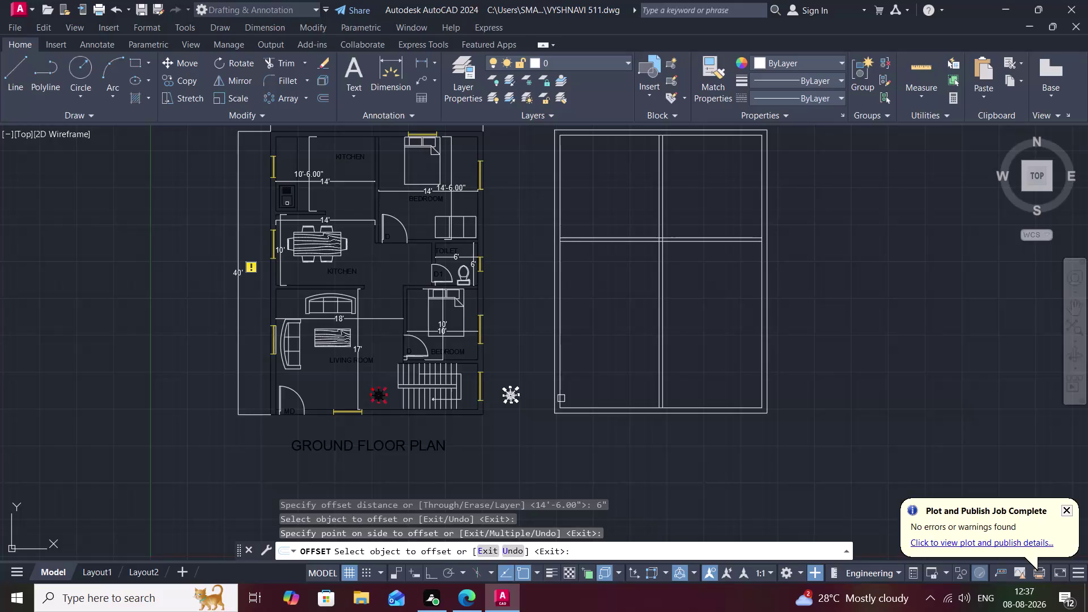
Offset the central vertical wall 8' to both sides as partition lines.
key(space)
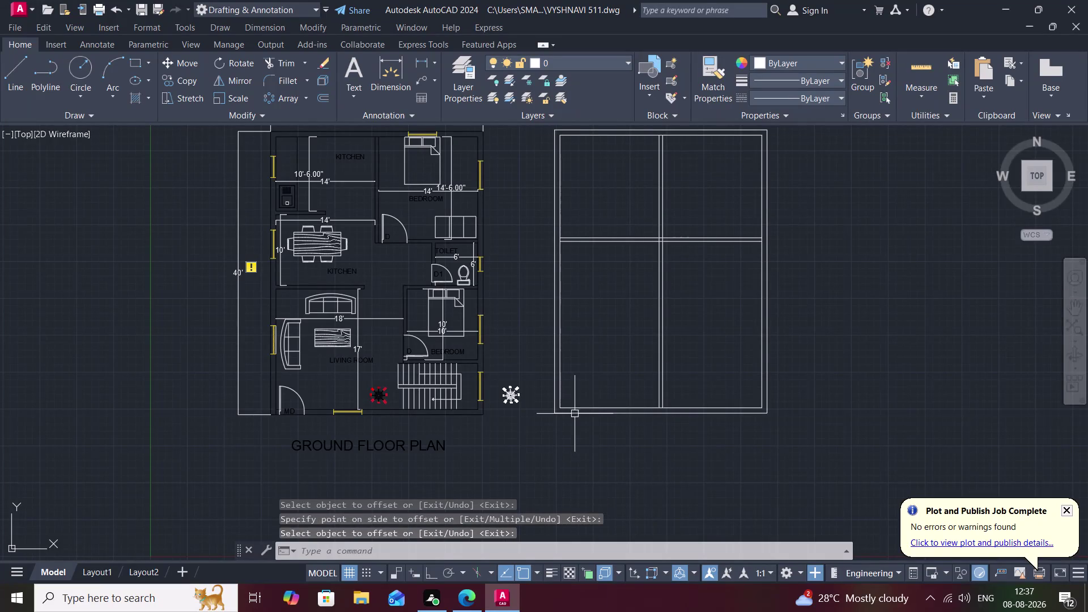
key(space)
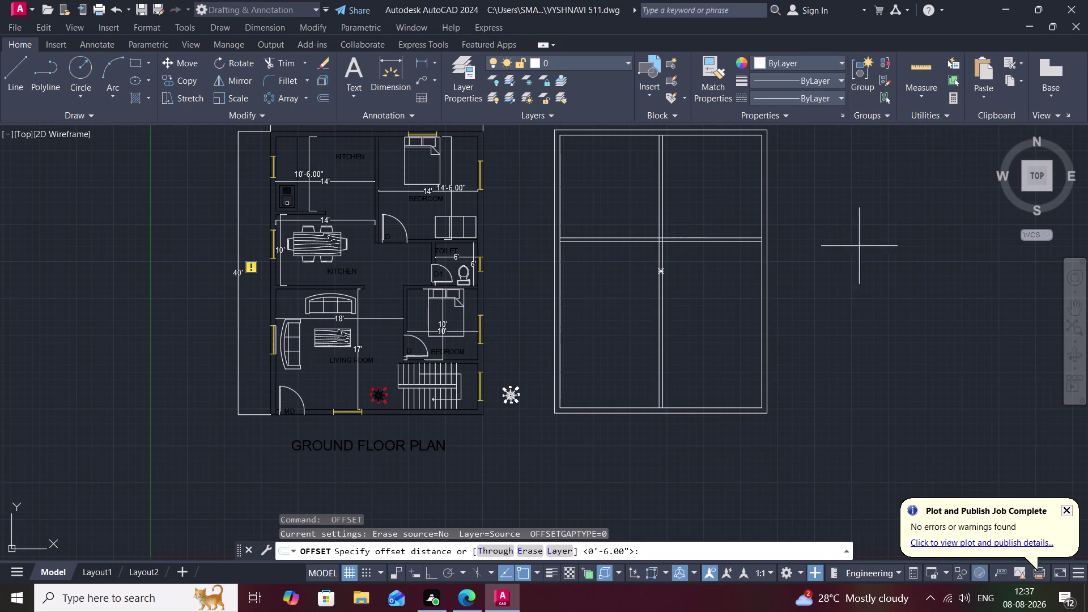
key(8)
key(apostrophe)
key(space)
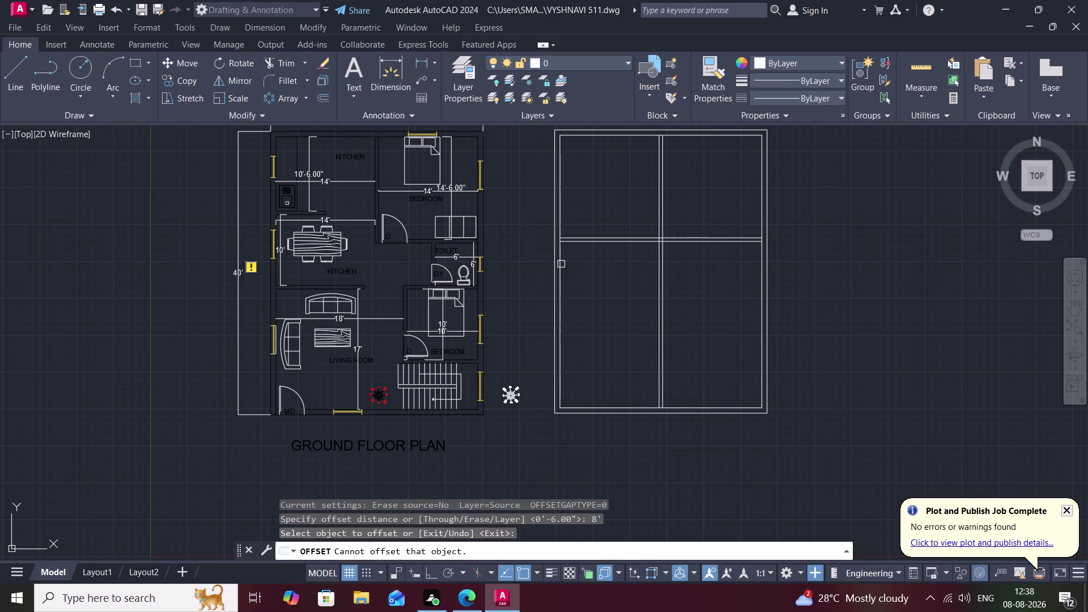
click(561, 264)
click(589, 276)
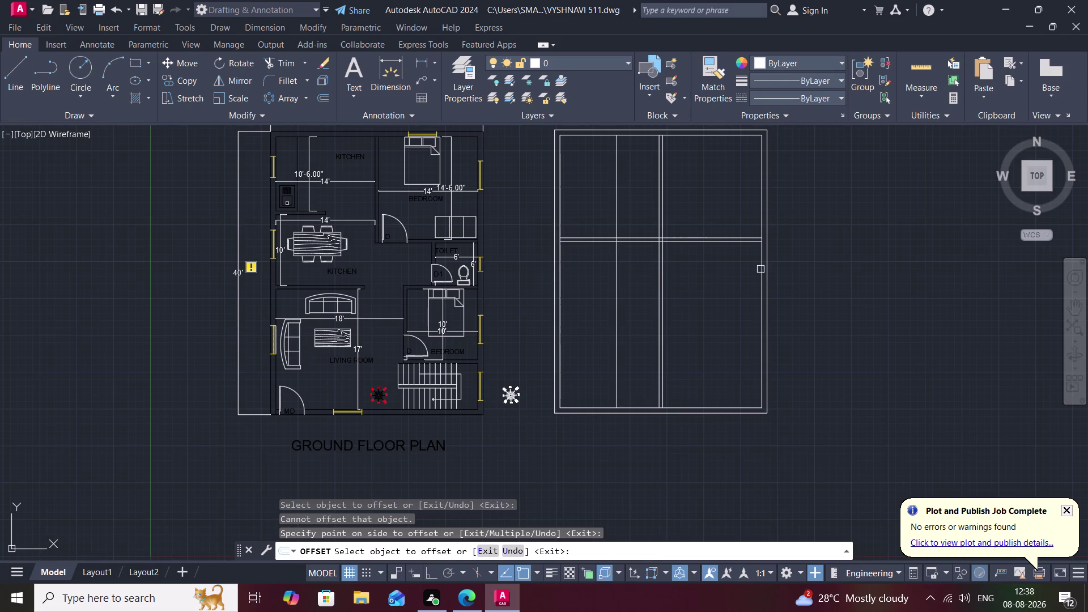
click(761, 269)
click(732, 268)
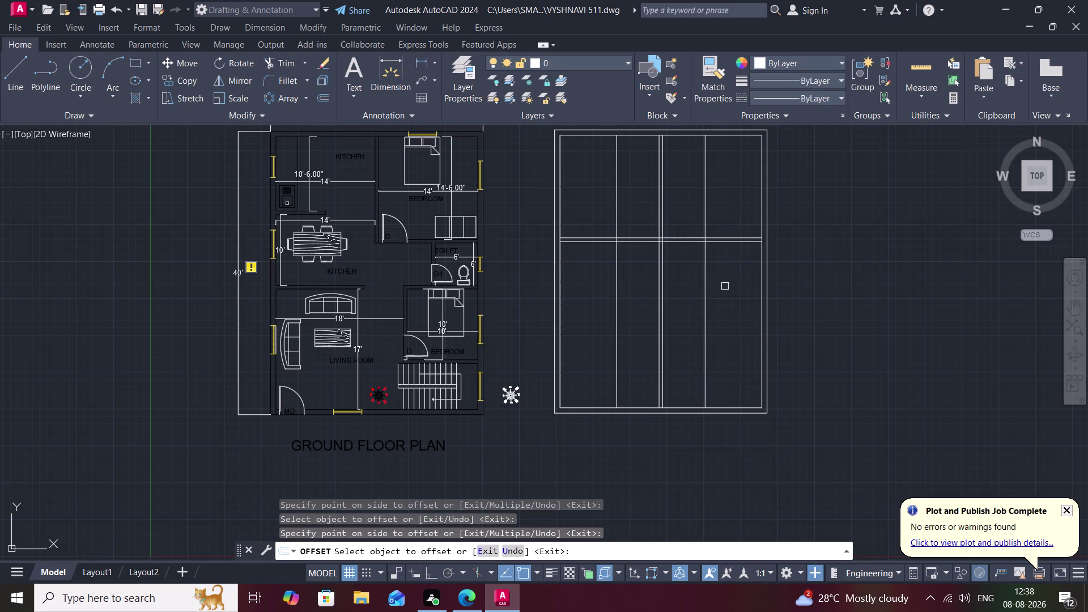
key(space)
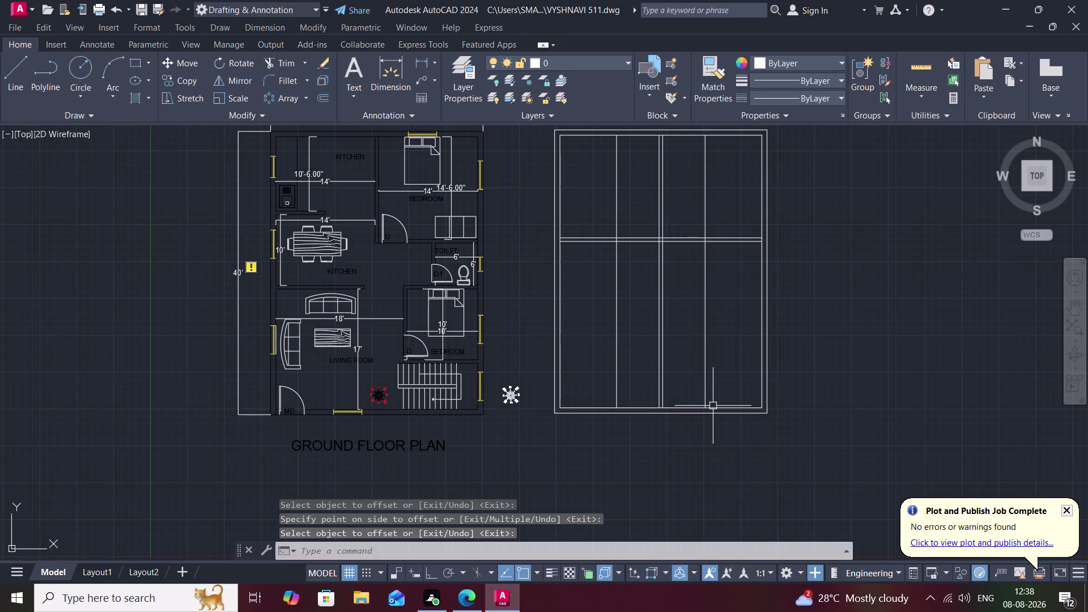
Offset the horizontal cross wall 6' downward for another partition line.
text(o)
key(space)
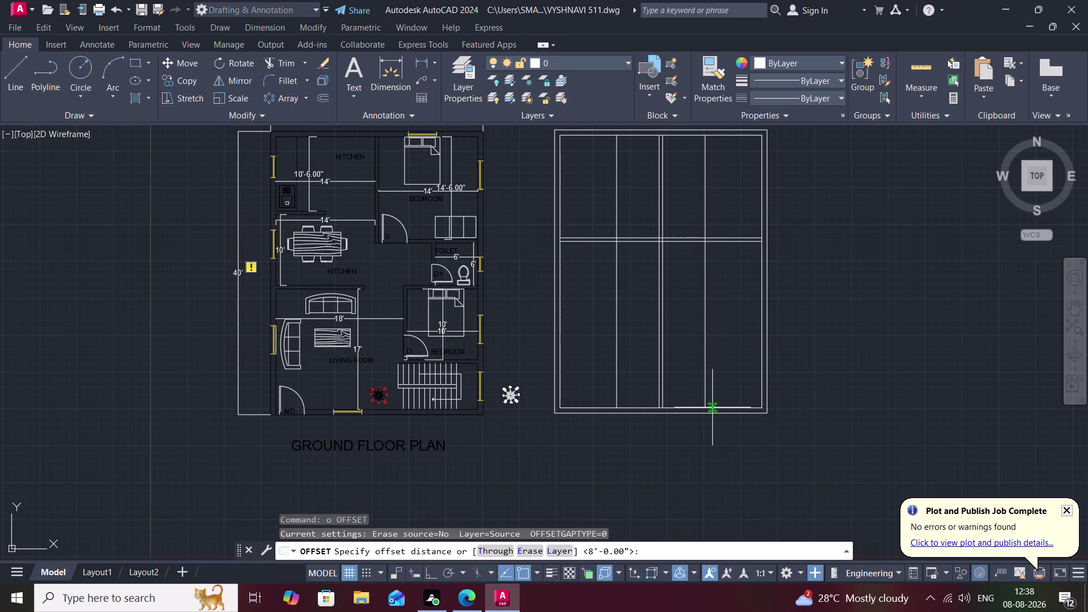
key(6)
text(')
key(space)
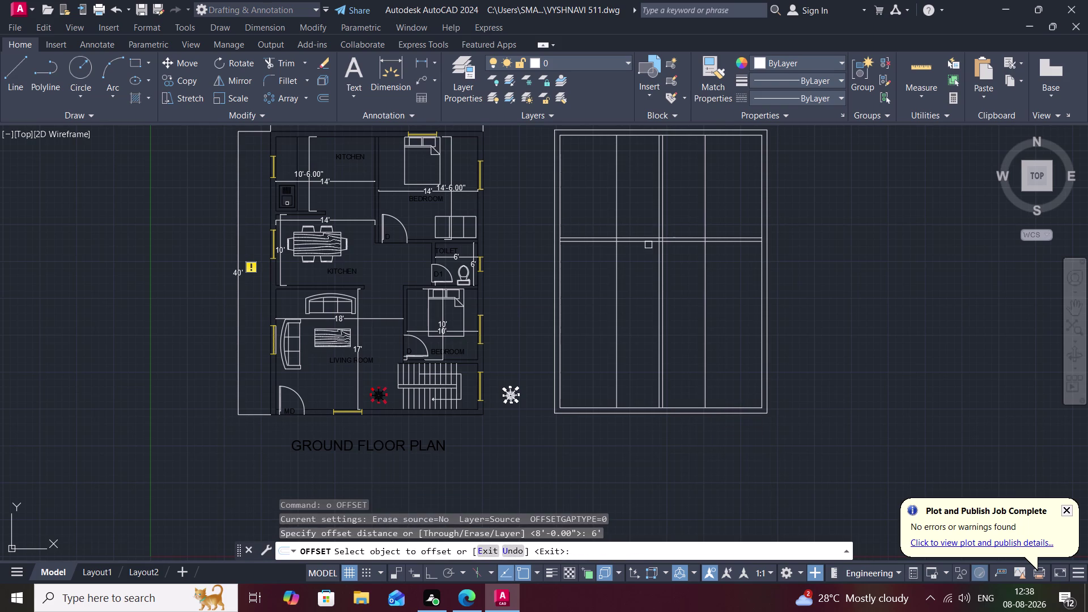
click(645, 243)
click(646, 276)
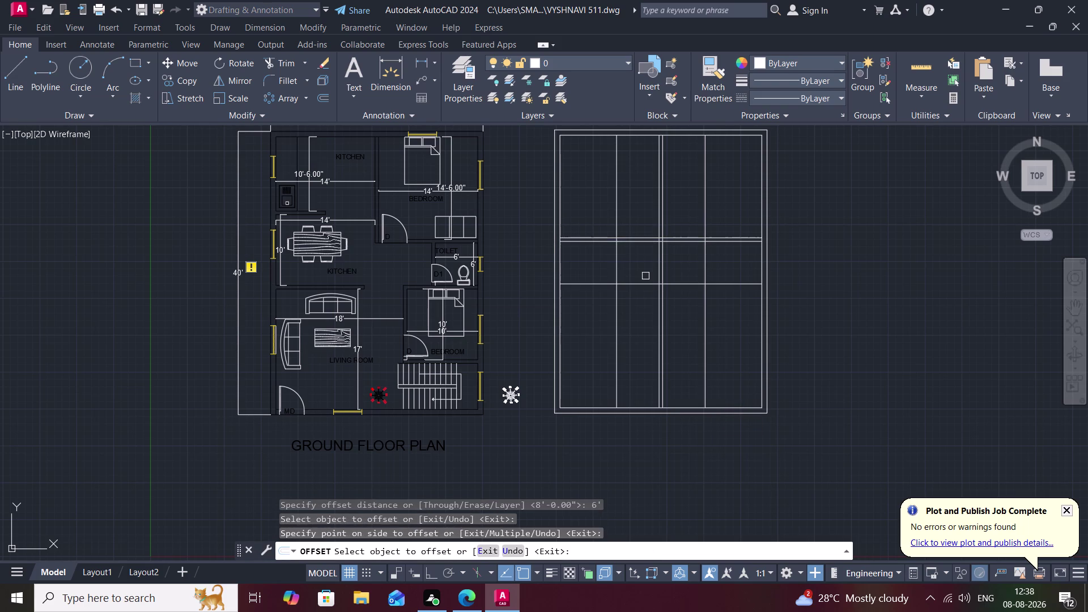
key(Escape)
text(tr)
key(space)
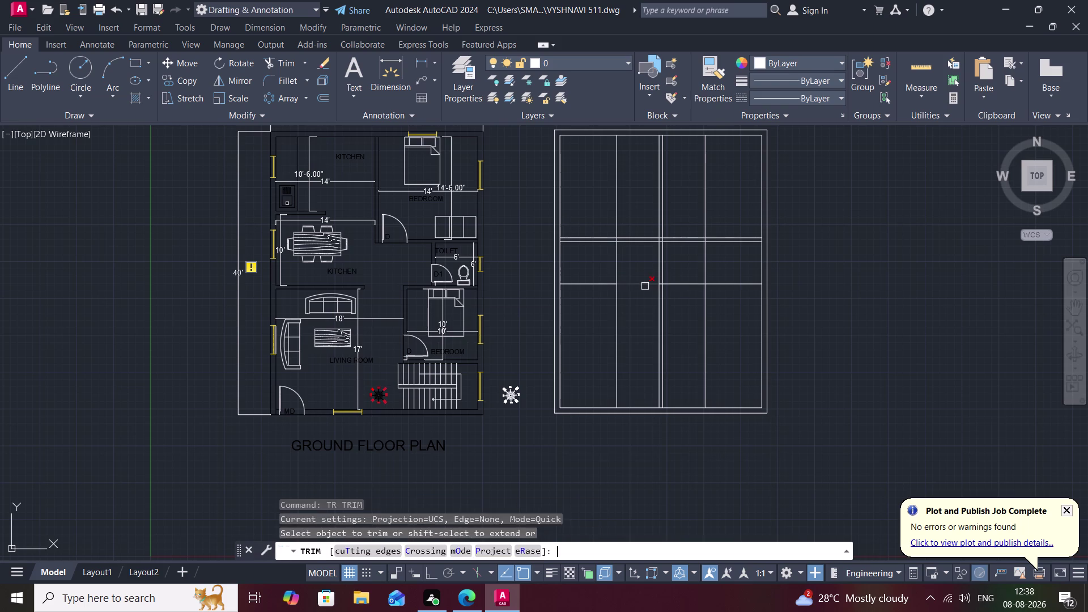
Trim the unwanted partition segments near the cross wall and right side.
click(641, 282)
click(680, 284)
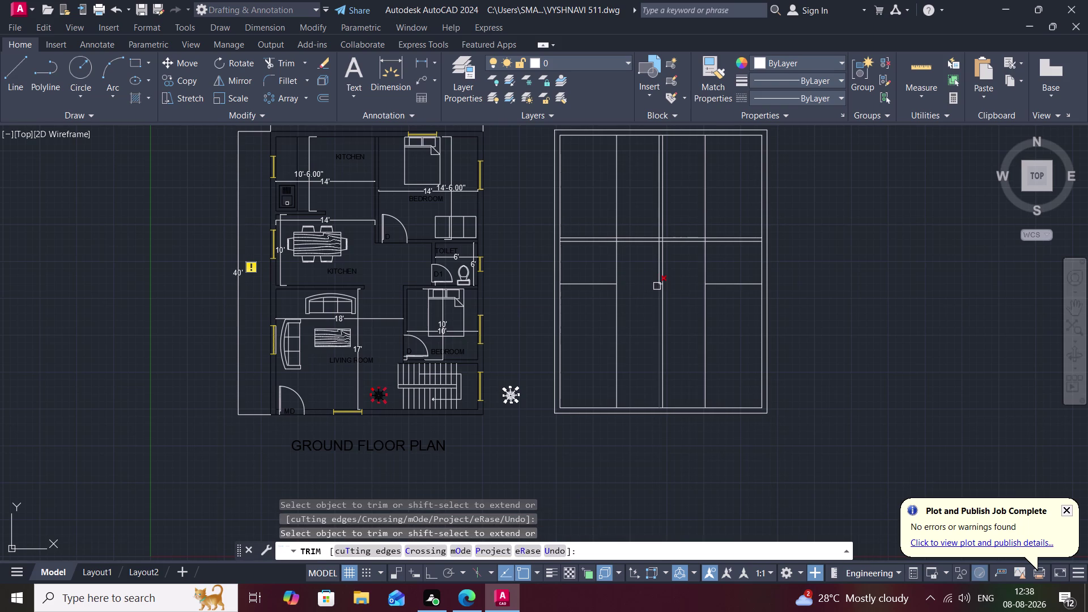
scroll(up, 3)
click(679, 266)
scroll(down, 3)
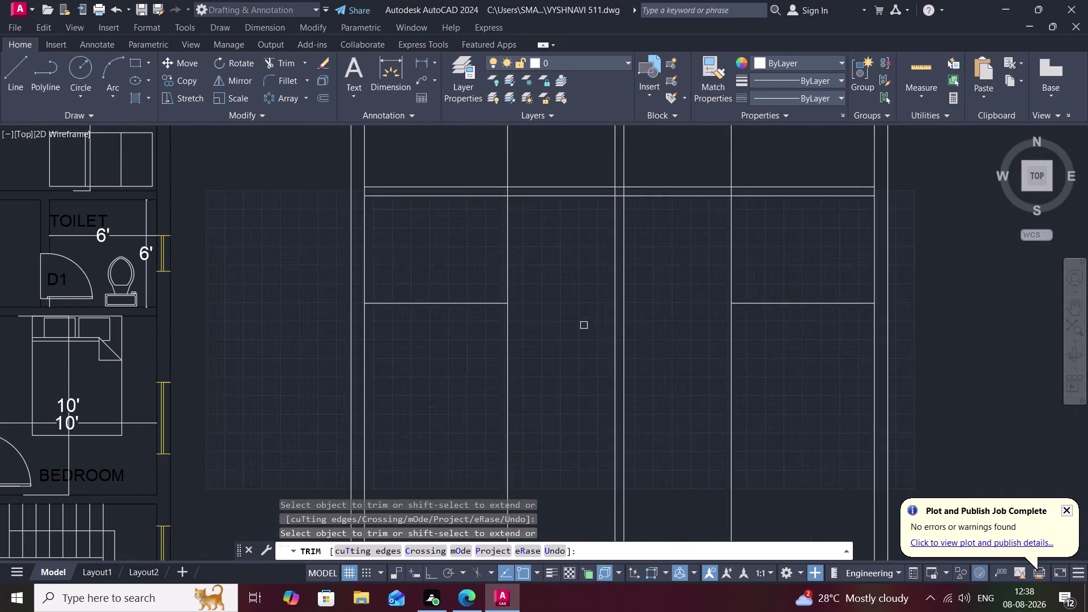
click(730, 382)
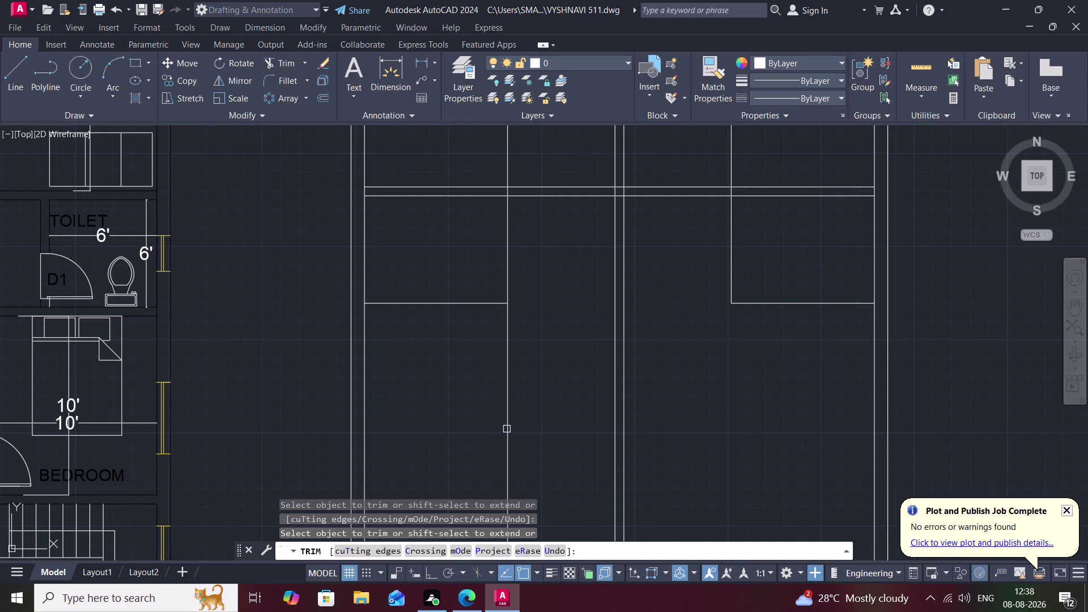
click(506, 429)
scroll(down, 3)
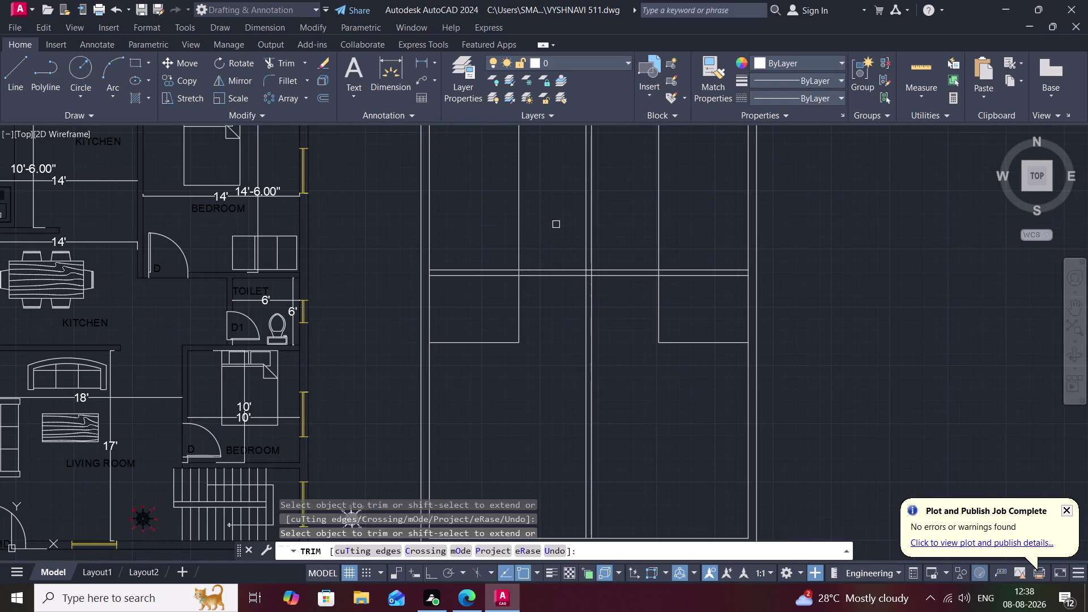
scroll(down, 3)
Trim the remaining crossing segments and the stub above the left room.
middle_drag(557, 236, 555, 338)
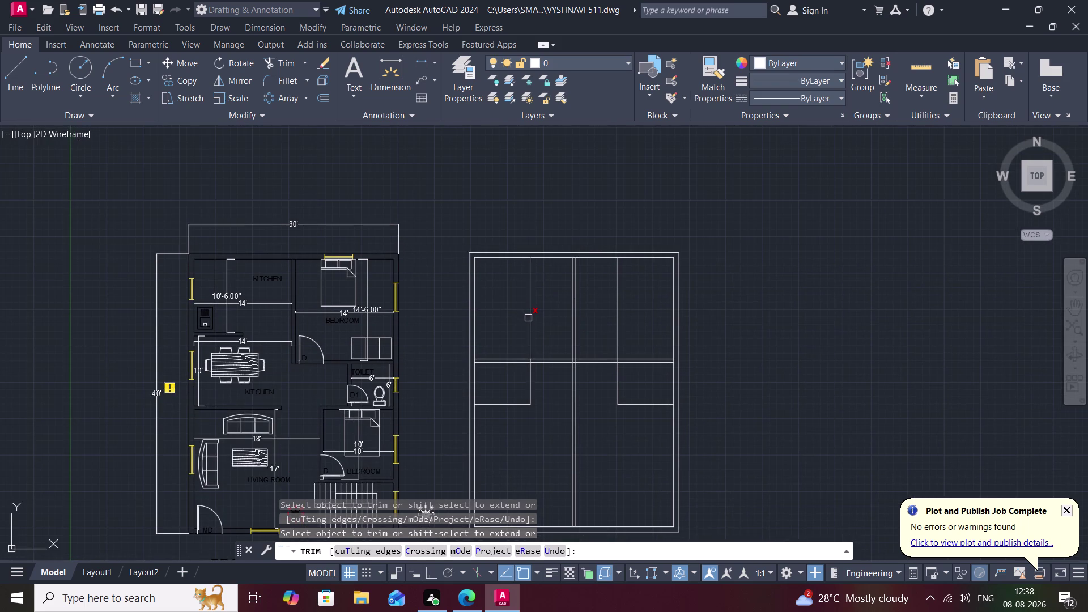
click(528, 318)
click(615, 336)
scroll(up, 3)
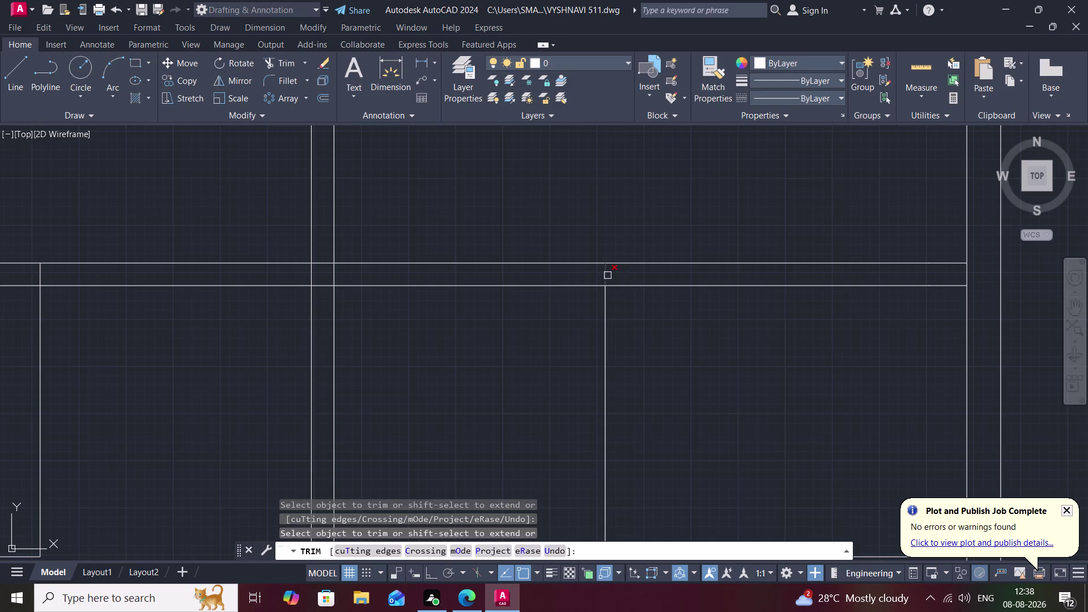
click(607, 275)
scroll(down, 3)
middle_drag(497, 444, 627, 349)
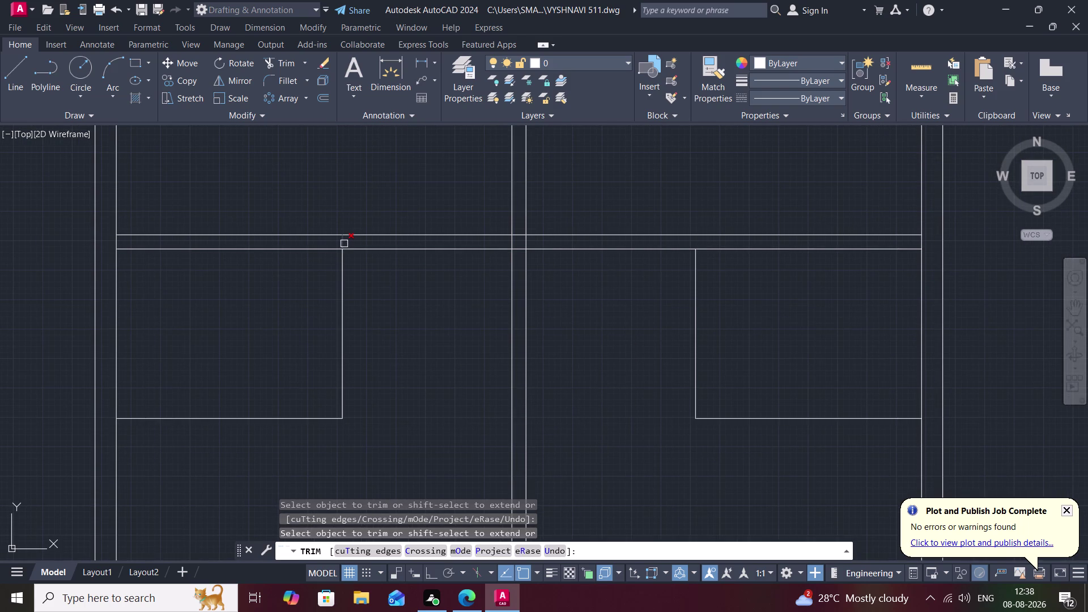
click(344, 243)
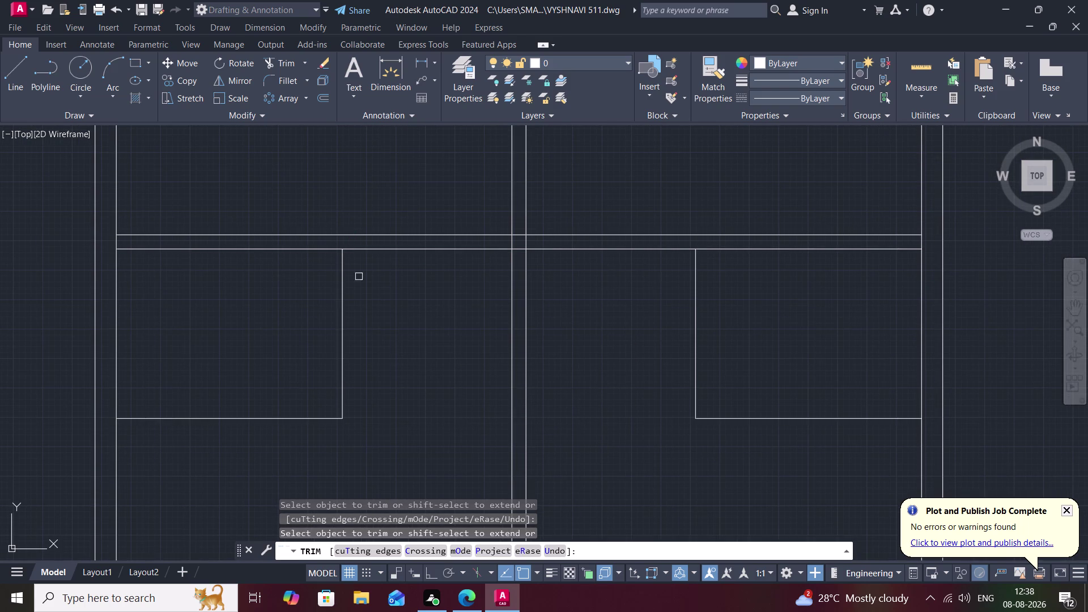
key(Escape)
text(o)
key(space)
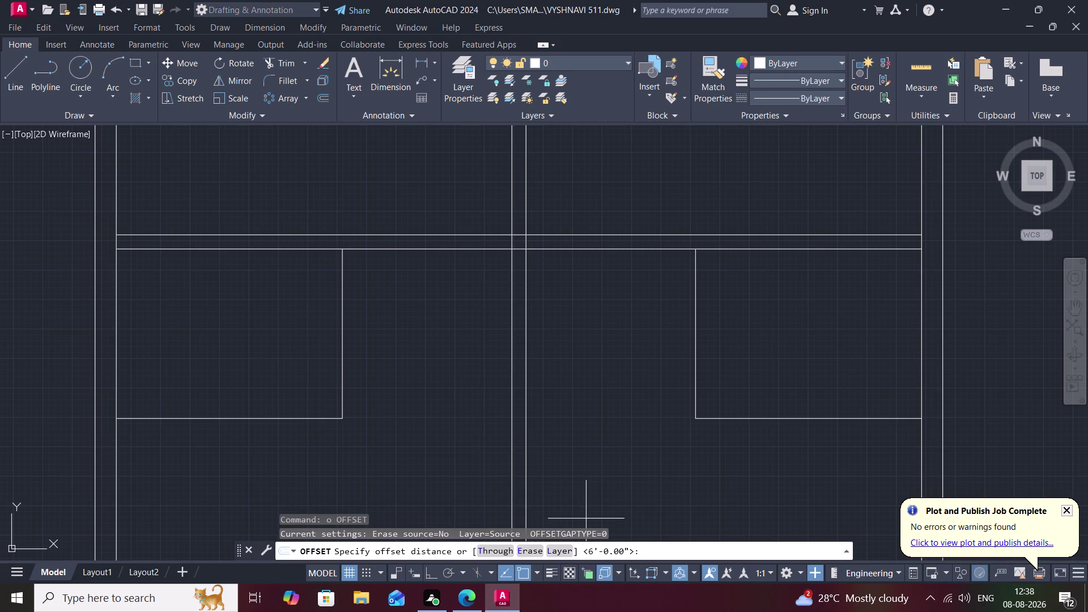
Offset both rooms' inner side and bottom walls by 6" for wall thickness.
key(6)
text(")
key(space)
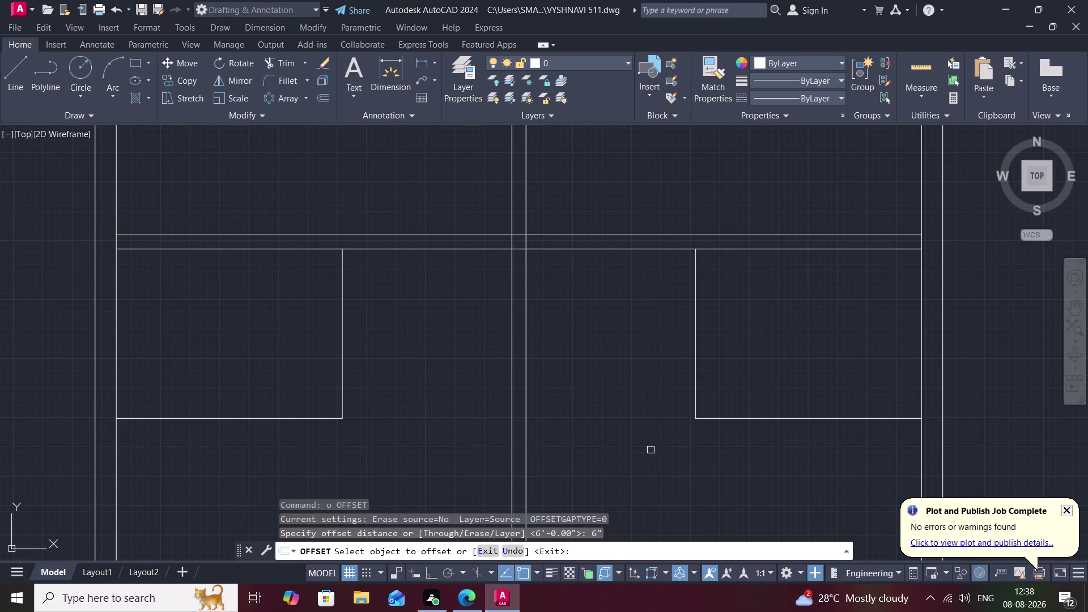
click(694, 353)
click(688, 353)
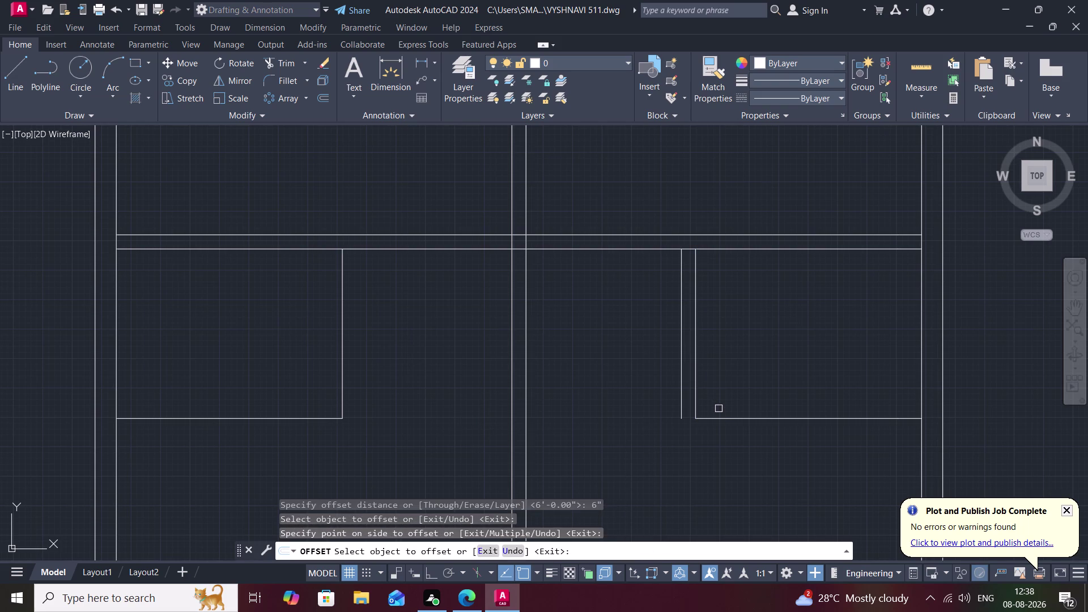
click(721, 418)
click(721, 435)
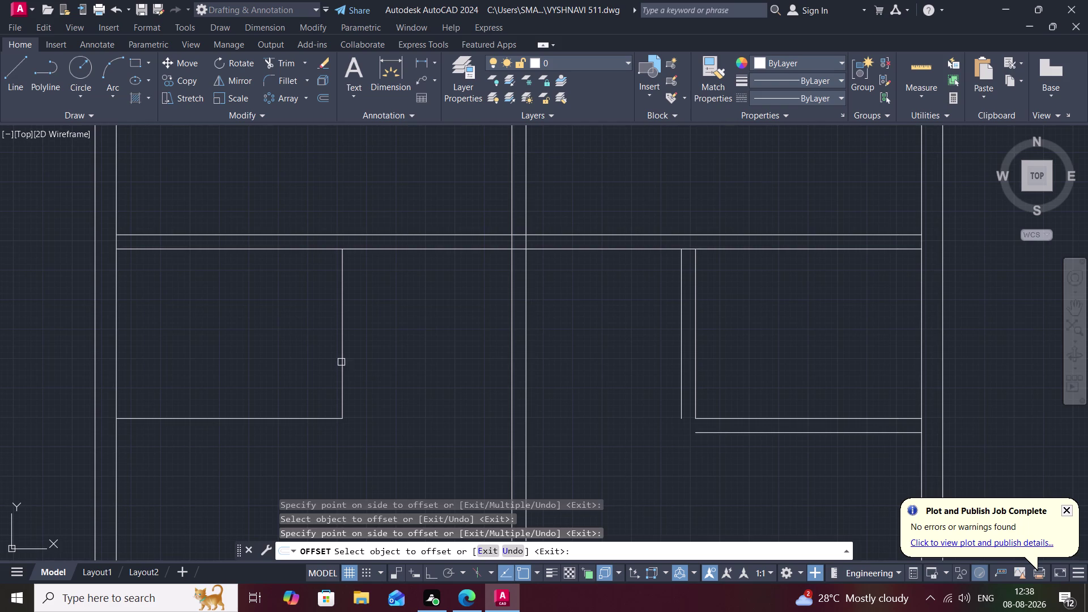
click(344, 361)
click(356, 366)
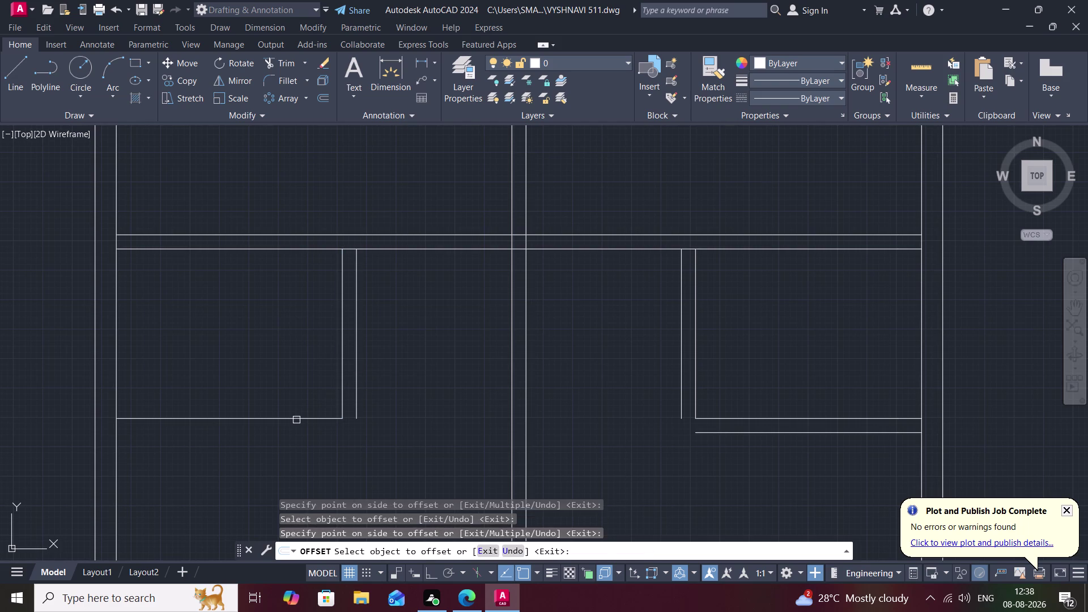
click(297, 419)
click(305, 437)
key(Escape)
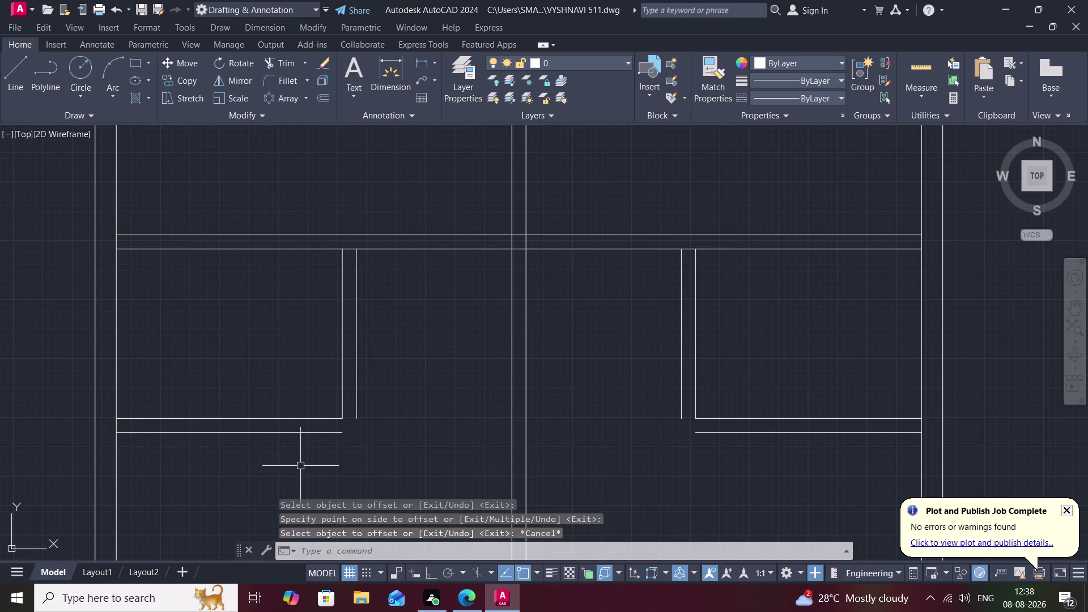
Fillet the left room's outer wall corner with a 0 radius.
text(f)
key(space)
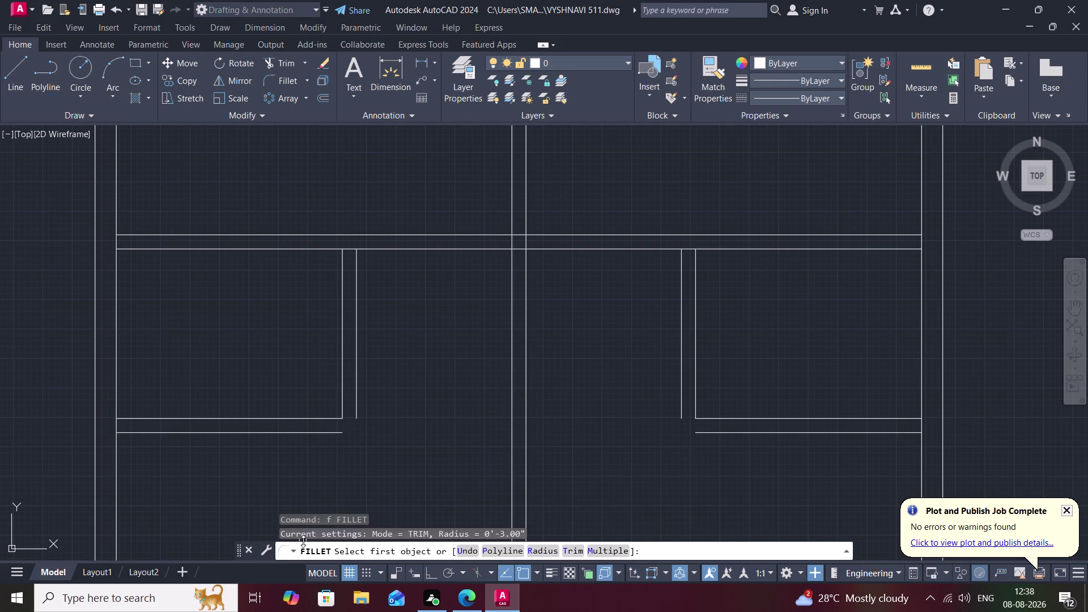
click(532, 547)
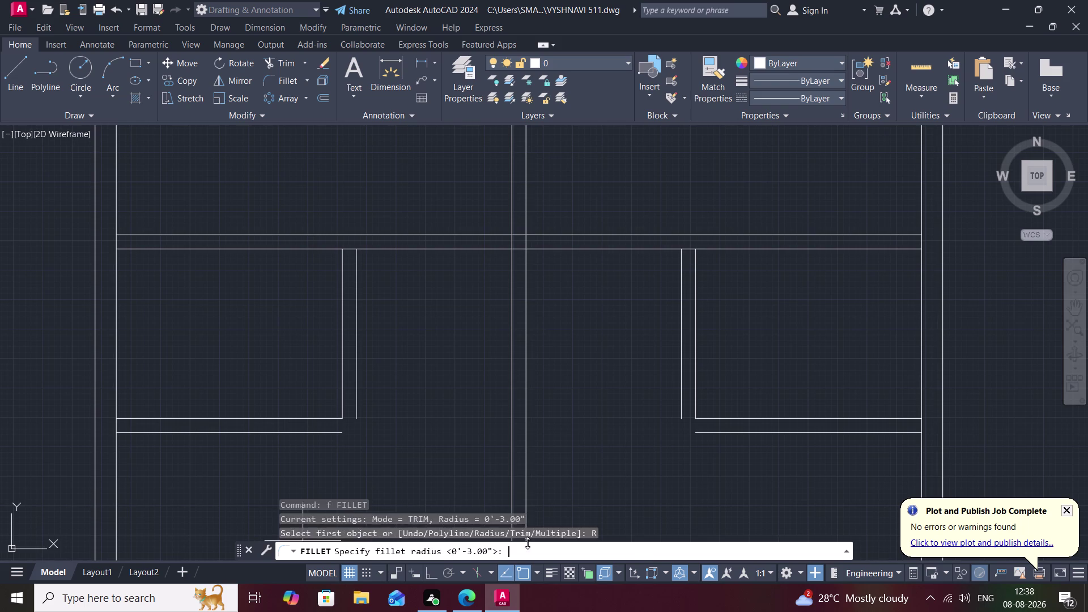
key(space)
click(360, 389)
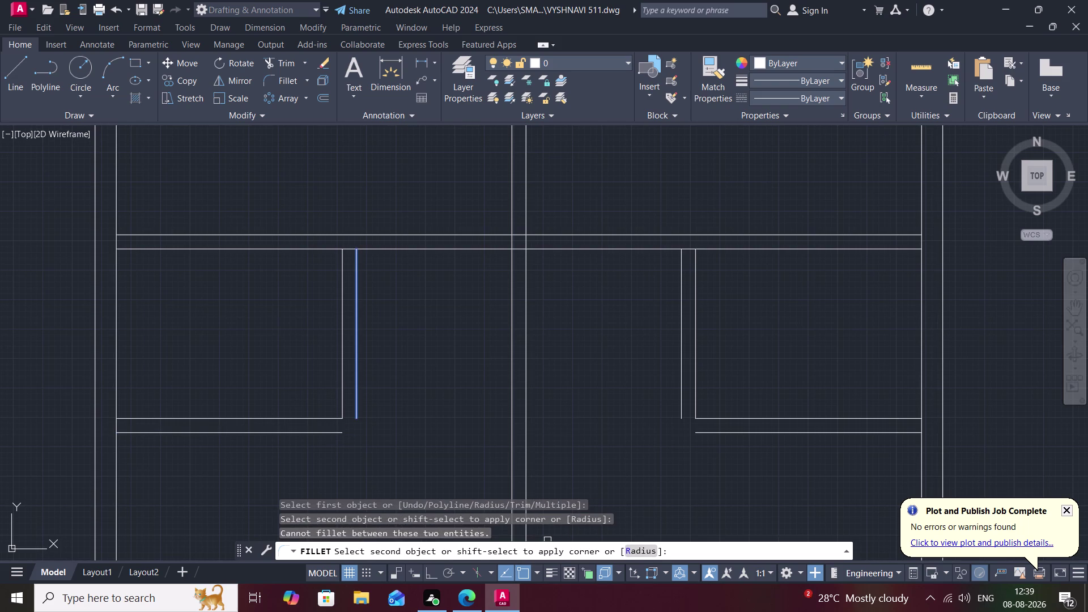
click(627, 552)
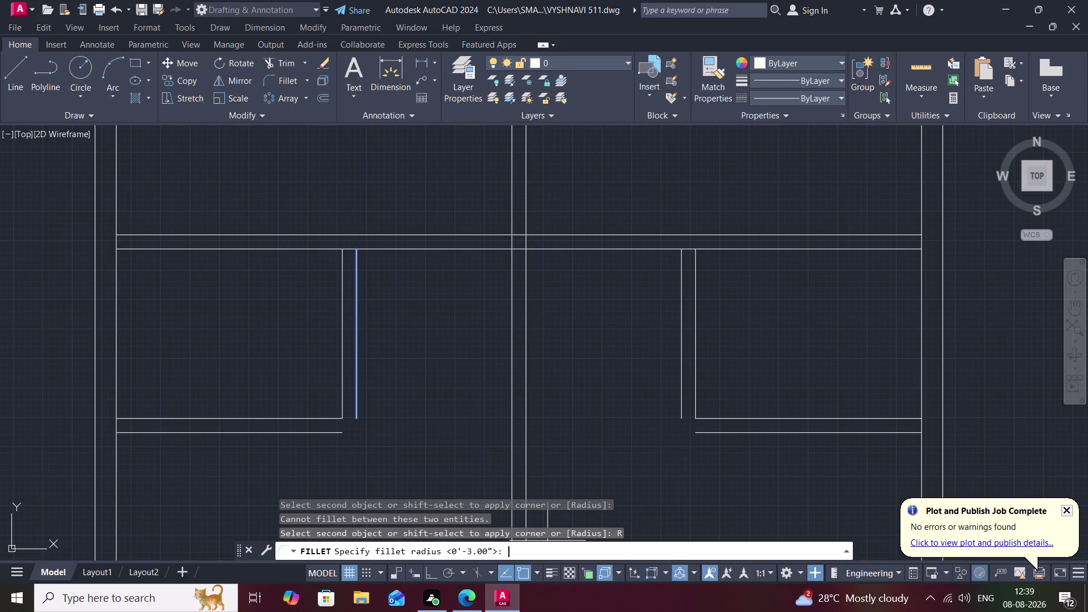
text(0)
key(space)
click(295, 431)
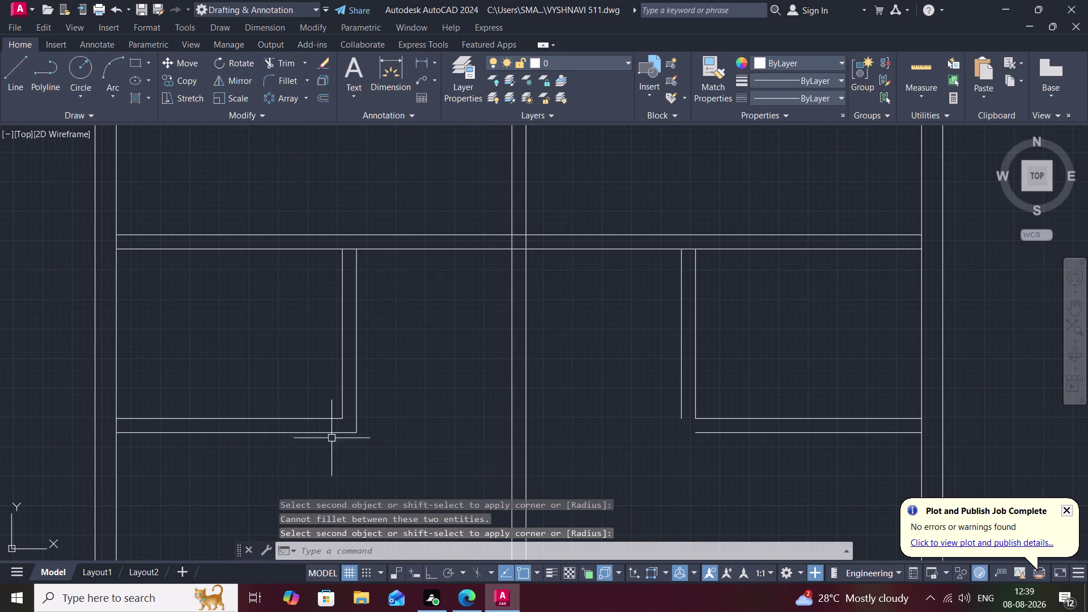
Fillet the right room's outer wall corner square, then view both plans.
key(space)
click(680, 384)
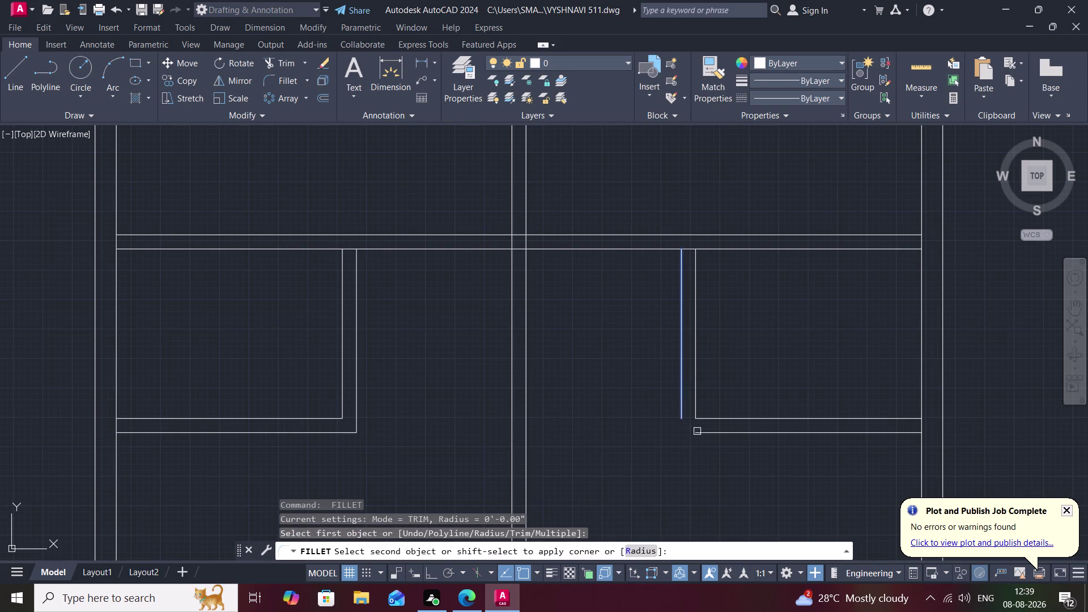
click(704, 435)
scroll(down, 3)
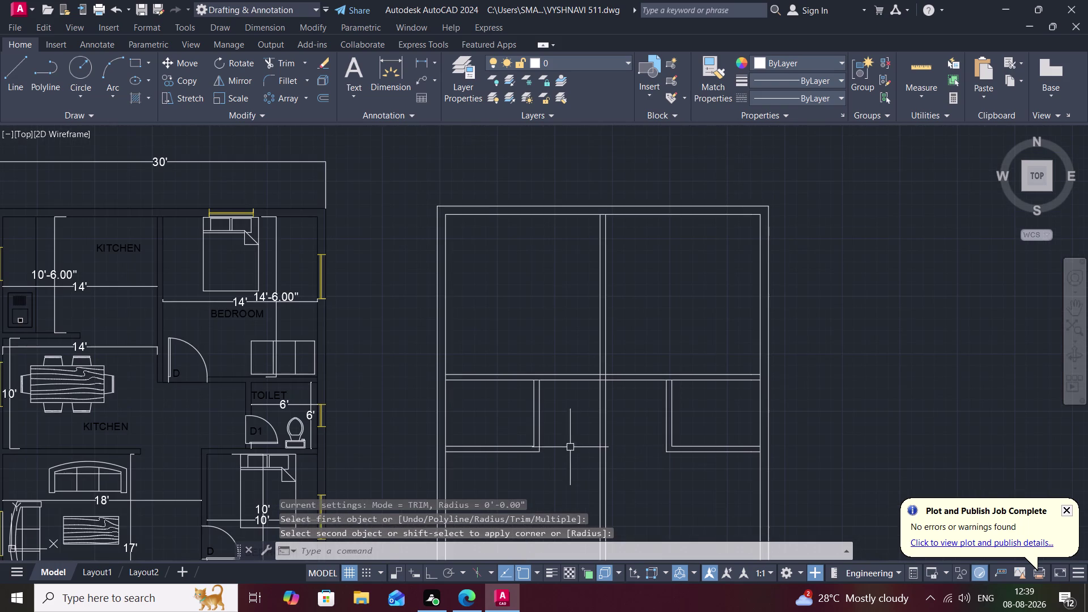
scroll(up, 3)
middle_drag(540, 410, 557, 430)
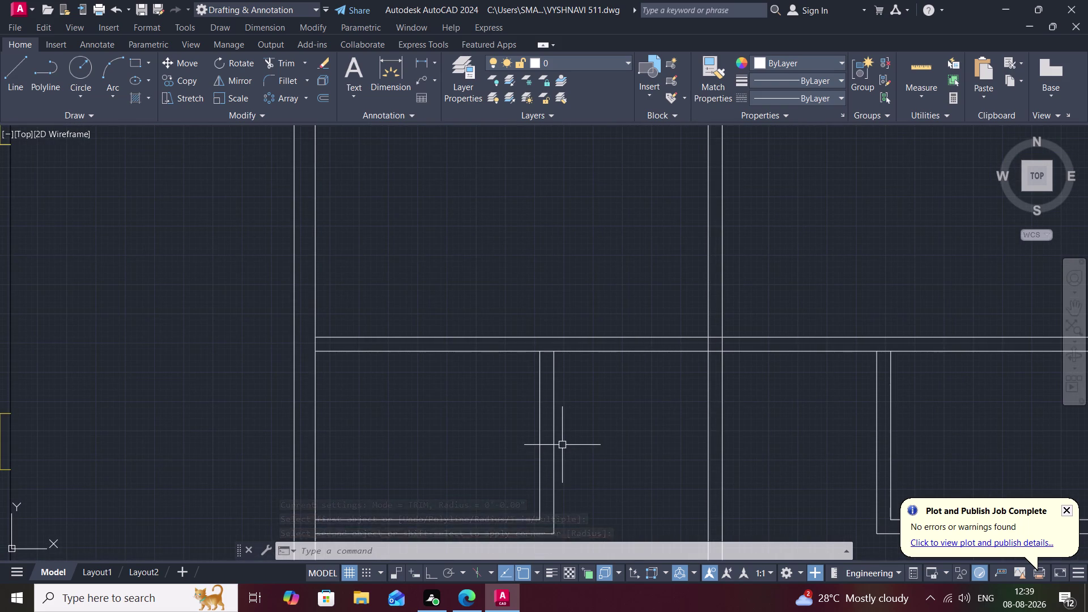
scroll(down, 3)
middle_drag(561, 448, 568, 232)
scroll(down, 3)
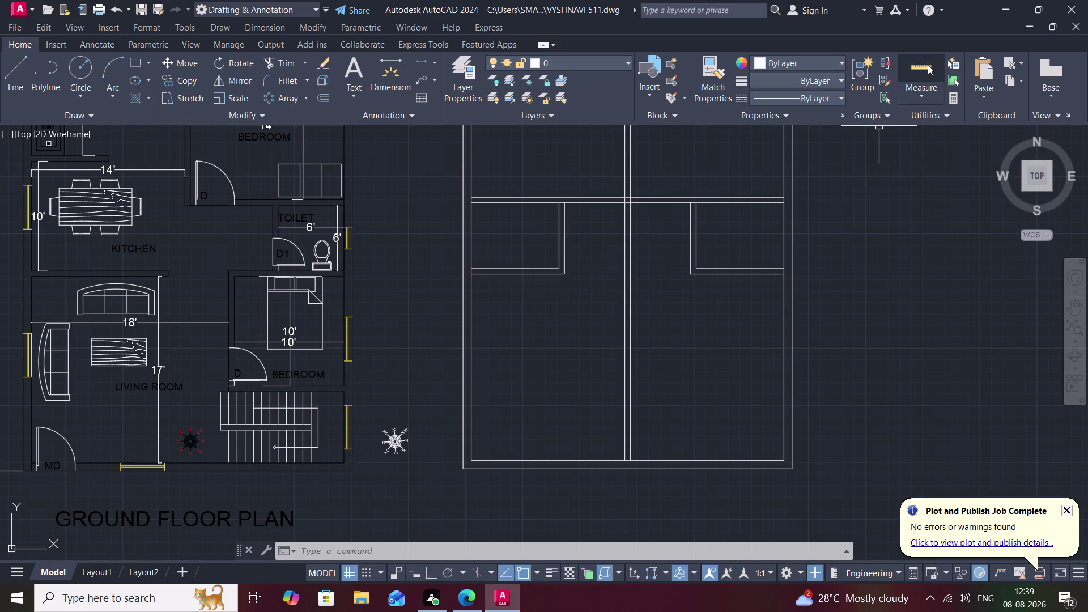
Check the lower-right space with Quick Measure, about 14' by 17'.
click(920, 71)
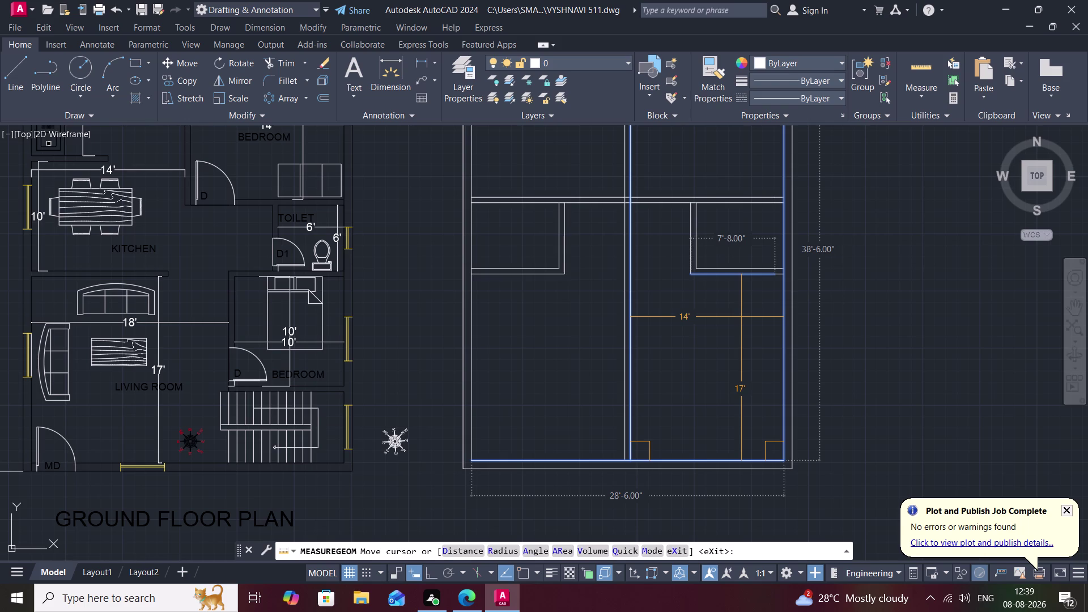
key(Escape)
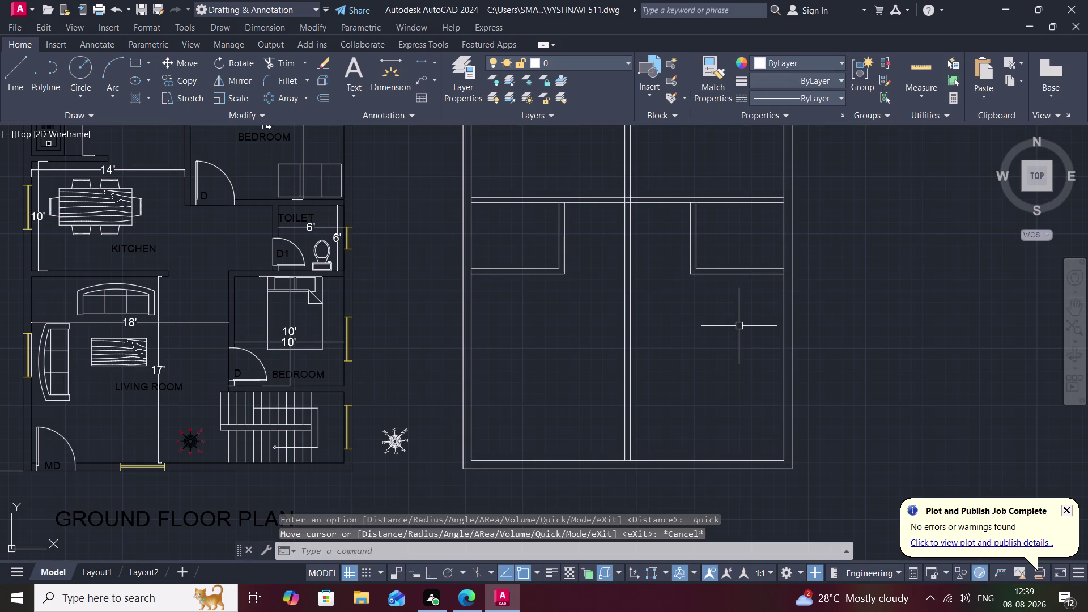
text(o)
key(space)
Offset the right outer wall 11'6" inward as a new partition line.
text(1)
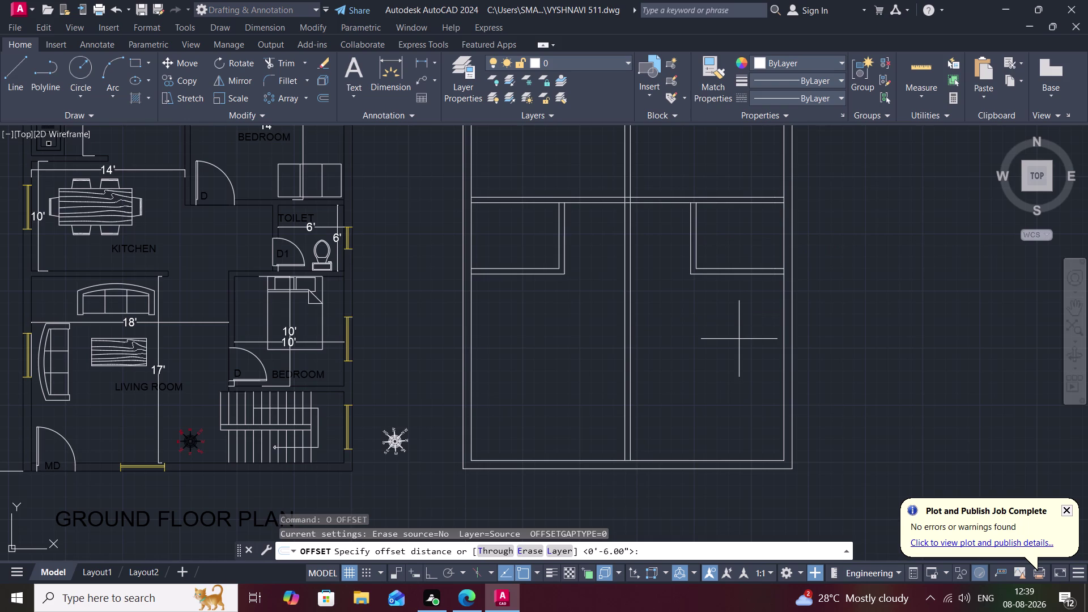
text(1)
key(apostrophe)
text(6")
key(space)
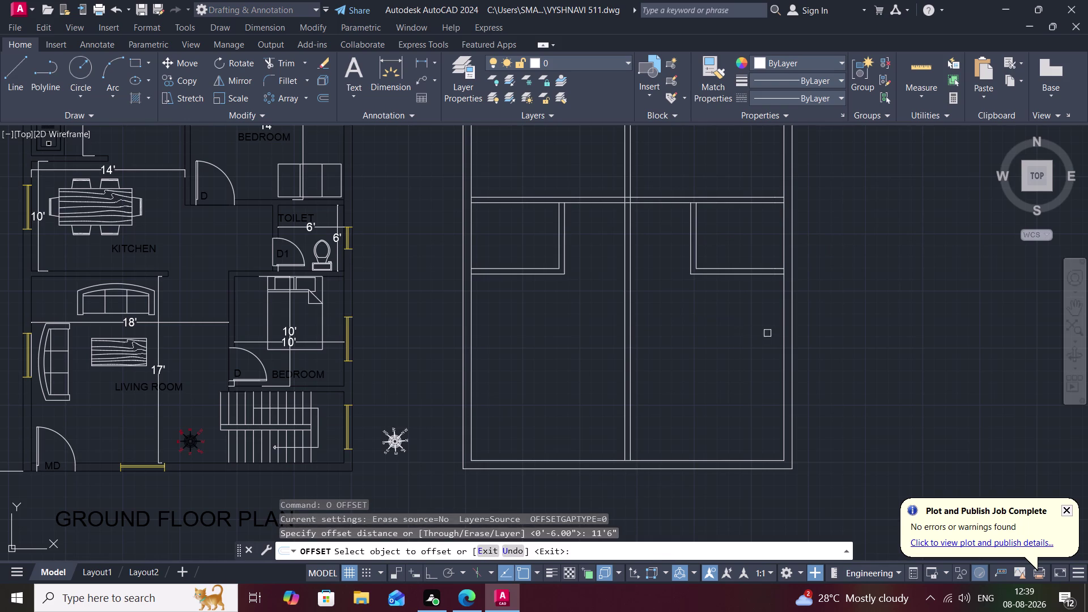
click(784, 332)
click(719, 349)
scroll(down, 3)
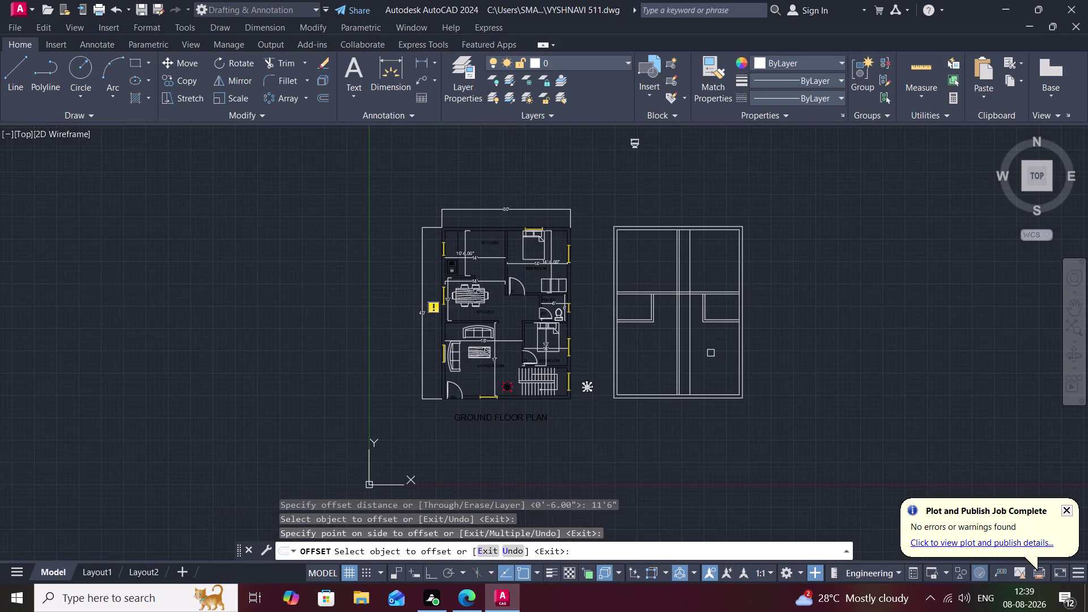
Trim the new line's parts above and inside the cross wall.
text(tr)
key(space)
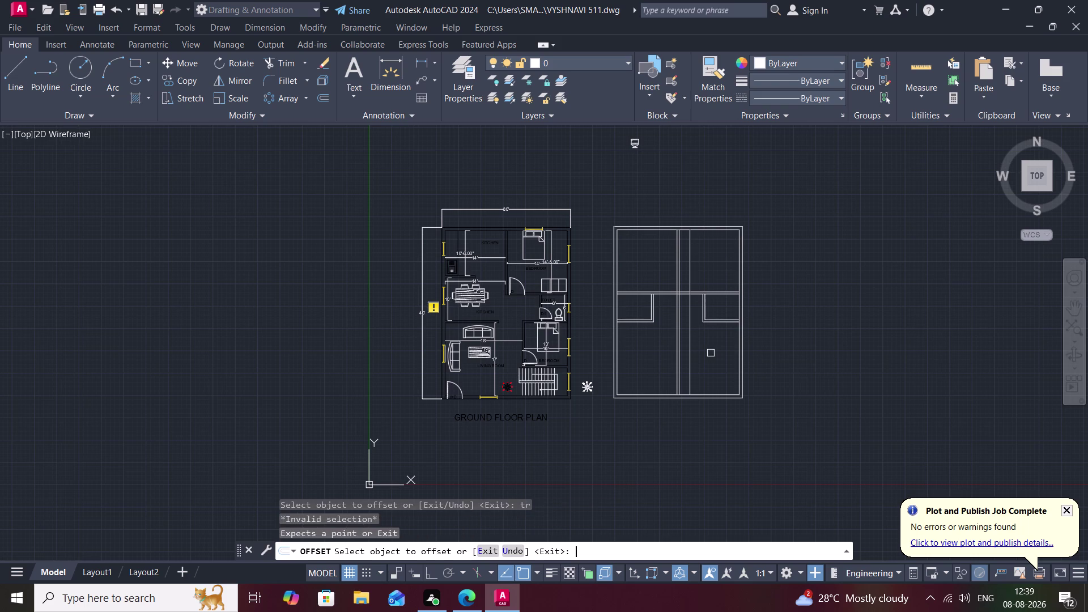
click(689, 254)
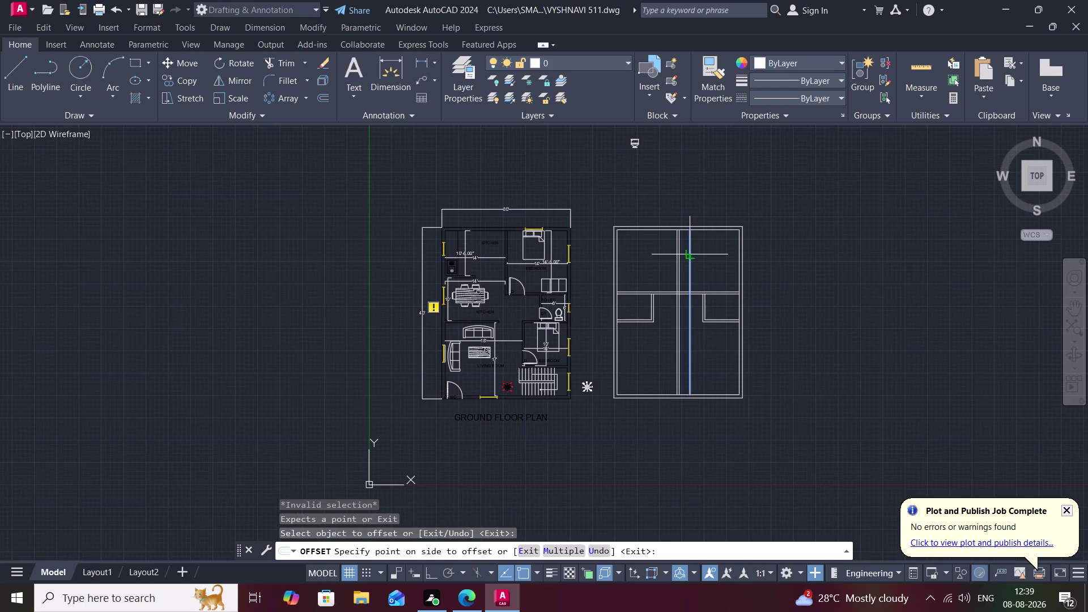
key(Escape)
text(t)
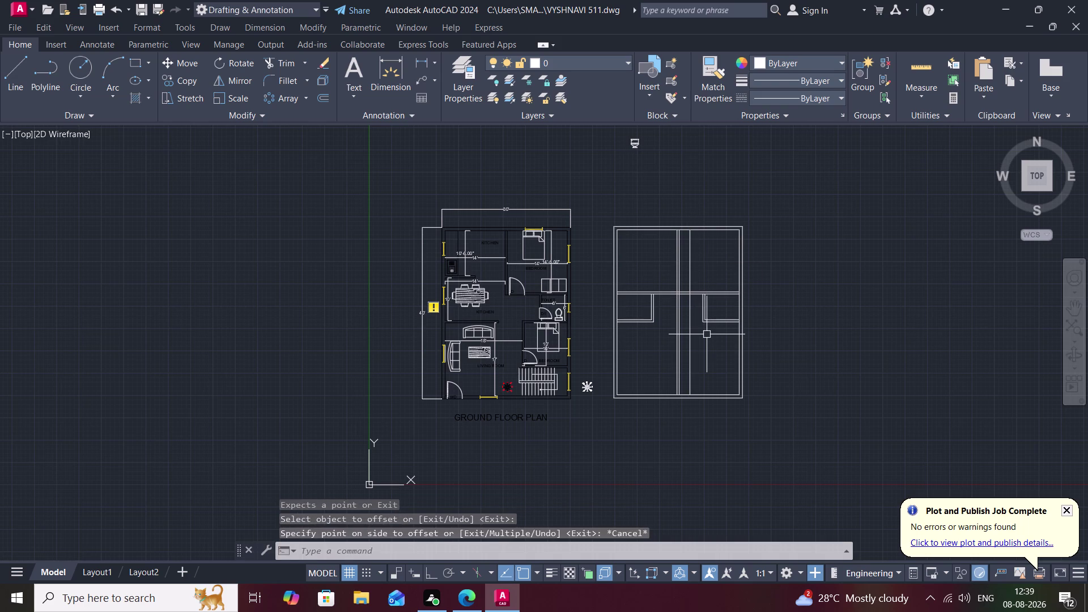
text(r)
key(space)
click(690, 263)
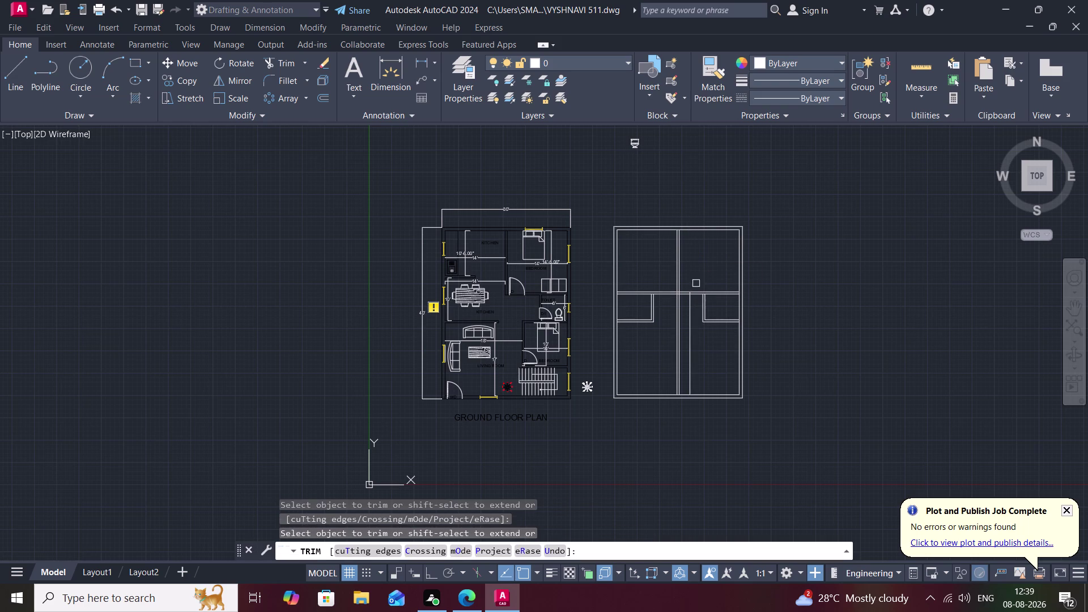
scroll(up, 3)
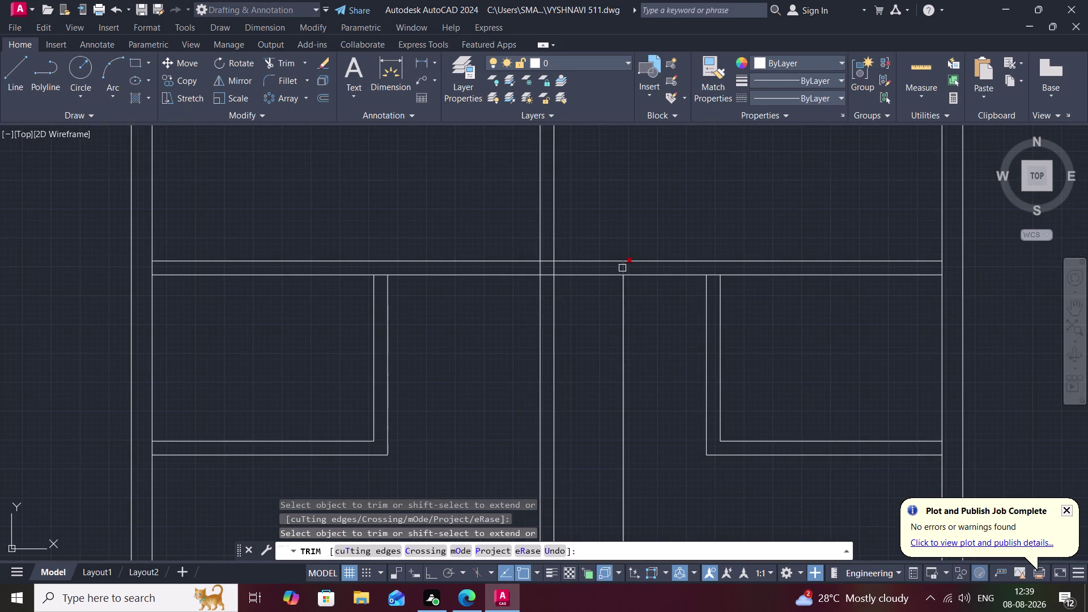
click(622, 268)
scroll(down, 3)
key(Escape)
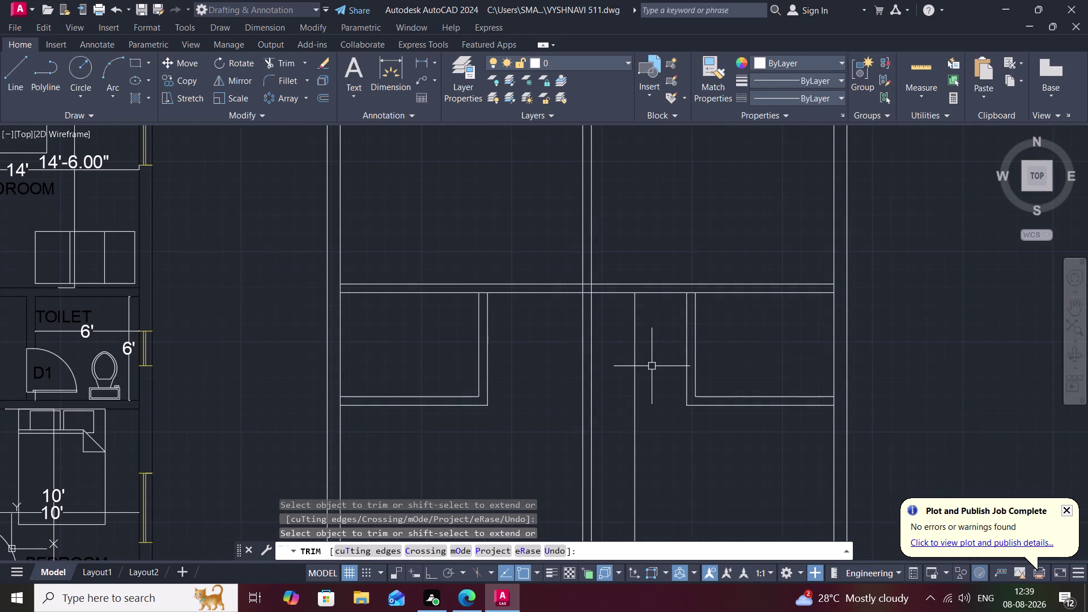
Try extending the wall lines, then trim the leftover stubs at the cross wall.
text(ex)
key(space)
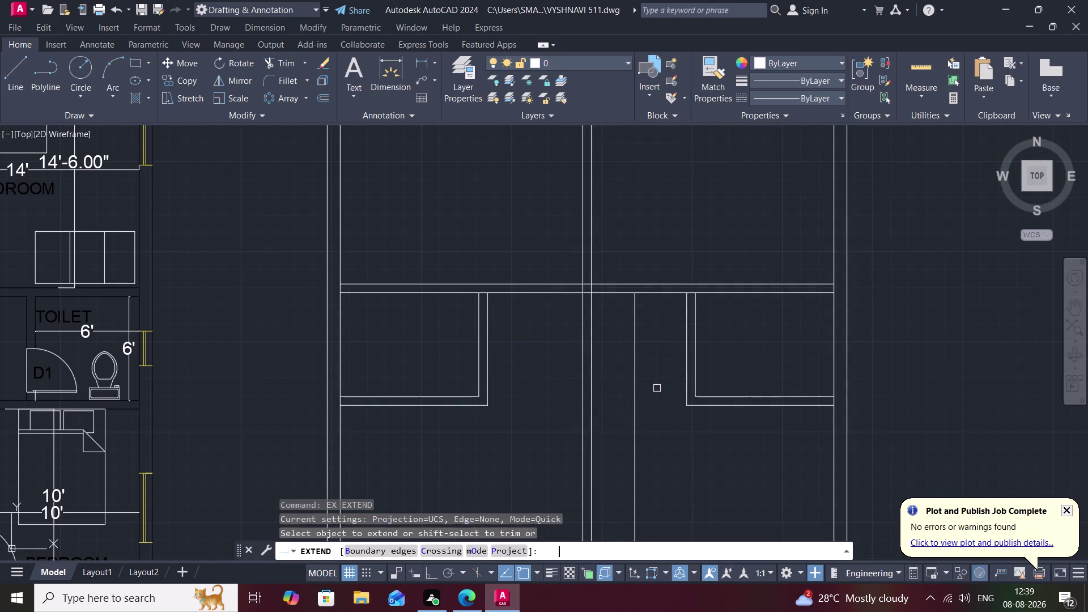
click(710, 408)
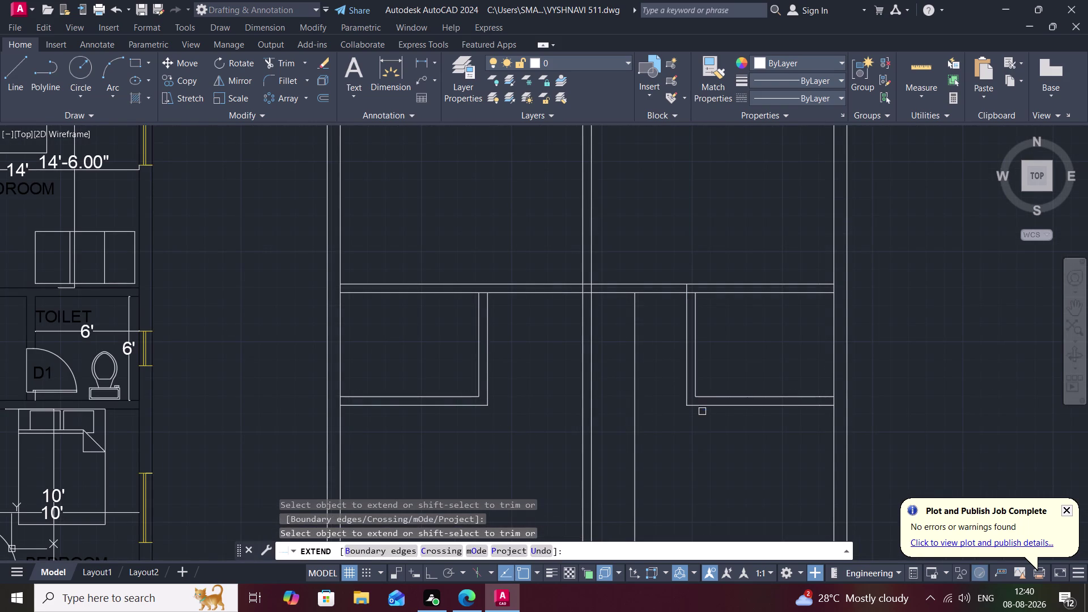
key(Escape)
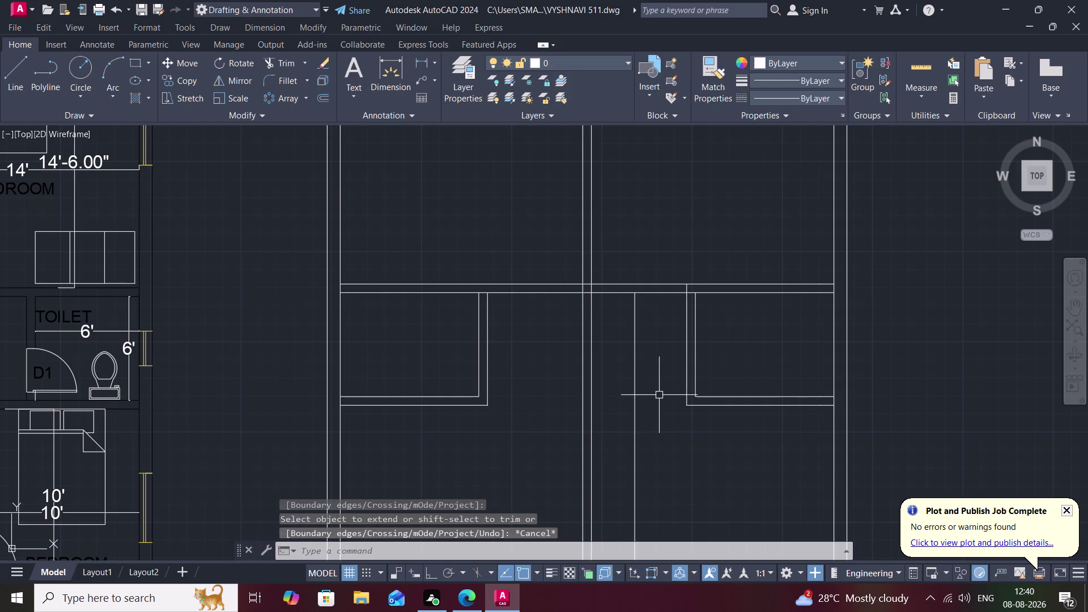
text(tr)
key(space)
scroll(up, 3)
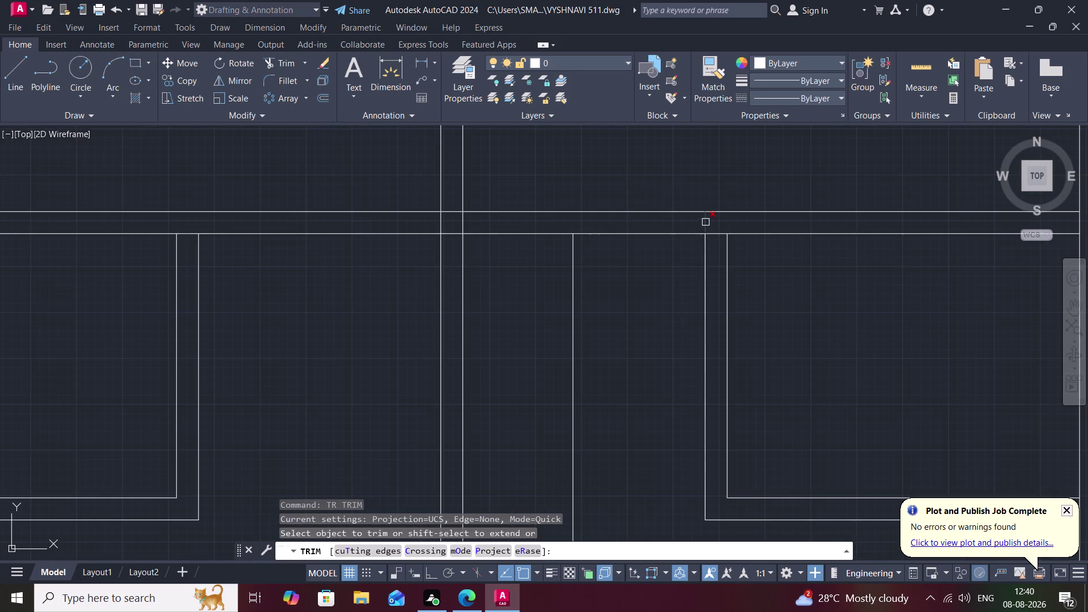
click(705, 222)
scroll(down, 3)
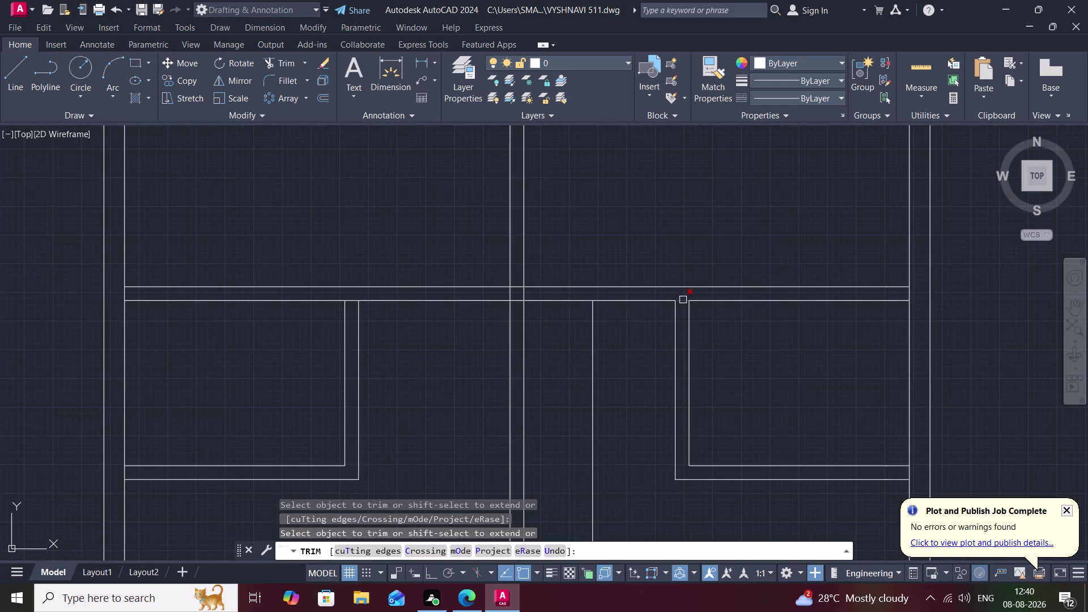
click(683, 300)
scroll(down, 3)
middle_drag(642, 393, 642, 313)
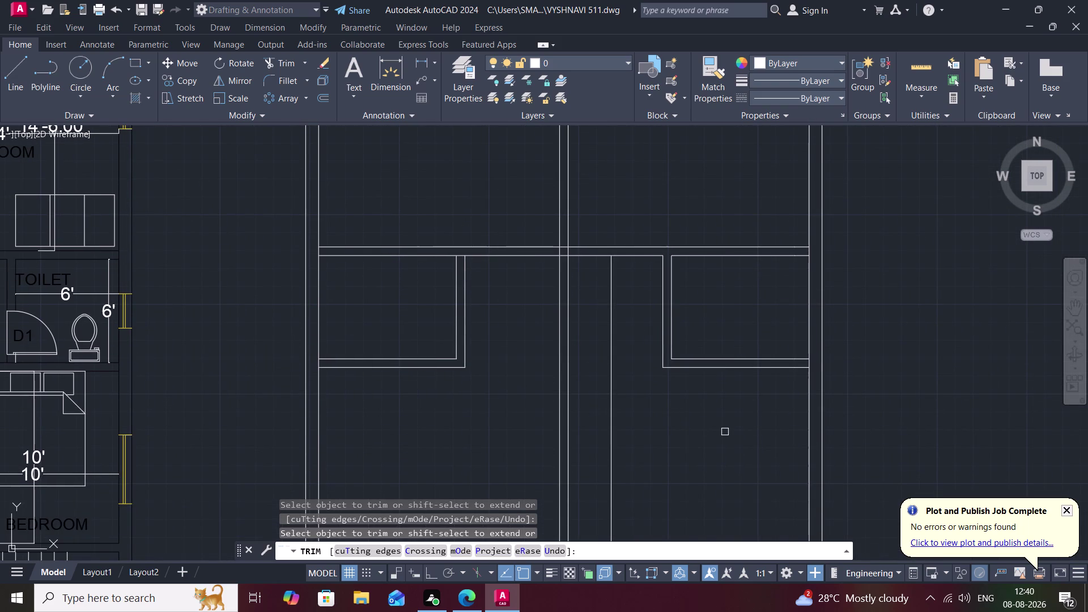
middle_drag(715, 436, 697, 323)
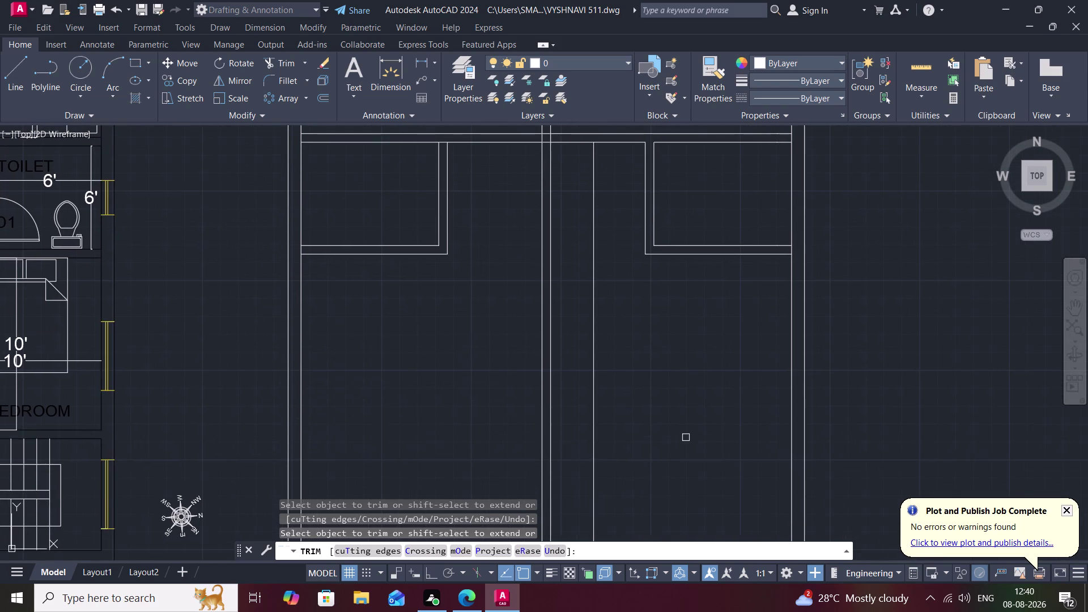
scroll(down, 3)
key(Escape)
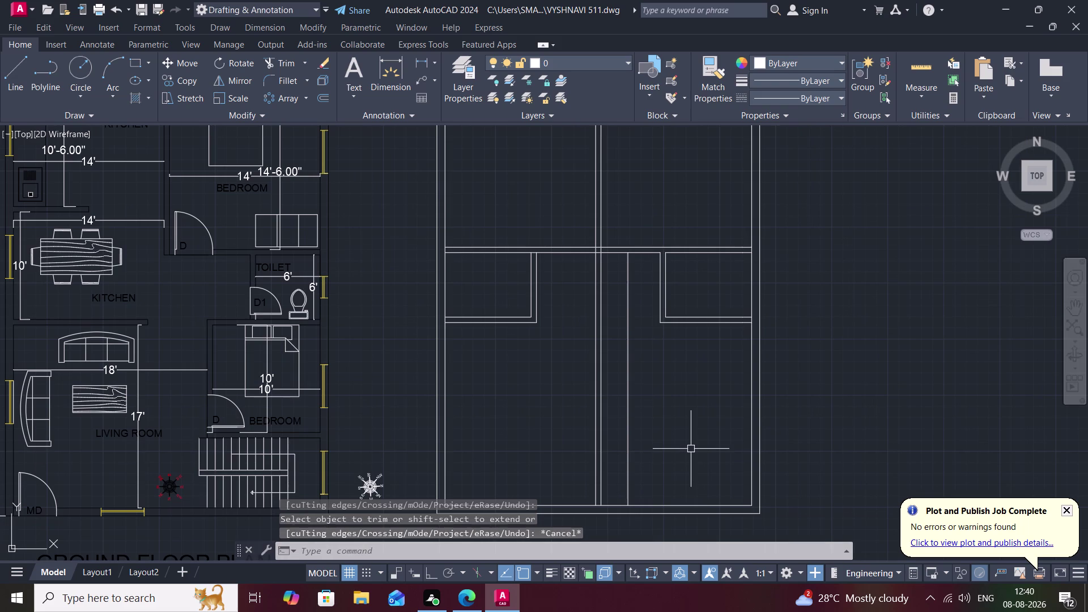
Offset the plan's bottom wall 17' upward as a new room line.
text(o)
key(space)
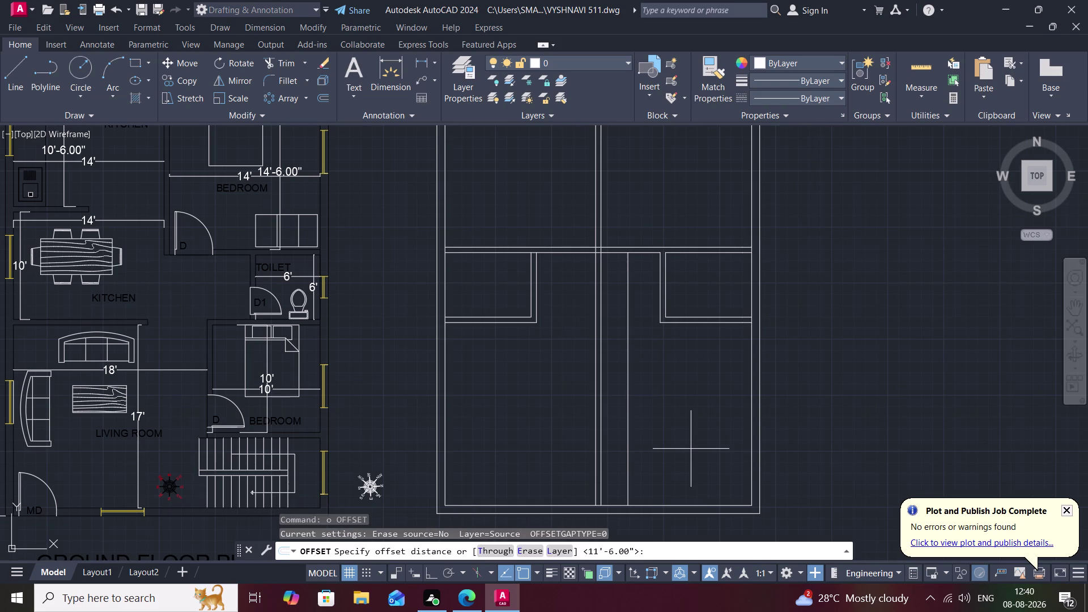
key(1)
text(7)
text(')
key(space)
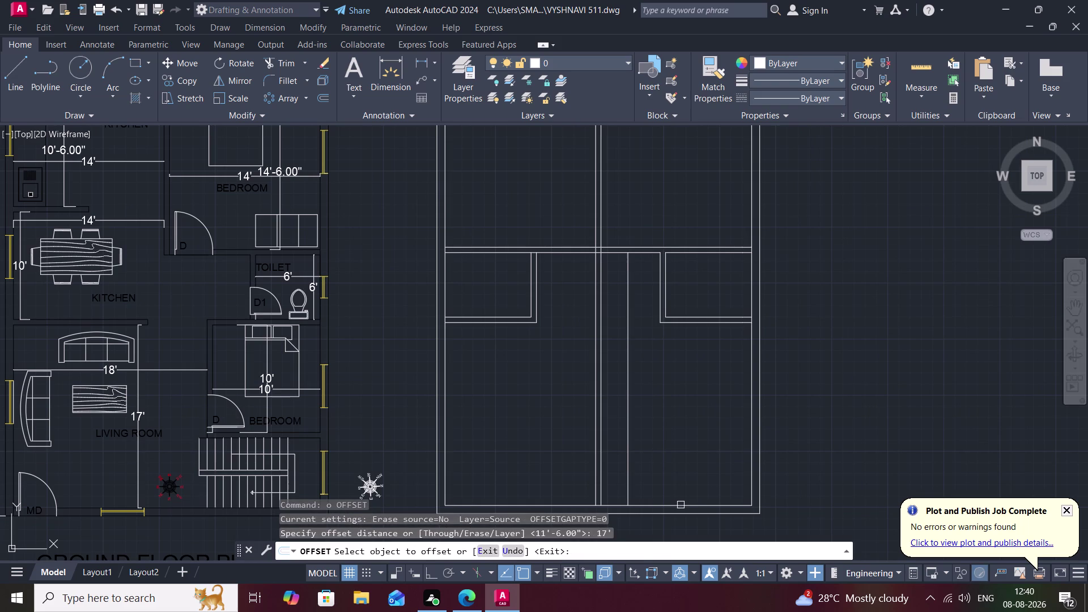
click(681, 505)
click(670, 435)
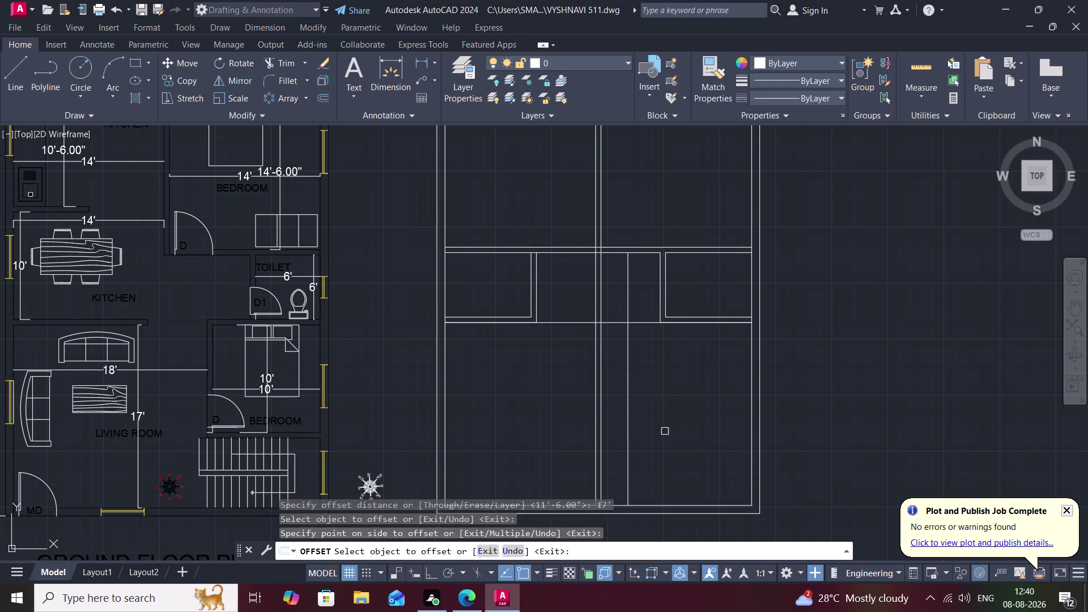
key(Escape)
Trim the new line's excess and the overlapping wall pieces with a fence.
text(tr)
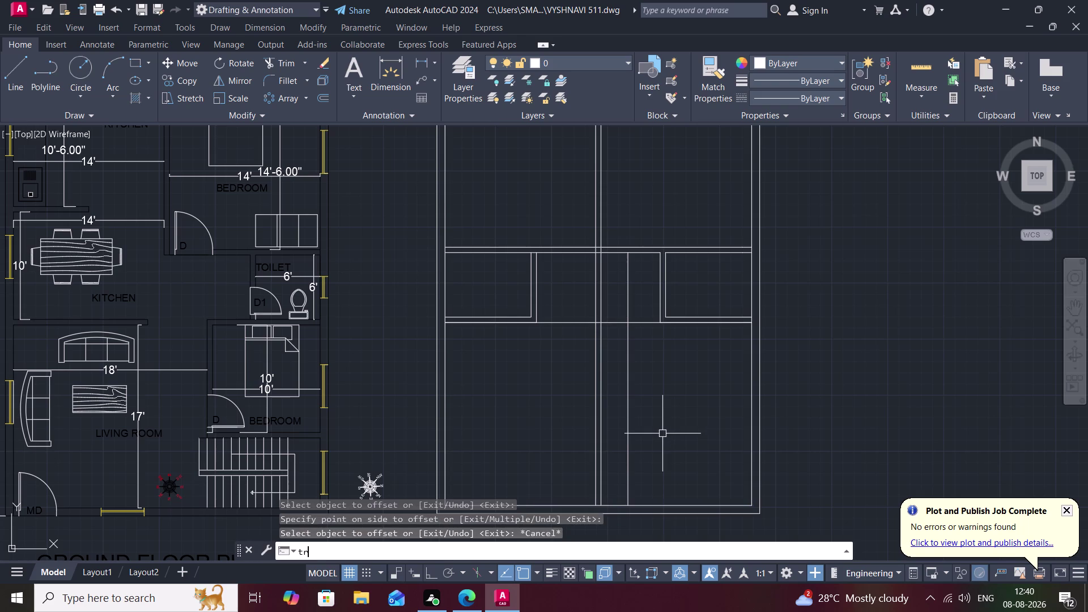
key(space)
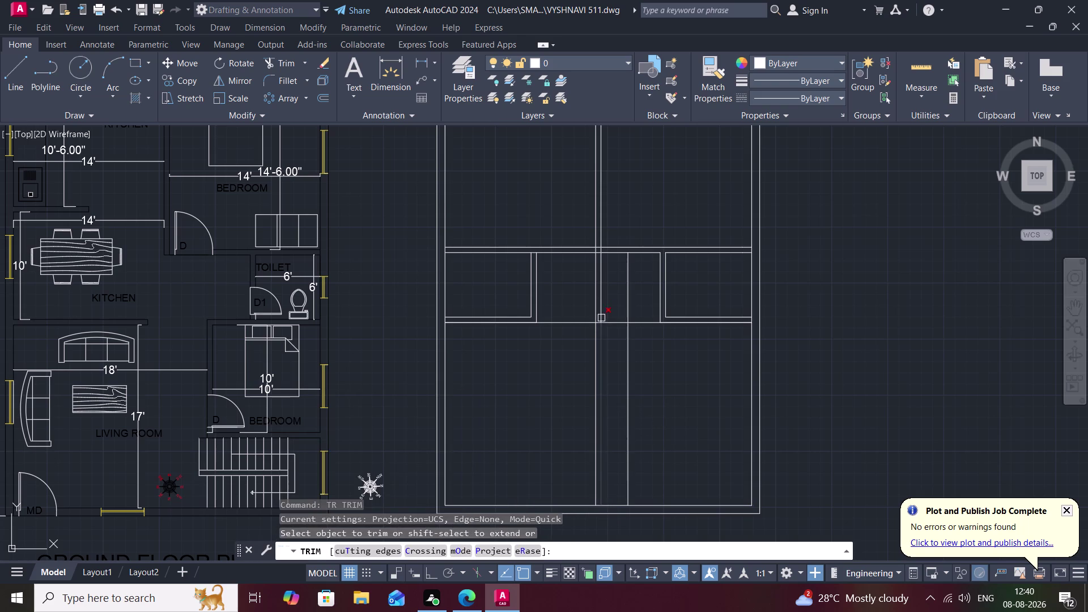
click(629, 293)
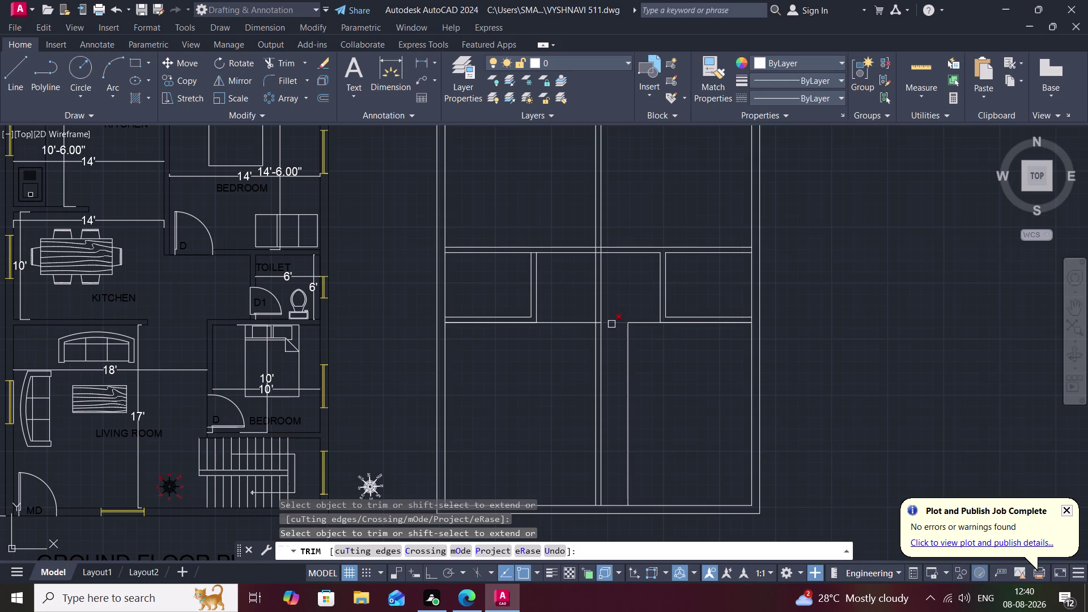
click(613, 324)
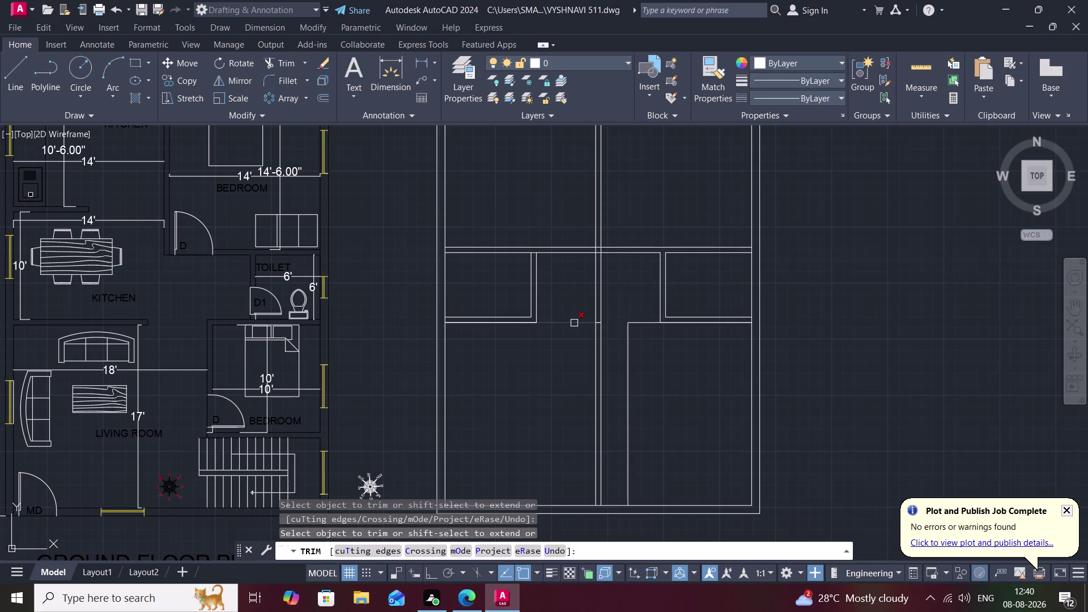
click(565, 327)
click(575, 318)
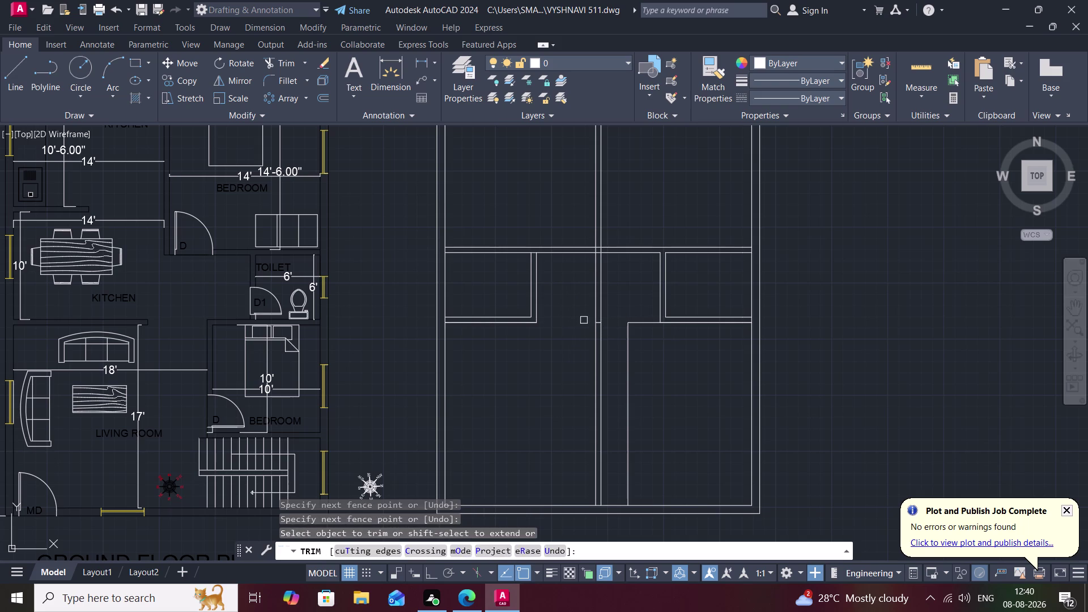
scroll(up, 3)
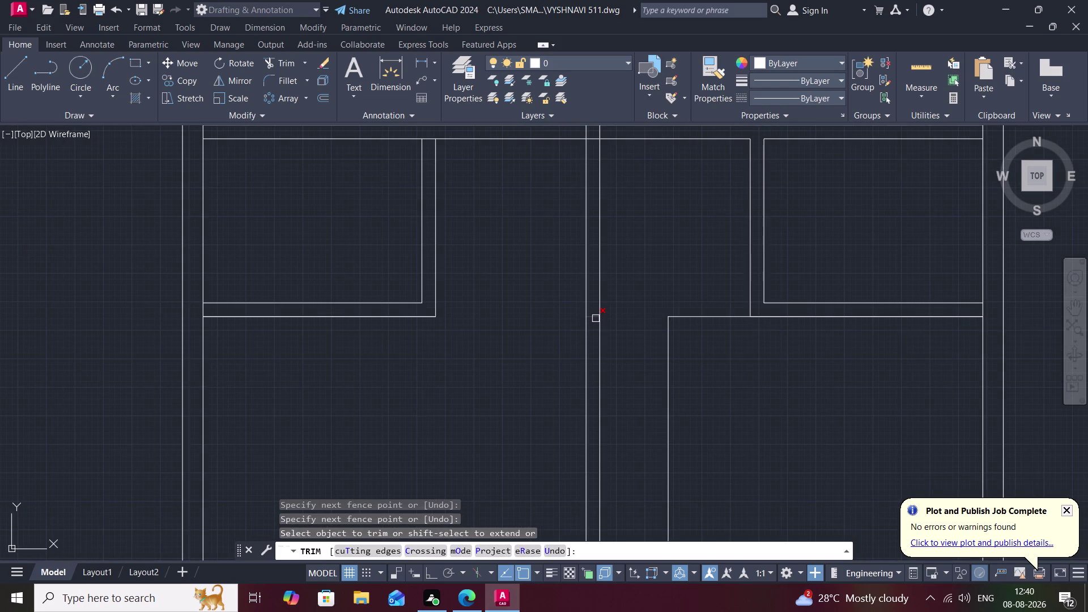
click(595, 316)
scroll(down, 3)
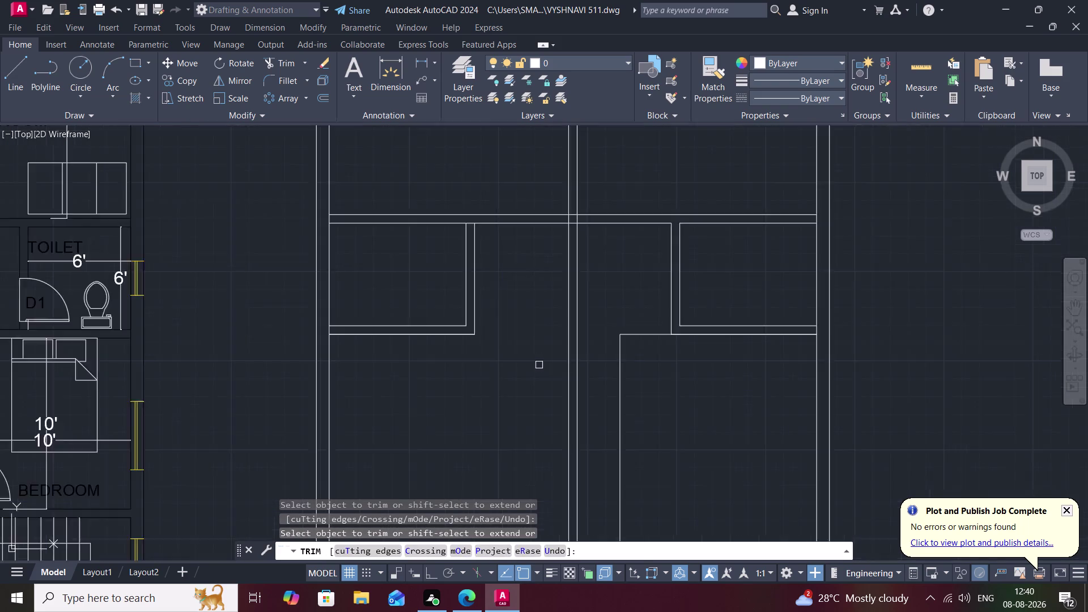
scroll(down, 3)
middle_drag(539, 365, 611, 347)
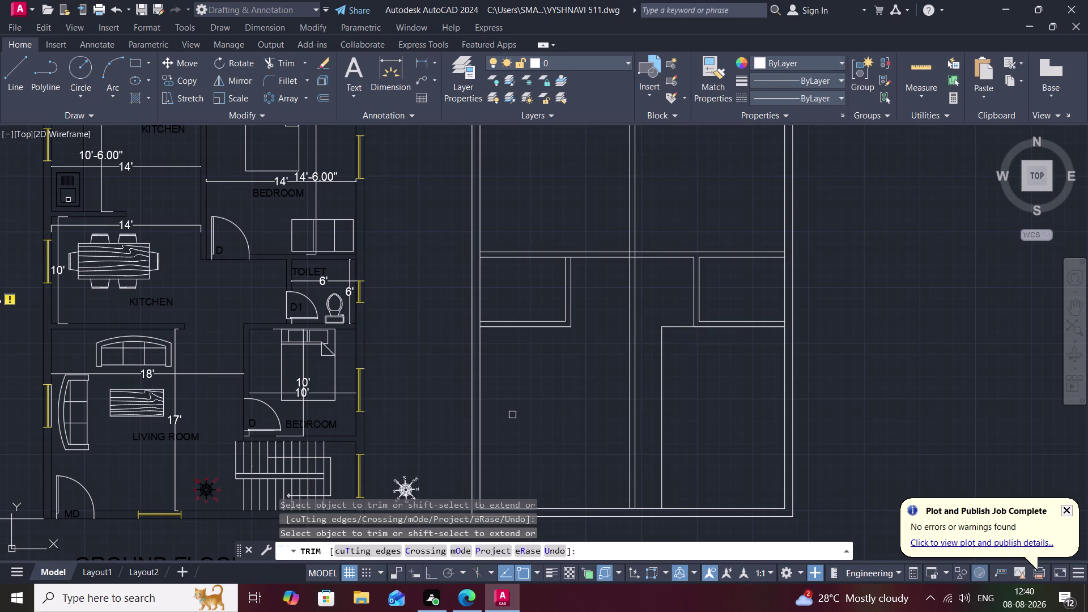
middle_drag(513, 414, 531, 349)
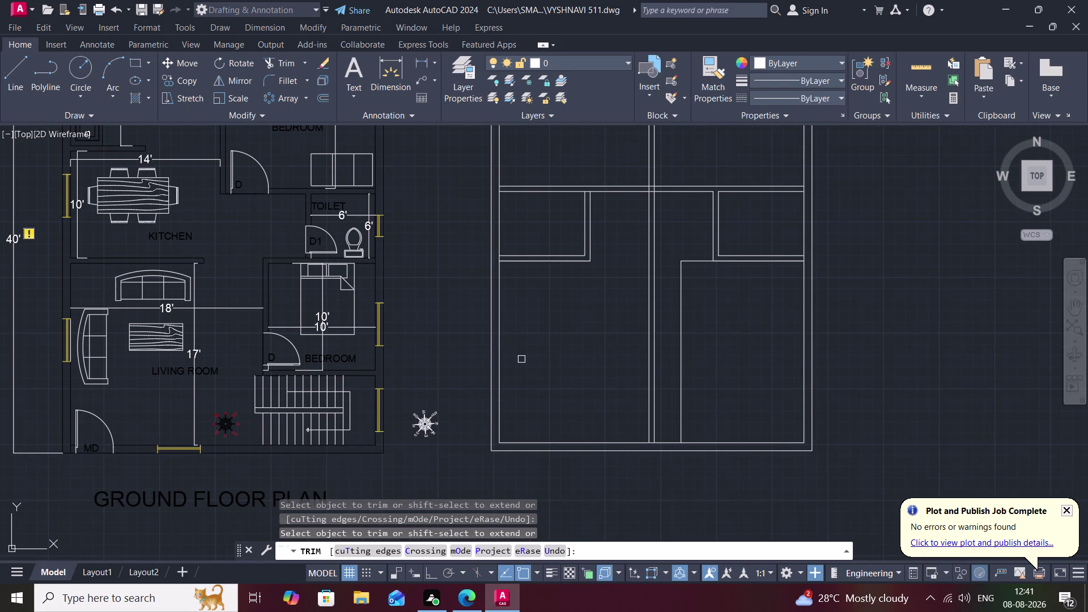
key(Escape)
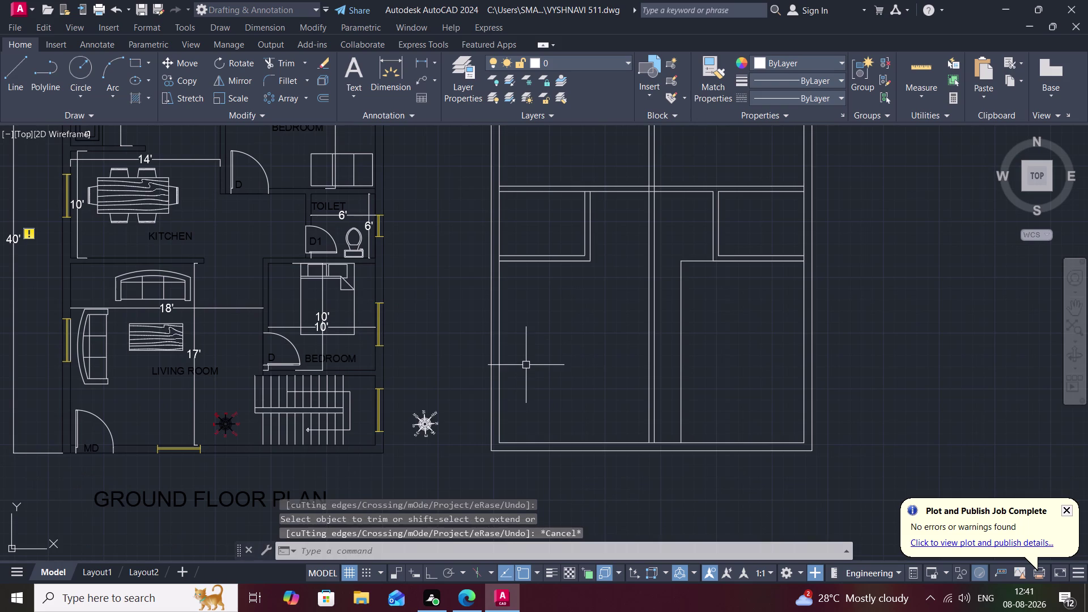
Offset a wall line 8' downward to create the horizontal dividing line.
text(o)
key(space)
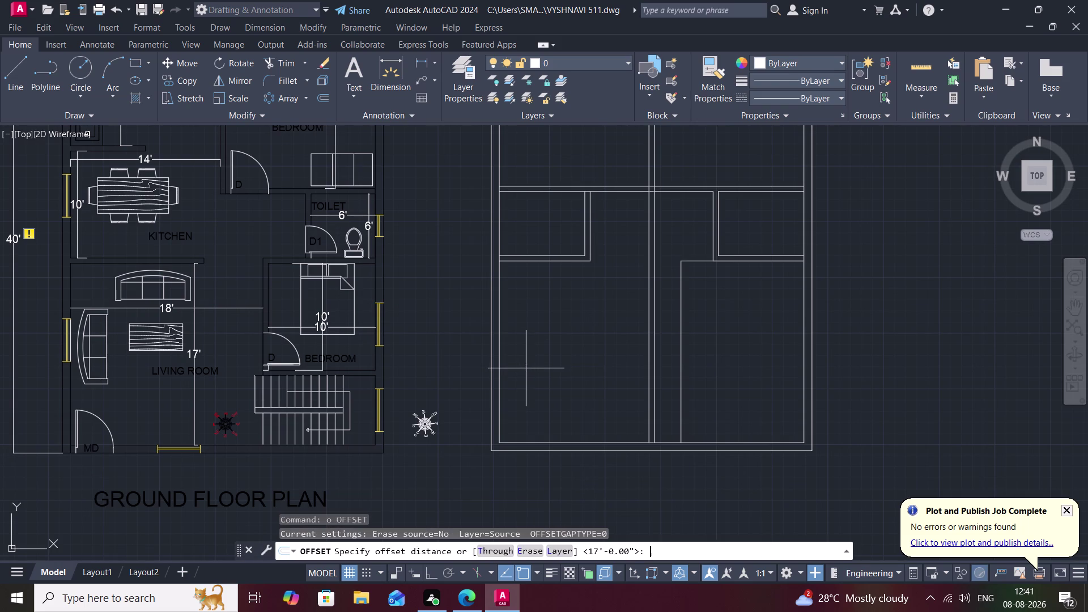
key(8)
text(')
key(space)
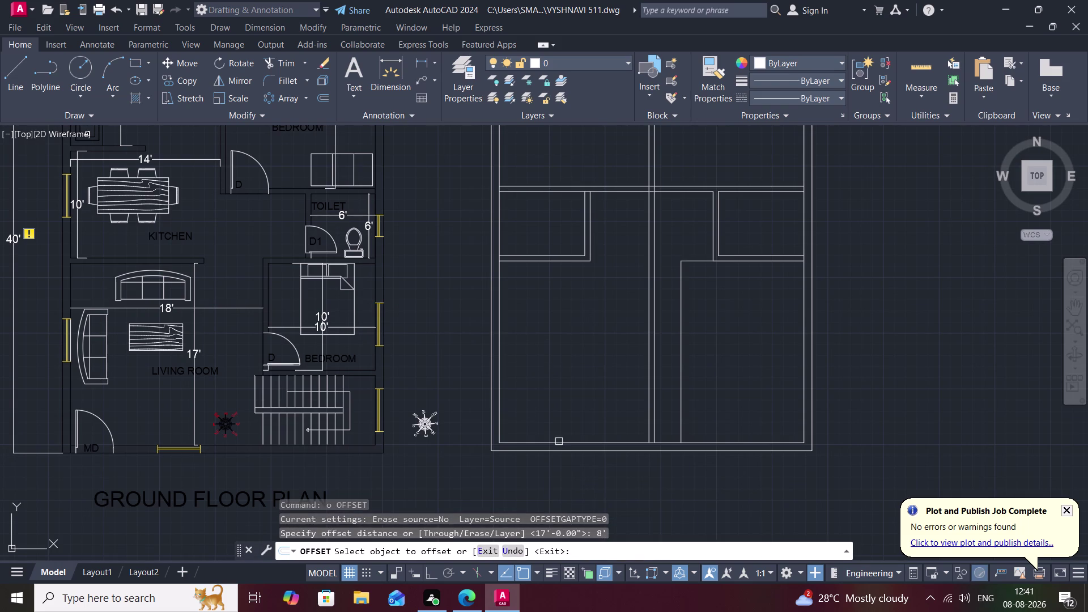
click(559, 443)
click(553, 406)
Abandon a stray trim and a mistyped offset distance while restarting OFFSET.
text(tr)
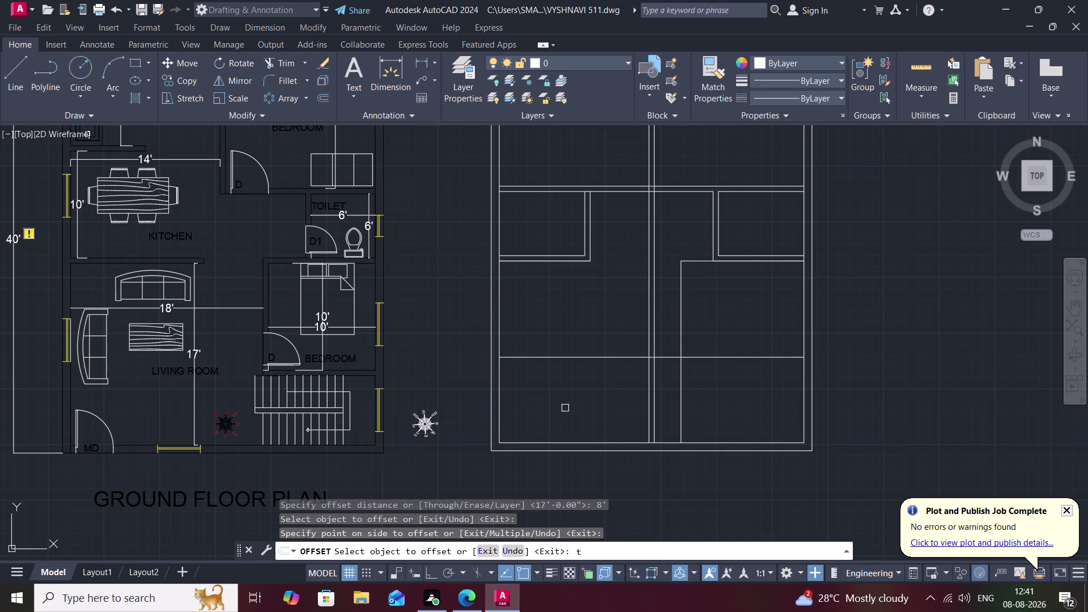
key(space)
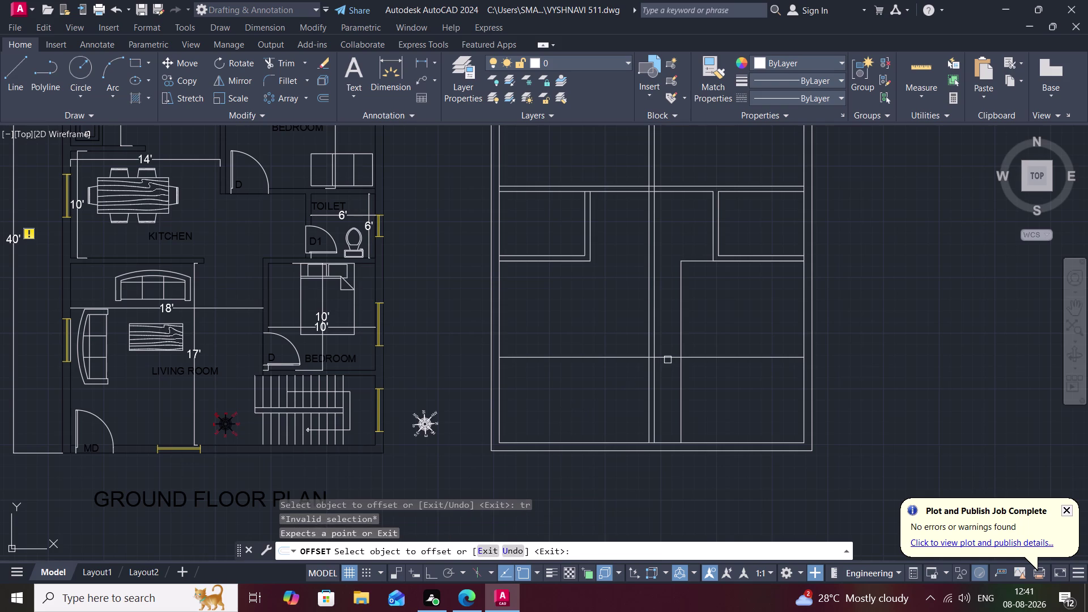
key(Escape)
key(space)
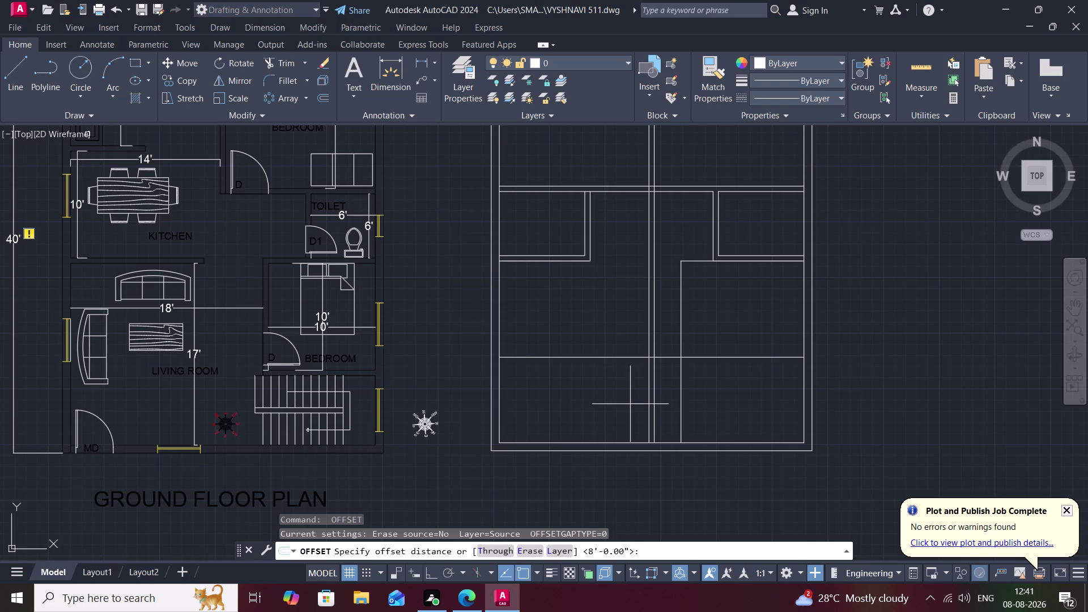
key(1)
text(o')
key(space)
key(space)
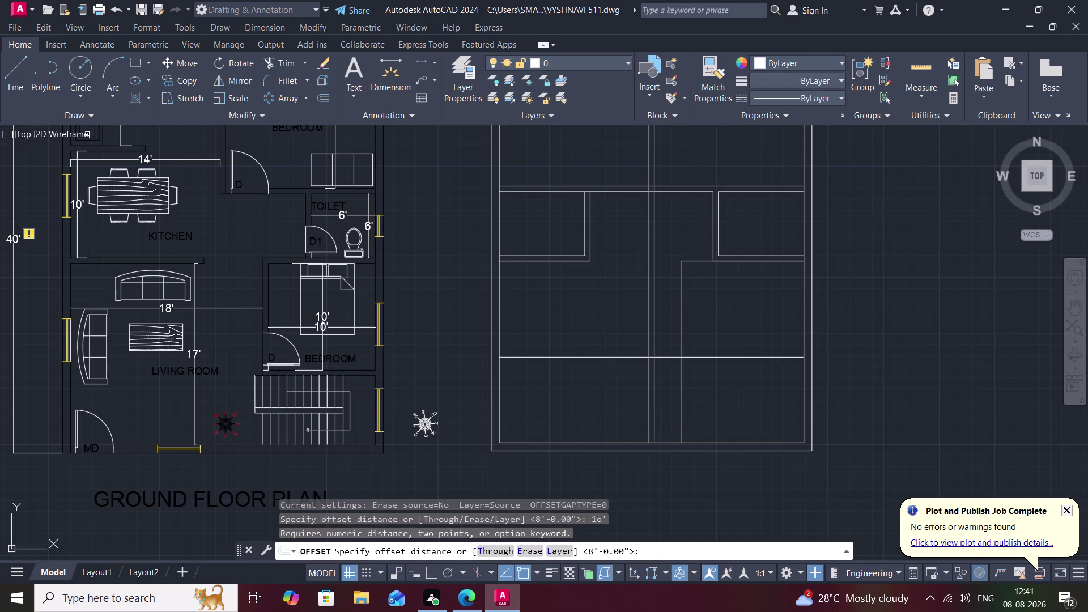
key(space)
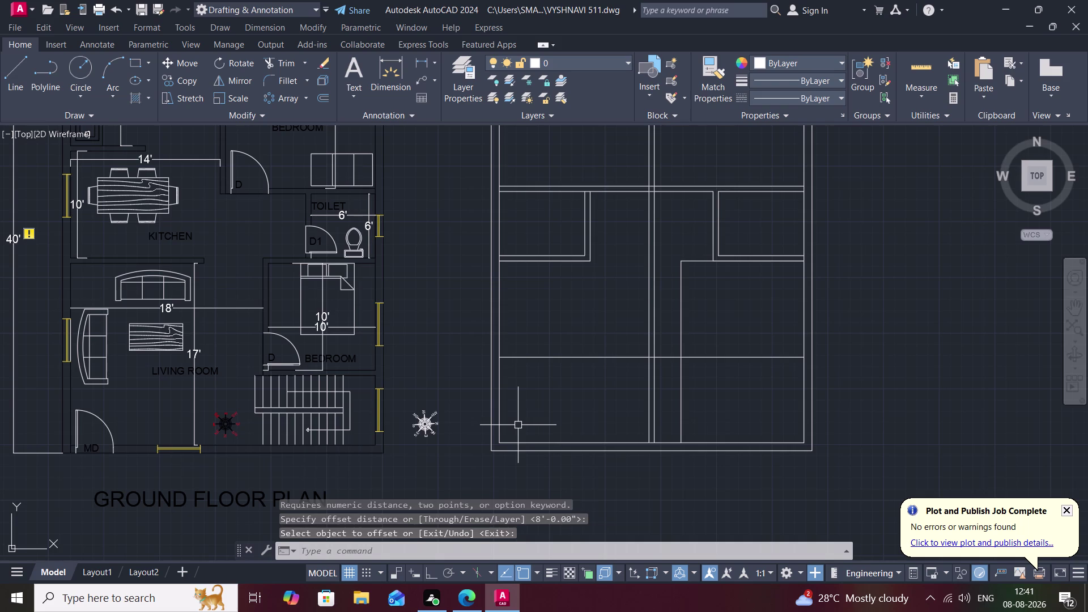
Offset a vertical line 10' to add the vertical dividing line in the lower half.
key(space)
text(1)
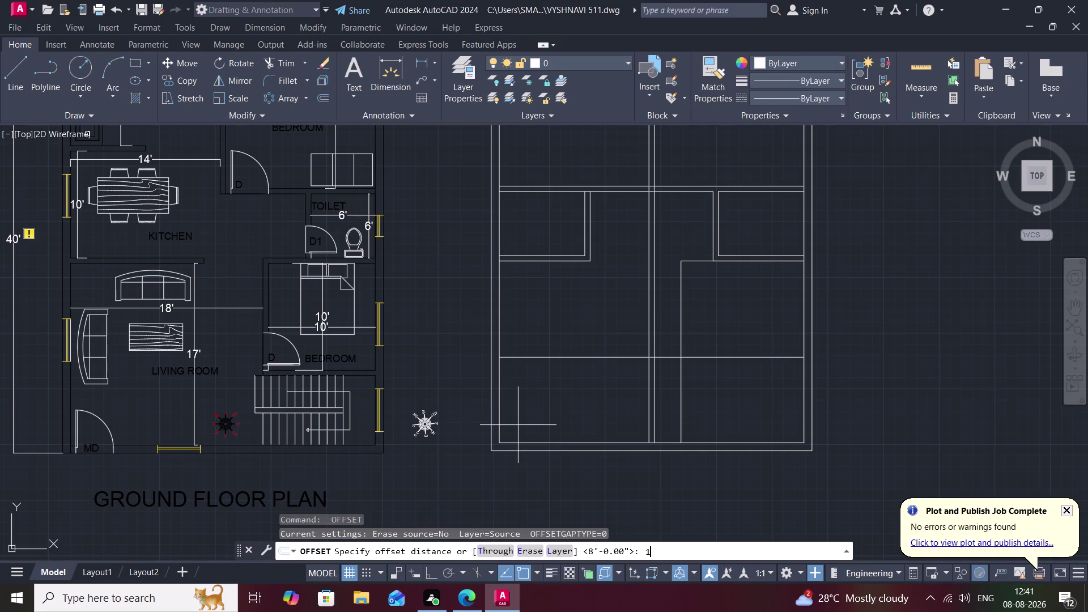
text(0')
key(space)
click(501, 414)
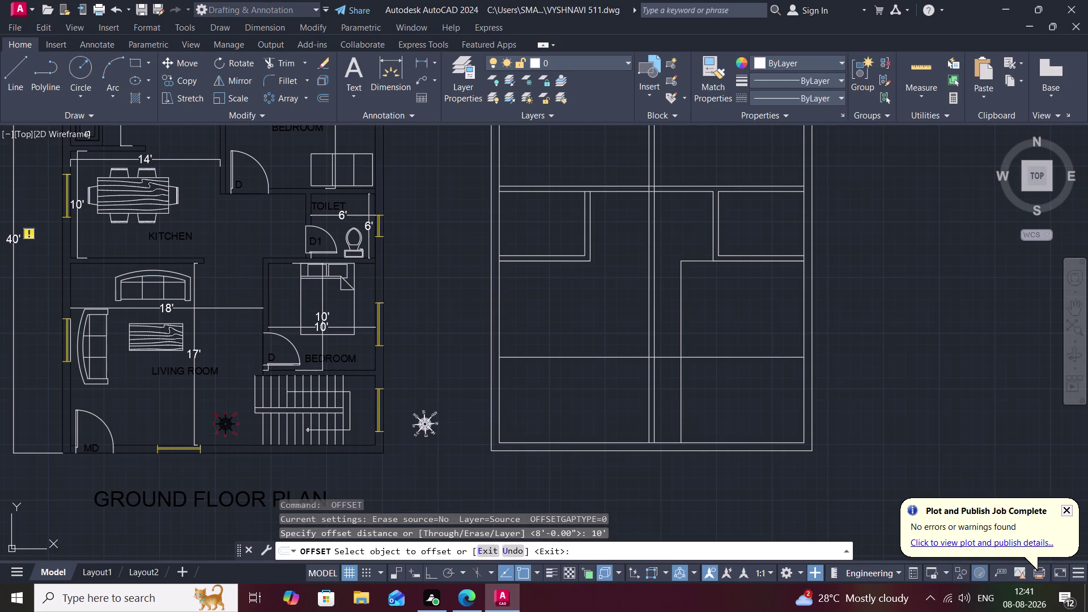
click(541, 407)
key(Escape)
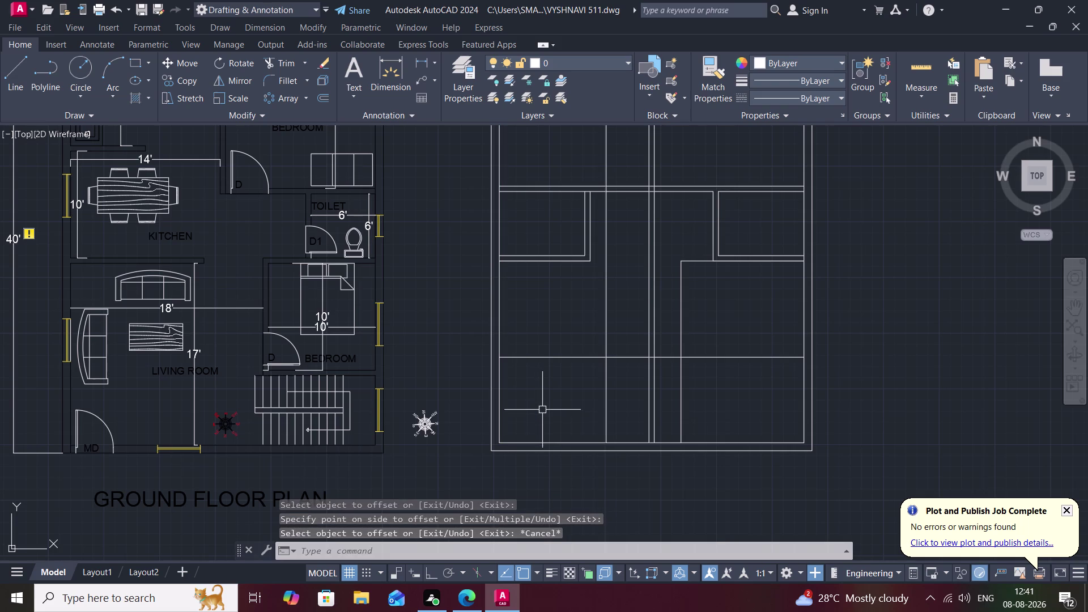
Trim the overhanging and crossing segments at the new dividing-line junction.
text(tr)
key(space)
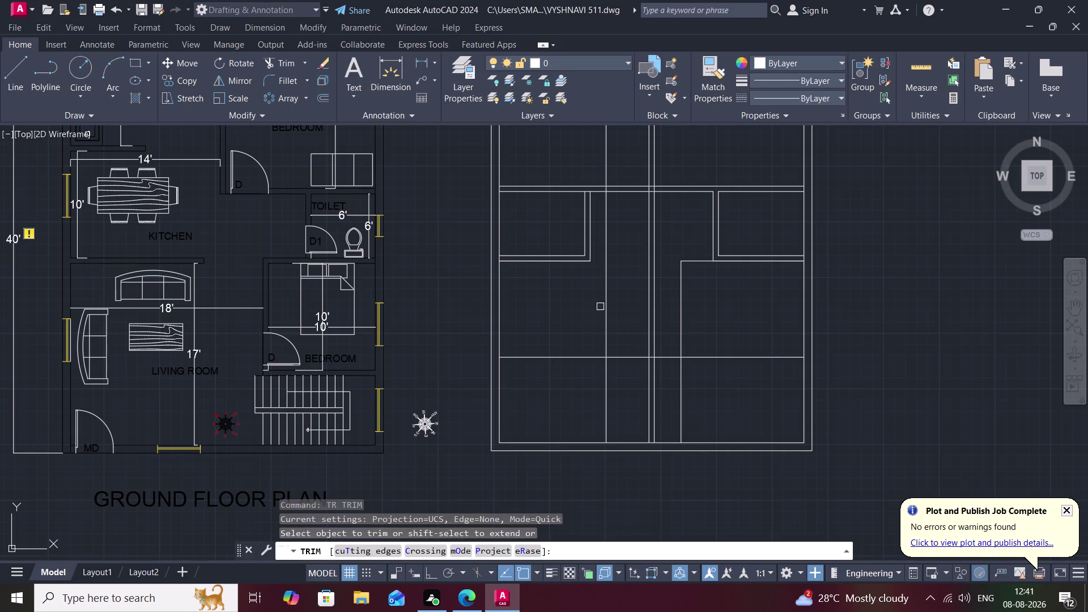
click(607, 308)
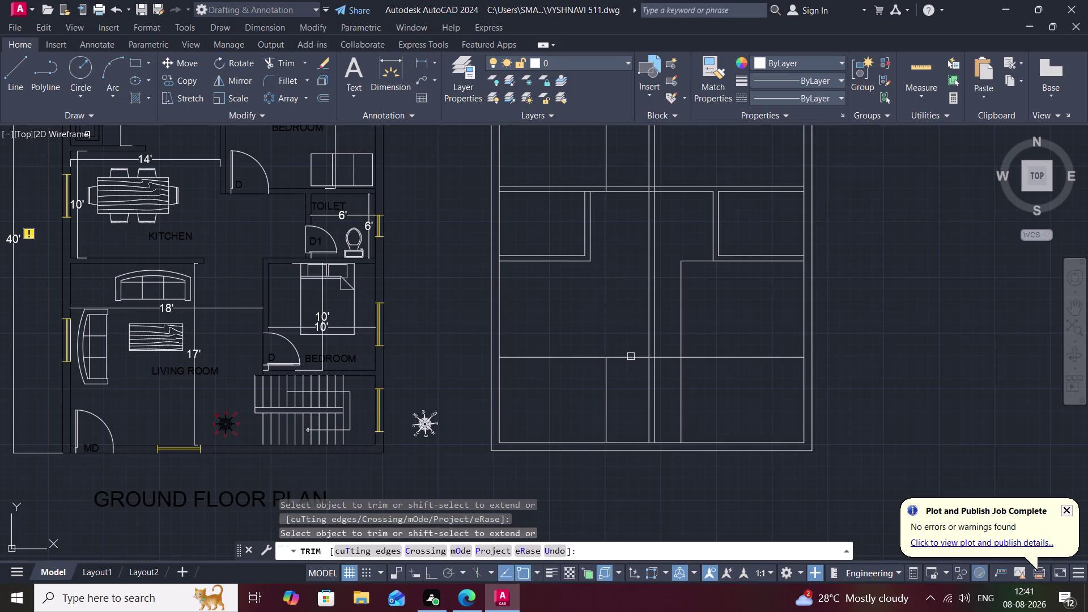
click(631, 356)
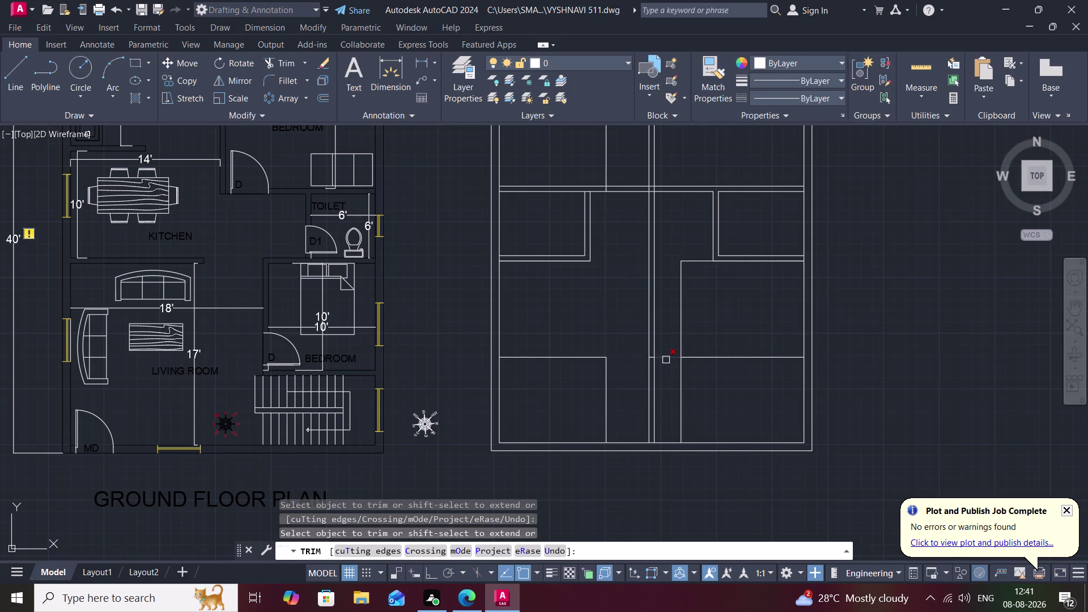
click(666, 360)
click(706, 356)
scroll(up, 3)
click(648, 336)
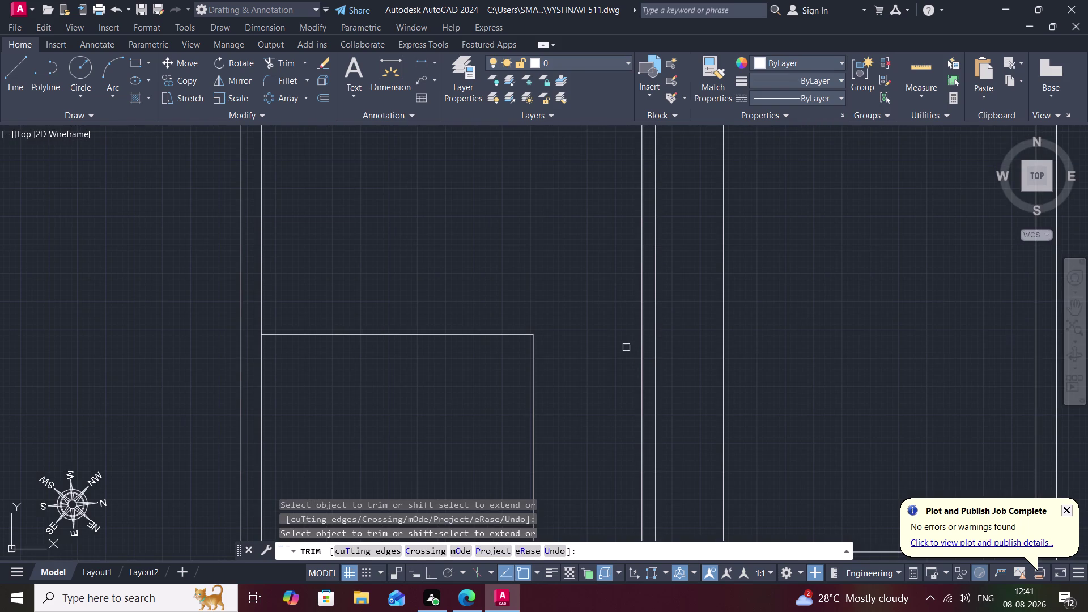
scroll(down, 3)
scroll(down, 3)
Trim the line crossing the wall gap and the segments between the walls.
middle_drag(529, 241, 537, 462)
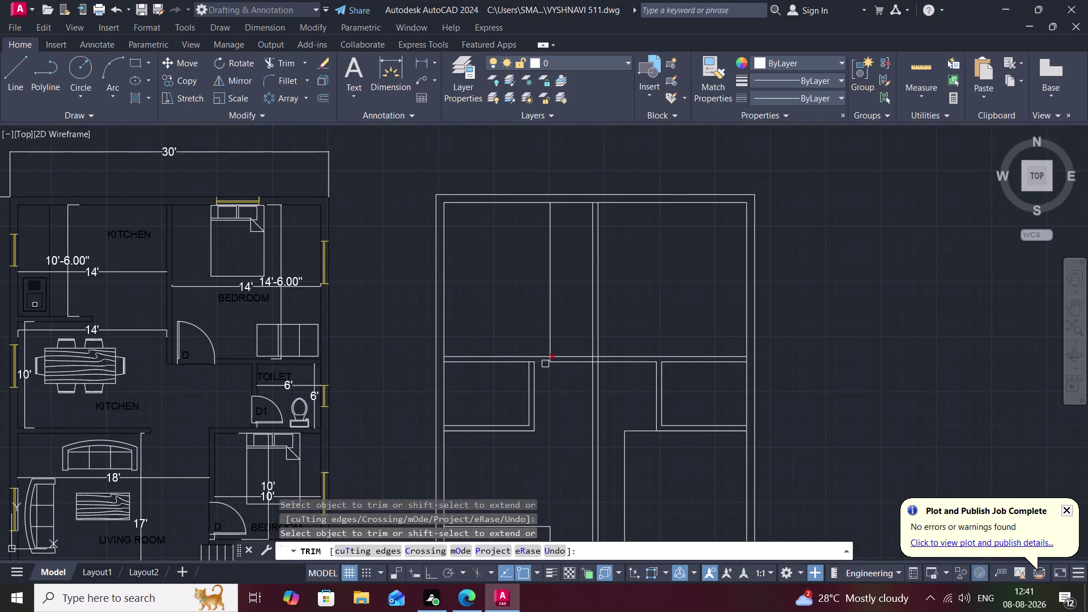
click(551, 325)
scroll(up, 3)
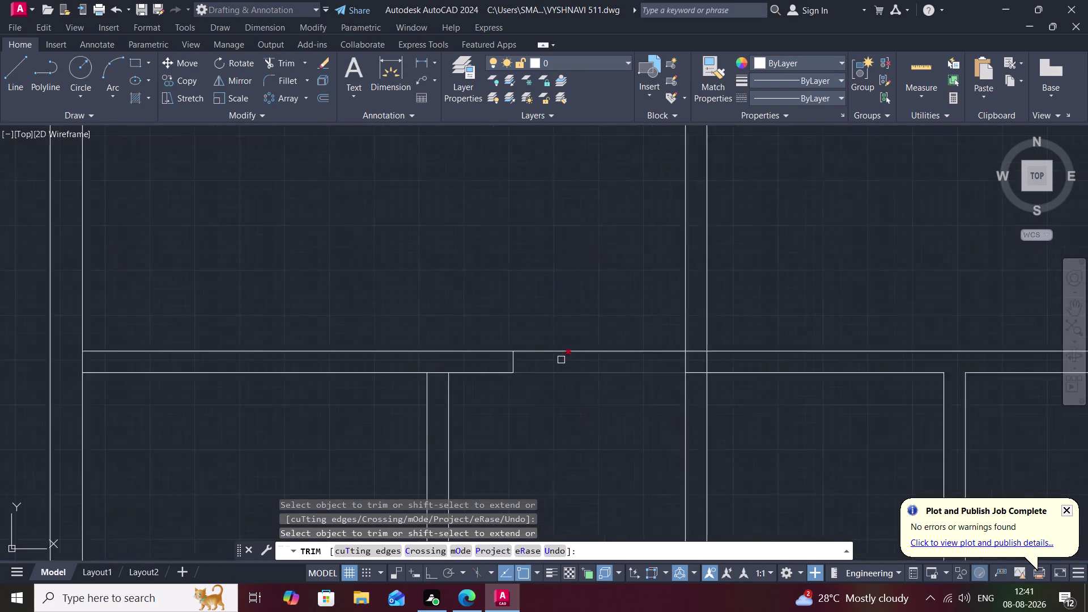
click(483, 362)
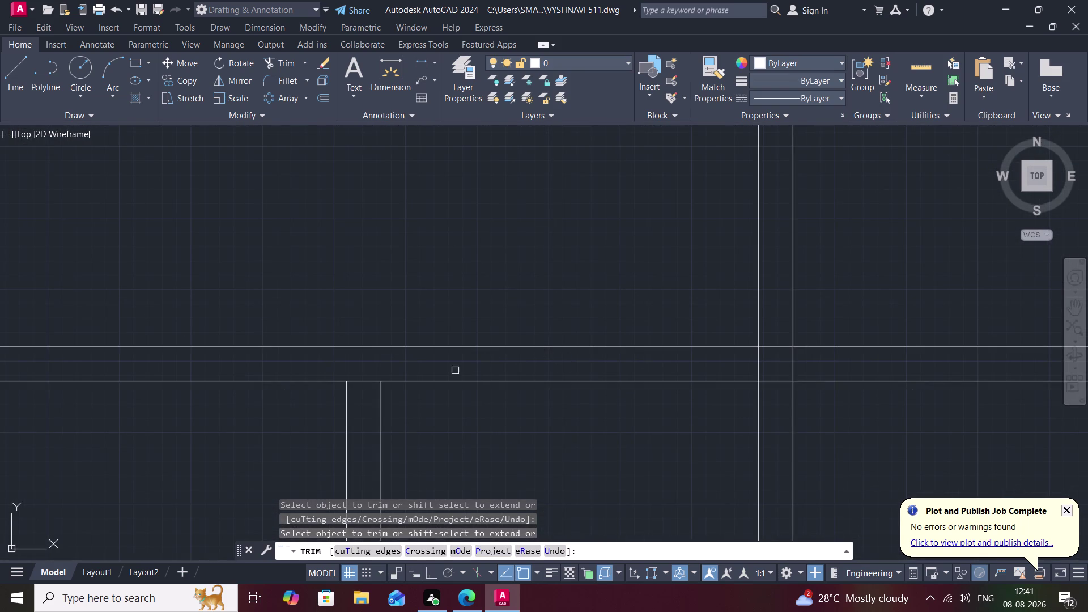
click(362, 380)
scroll(down, 3)
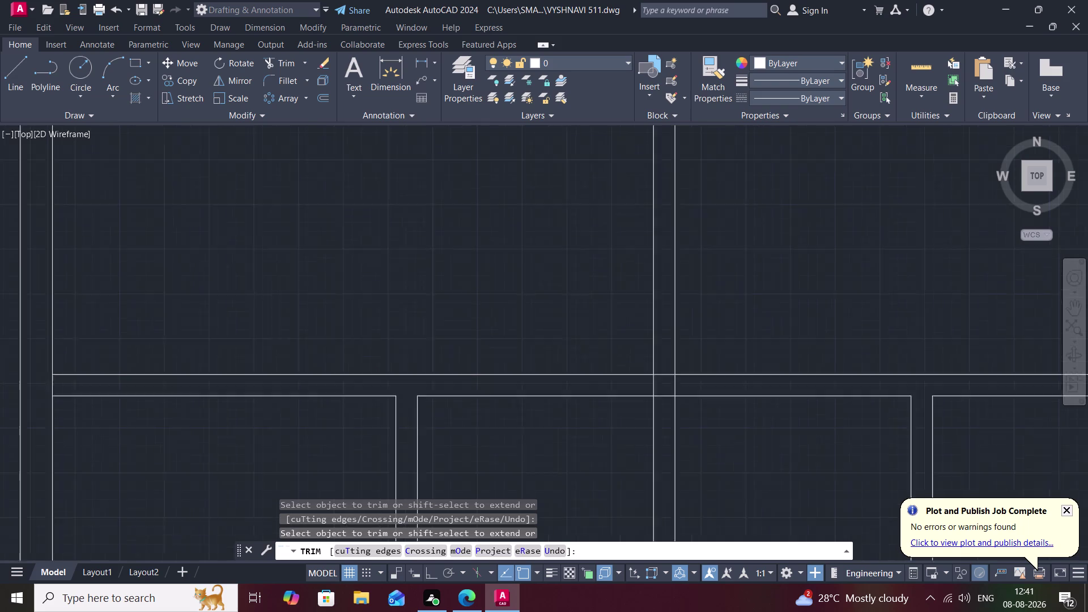
scroll(down, 3)
middle_drag(477, 422, 501, 218)
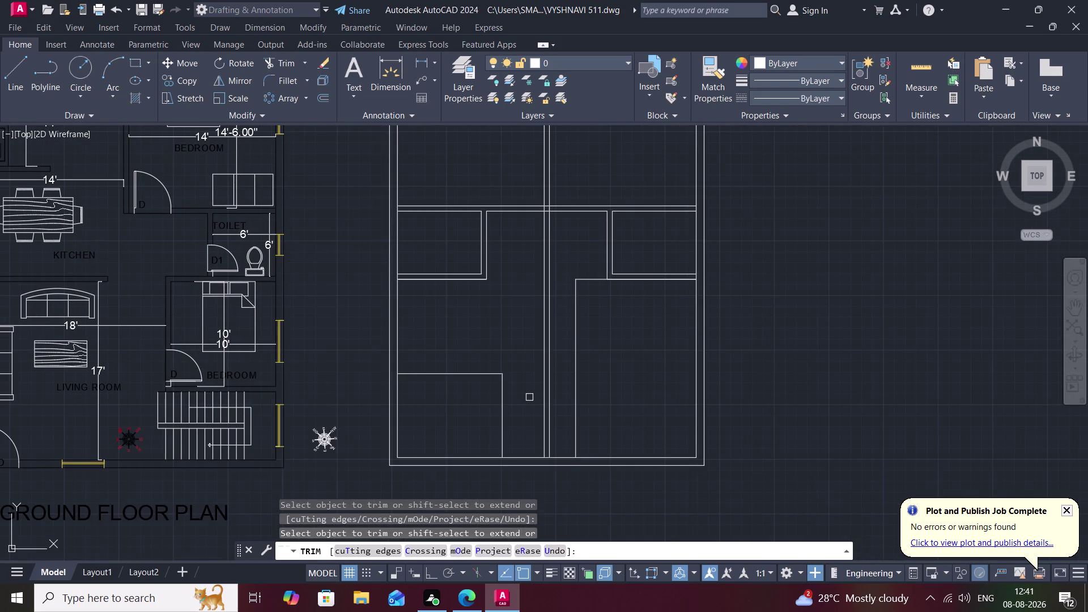
key(Escape)
Offset the lower-left room's horizontal and vertical walls by 6" to thicken them.
text(o)
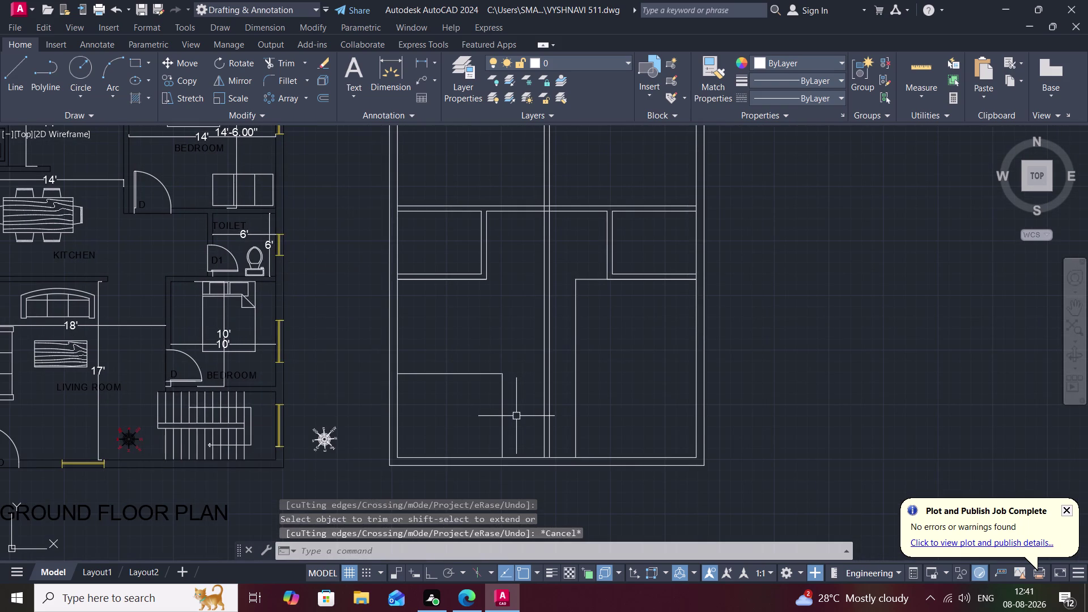
key(space)
key(6)
text(")
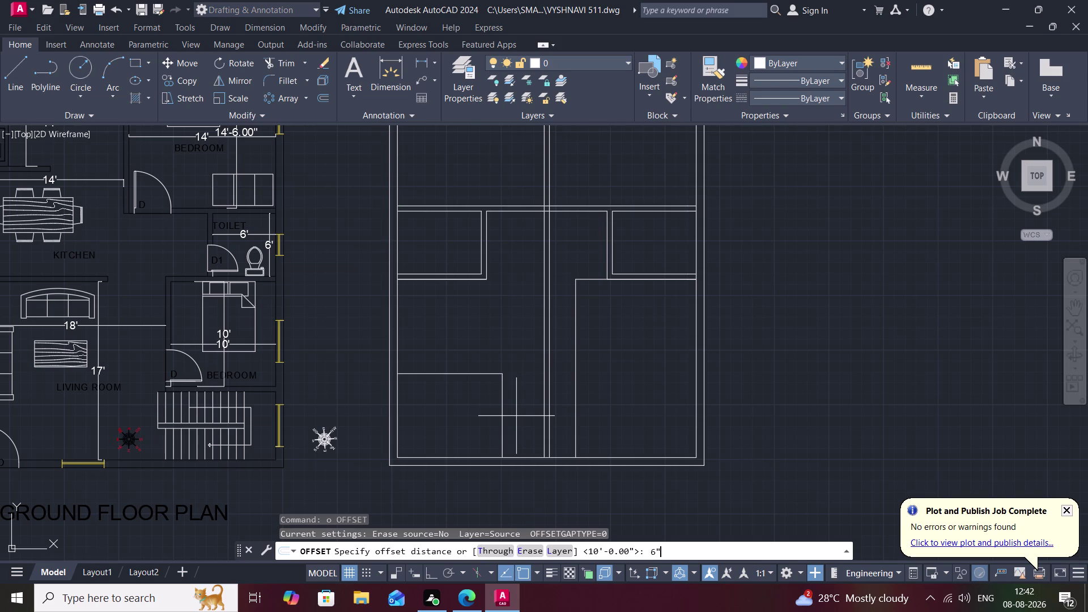
key(space)
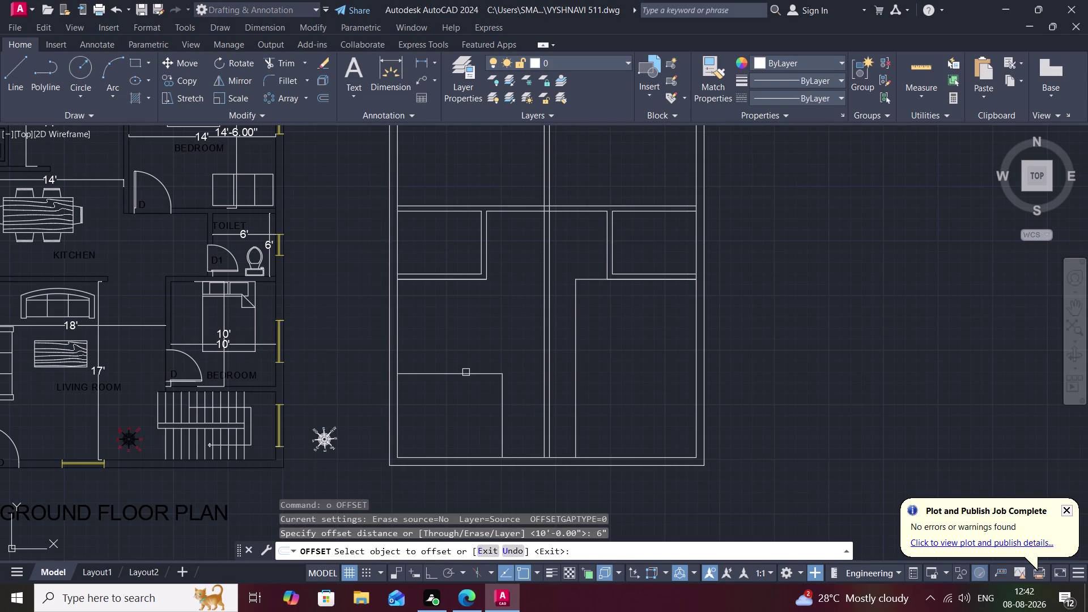
click(468, 373)
click(468, 362)
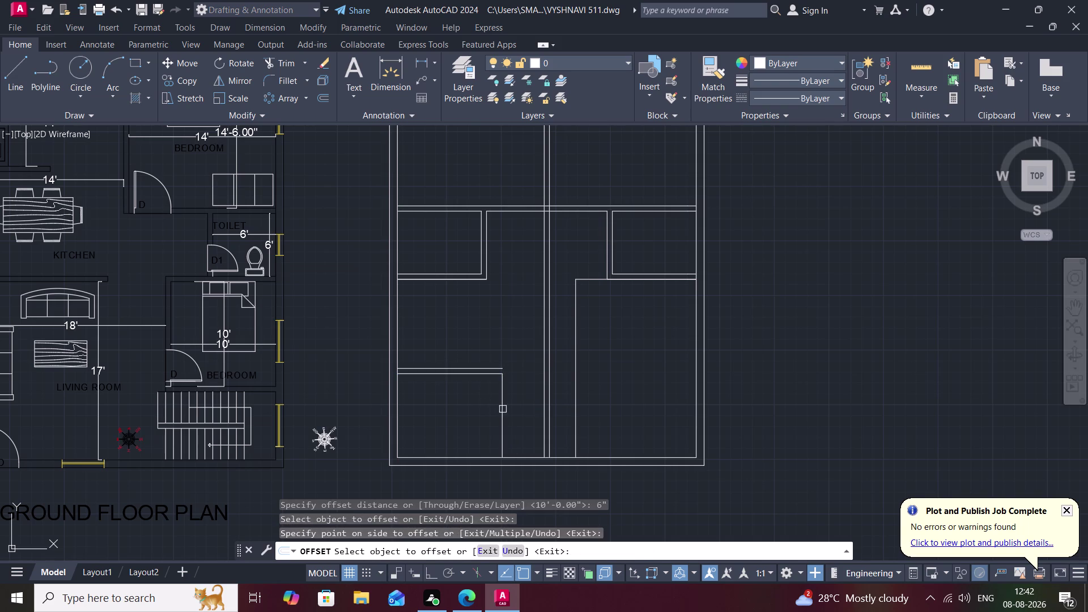
click(502, 409)
click(521, 411)
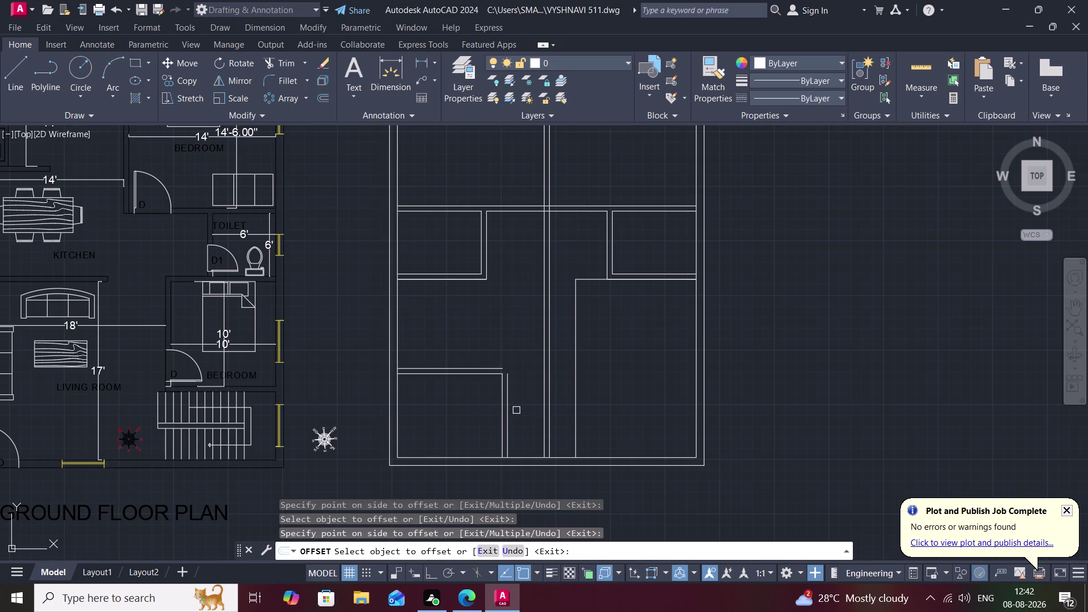
key(Escape)
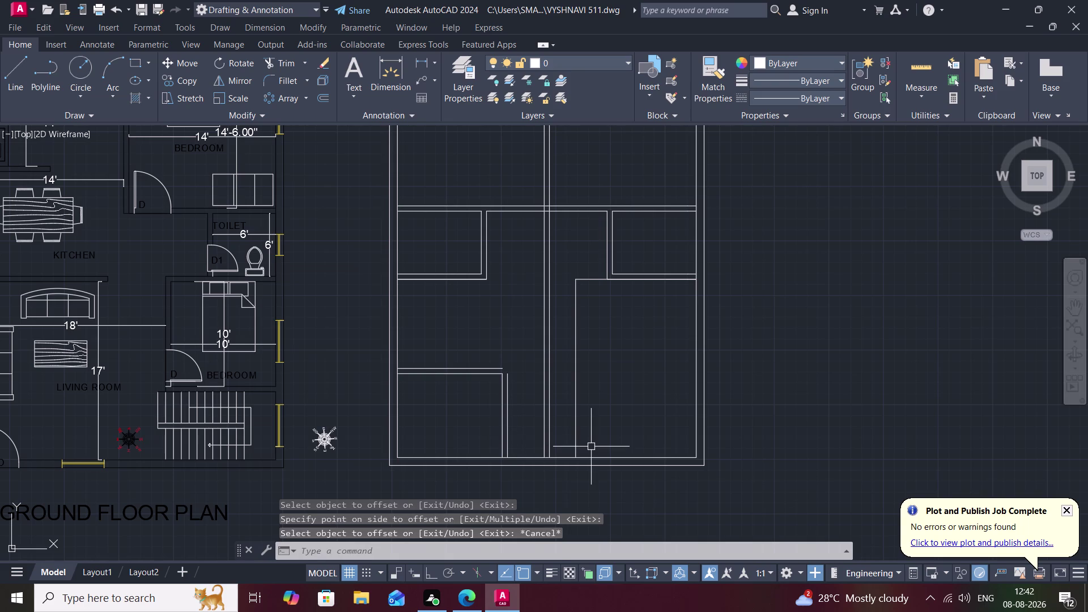
Fillet the two new wall lines into a clean corner.
text(f)
key(space)
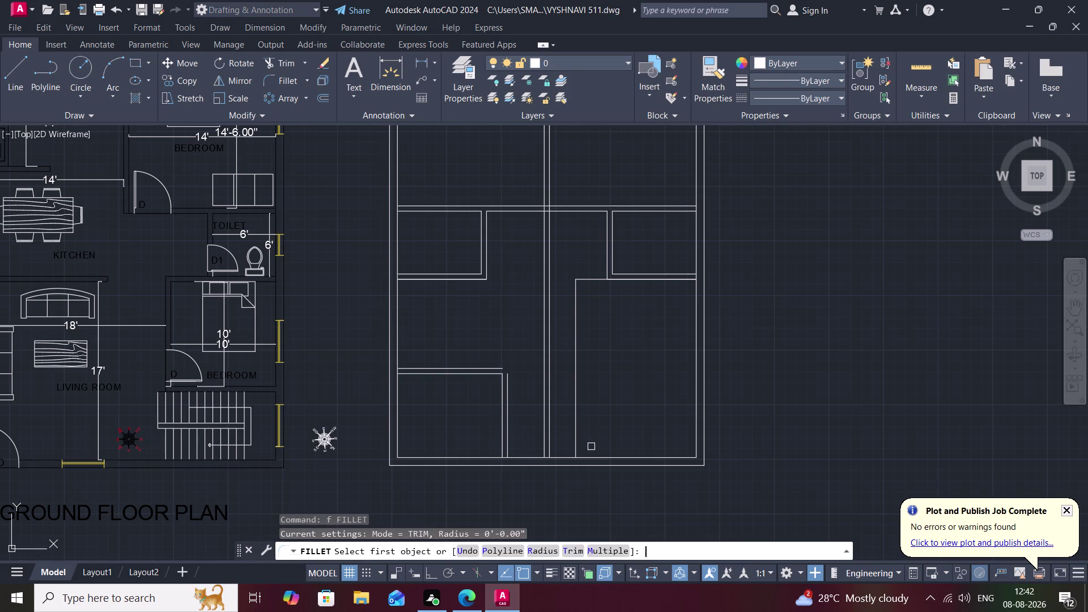
click(531, 550)
key(space)
click(506, 428)
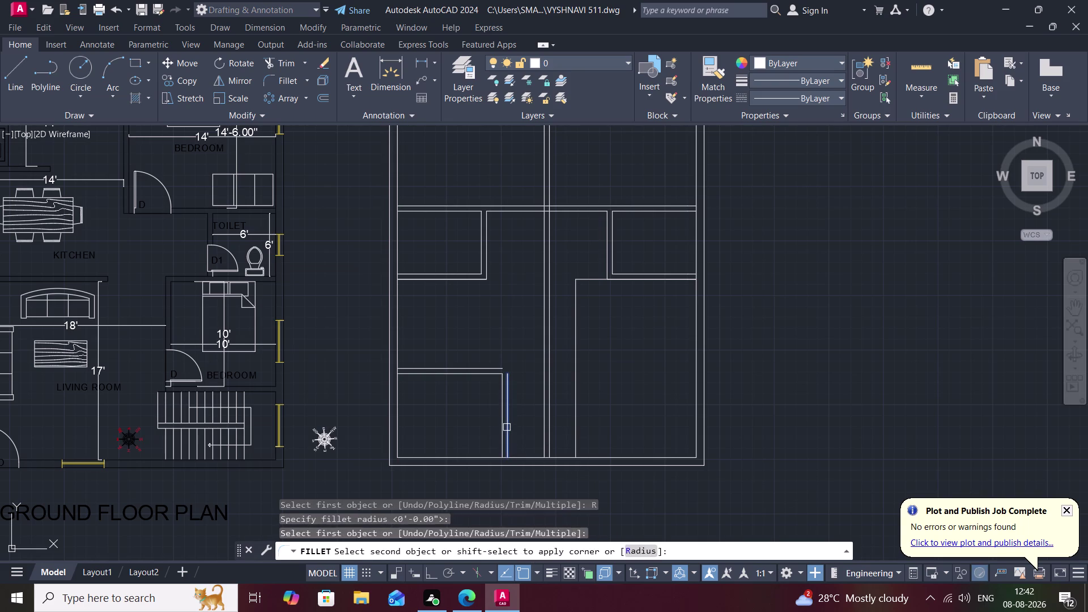
click(482, 368)
key(Escape)
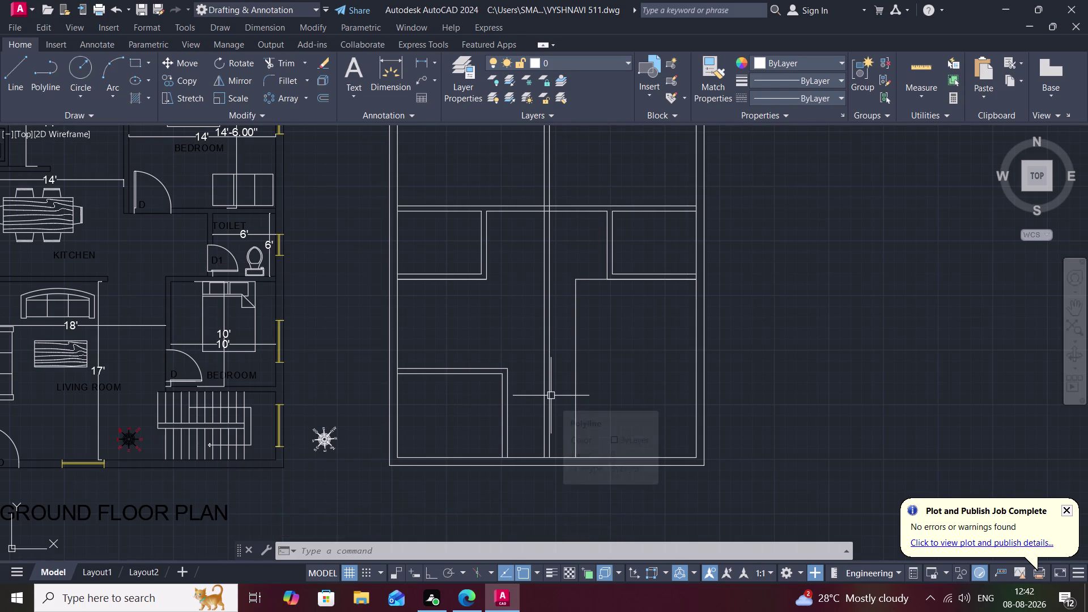
Trim two stray central wall segments, then measure the central passage (about 6'-6" by 23'-6").
text(tr)
key(space)
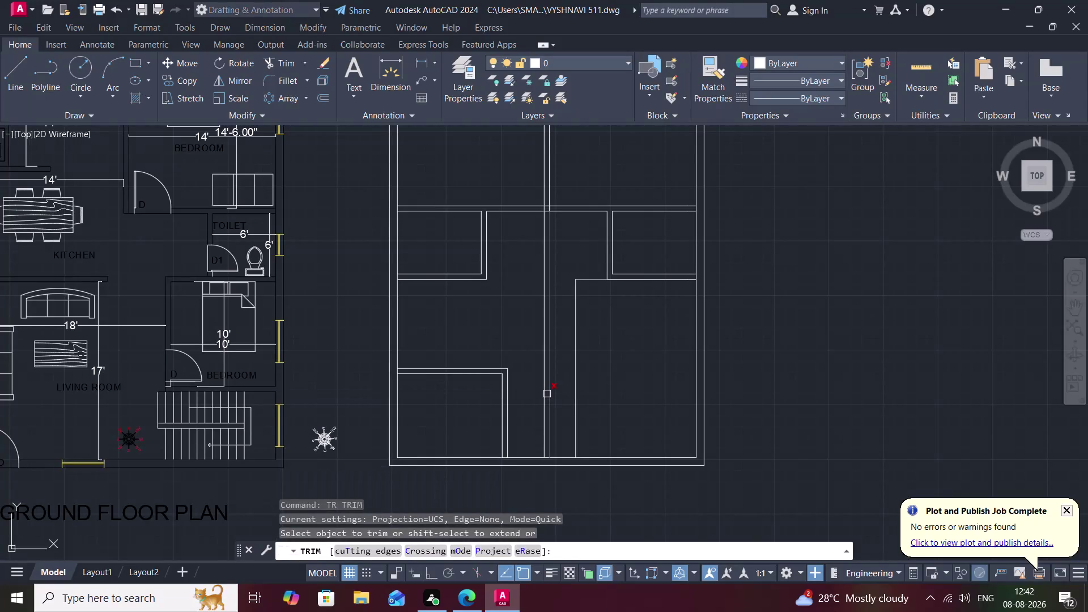
click(546, 394)
click(544, 388)
key(Escape)
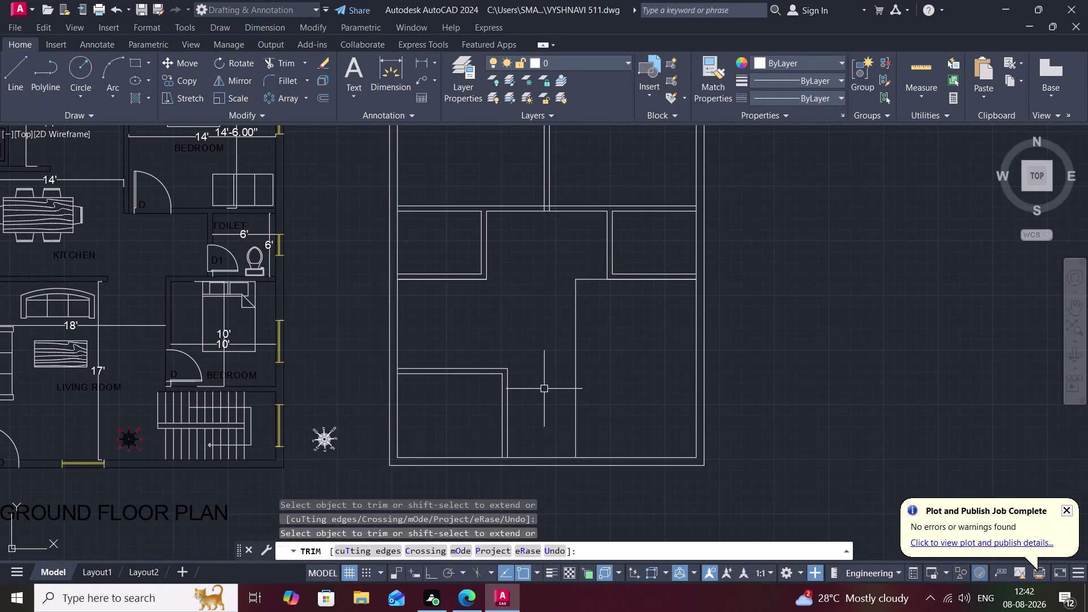
click(926, 67)
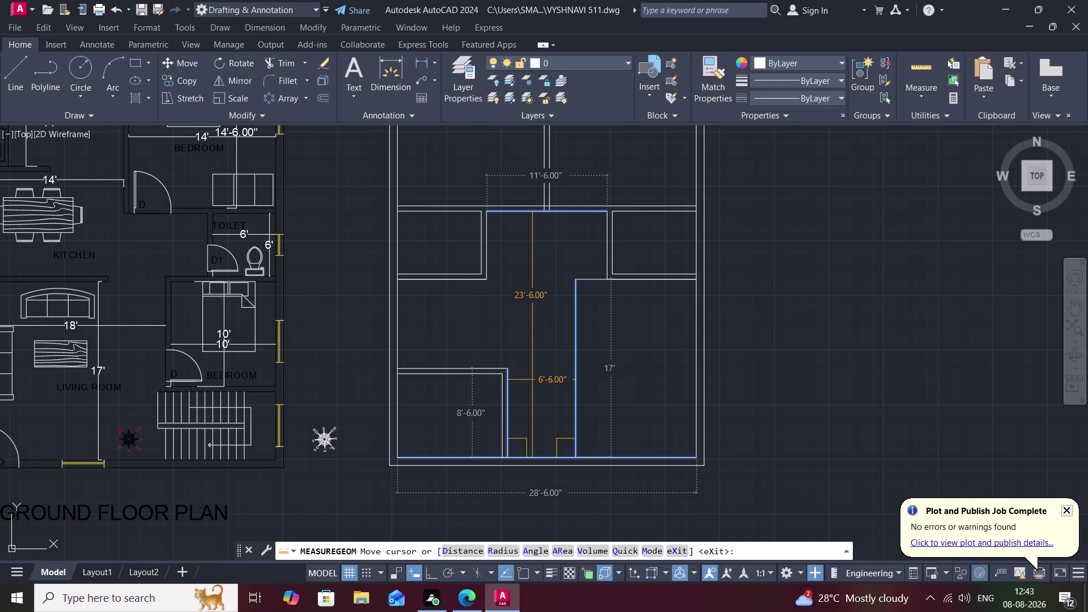
Exit the measurement and cancel a first OFFSET attempt.
key(Escape)
text(o)
key(space)
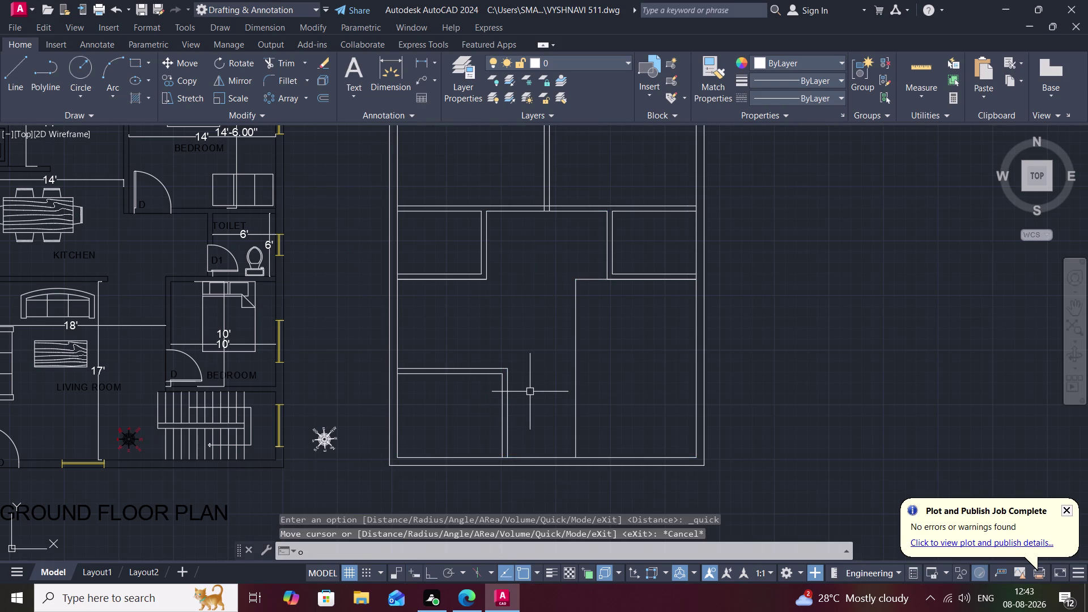
key(Escape)
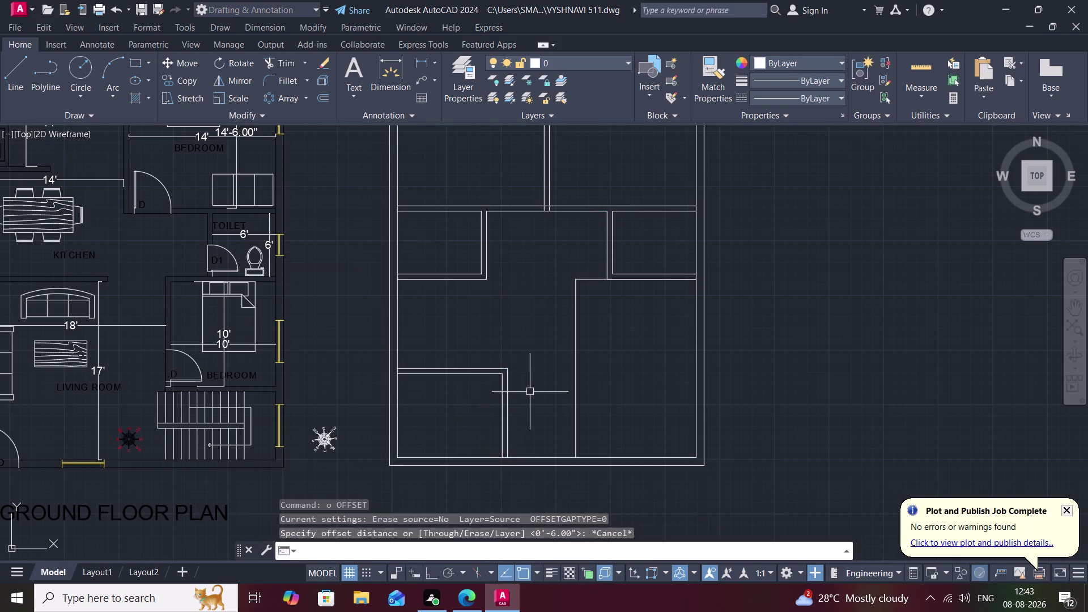
Offset the lower-right room's left wall 6" to its left side.
text(o)
key(space)
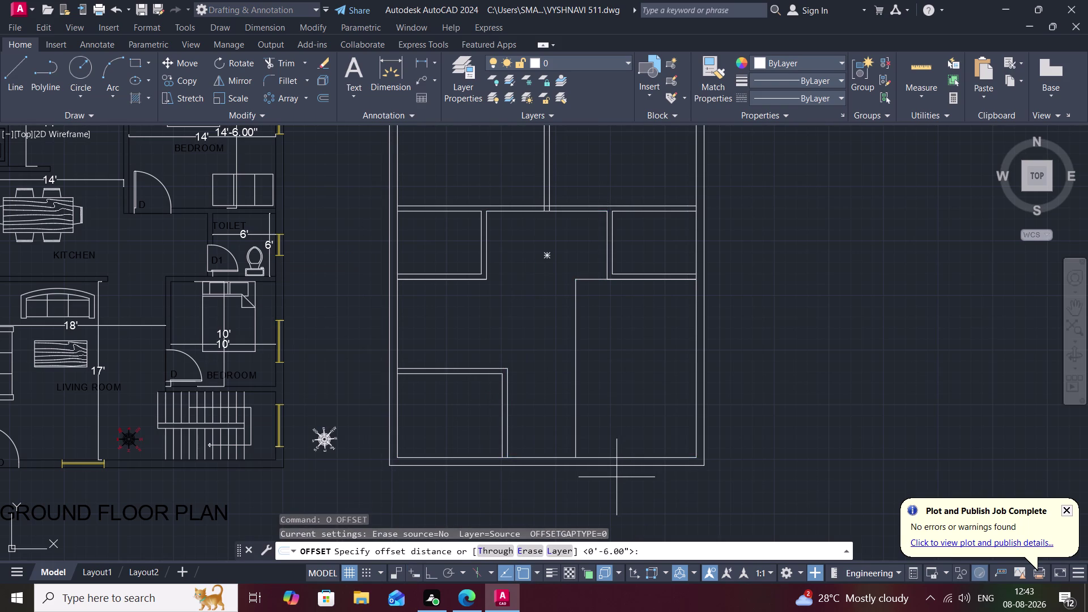
key(space)
key(space)
key(space)
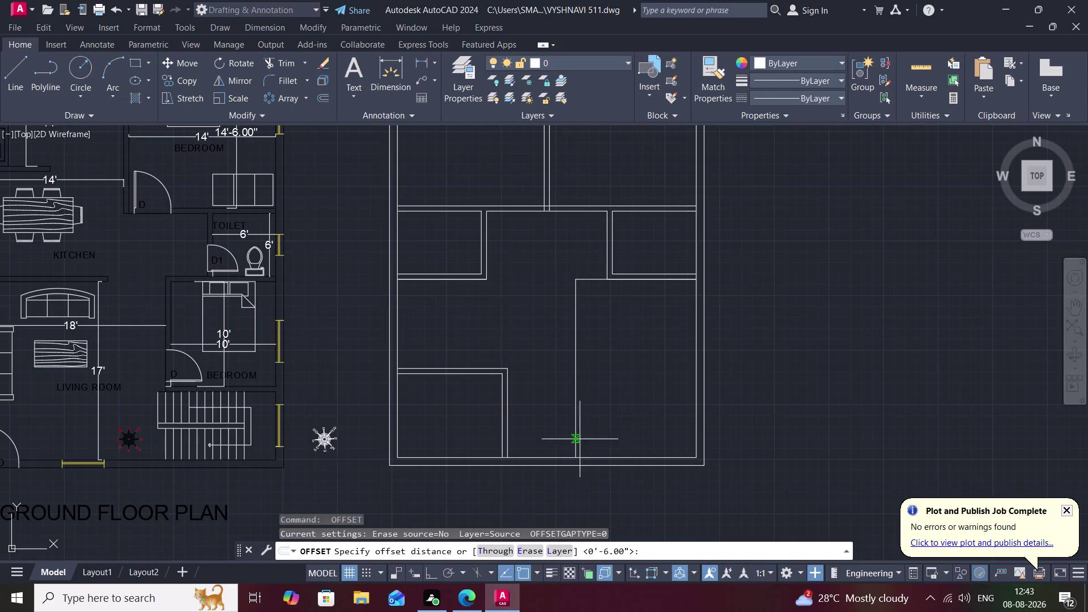
key(space)
click(574, 429)
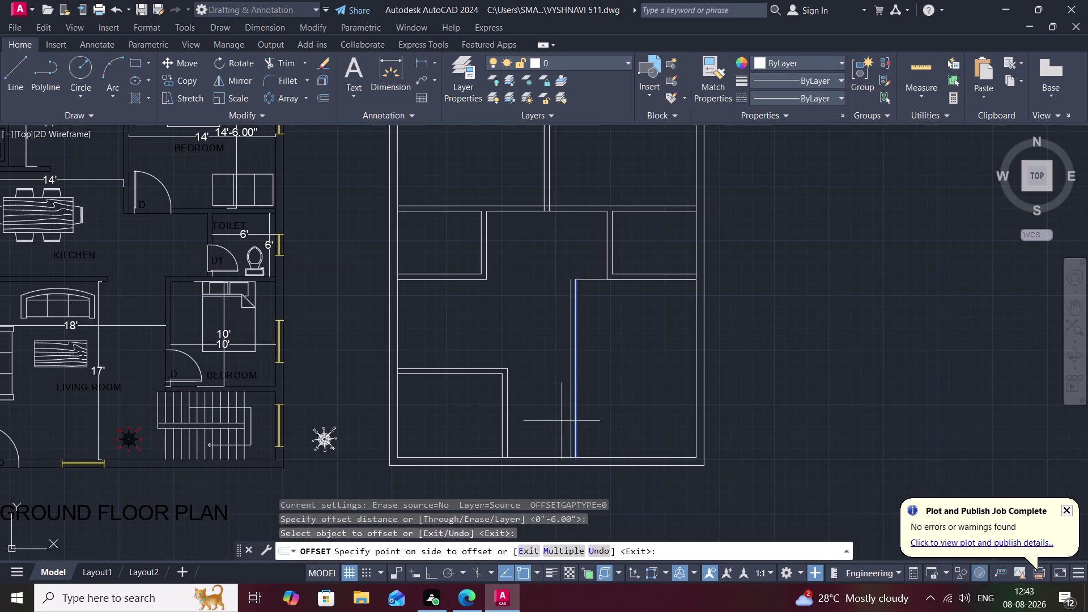
click(562, 421)
key(Escape)
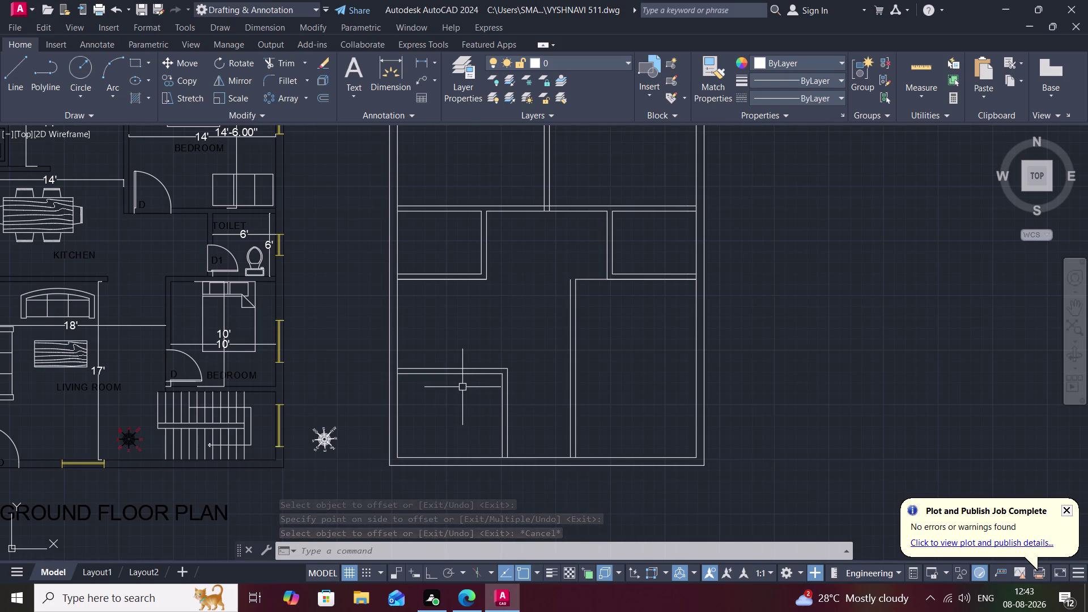
Start and cancel an EXTEND command.
text(ex)
key(space)
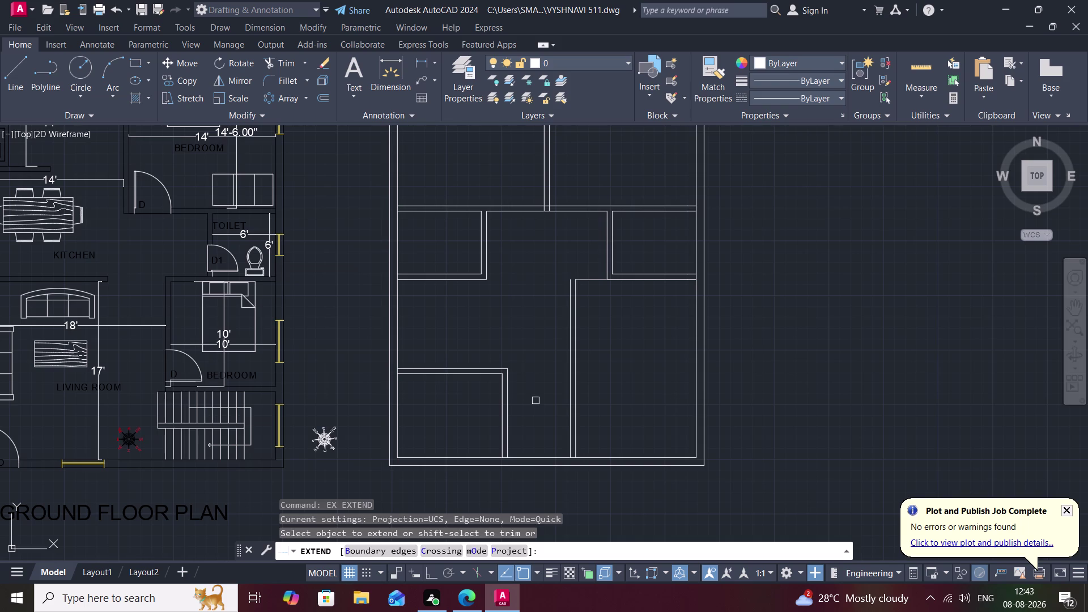
key(Escape)
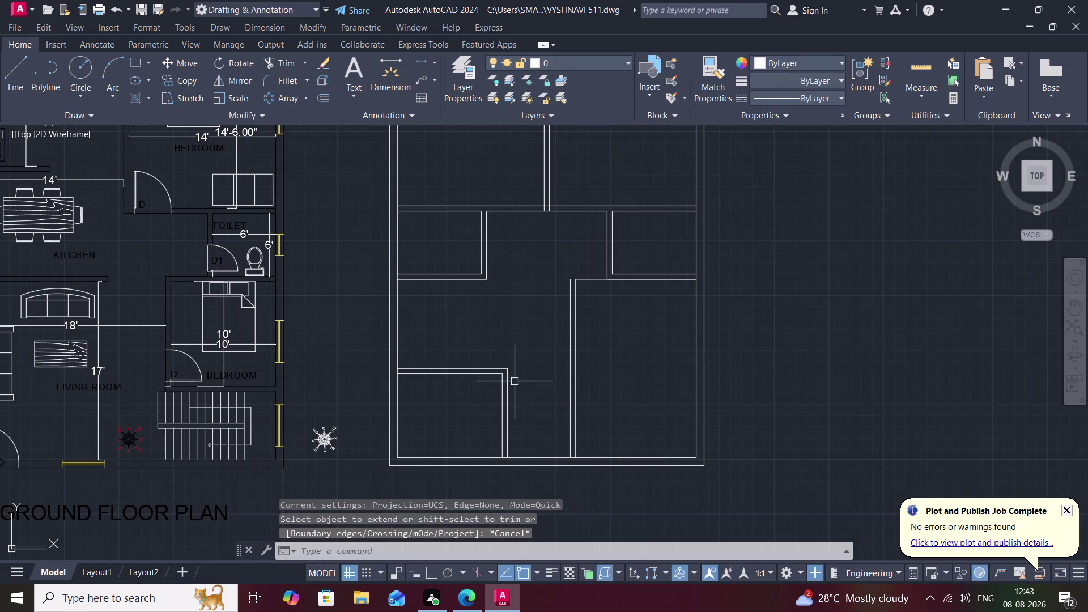
text(o)
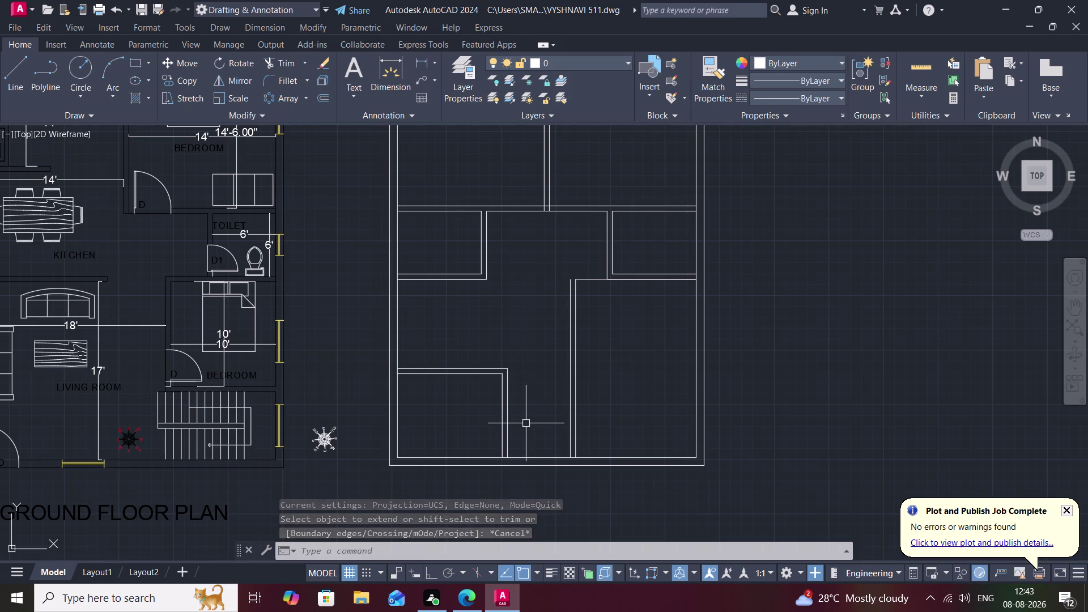
key(space)
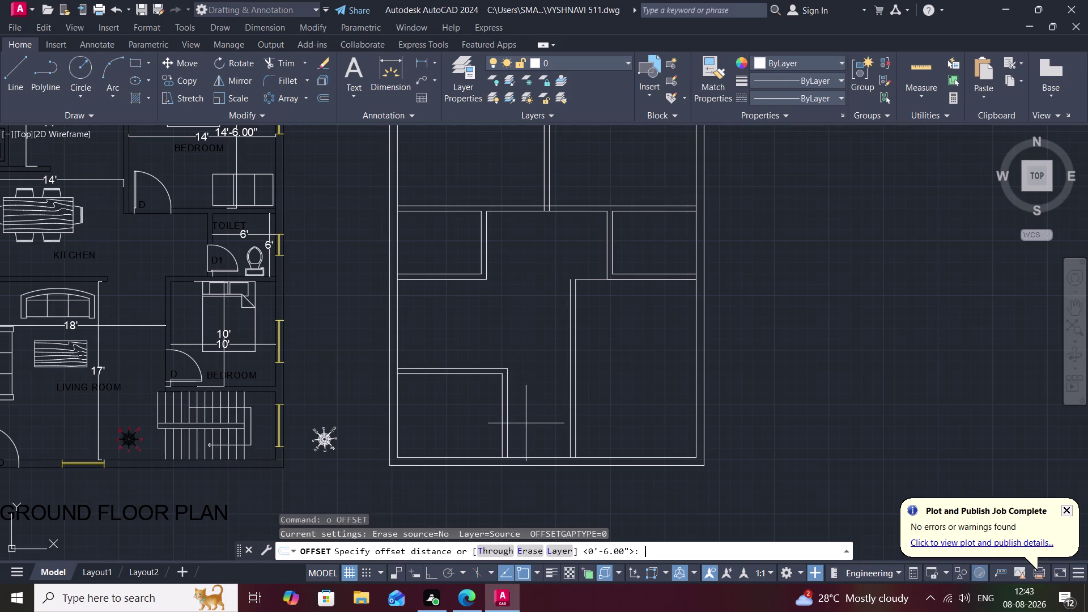
Offset the bottom outer wall 10' upward.
key(1)
text(0')
key(space)
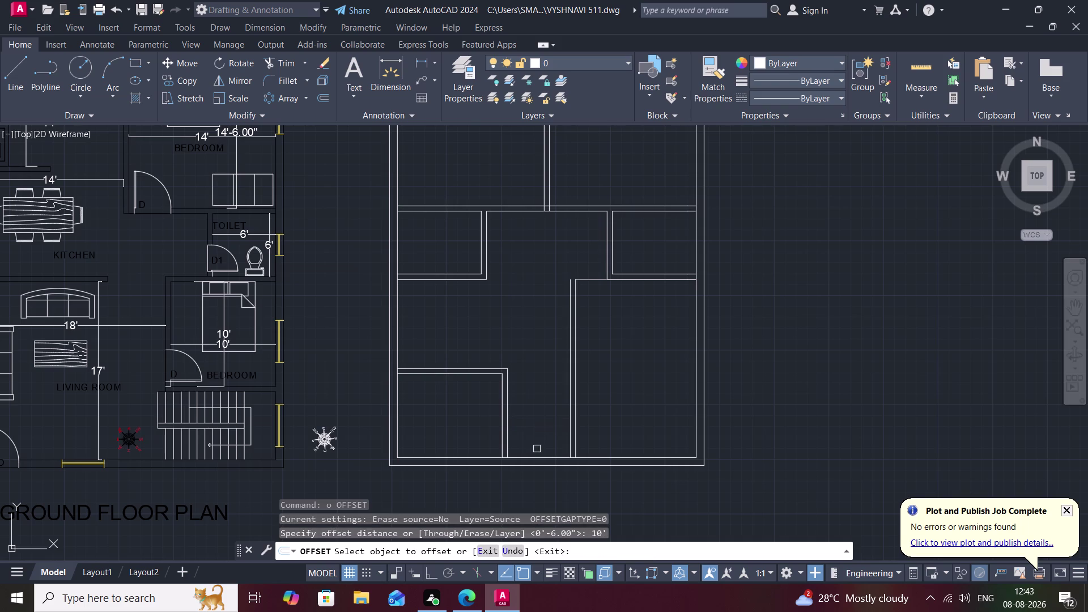
click(542, 459)
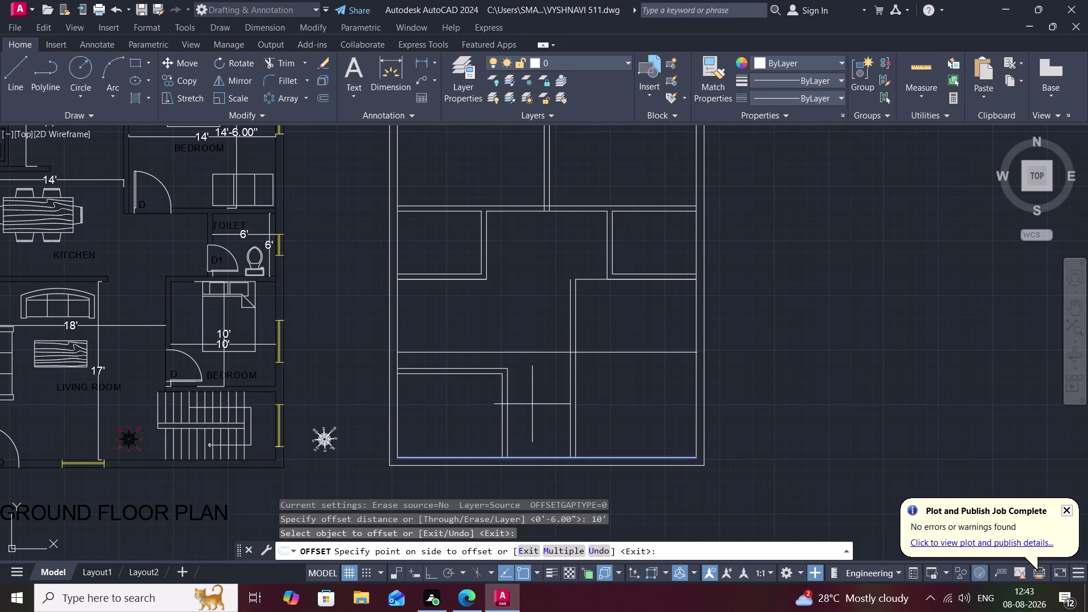
click(533, 405)
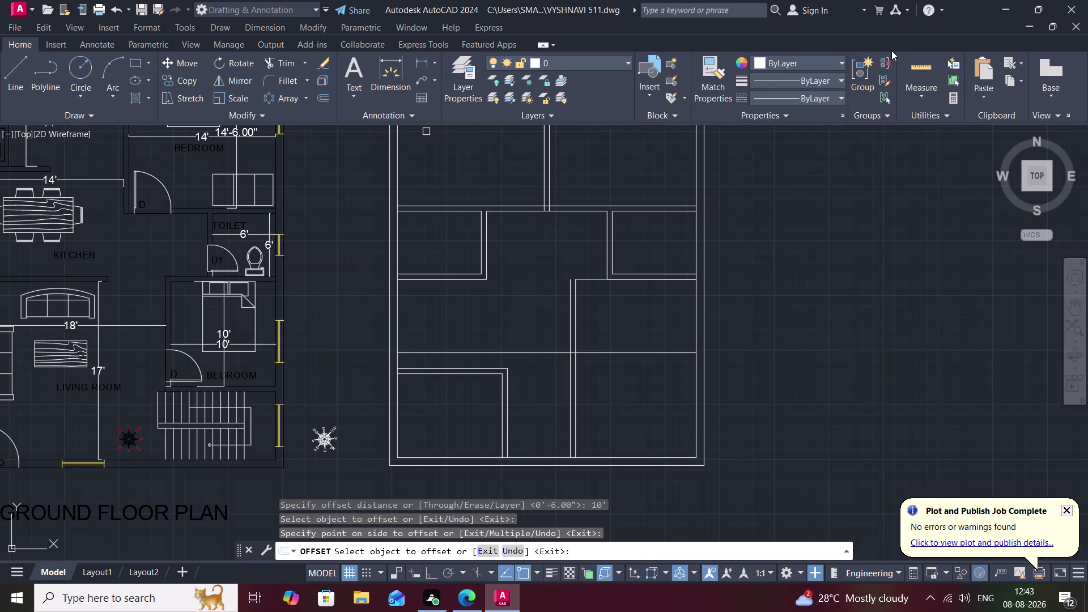
Measure the 8' by 10' lower-left room and delete its three partition lines.
click(922, 71)
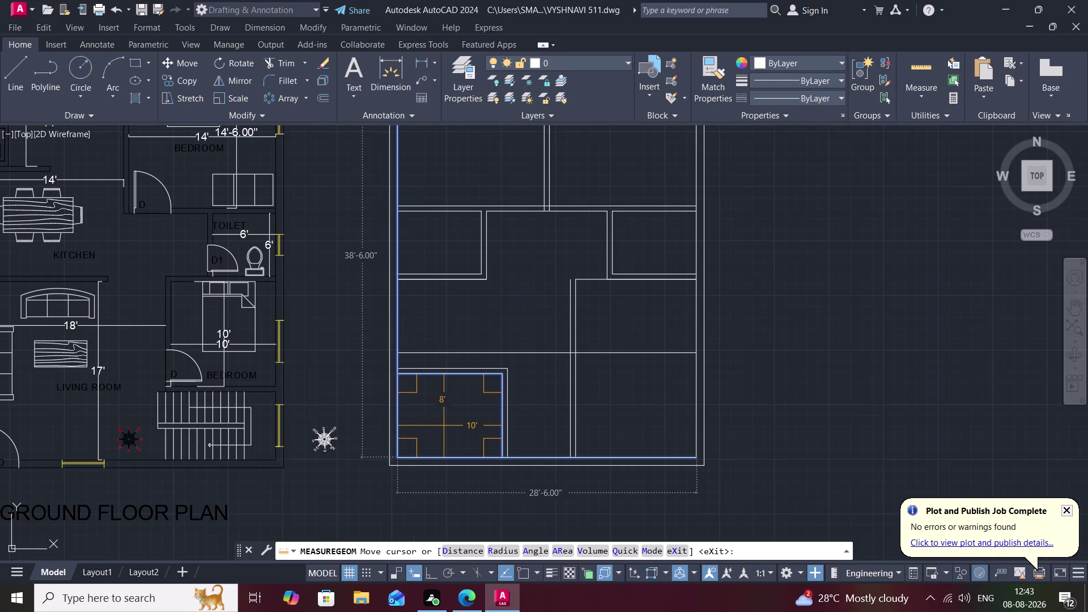
key(Escape)
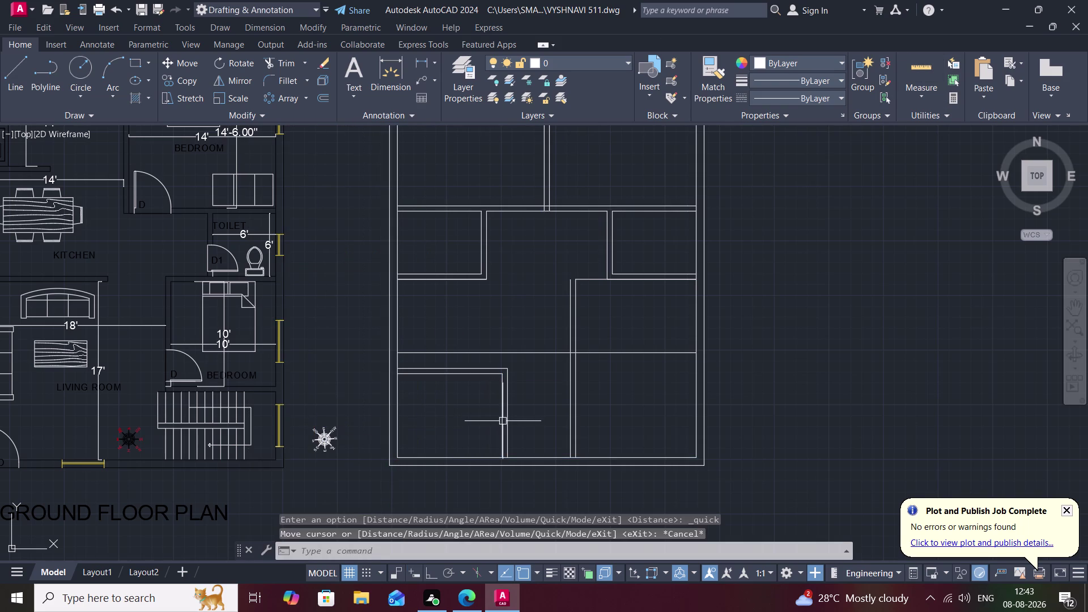
click(503, 422)
click(506, 422)
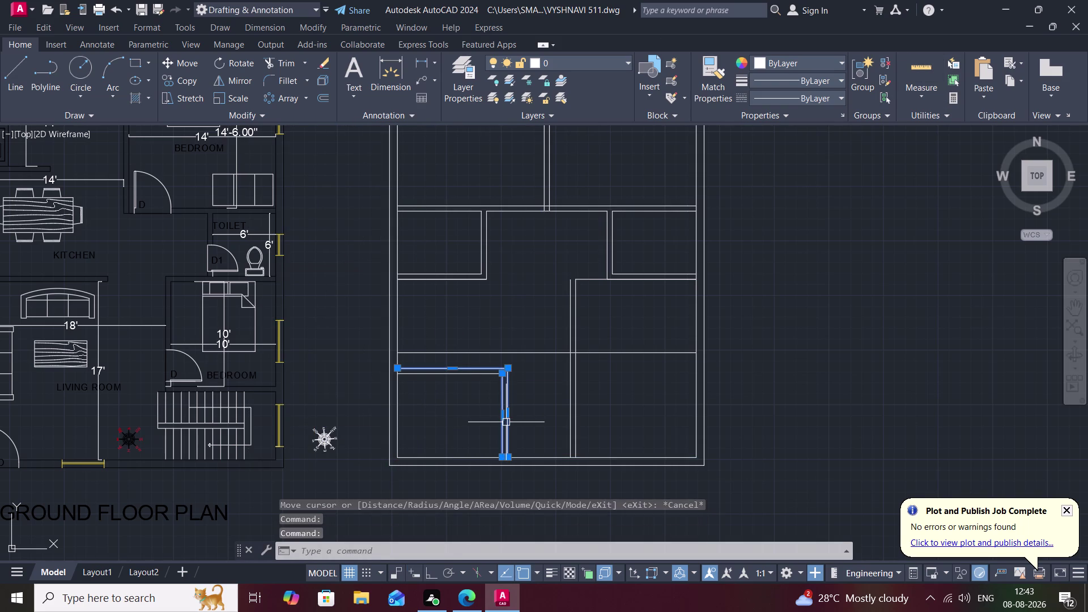
click(465, 375)
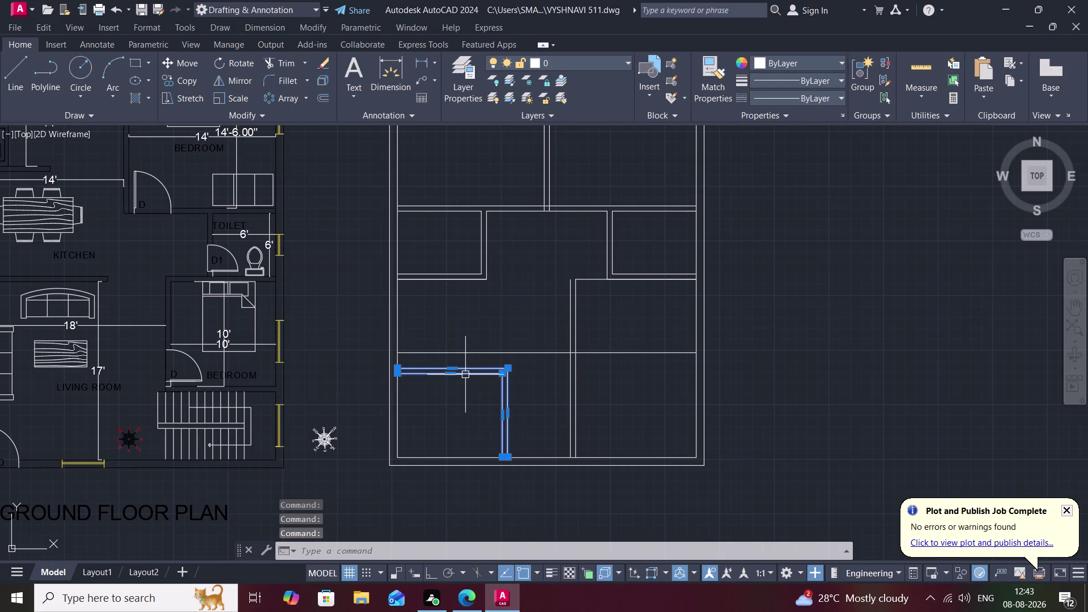
key(Delete)
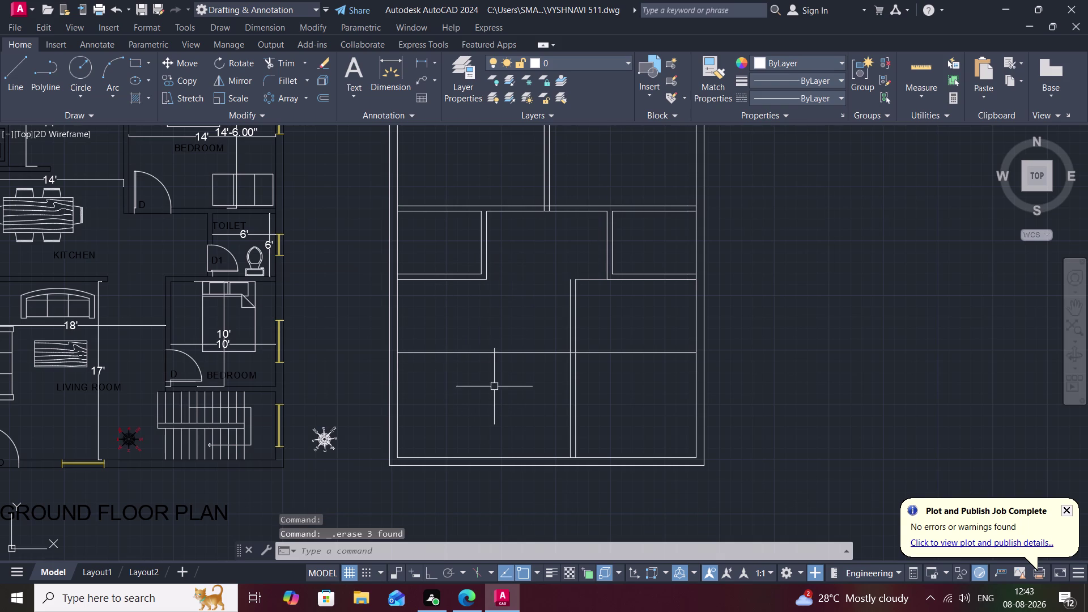
text(o)
key(space)
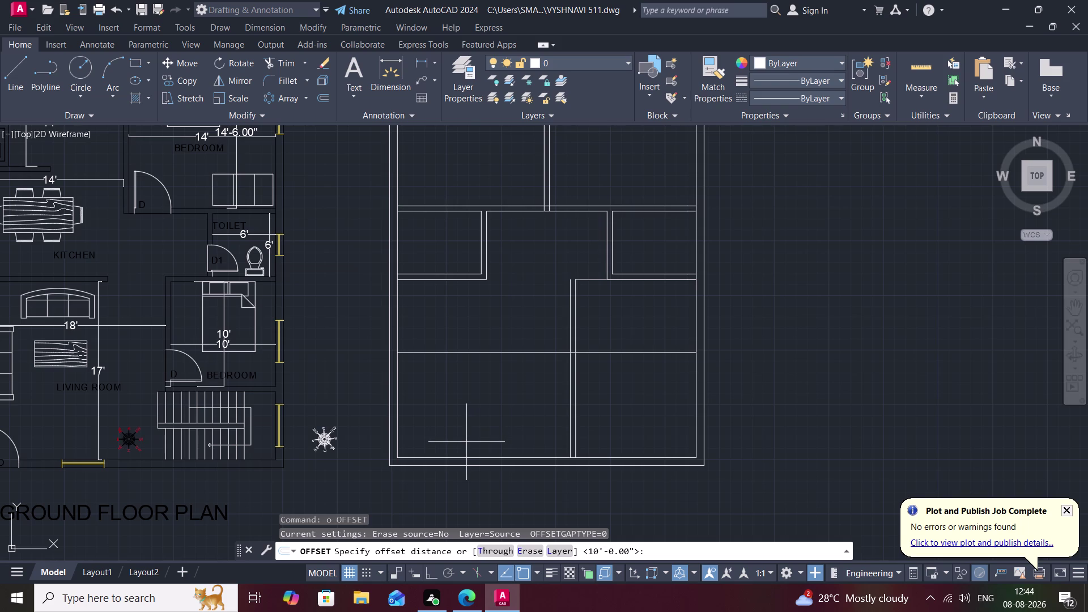
Offset the left outer wall 8' inward to form a partition line.
key(8)
text(')
key(space)
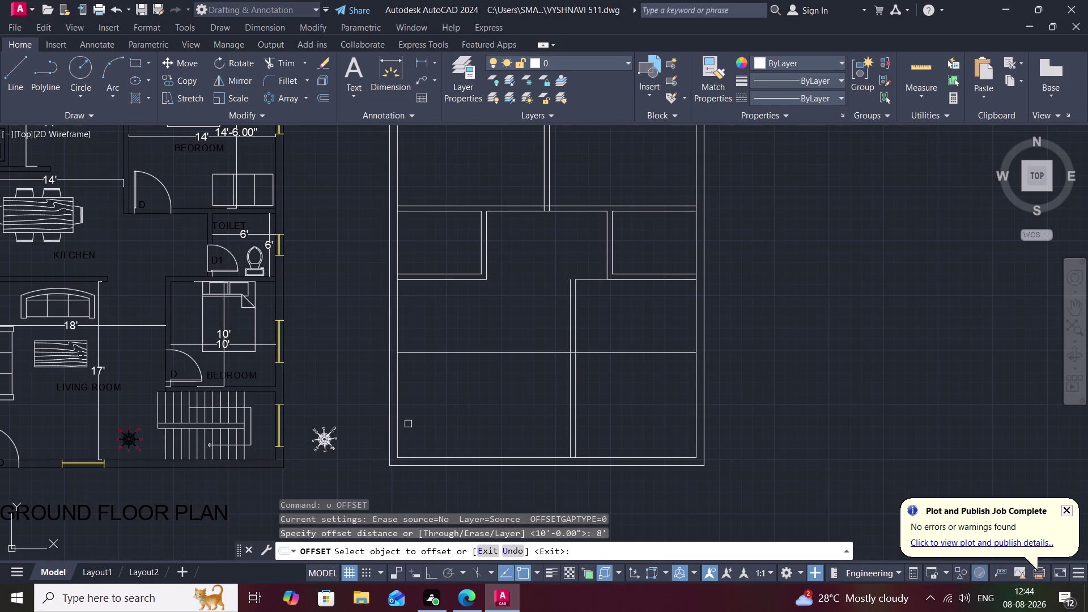
click(396, 420)
click(421, 416)
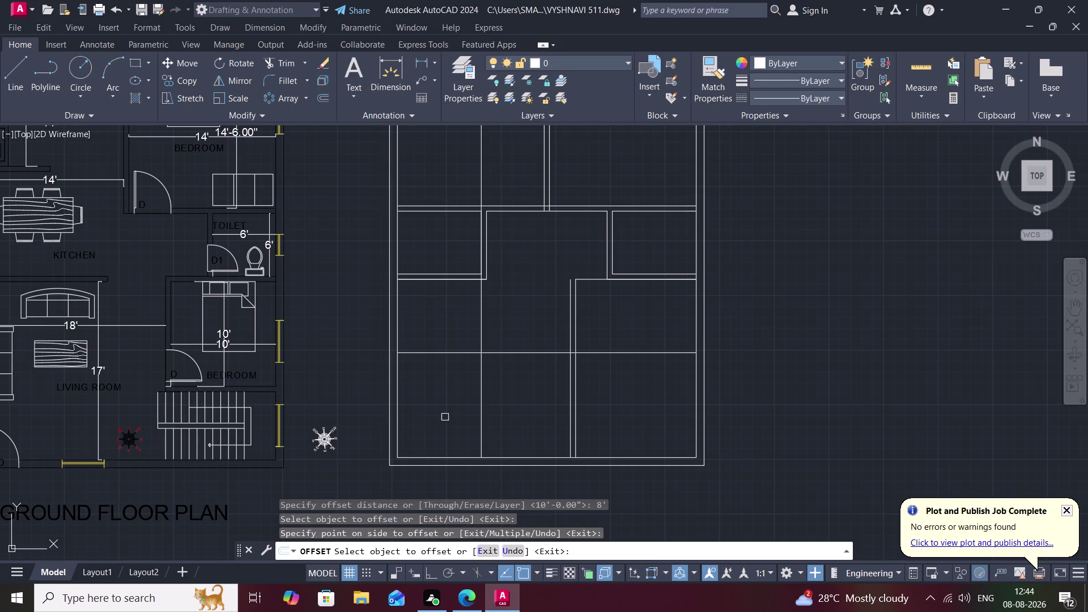
key(space)
Offset the new 8' partition line by 6" to give it wall thickness.
text(o)
key(space)
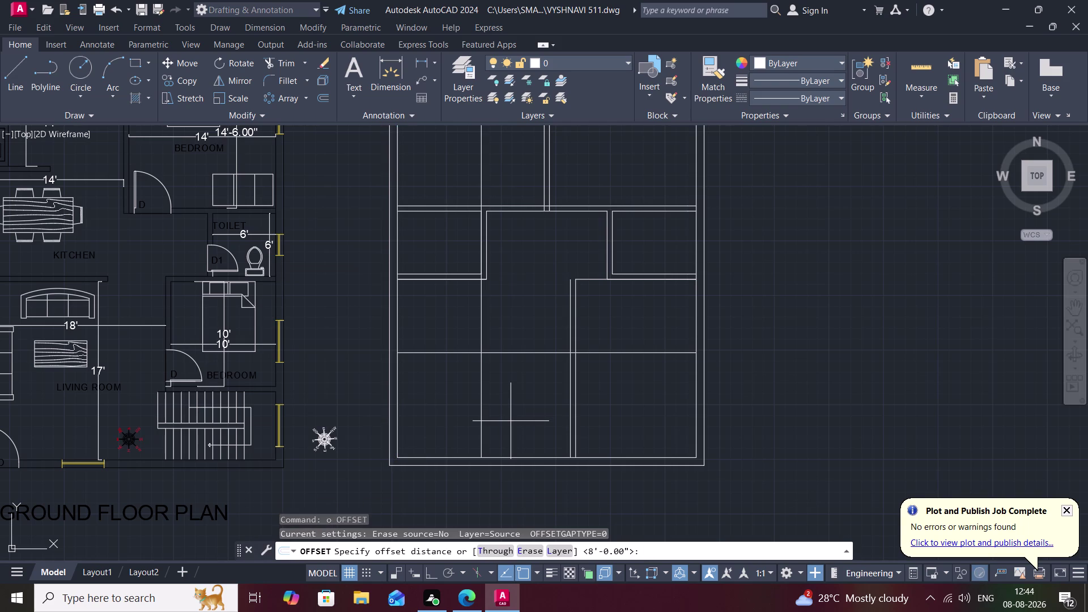
key(6)
key(shift+quotedbl)
key(space)
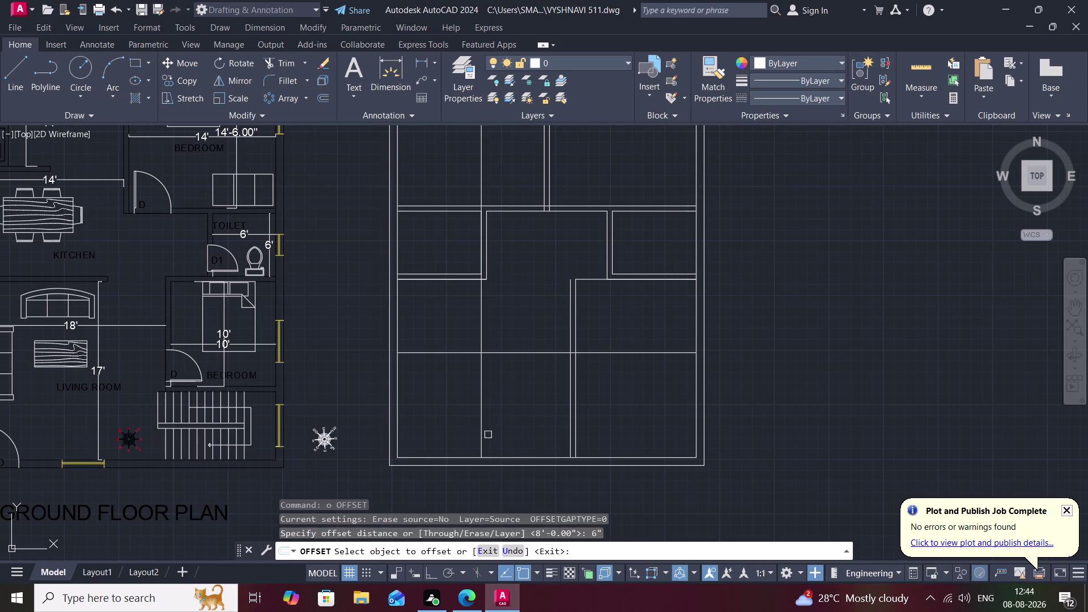
click(480, 420)
click(491, 420)
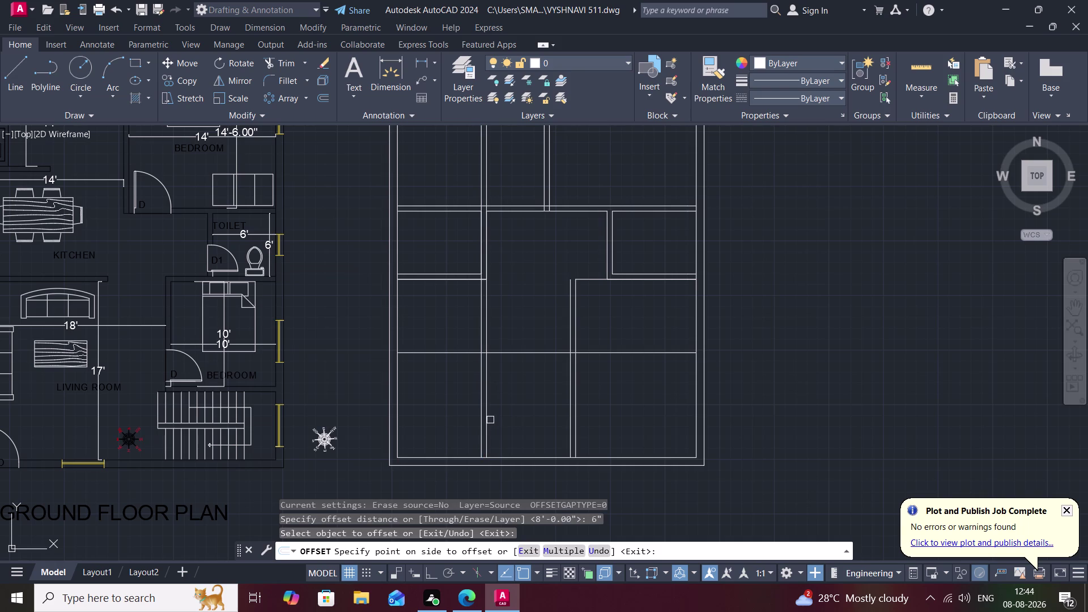
key(Escape)
Fence-trim the crossing wall lines at the central junction, plus a leftover piece.
text(t)
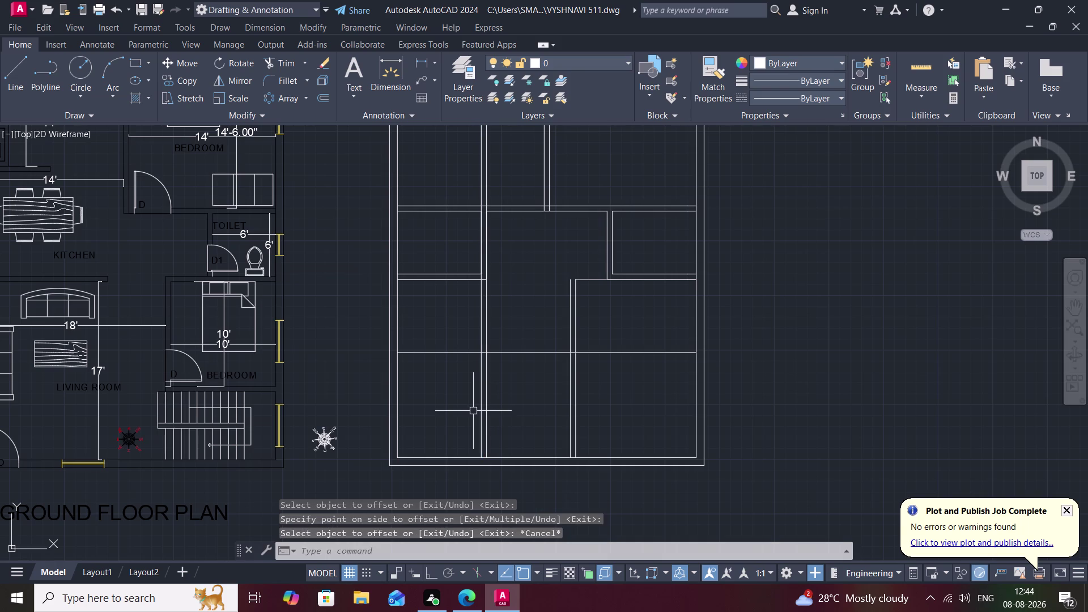
text(r)
key(v)
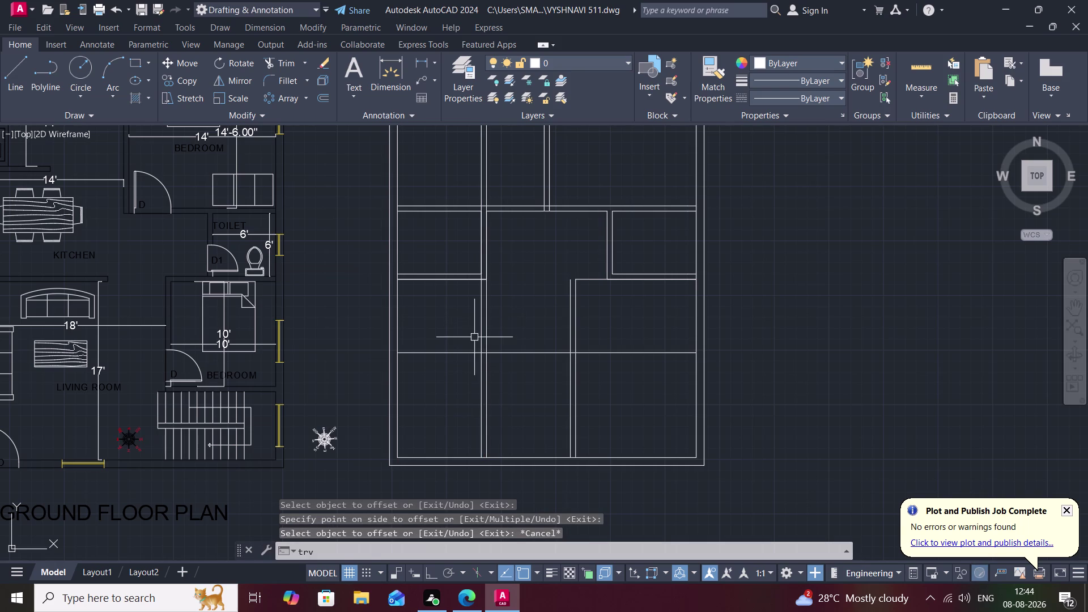
key(Escape)
key(t)
text(r)
key(space)
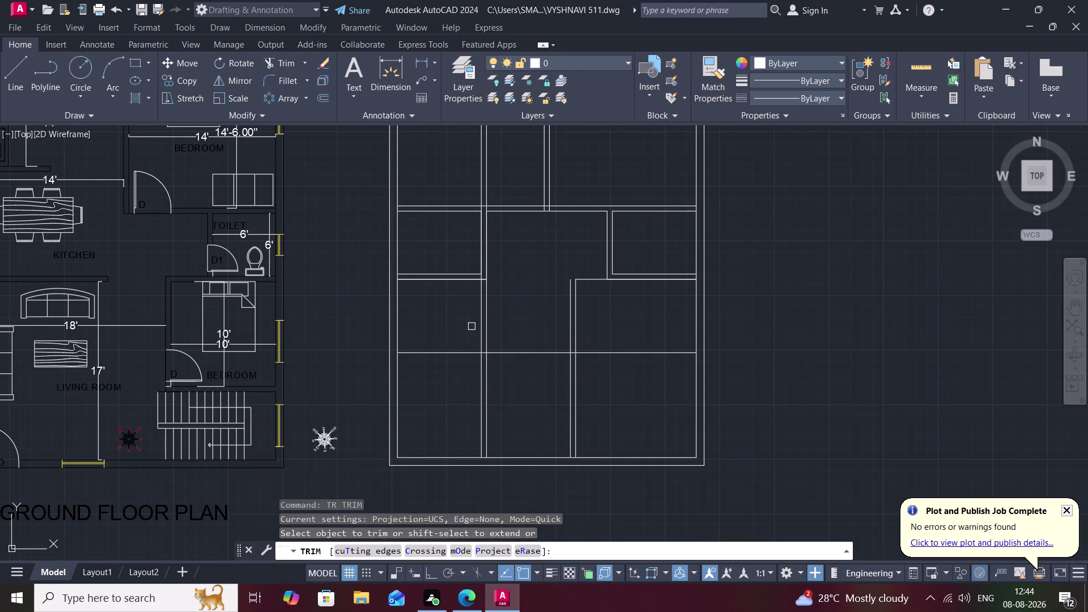
click(482, 320)
click(492, 321)
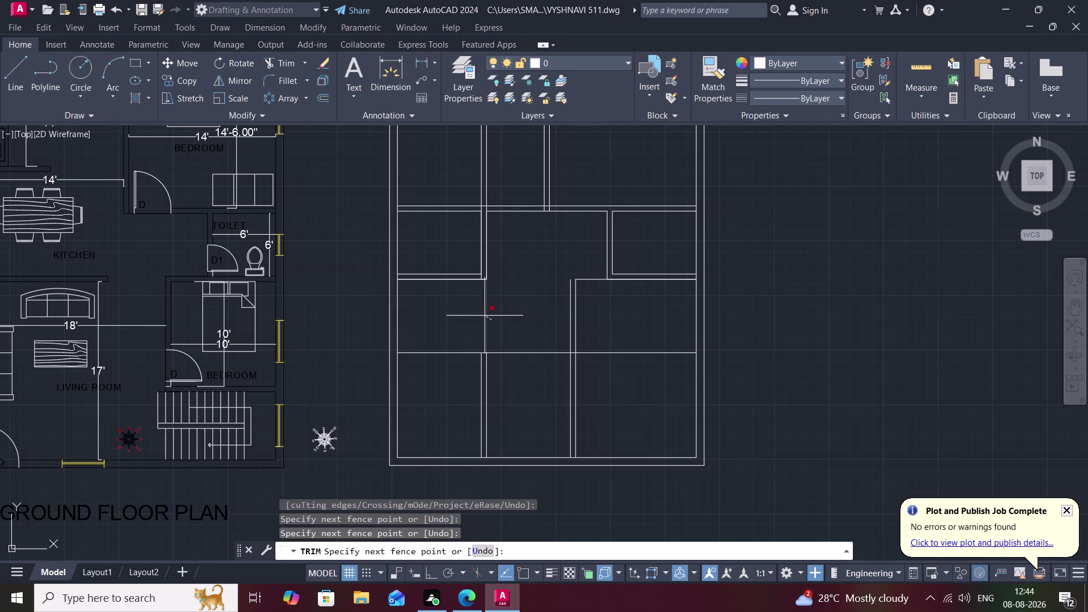
click(484, 316)
scroll(down, 3)
middle_drag(507, 298, 483, 367)
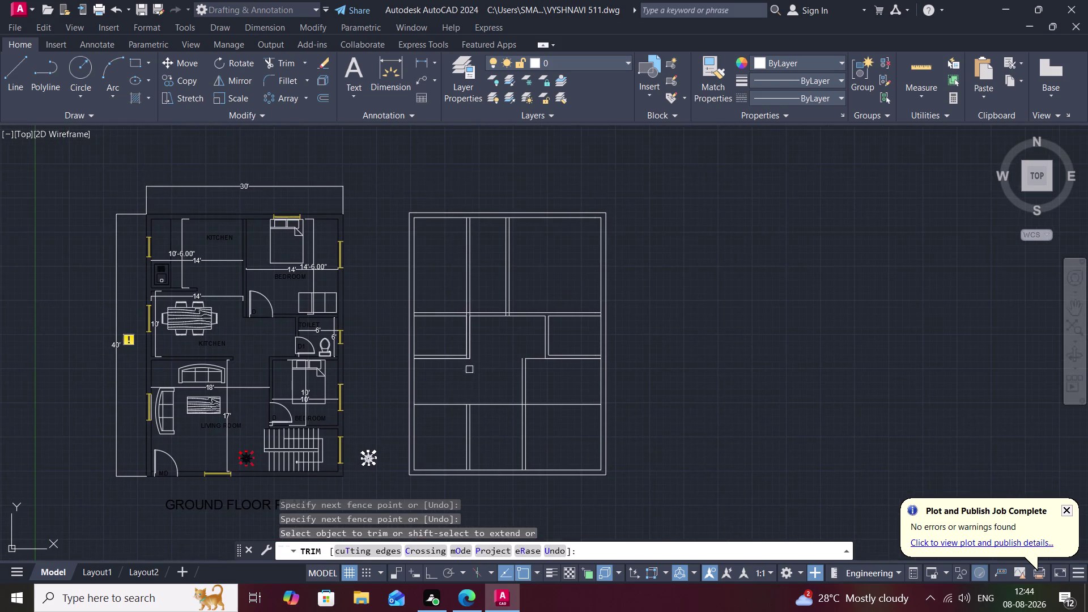
scroll(up, 3)
click(460, 356)
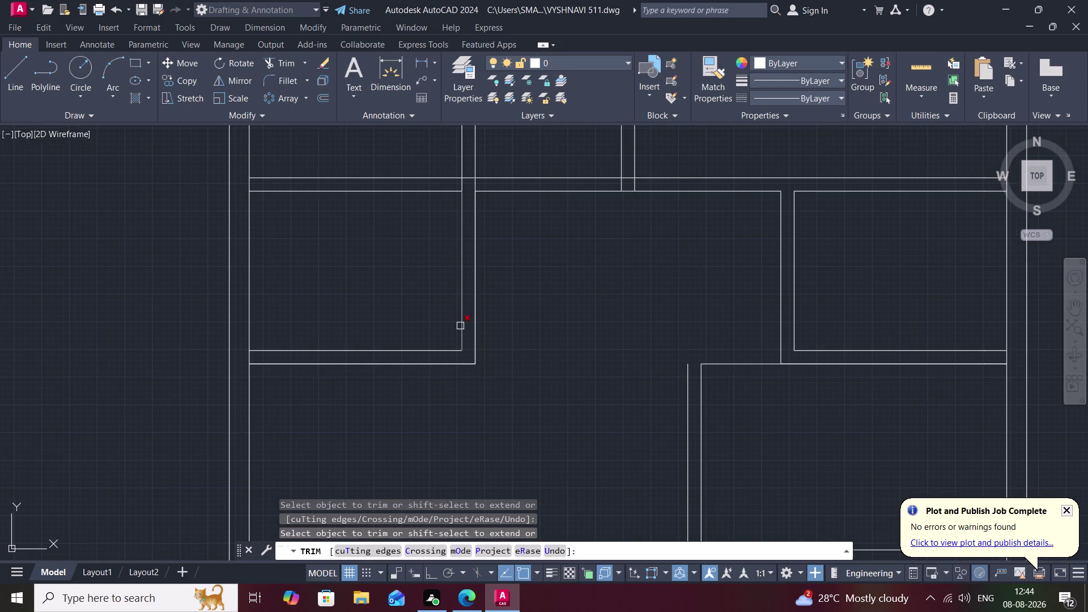
Fence-trim the next junction and remove two overlapping wall line pieces.
scroll(down, 3)
middle_drag(517, 313, 517, 327)
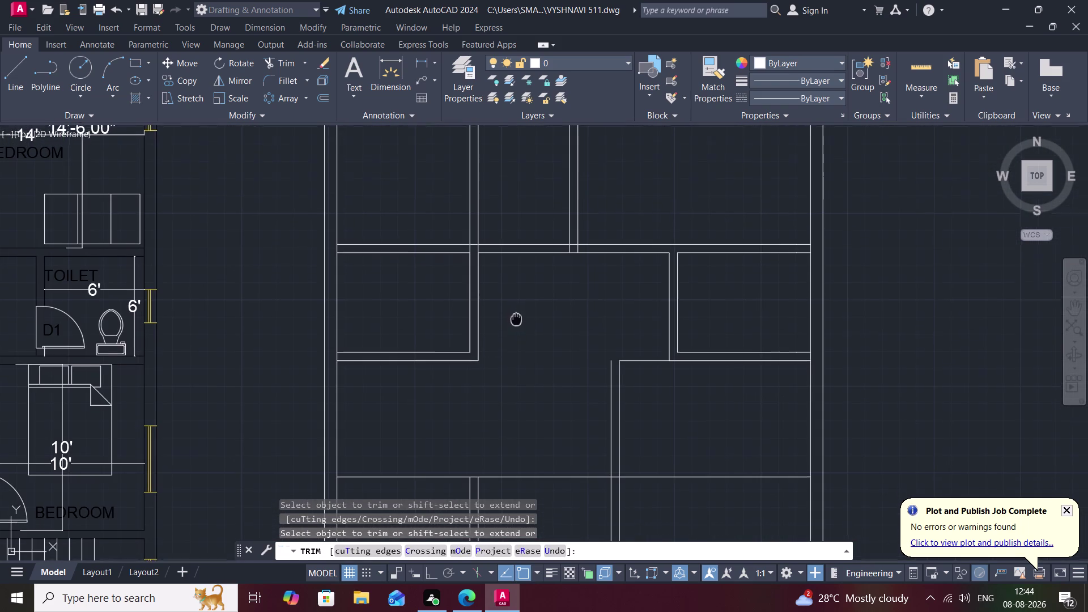
middle_drag(517, 328, 519, 339)
scroll(down, 3)
click(503, 264)
click(506, 264)
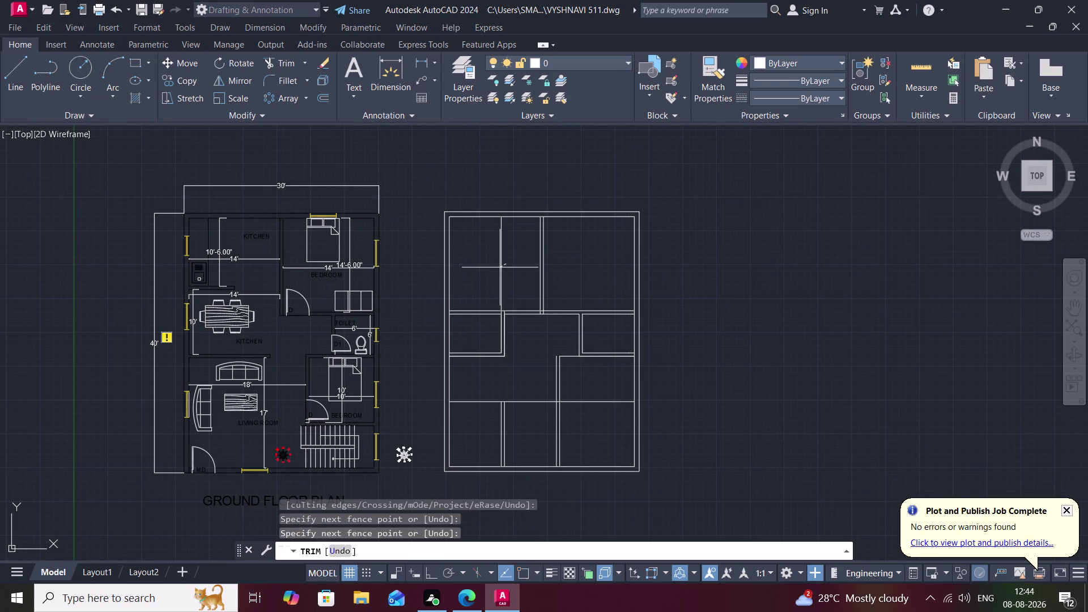
click(498, 267)
scroll(up, 3)
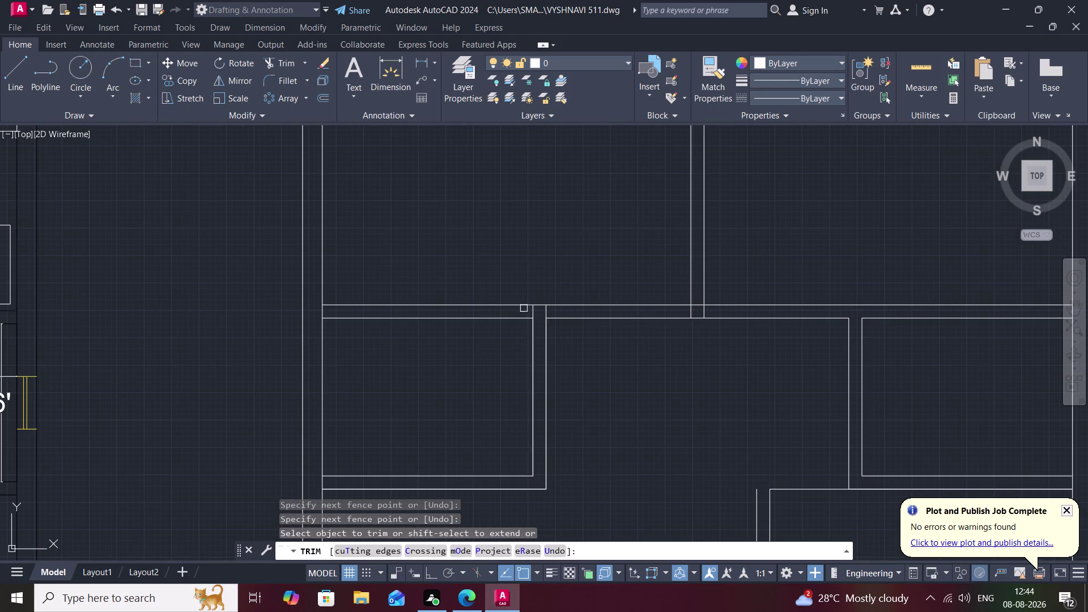
click(531, 312)
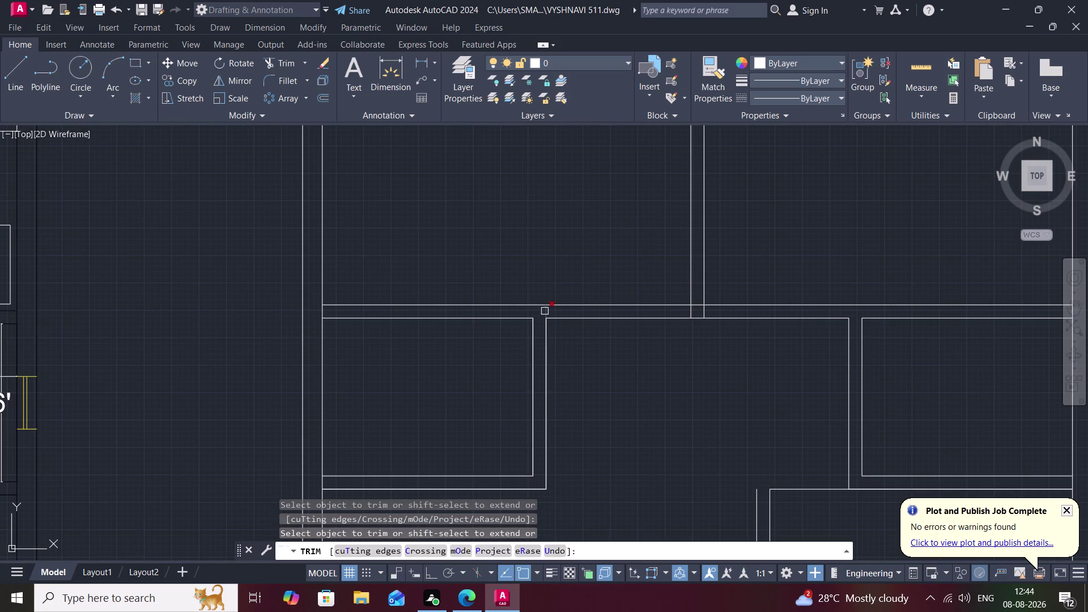
click(545, 311)
scroll(down, 3)
middle_drag(563, 397, 533, 260)
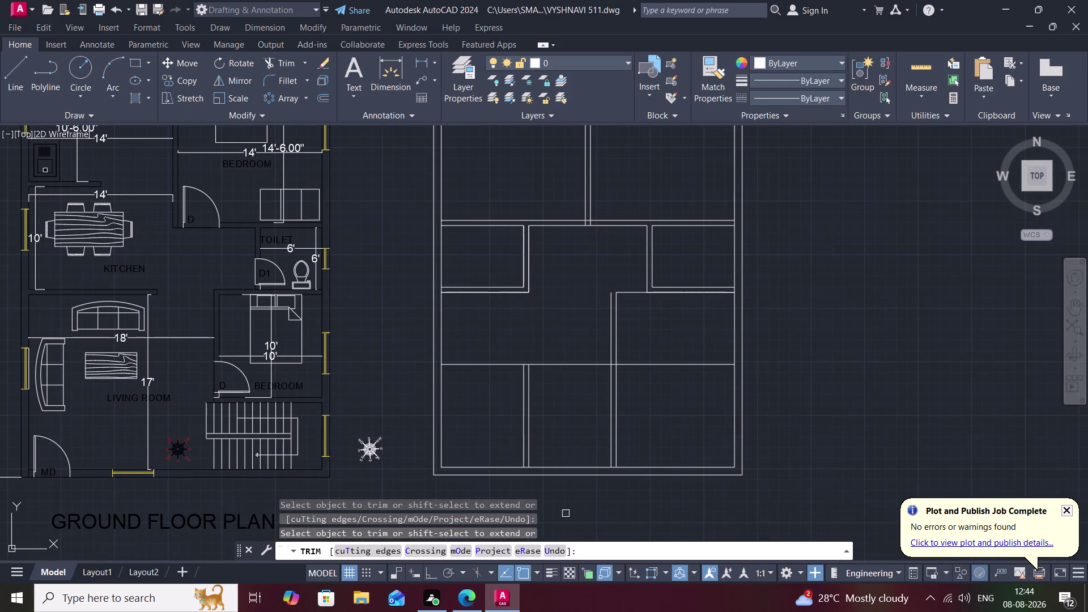
key(Escape)
Begin offsetting a wall line with the default distance, then cancel without copying.
text(o)
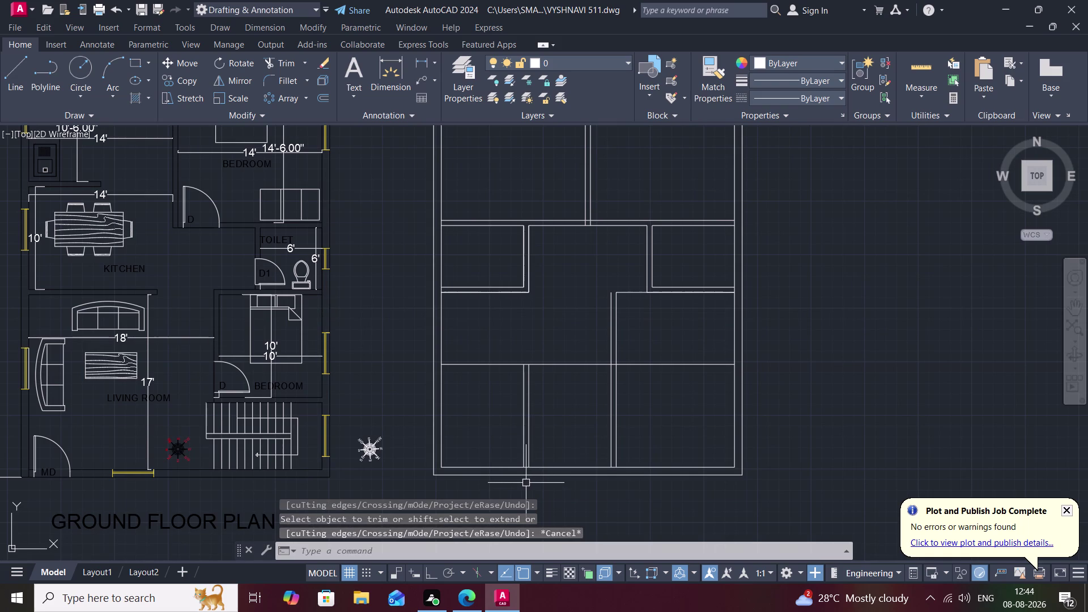
key(space)
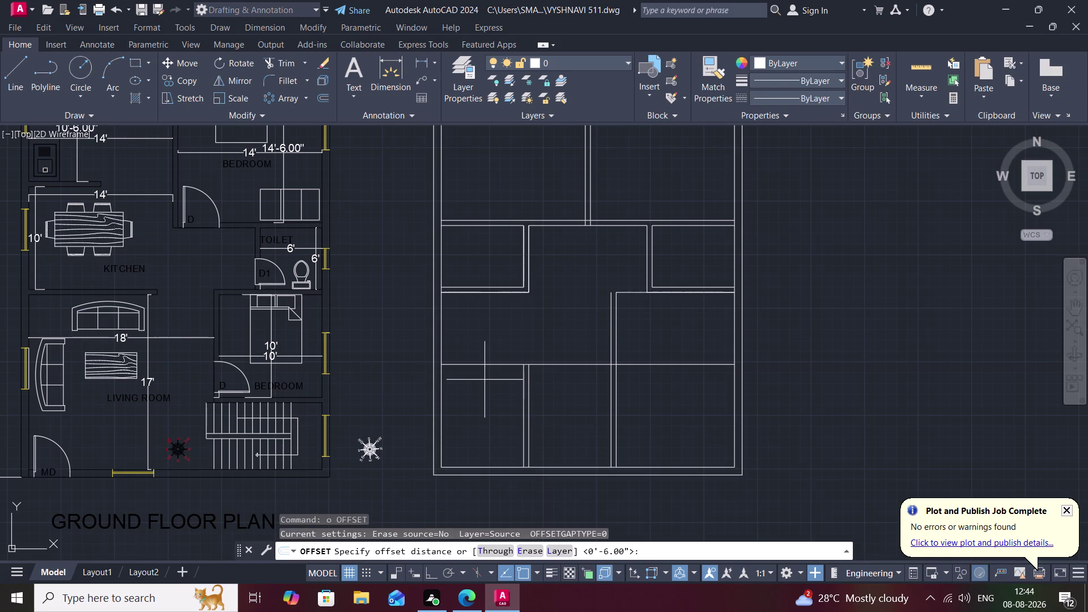
key(space)
click(483, 364)
click(485, 347)
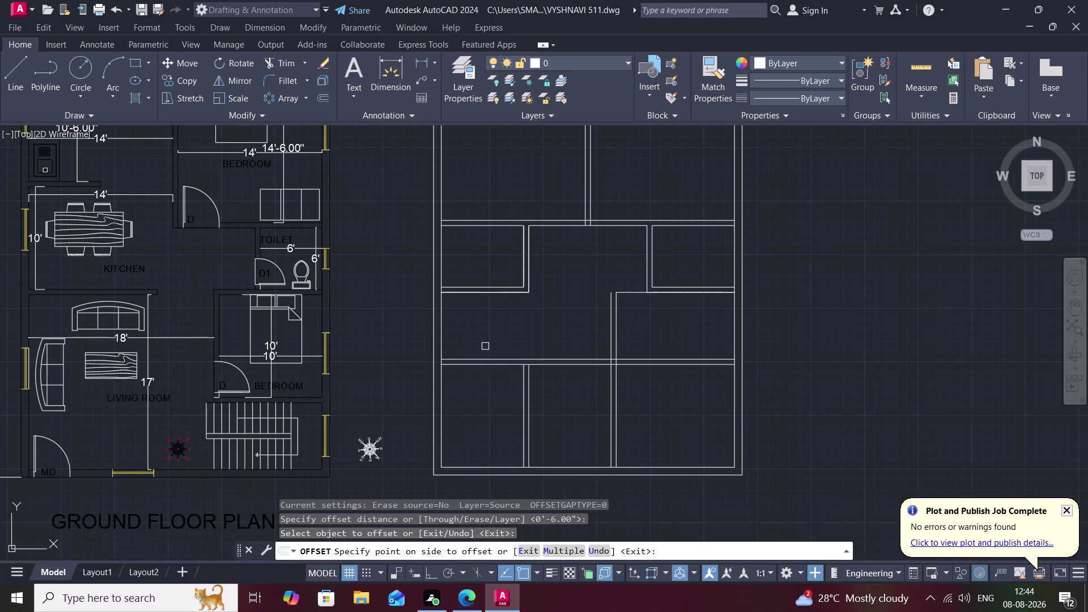
key(Escape)
Trim four overhanging wall line pieces at the right-hand junction, then view both floor plans.
text(tr)
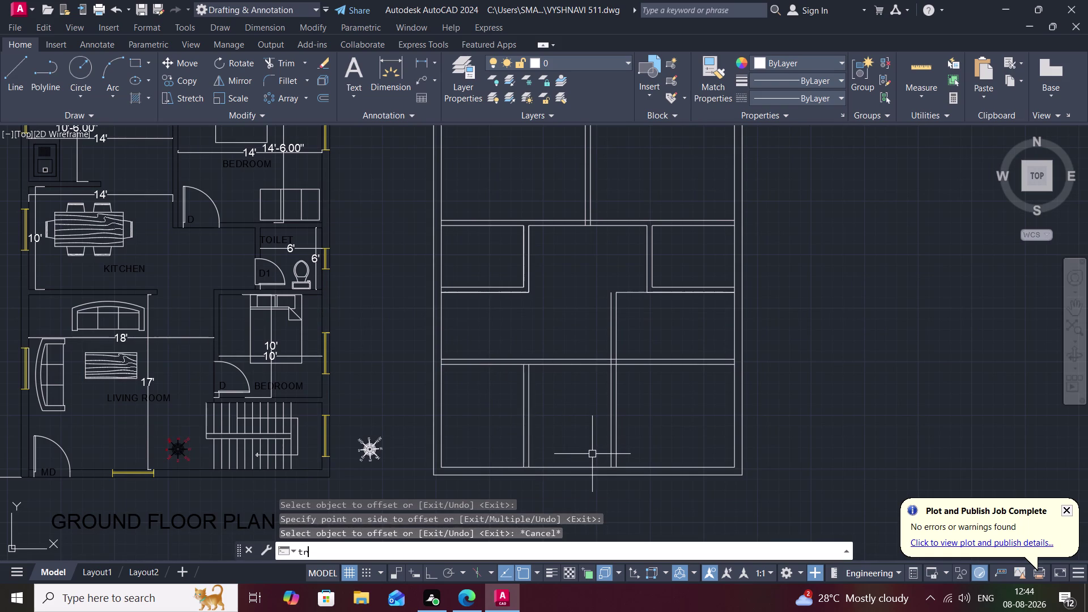
key(space)
scroll(up, 3)
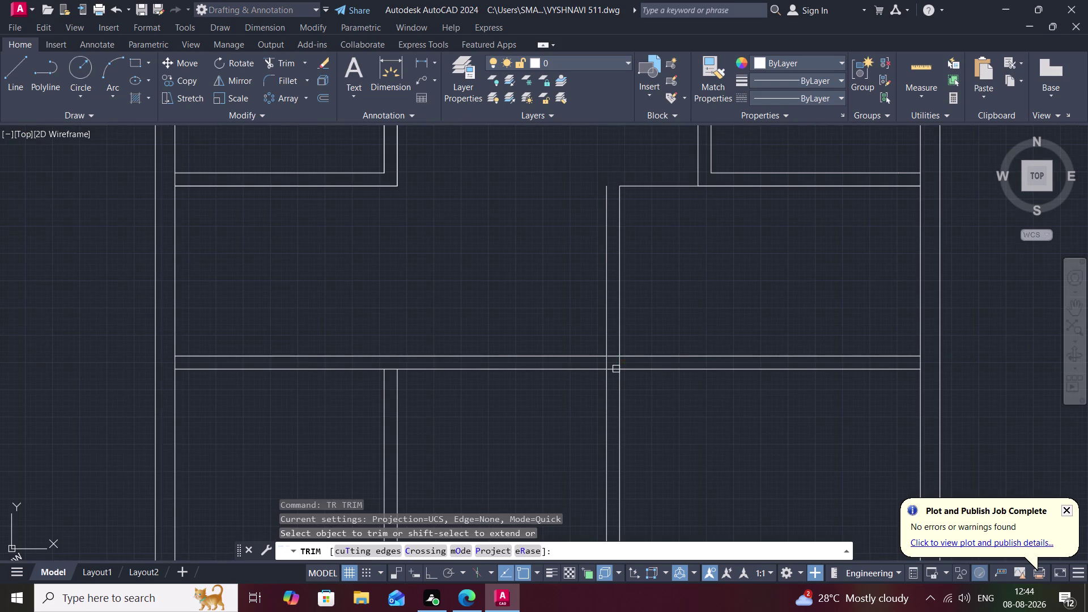
click(616, 370)
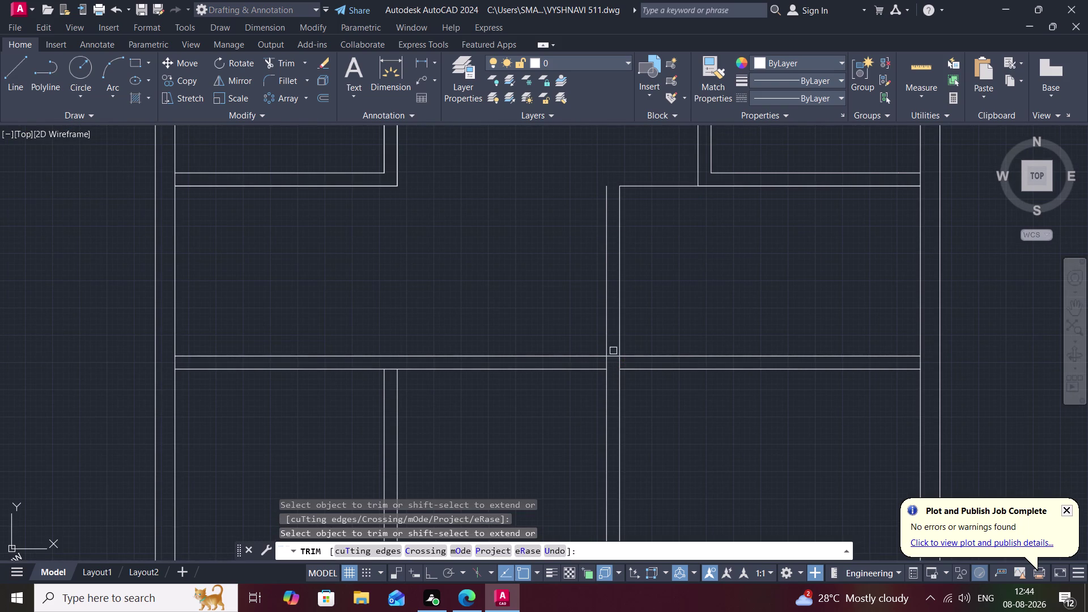
click(612, 355)
click(644, 369)
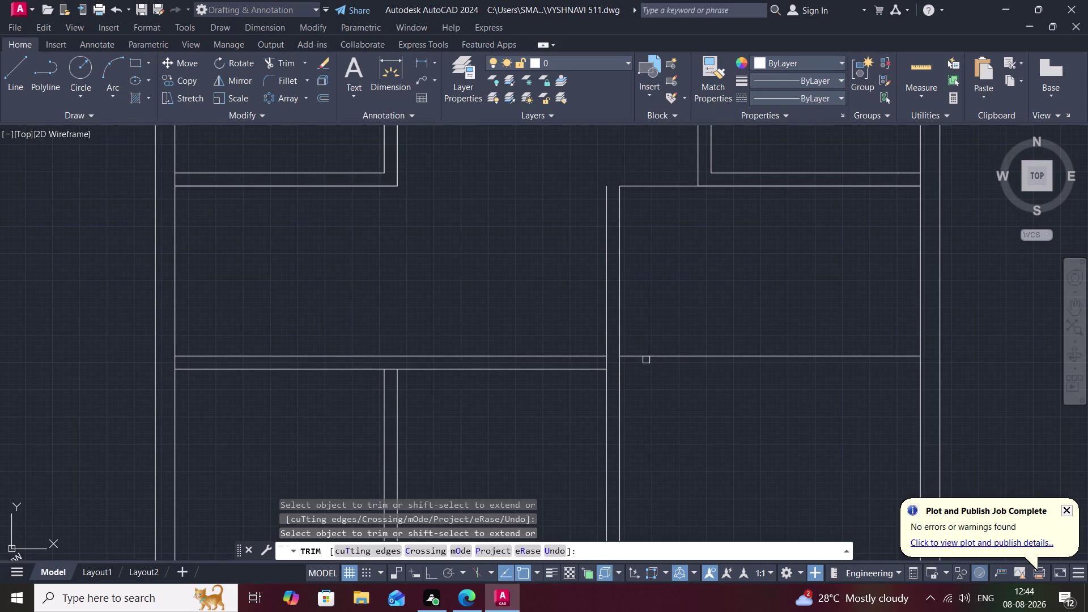
click(647, 358)
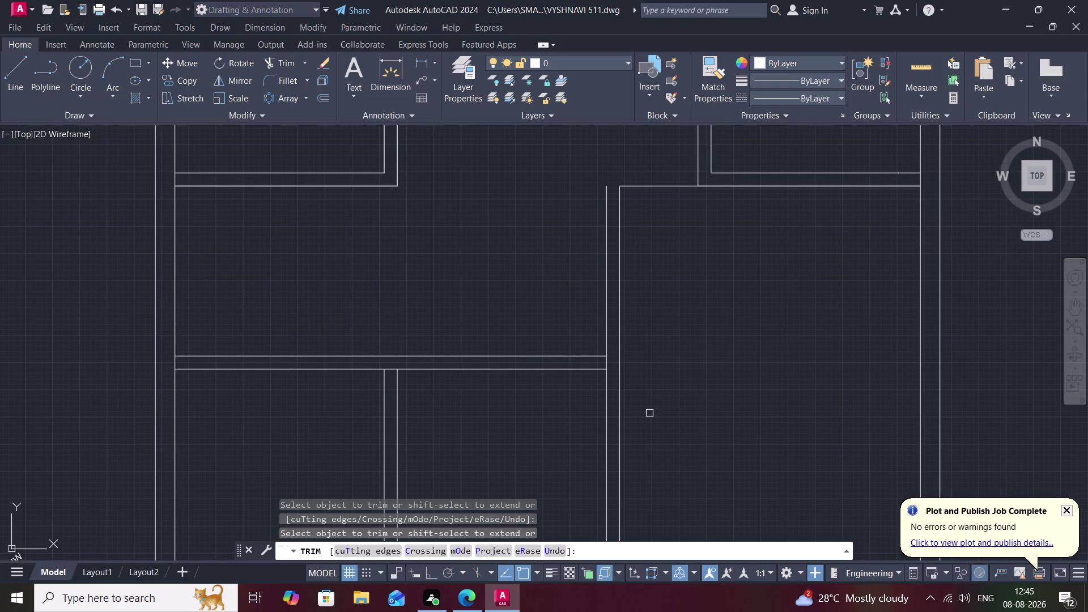
key(Escape)
scroll(down, 3)
middle_drag(575, 454, 593, 348)
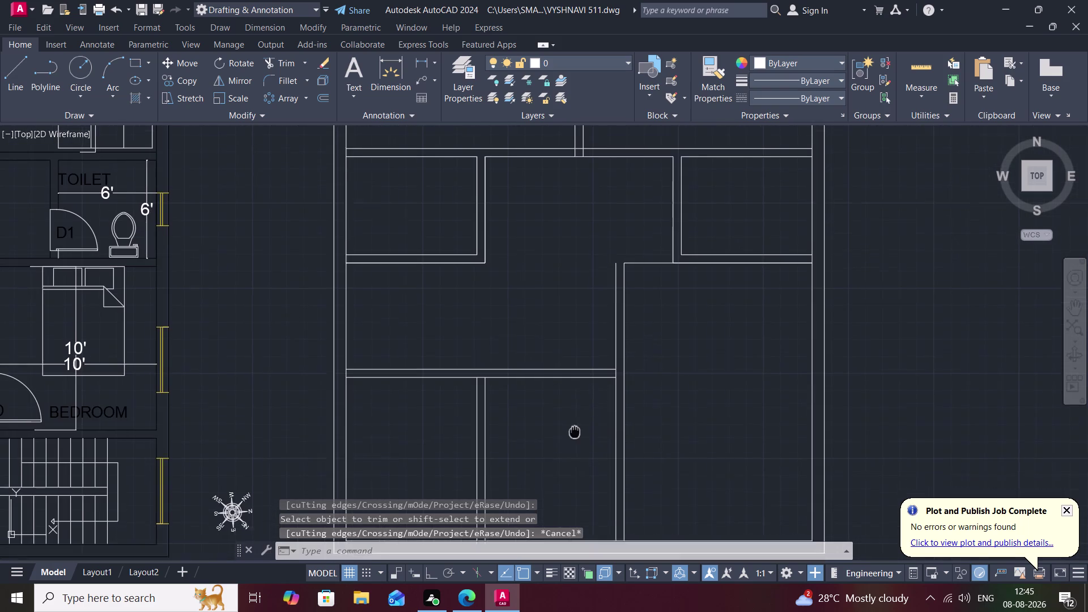
middle_drag(593, 348, 627, 277)
scroll(down, 3)
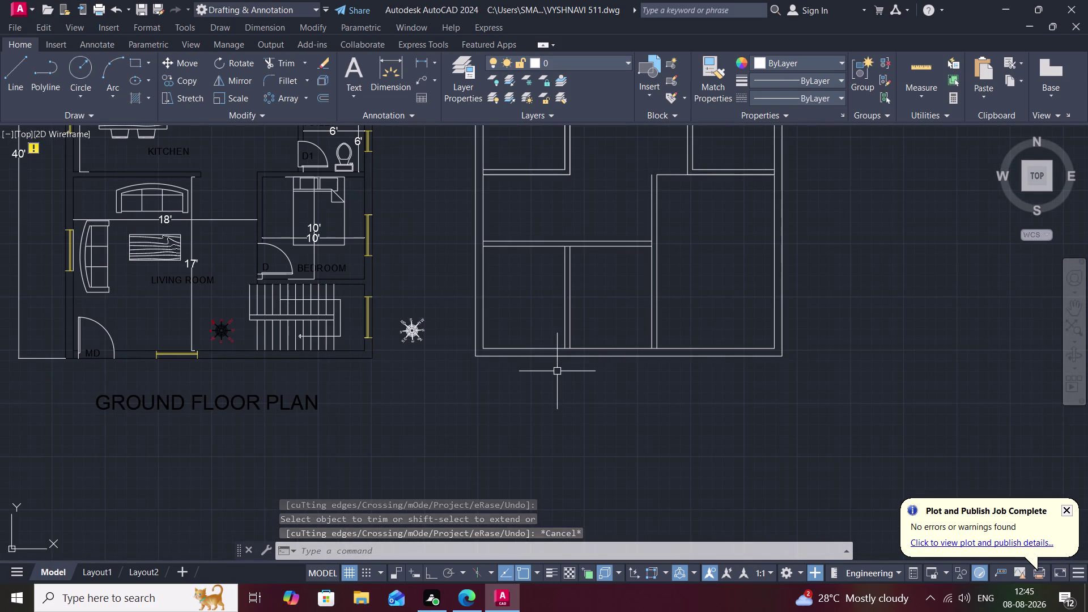
Offset the inner bottom wall line 3' upward to form a new wall line.
text(o)
key(space)
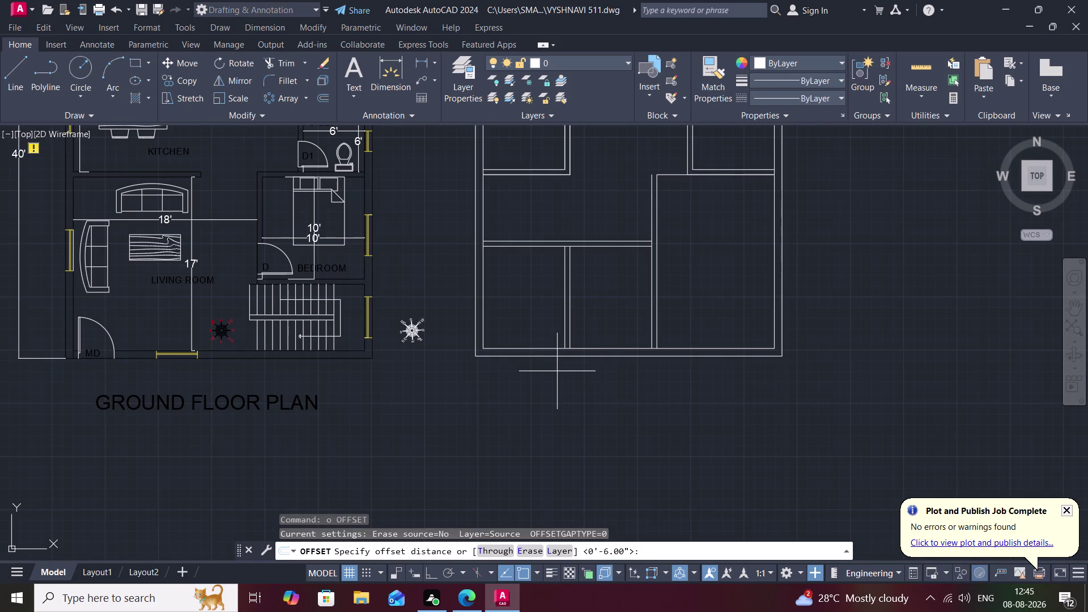
text(3')
key(space)
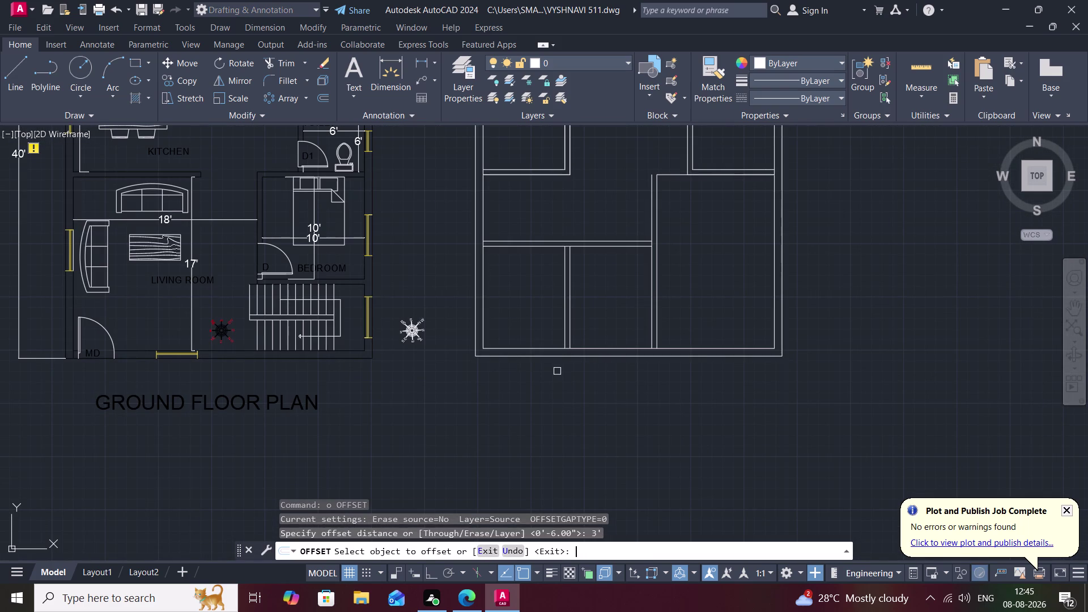
click(544, 347)
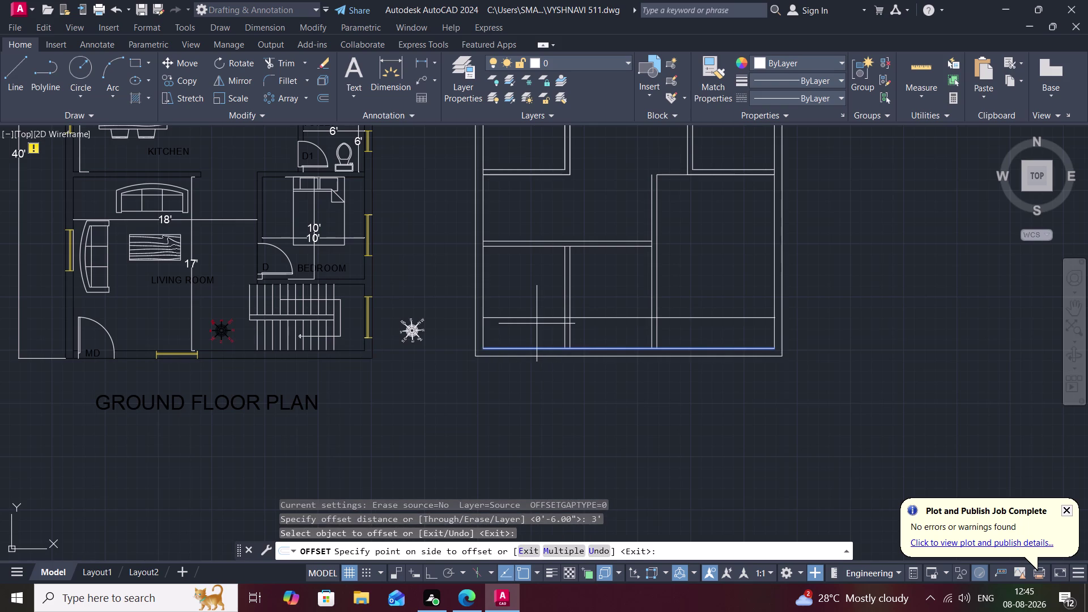
click(537, 324)
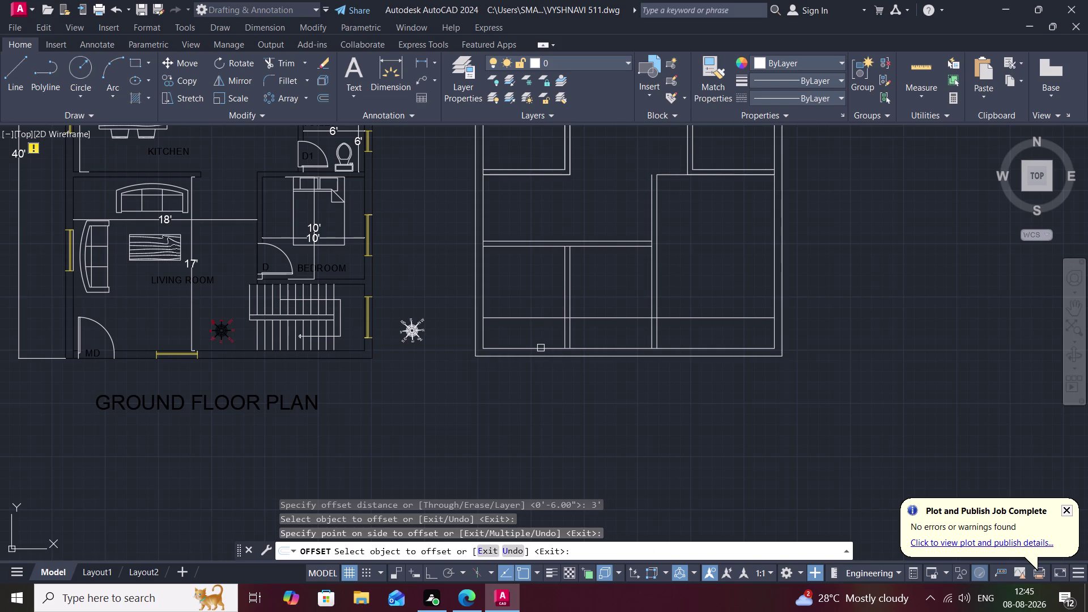
Clear the still-running offset and start the TRIM command.
text(tr)
key(space)
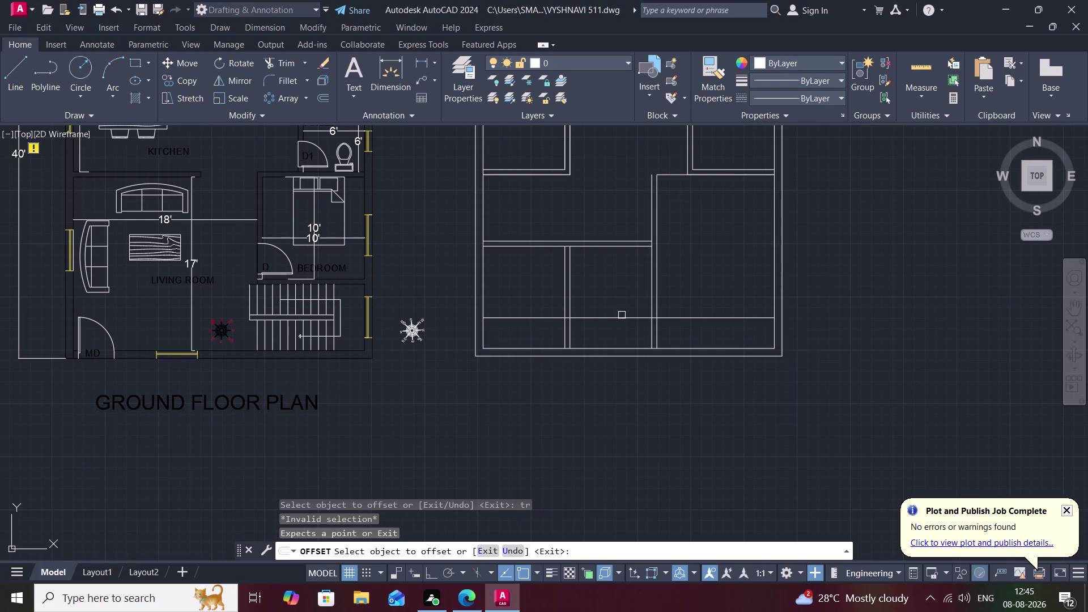
key(Escape)
text(tr)
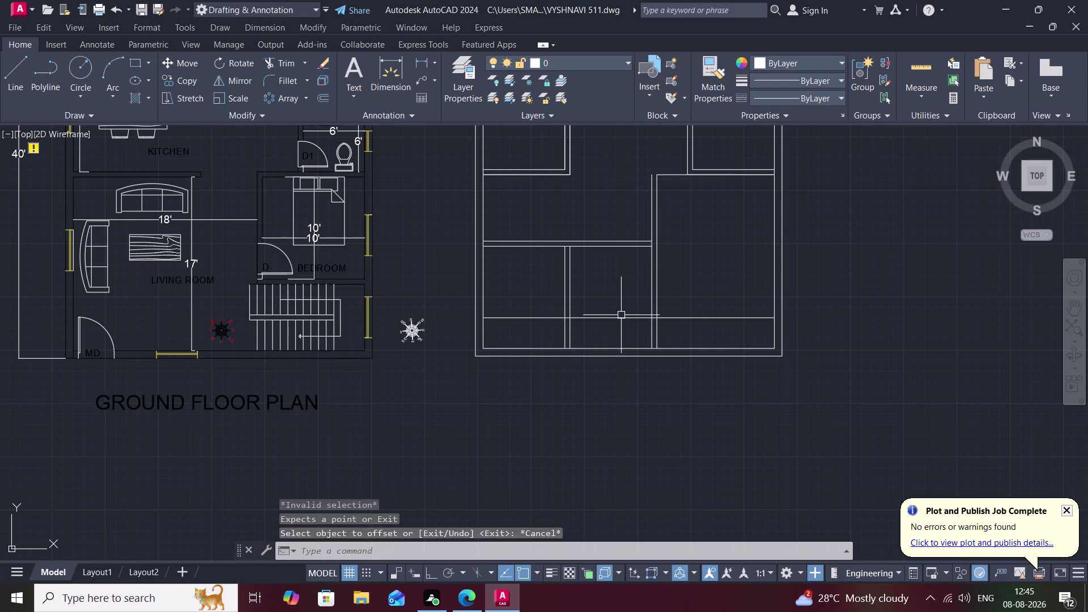
key(space)
Trim the wall pieces around the new 3-foot line, including a fence-selected group.
click(621, 315)
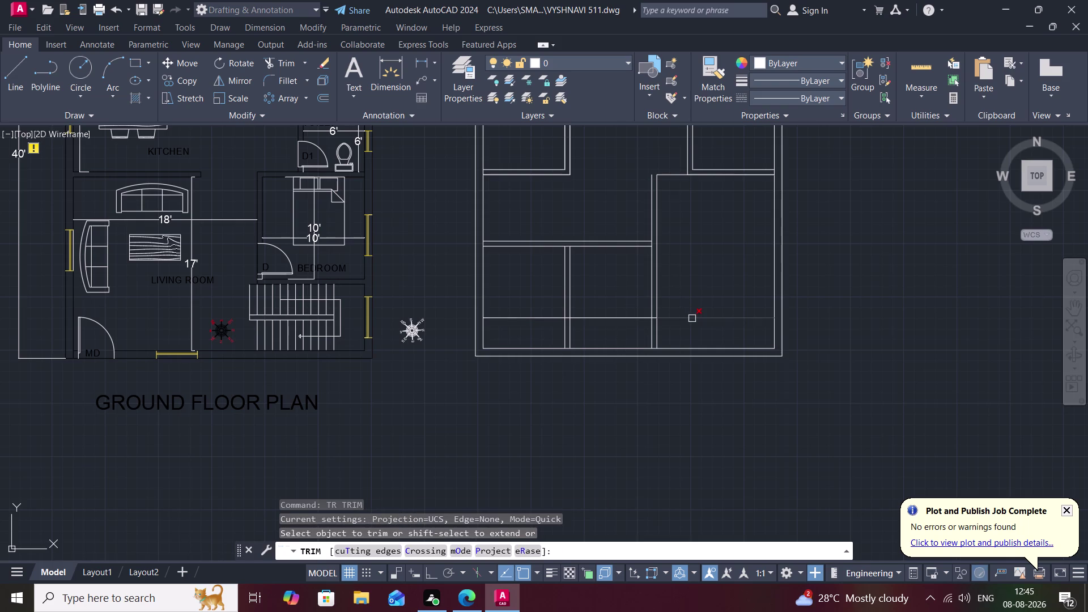
click(692, 318)
click(606, 323)
click(607, 313)
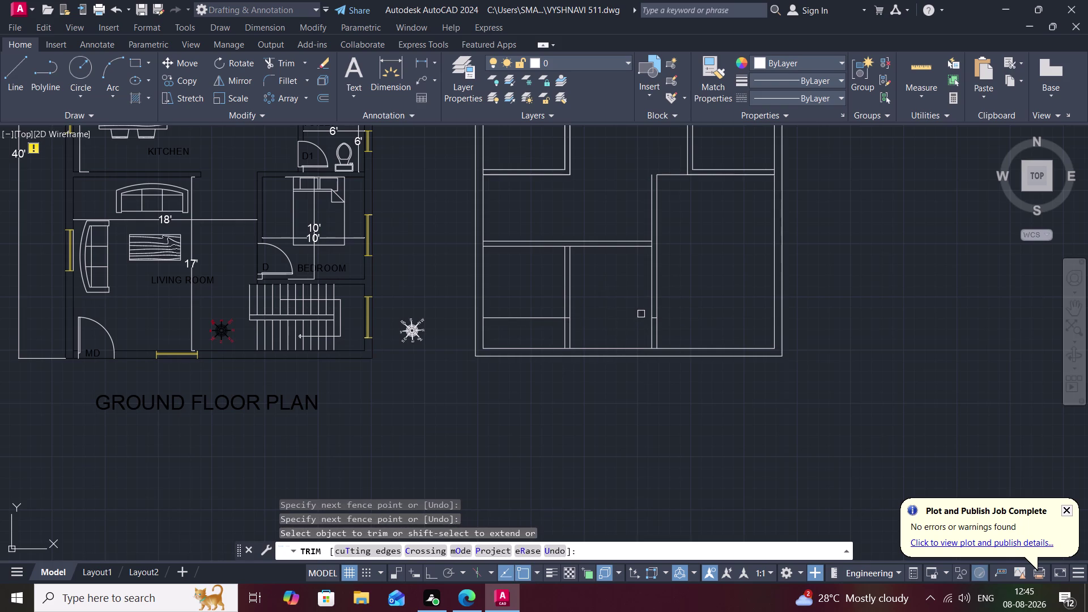
scroll(up, 3)
click(685, 329)
scroll(down, 3)
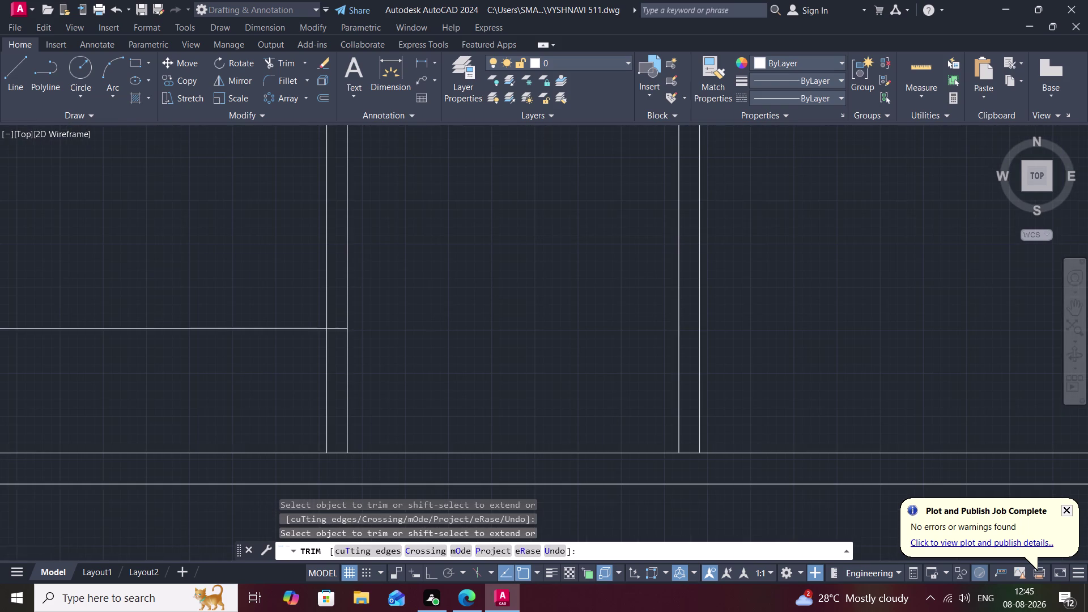
scroll(down, 3)
scroll(up, 3)
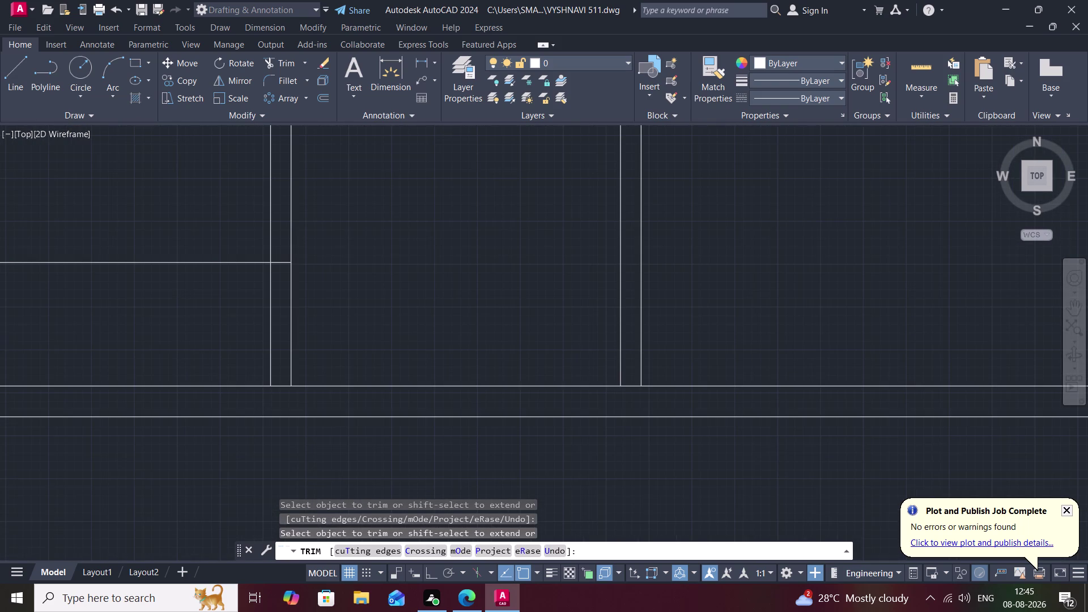
Remove the stray vertical segments and an overhang along the bottom of the plan.
click(632, 383)
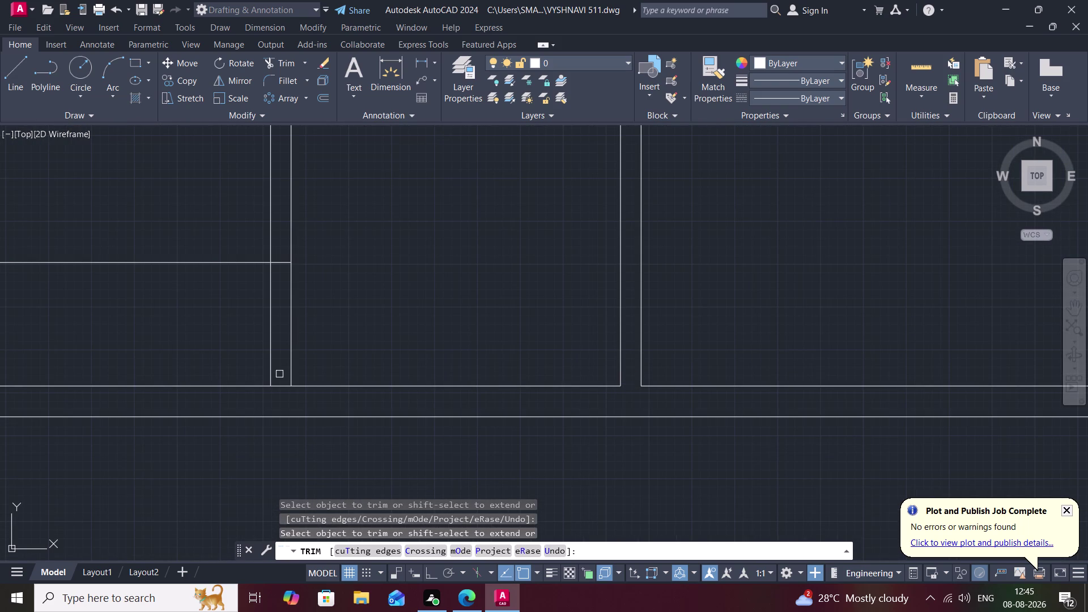
click(280, 384)
scroll(down, 3)
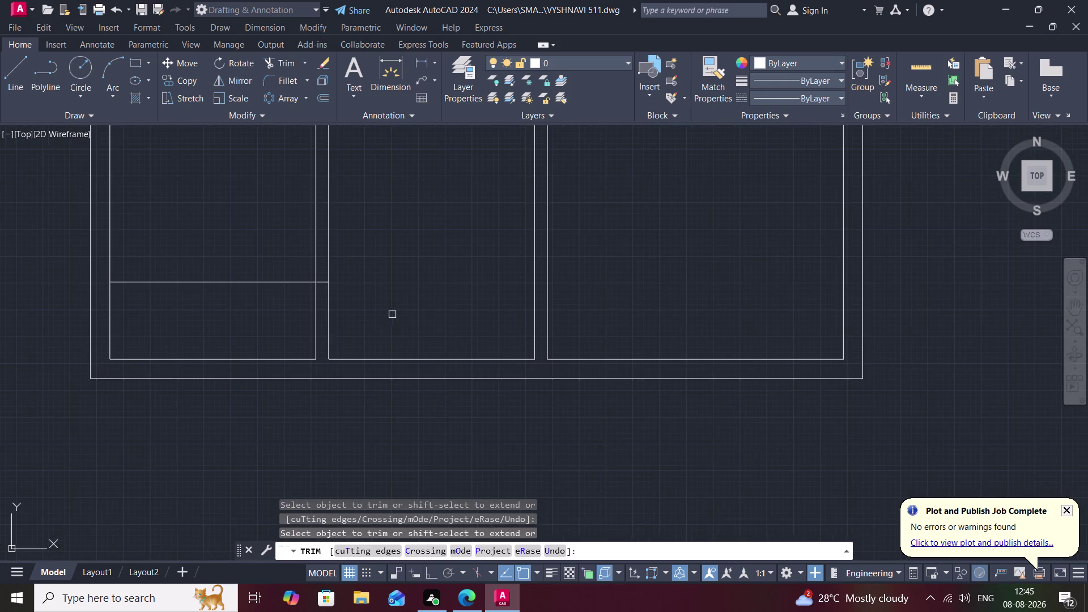
middle_drag(405, 320, 647, 412)
scroll(up, 3)
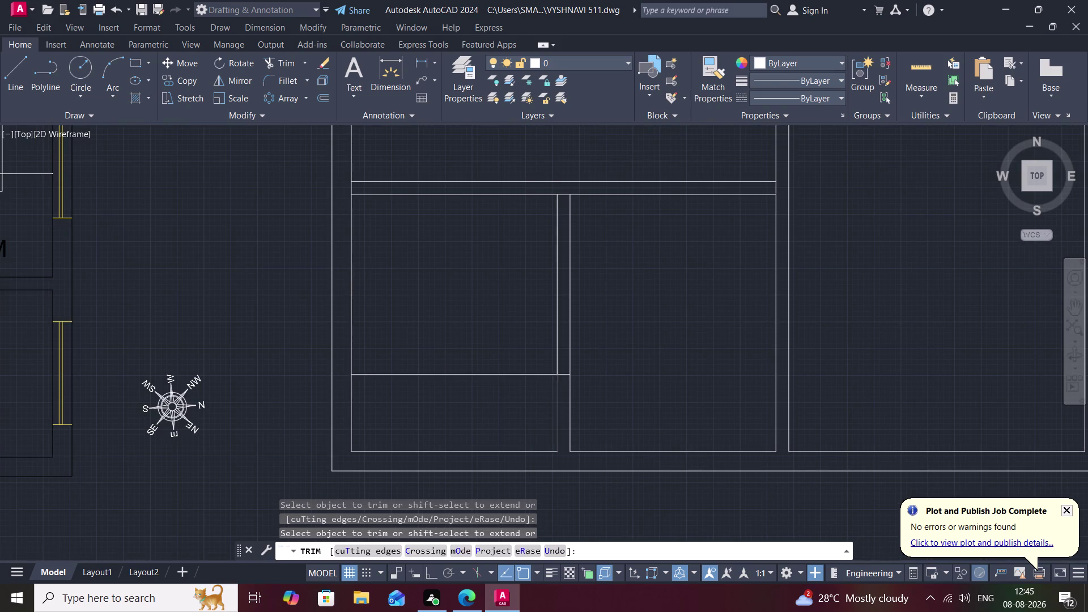
scroll(up, 3)
click(570, 353)
scroll(down, 3)
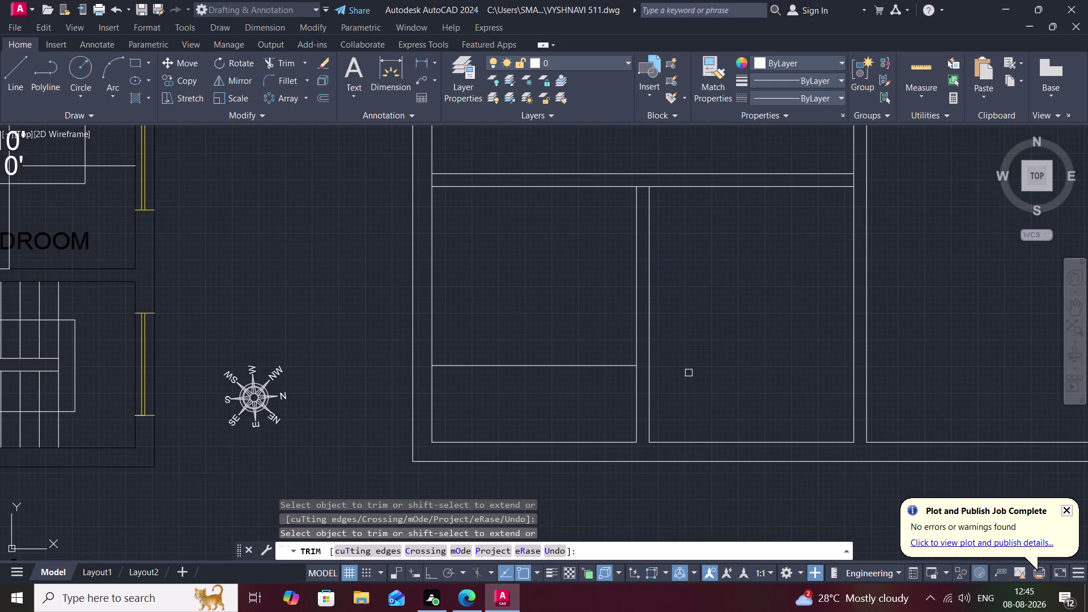
key(Escape)
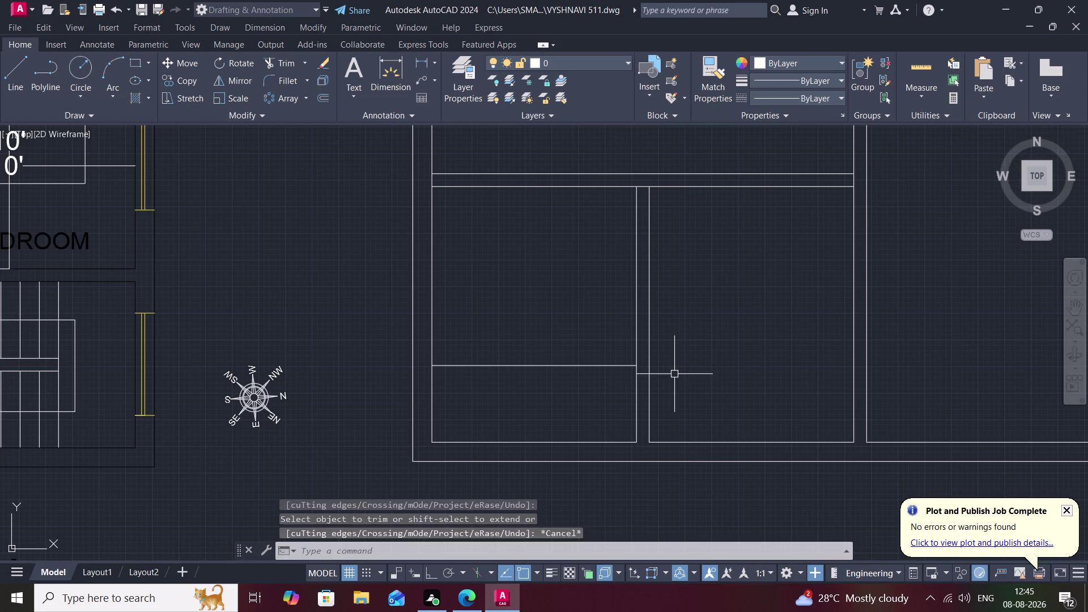
Draw two short lines across the vertical double wall marking the opening edges.
text(l)
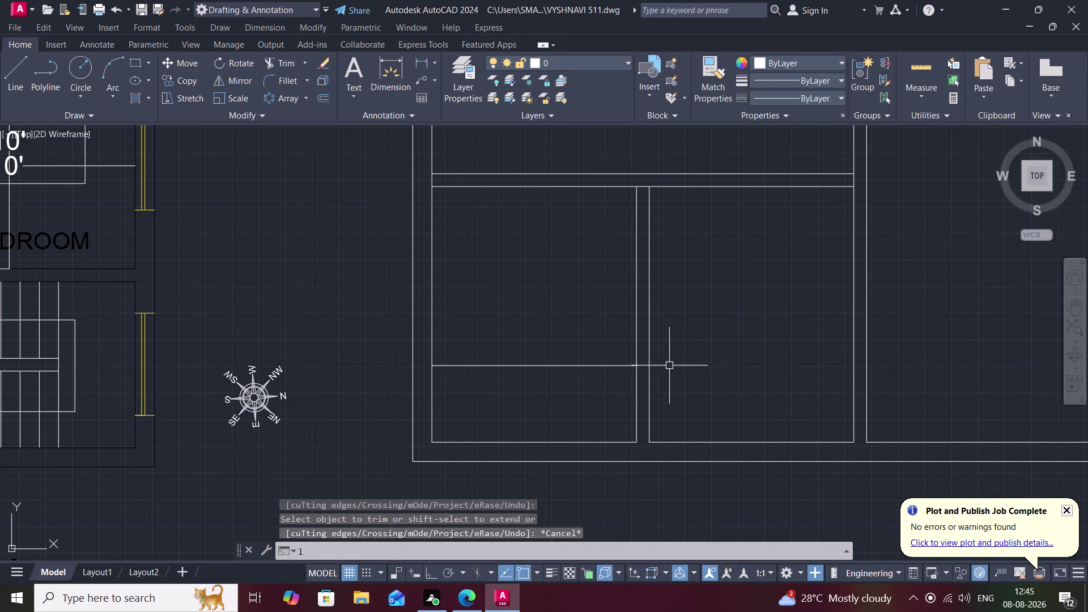
key(space)
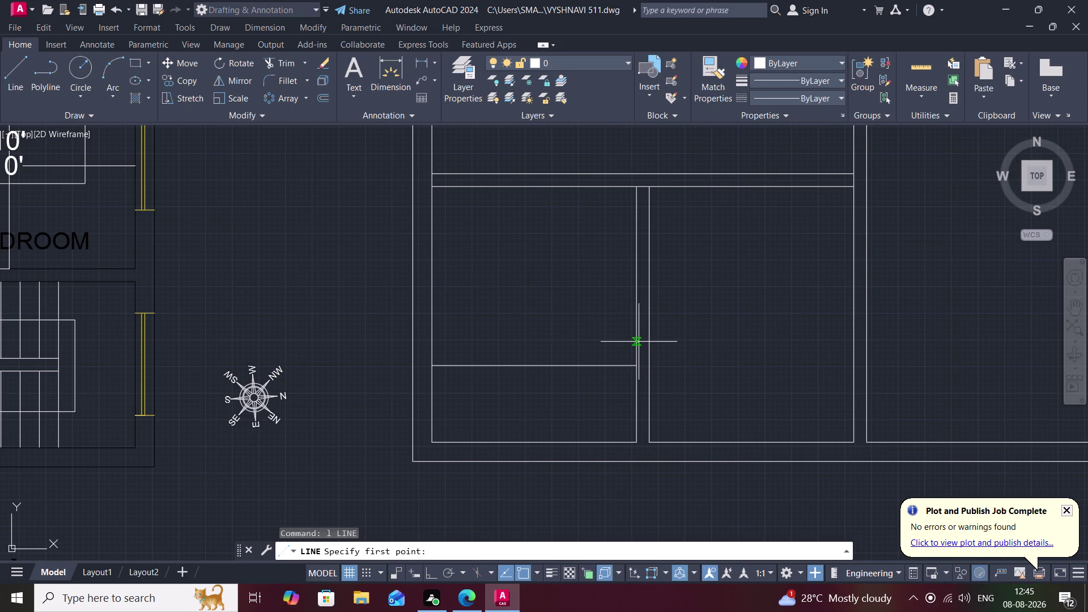
click(637, 342)
click(650, 341)
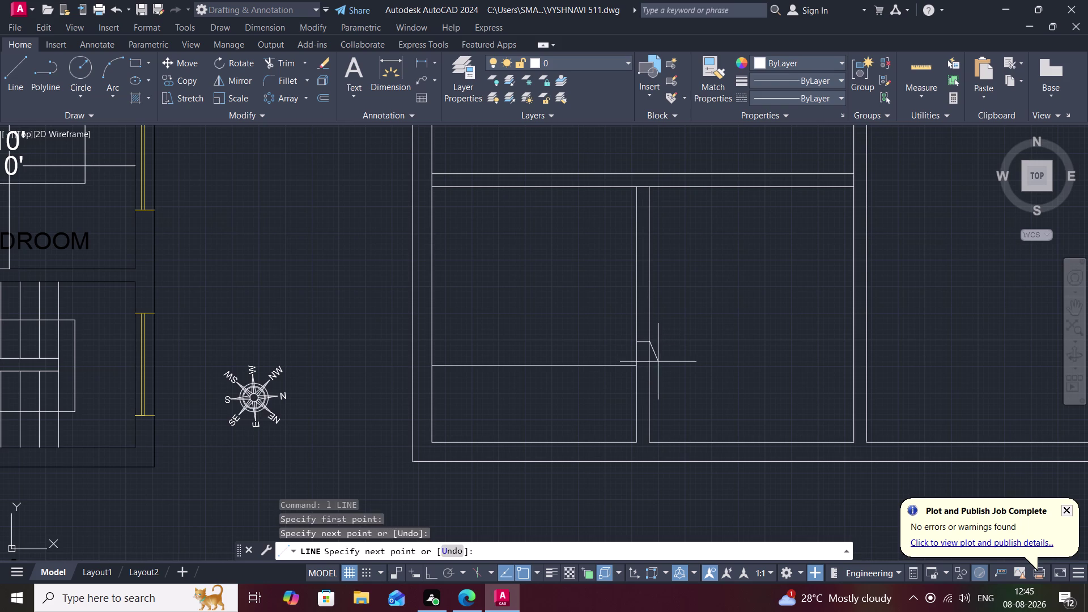
key(Escape)
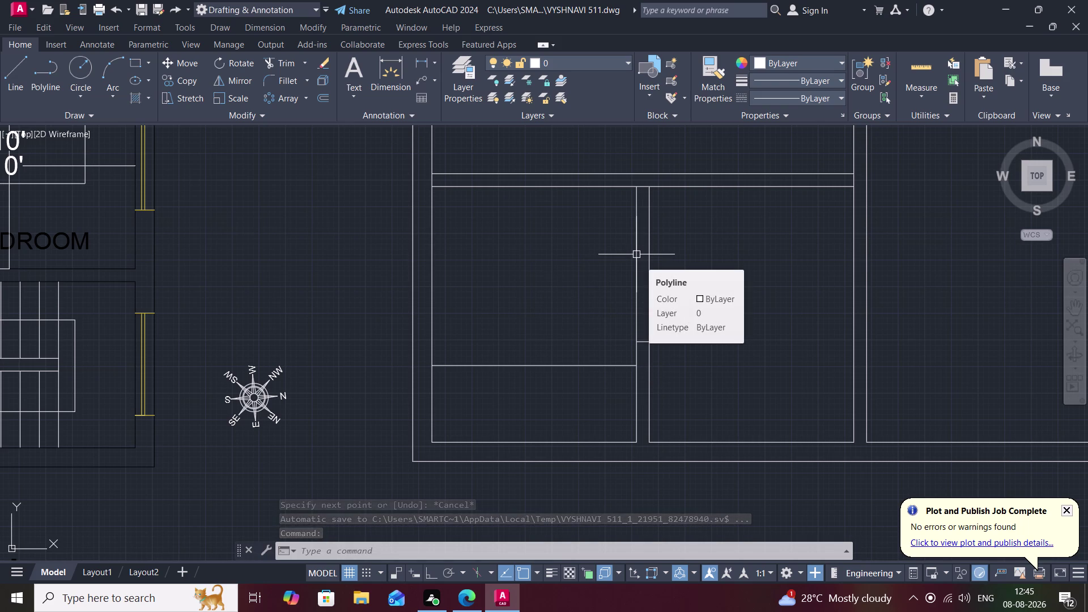
key(space)
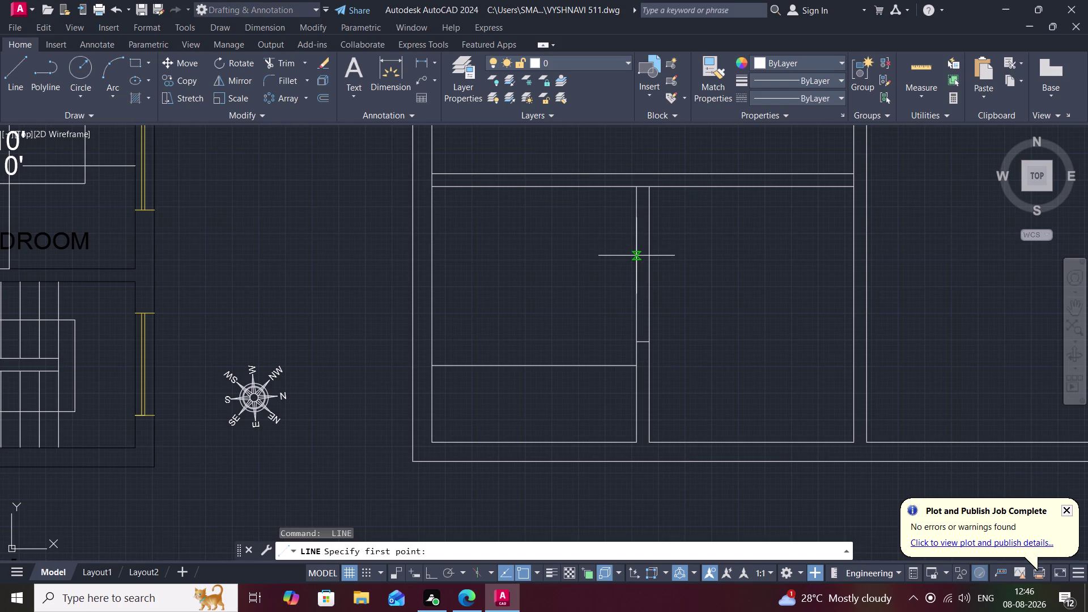
click(637, 247)
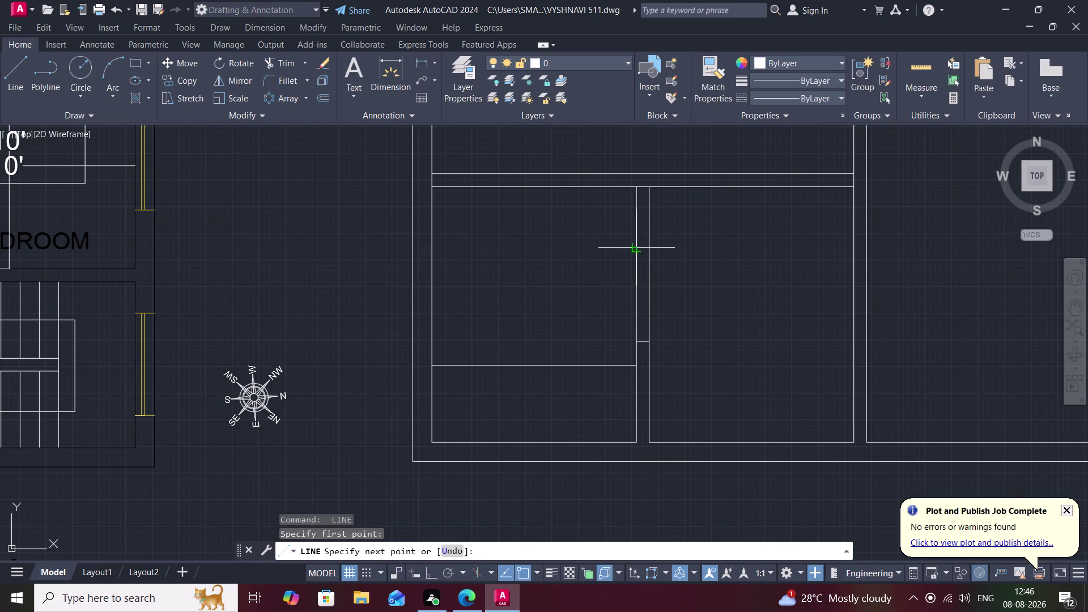
click(650, 248)
key(Escape)
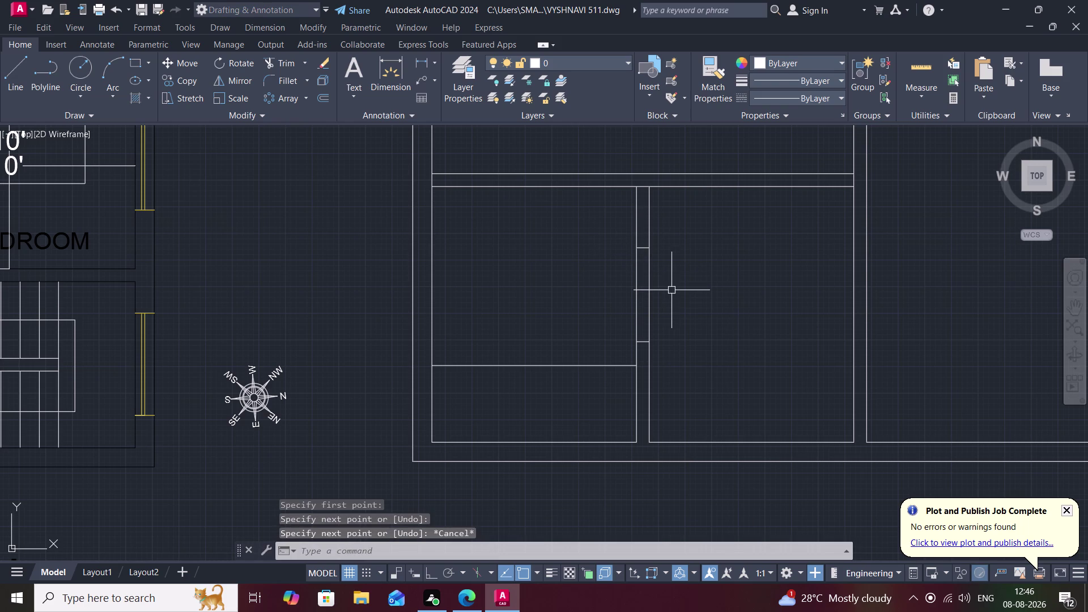
Trim away the wall segment between the two opening lines.
text(tr)
key(space)
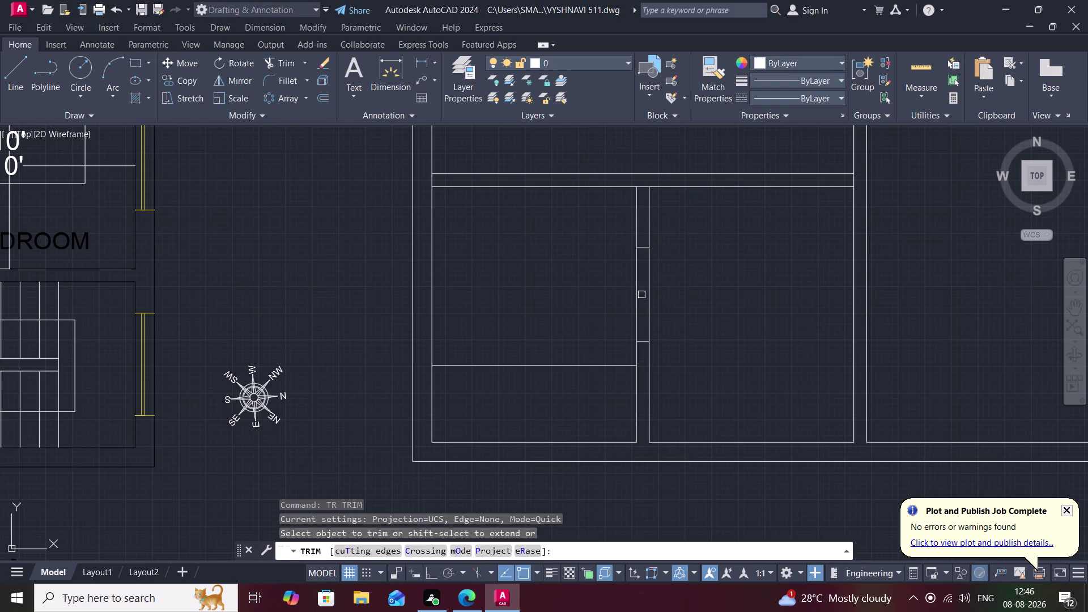
click(638, 293)
scroll(down, 3)
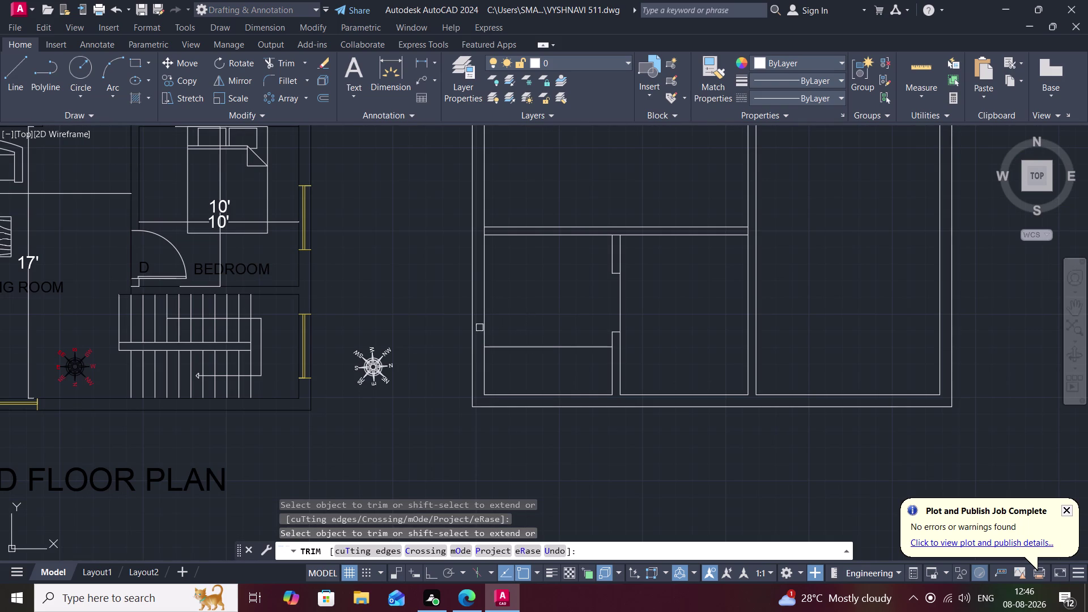
key(Escape)
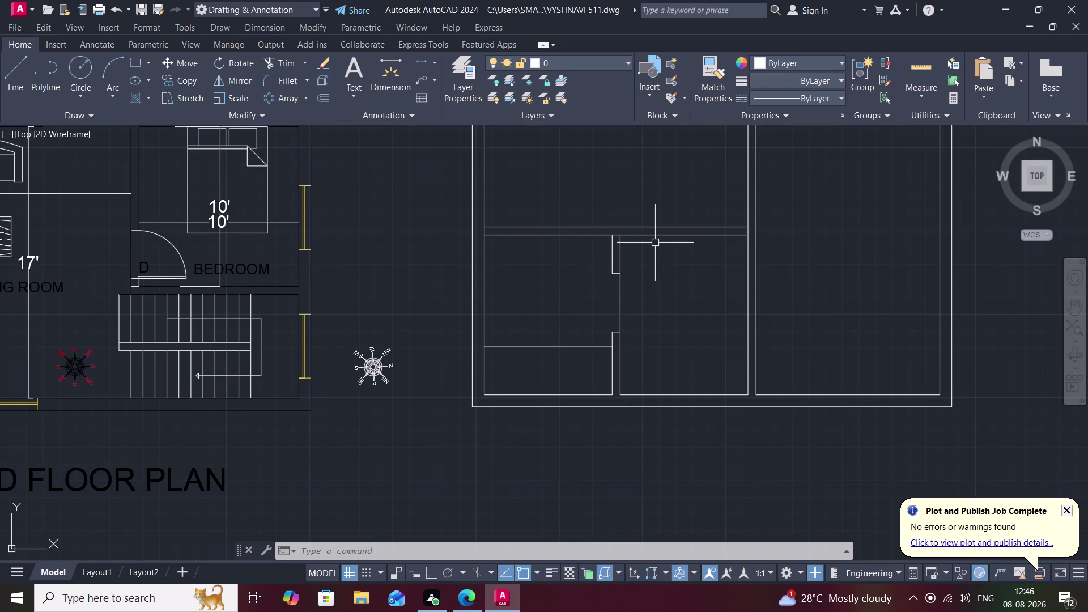
Draw a short line across the cross wall at the partition junction.
text(l)
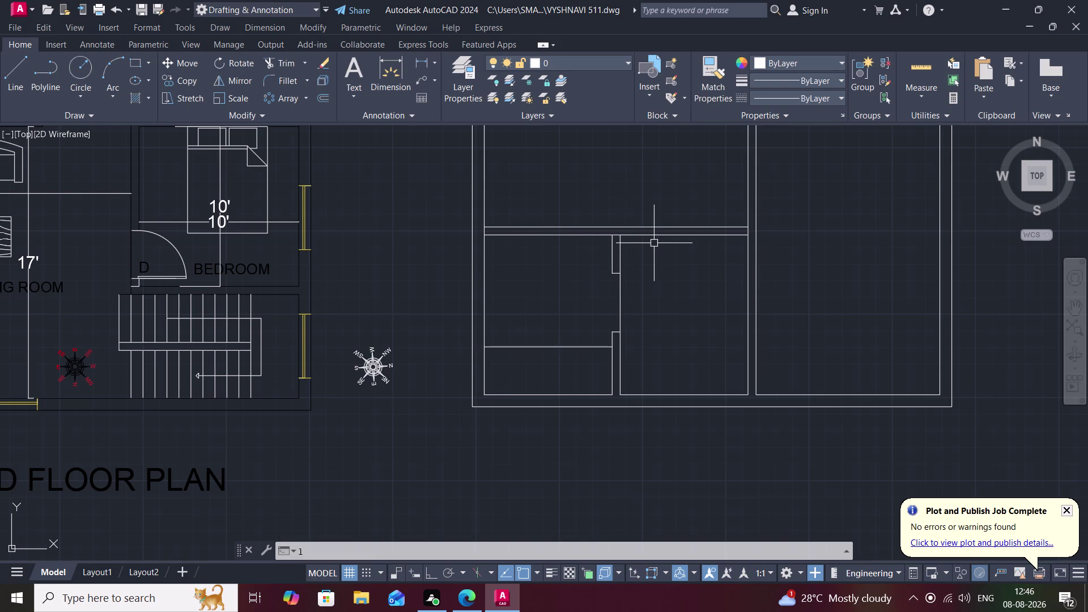
key(space)
click(658, 235)
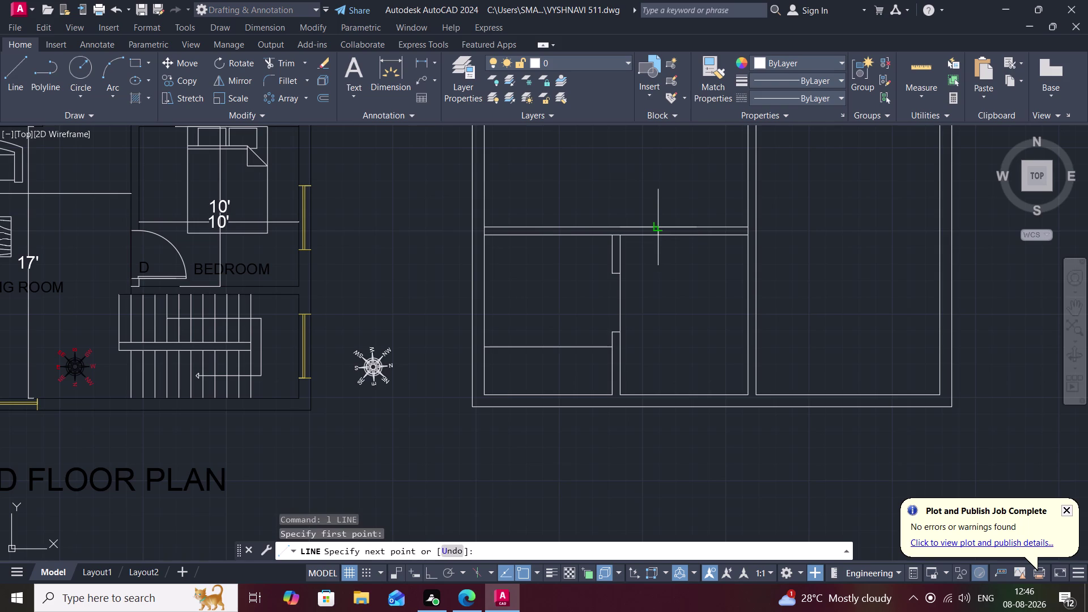
click(659, 228)
key(Escape)
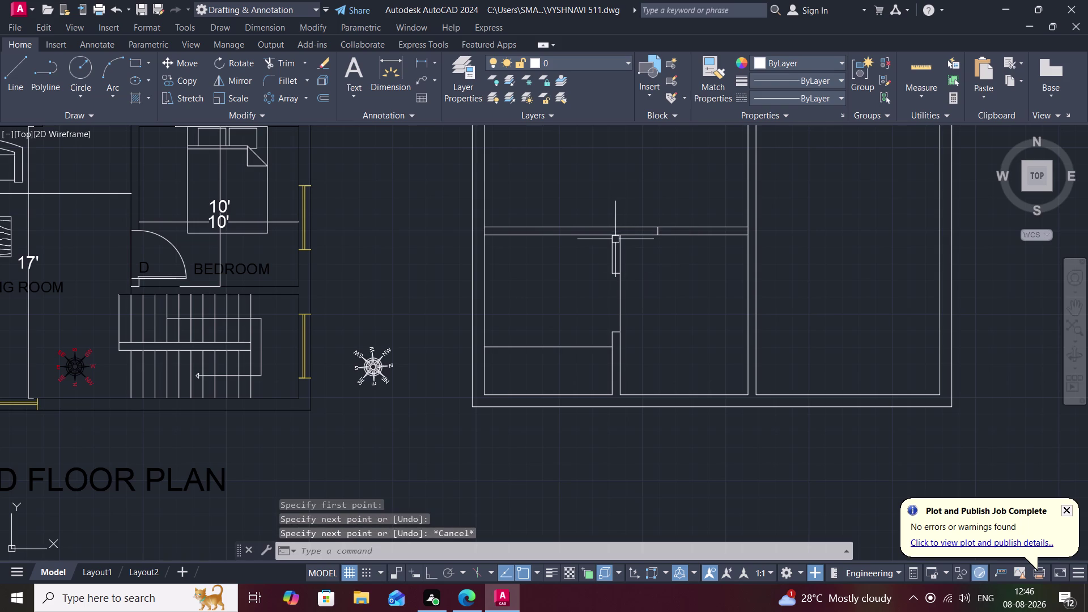
scroll(up, 3)
Trim the excess line at the junction and a leftover wall stub.
text(t)
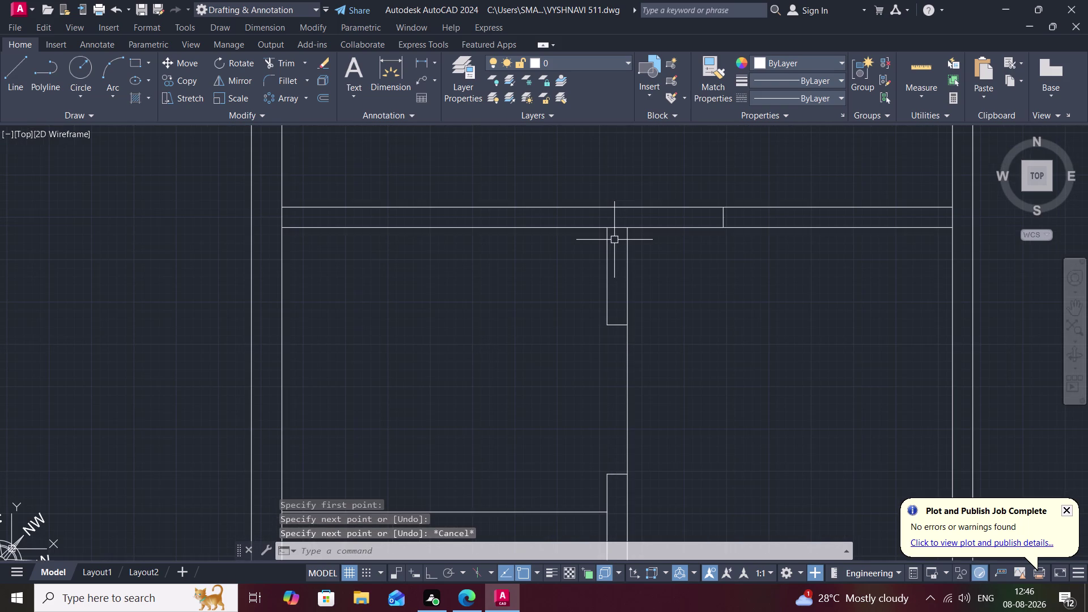
text(r)
key(space)
click(617, 229)
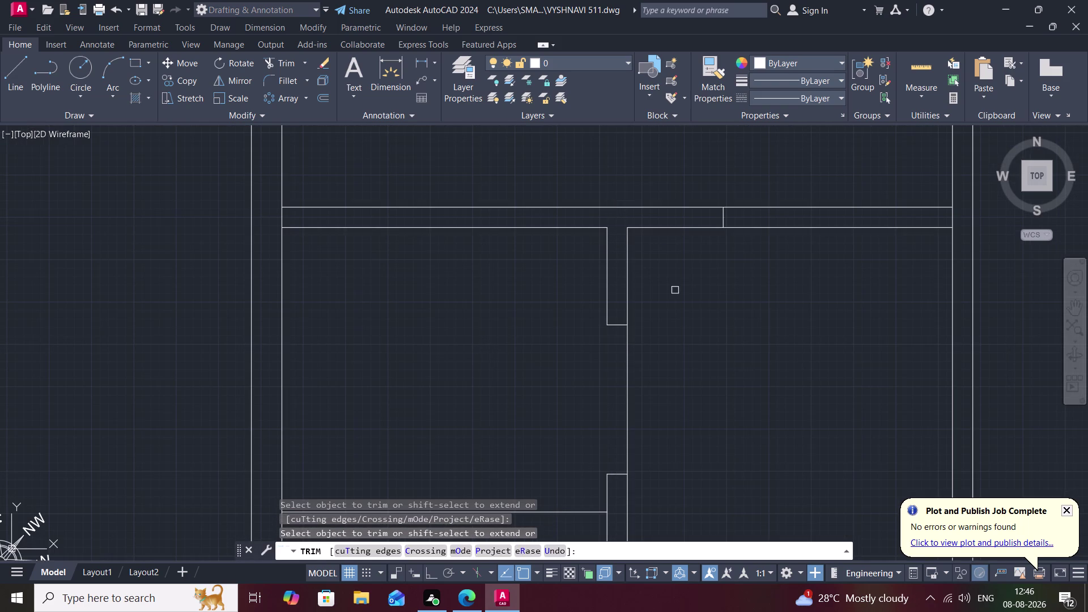
scroll(down, 3)
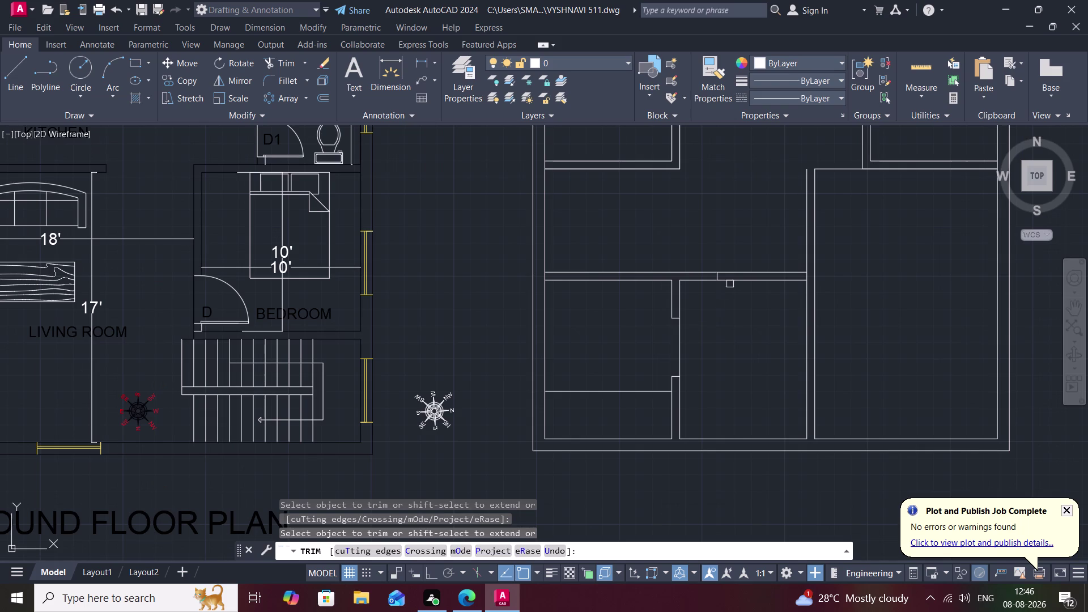
click(752, 281)
scroll(down, 3)
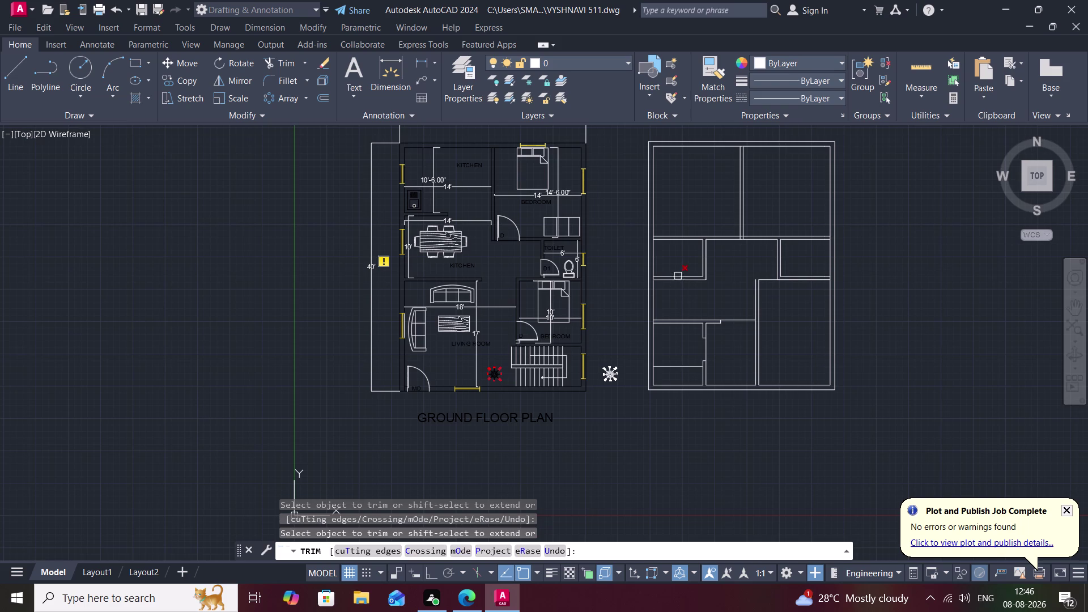
scroll(up, 3)
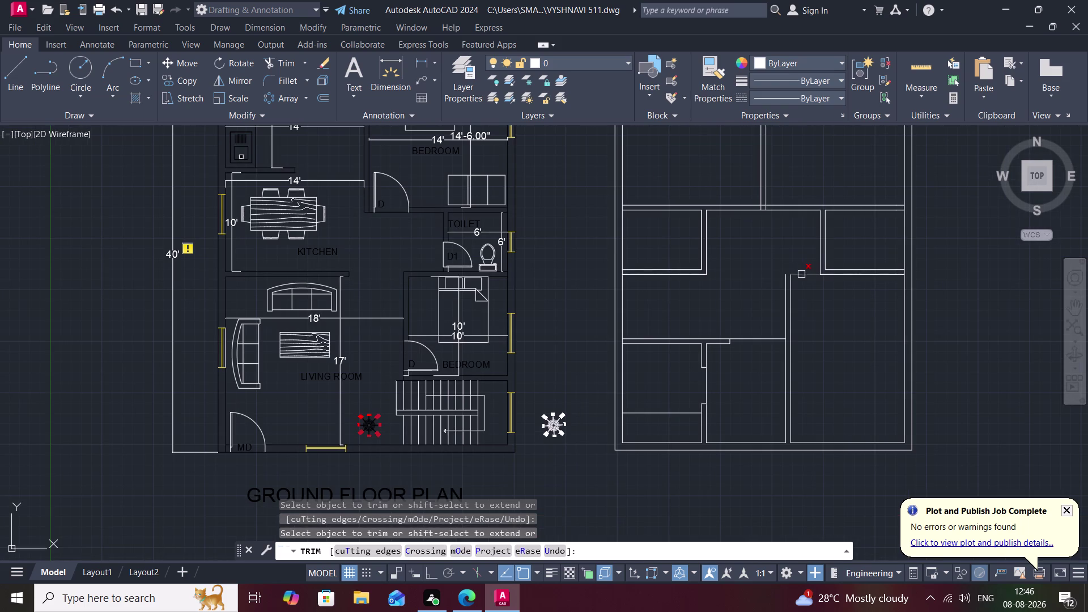
Extend two horizontal partition lines (EX) until they meet the outer wall.
key(Escape)
text(e)
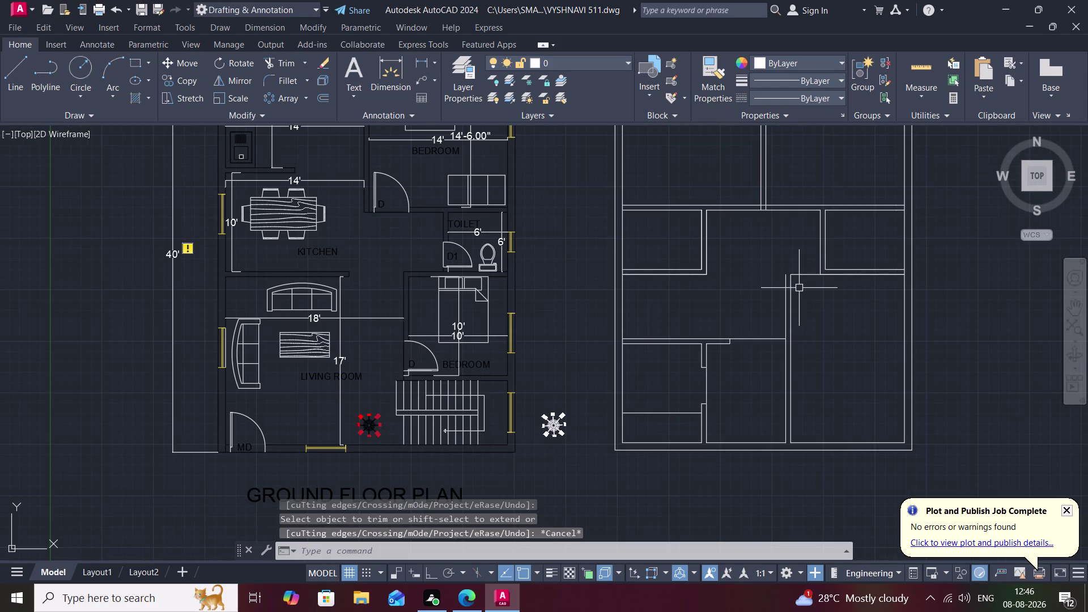
text(x)
key(space)
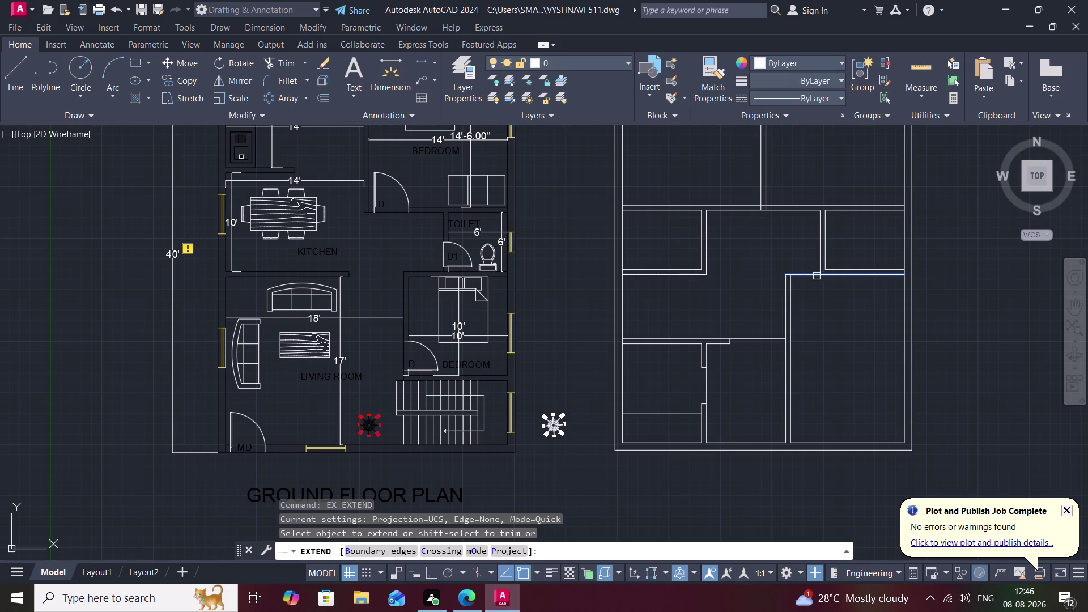
click(809, 274)
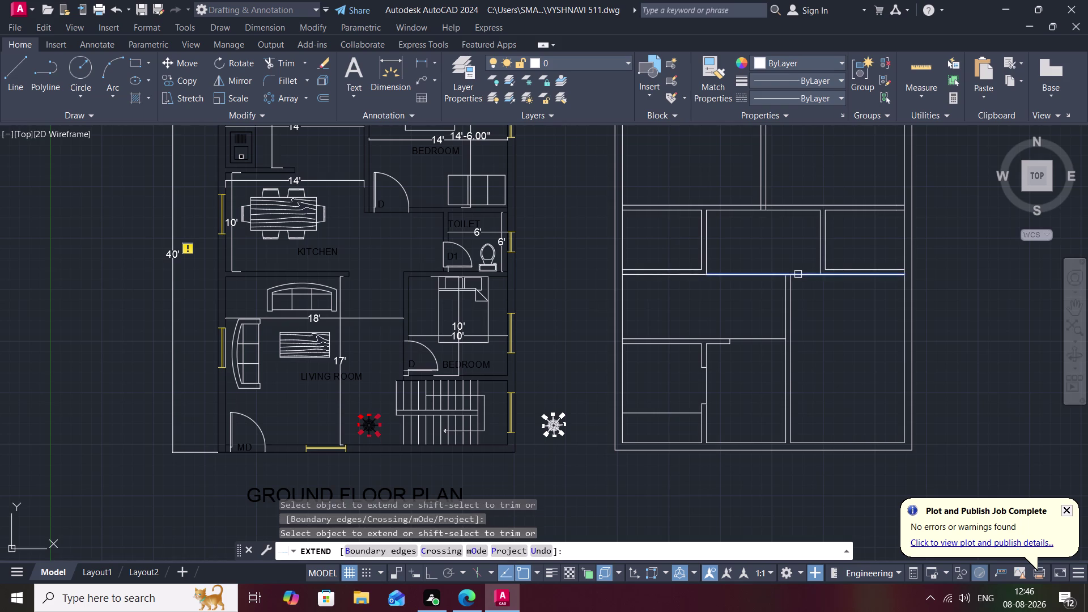
click(798, 274)
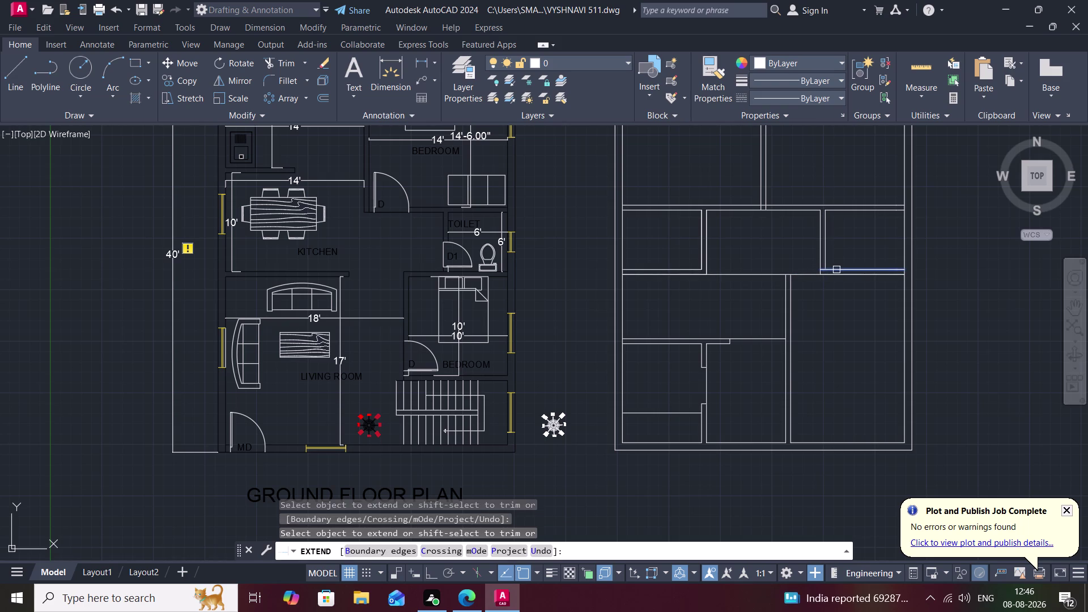
click(837, 270)
click(835, 269)
key(Escape)
scroll(up, 3)
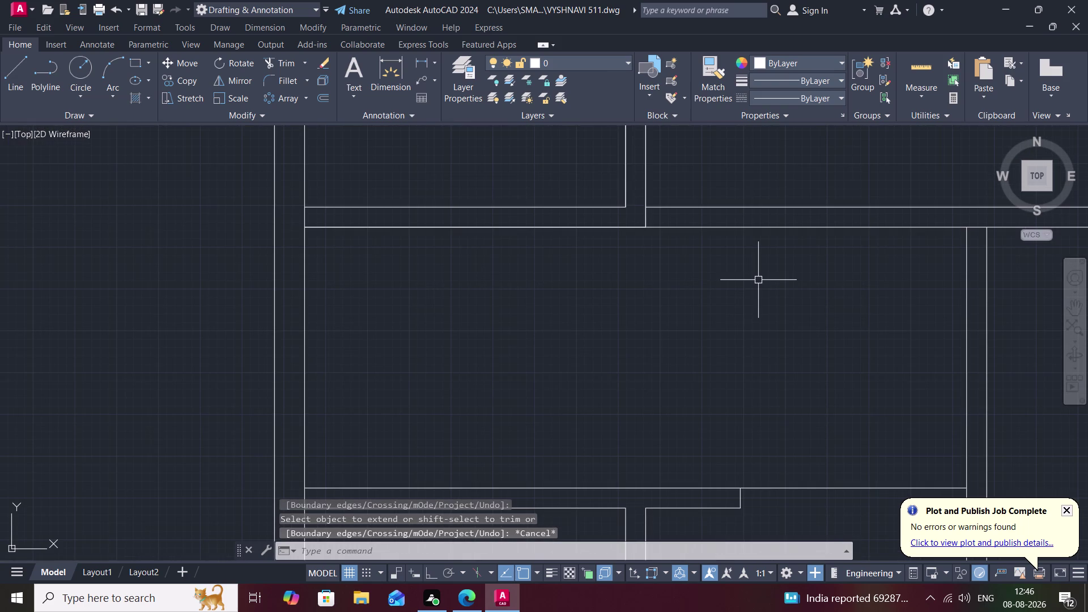
Trim two stray pieces lying between the wall lines of the first-floor room.
key(t)
text(r)
key(space)
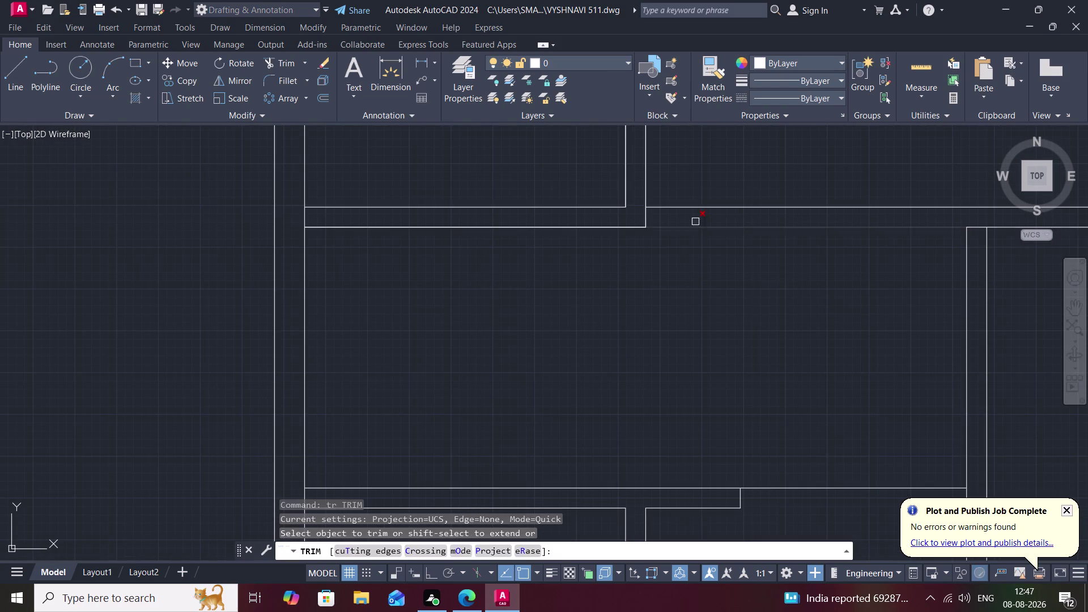
click(646, 216)
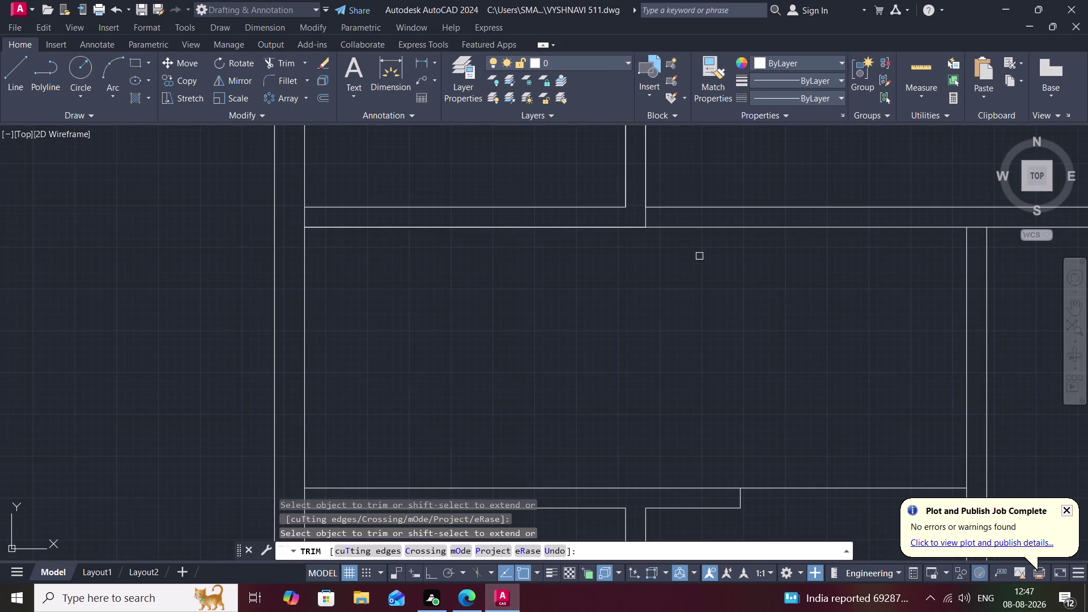
click(645, 219)
scroll(down, 3)
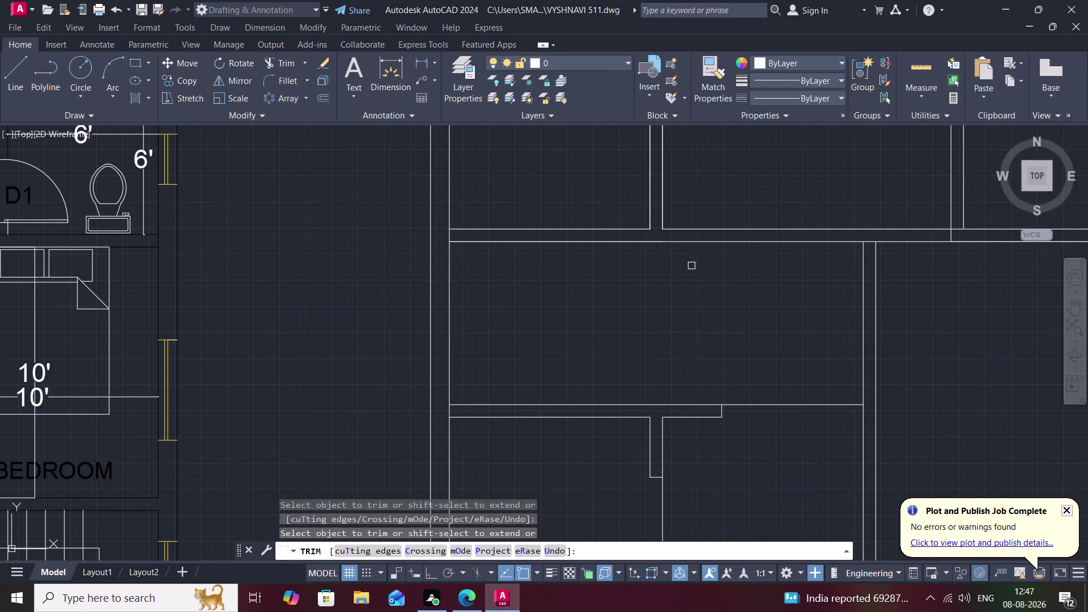
key(Escape)
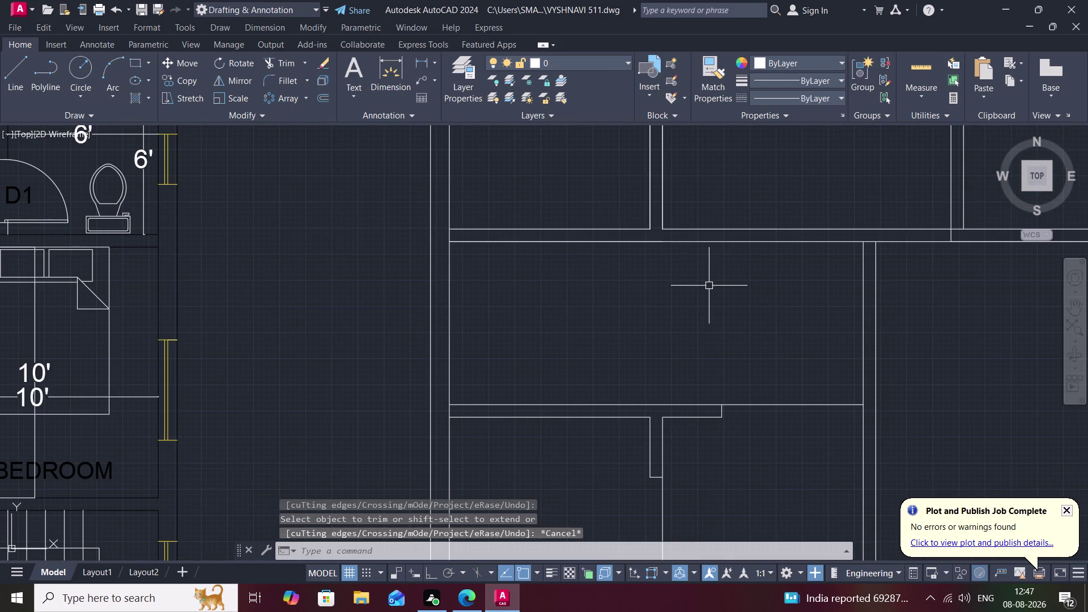
key(l)
key(space)
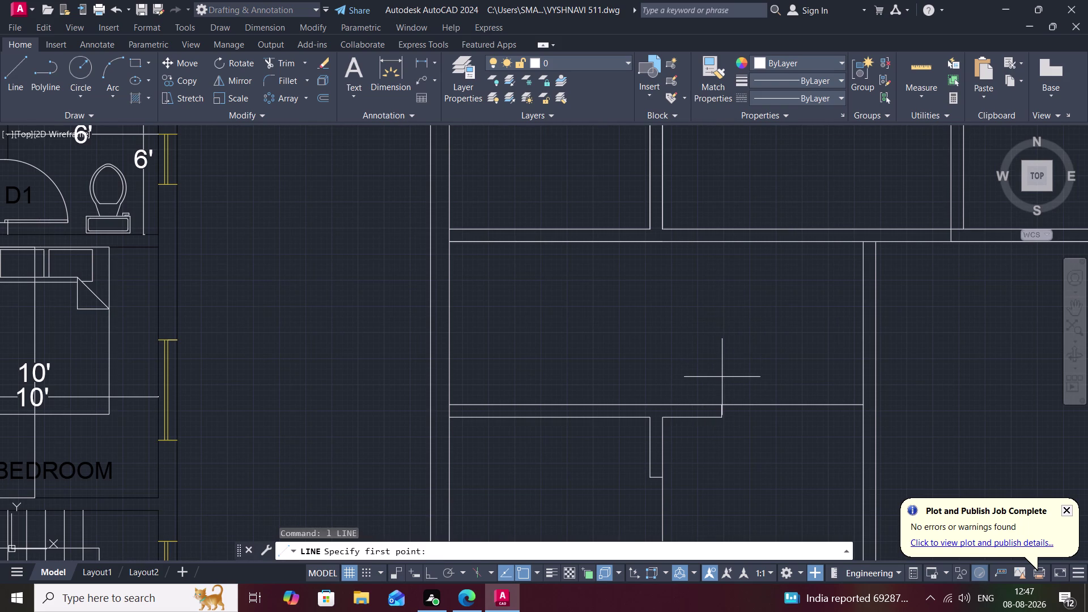
Finish the slanted partition line, then delete it.
key(space)
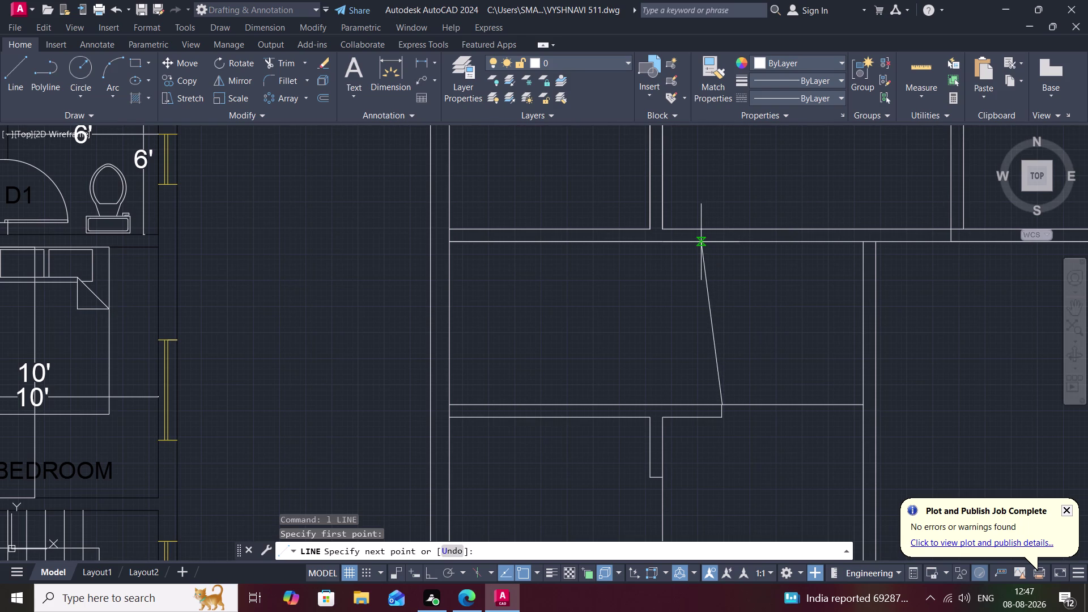
click(711, 242)
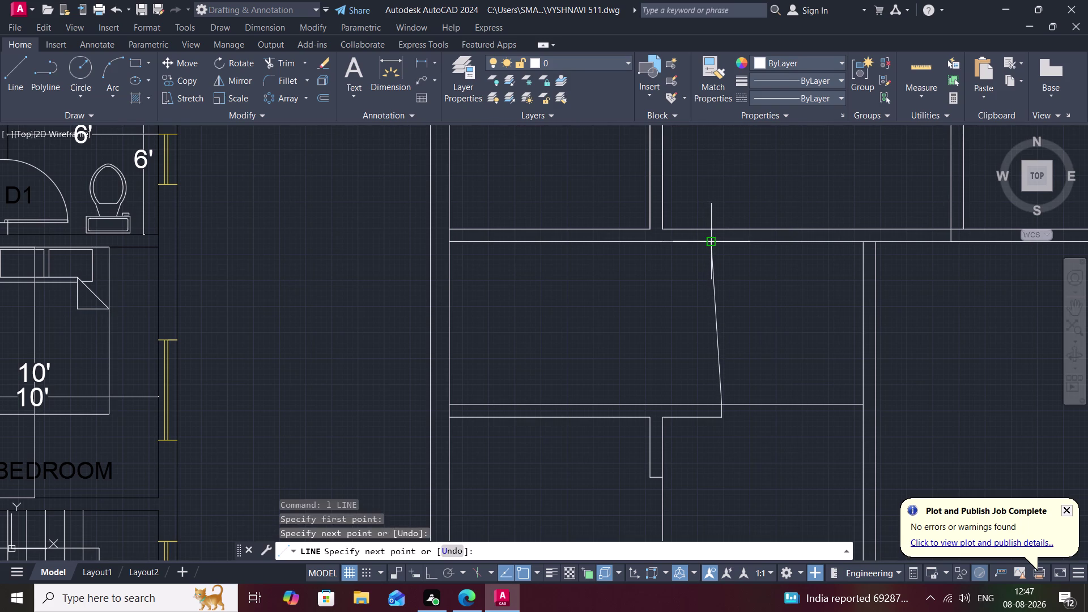
key(Escape)
click(712, 279)
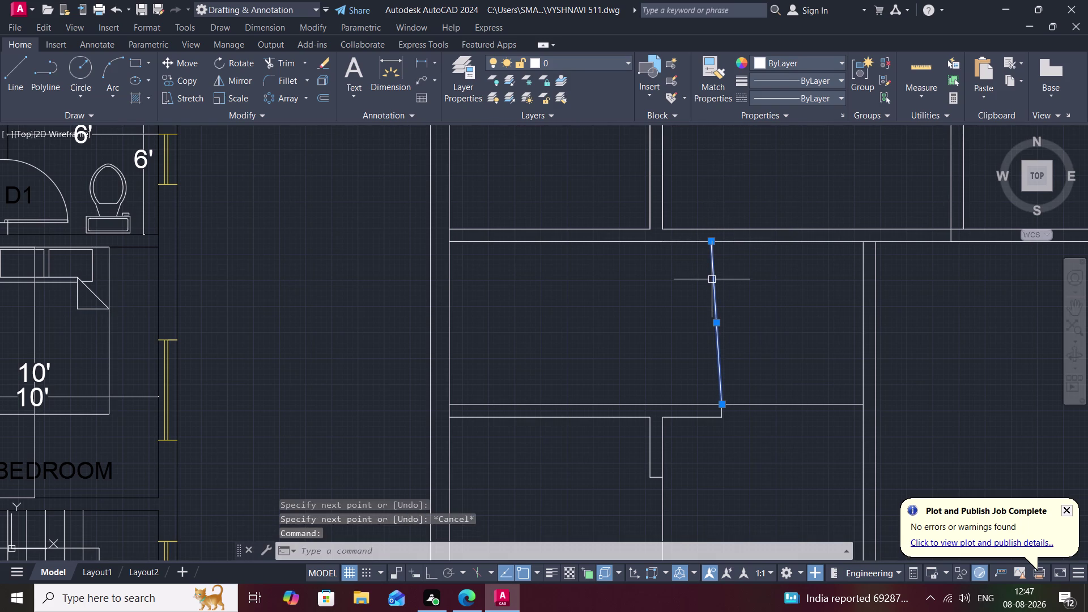
key(Delete)
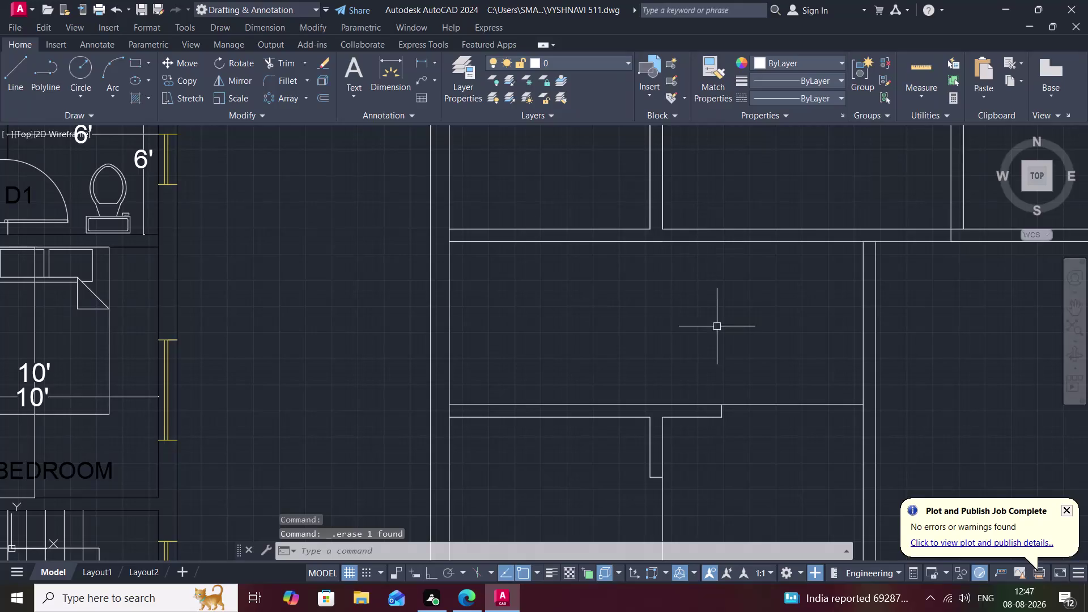
Draw a vertical wall line from the lower corner to the top wall, then delete the stray segment.
text(l)
key(space)
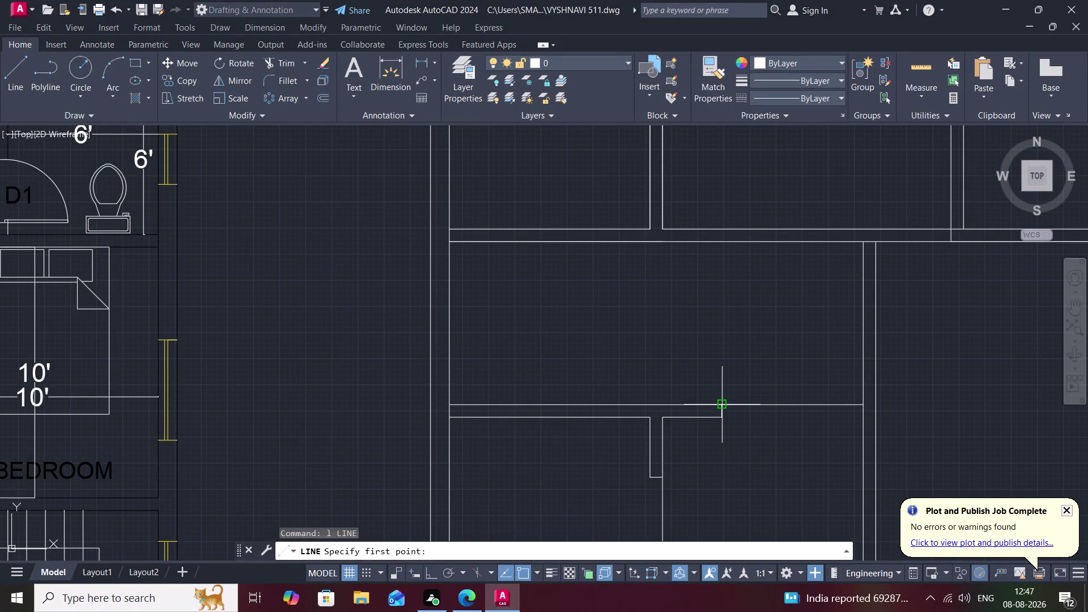
click(720, 402)
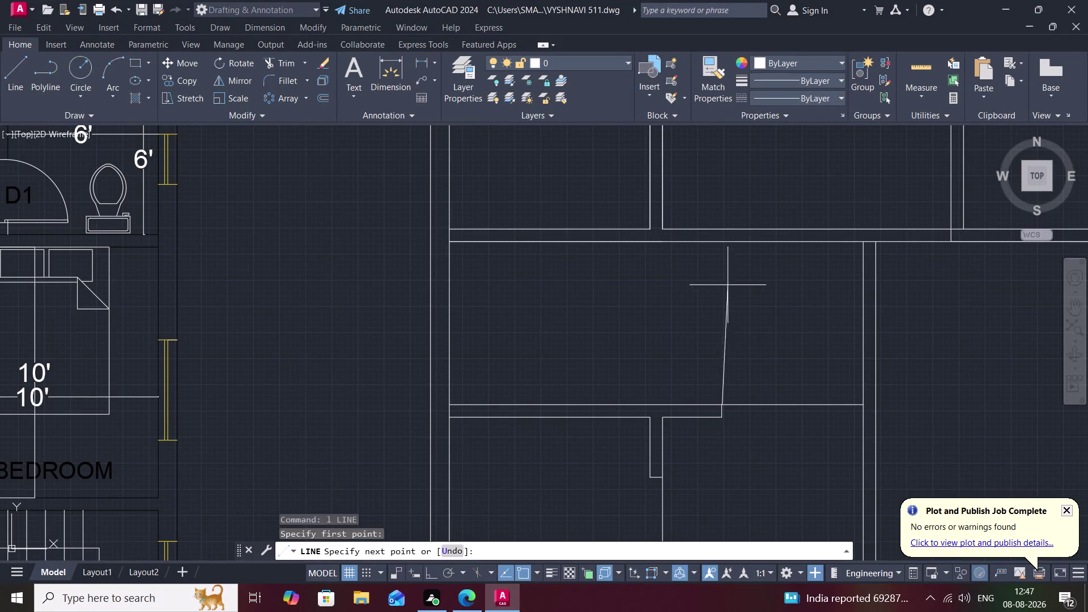
click(721, 243)
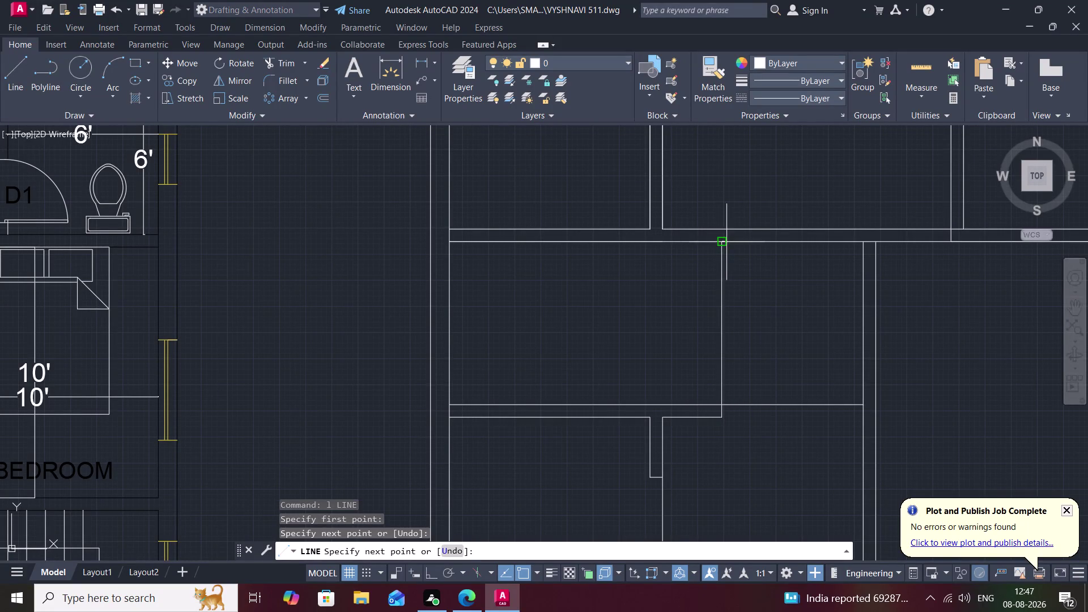
click(699, 241)
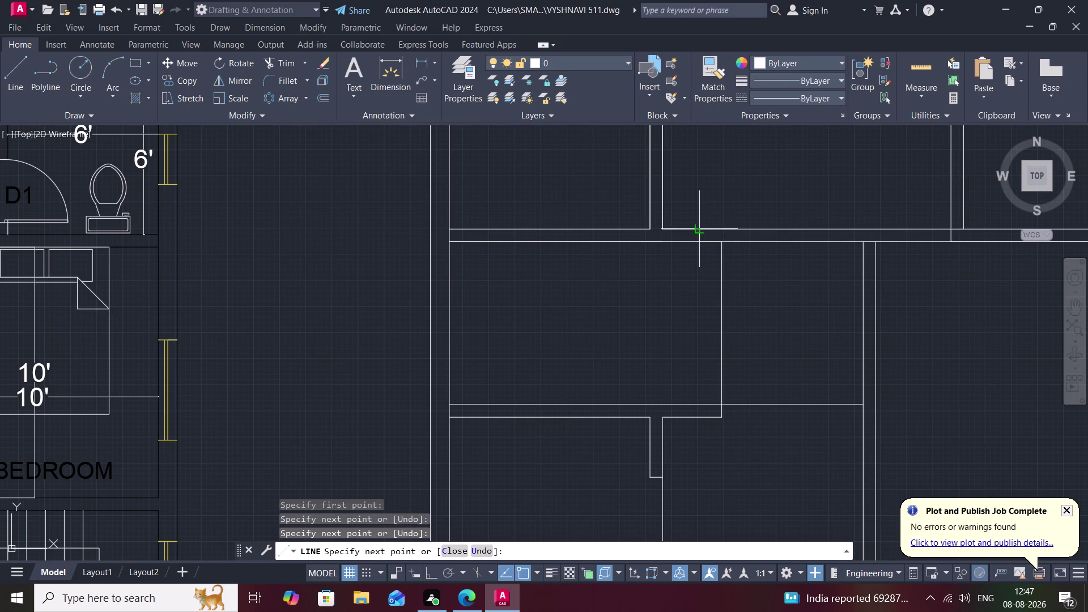
click(701, 232)
key(Escape)
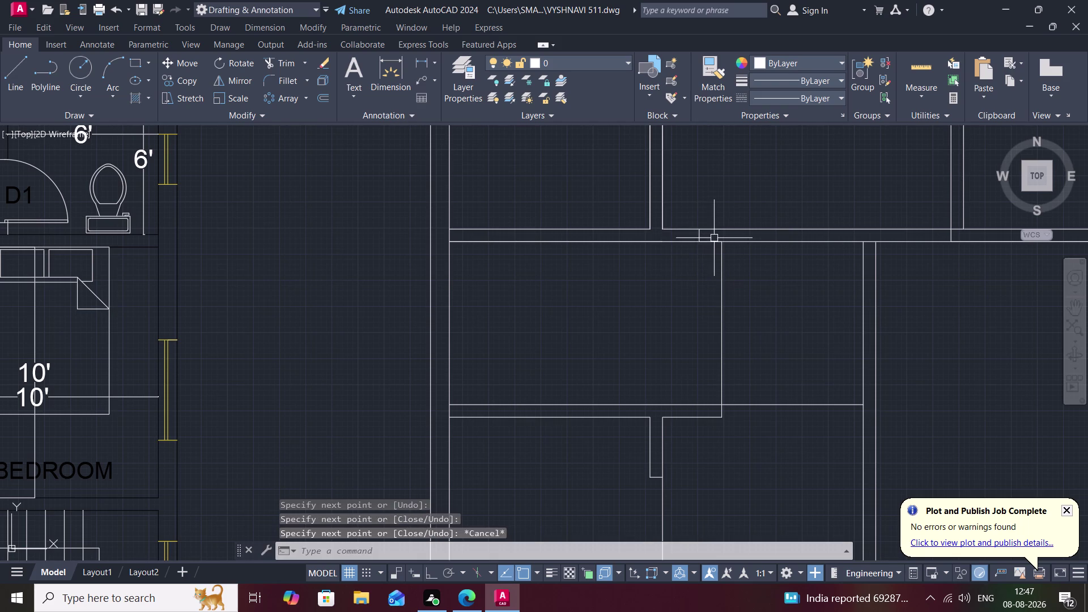
click(714, 241)
key(Delete)
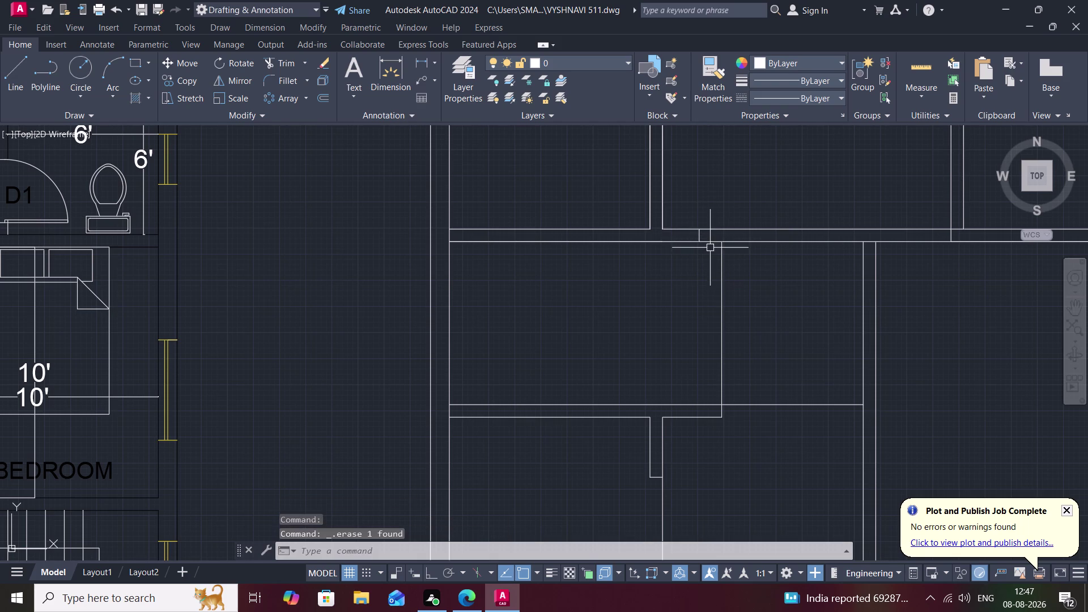
click(650, 178)
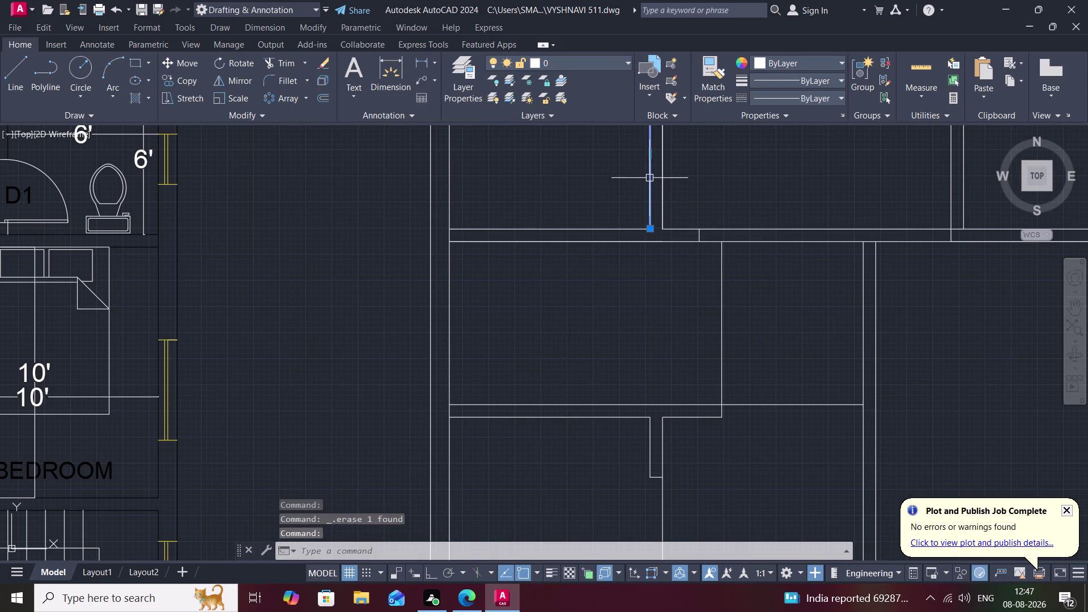
Erase the stray horizontal wall line among the first-floor plan's upper rooms.
scroll(down, 3)
scroll(down, 3)
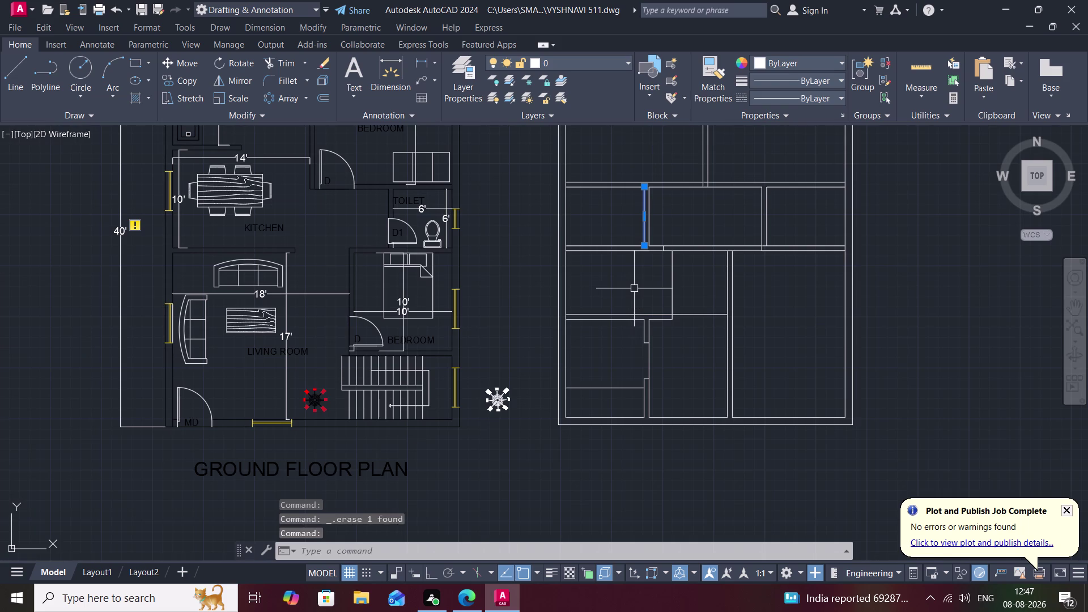
key(Escape)
click(626, 251)
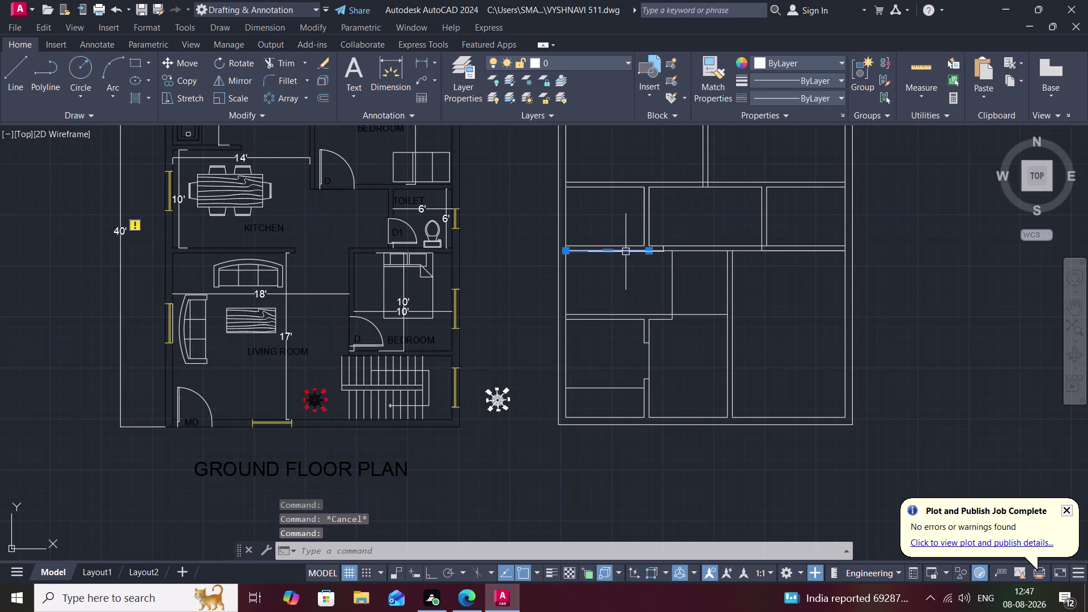
key(Delete)
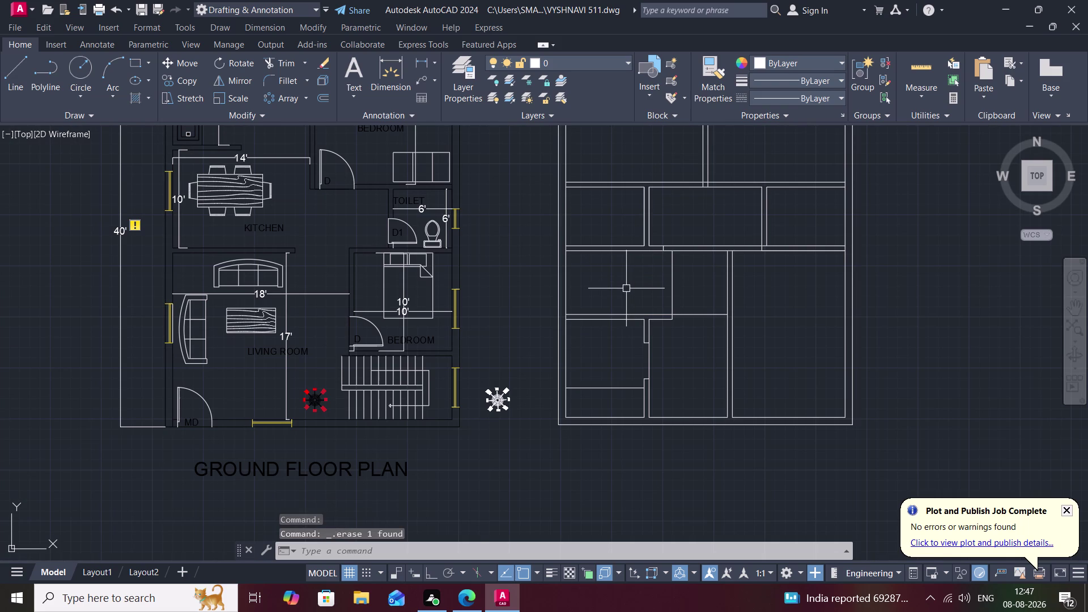
click(712, 250)
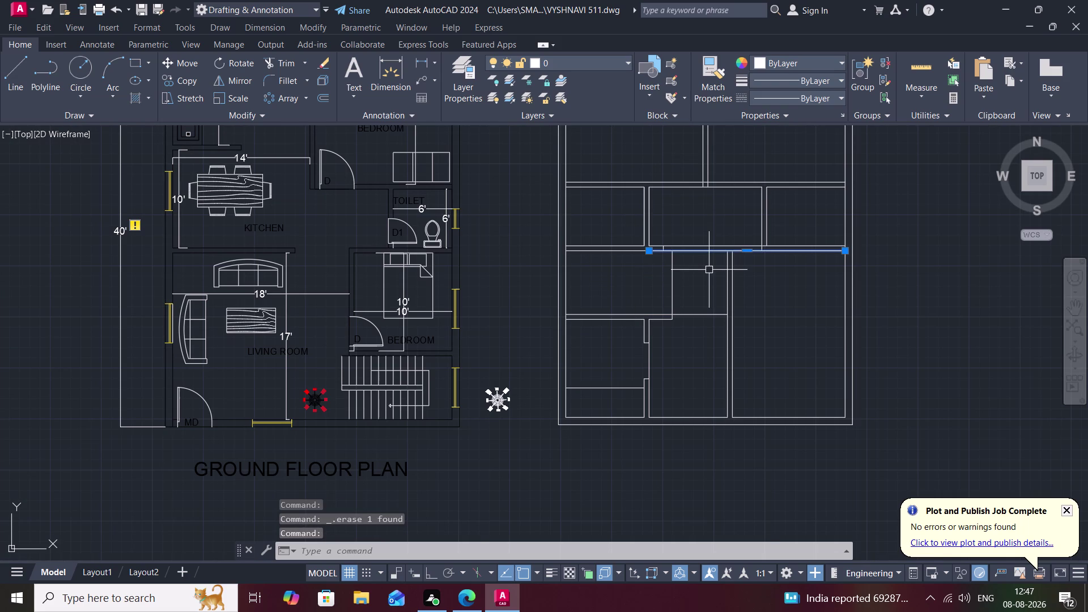
key(Escape)
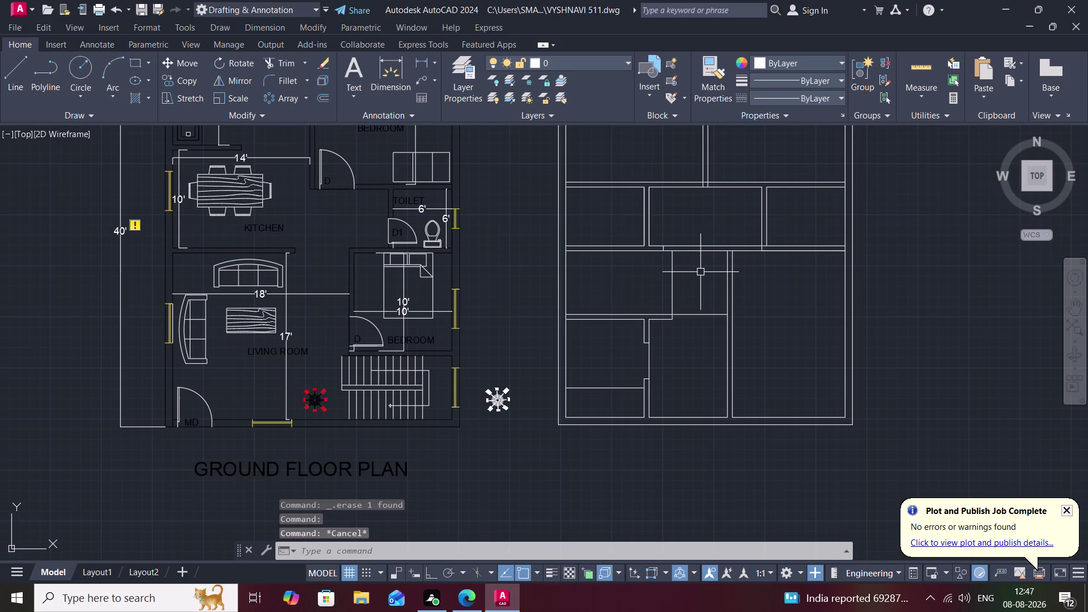
text(t)
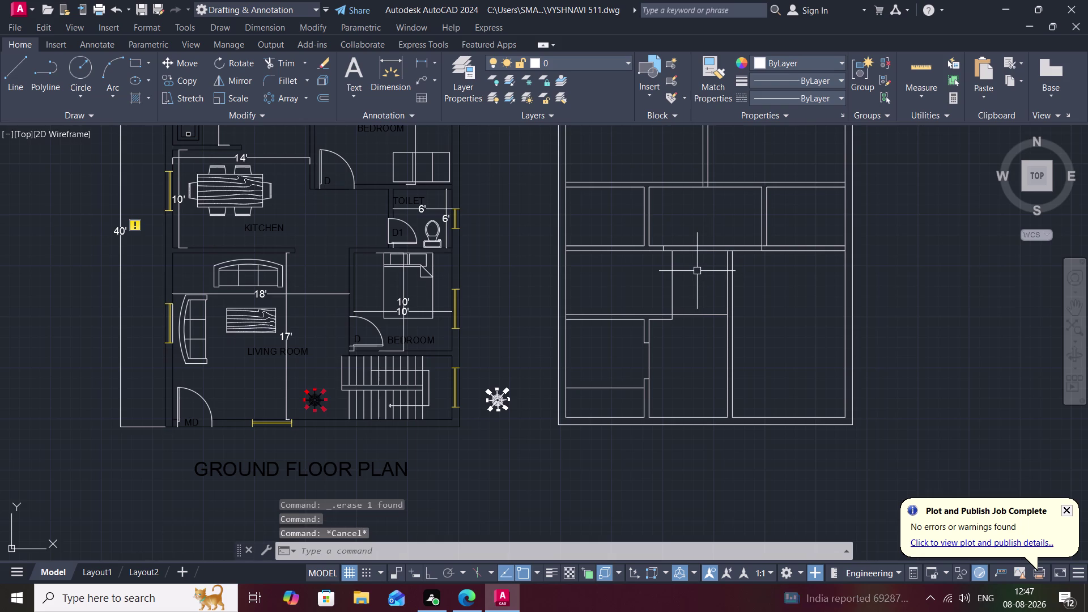
text(r)
key(space)
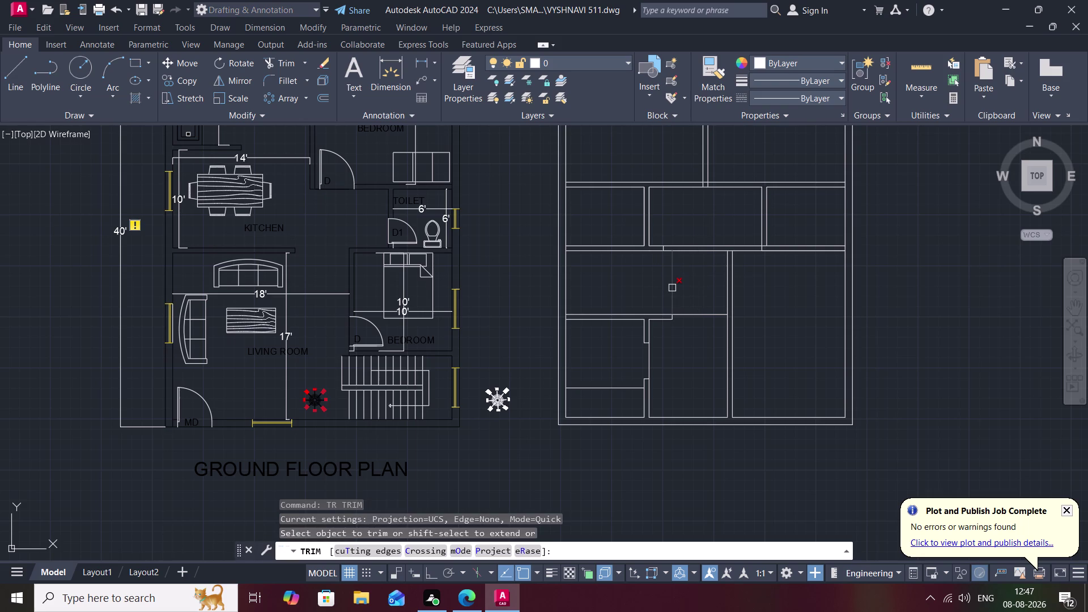
Trim two overlapping wall pieces in the middle room, including one at the top.
click(672, 288)
scroll(up, 3)
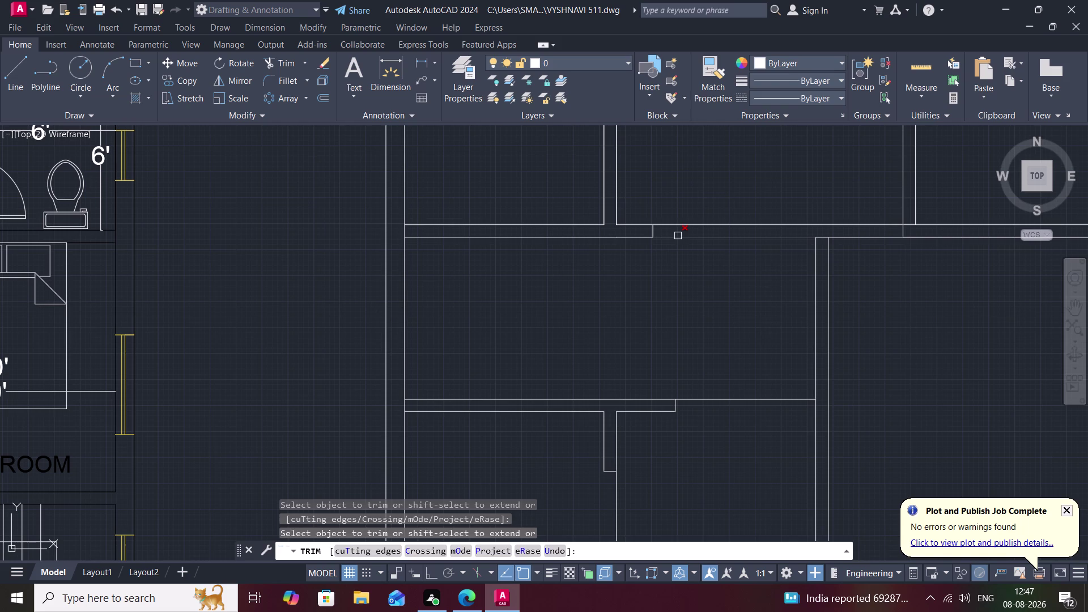
click(718, 225)
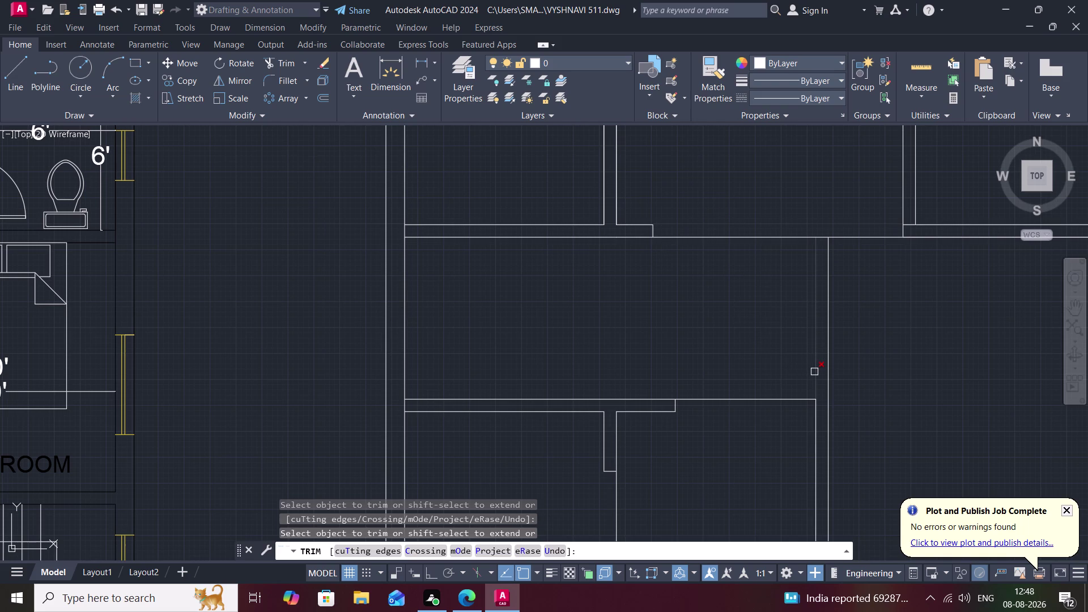
key(Escape)
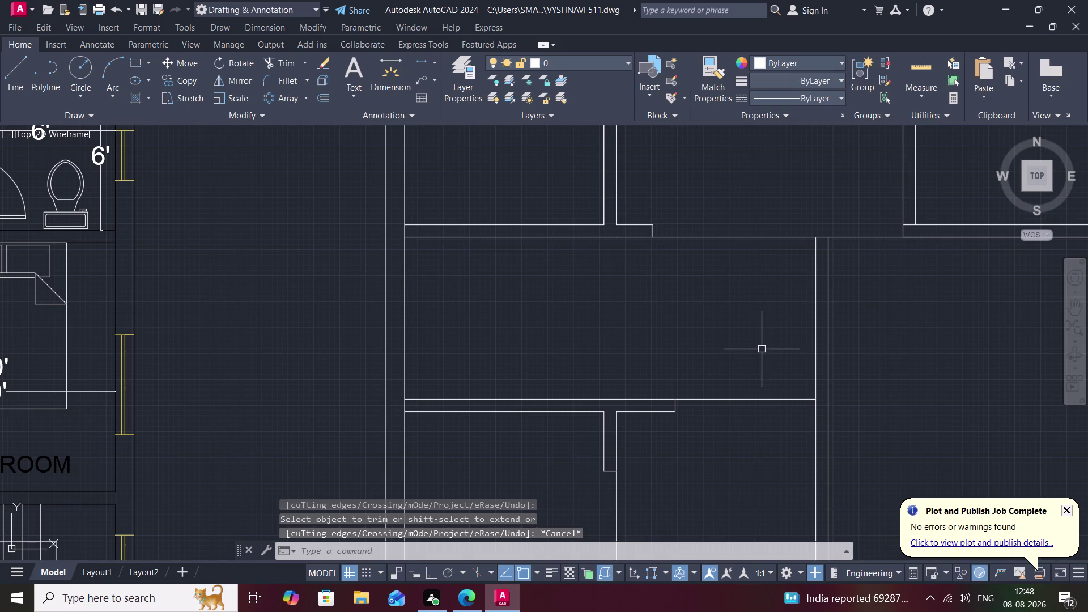
key(r)
key(Escape)
Extend the short lower horizontal wall to meet the vertical wall.
text(e)
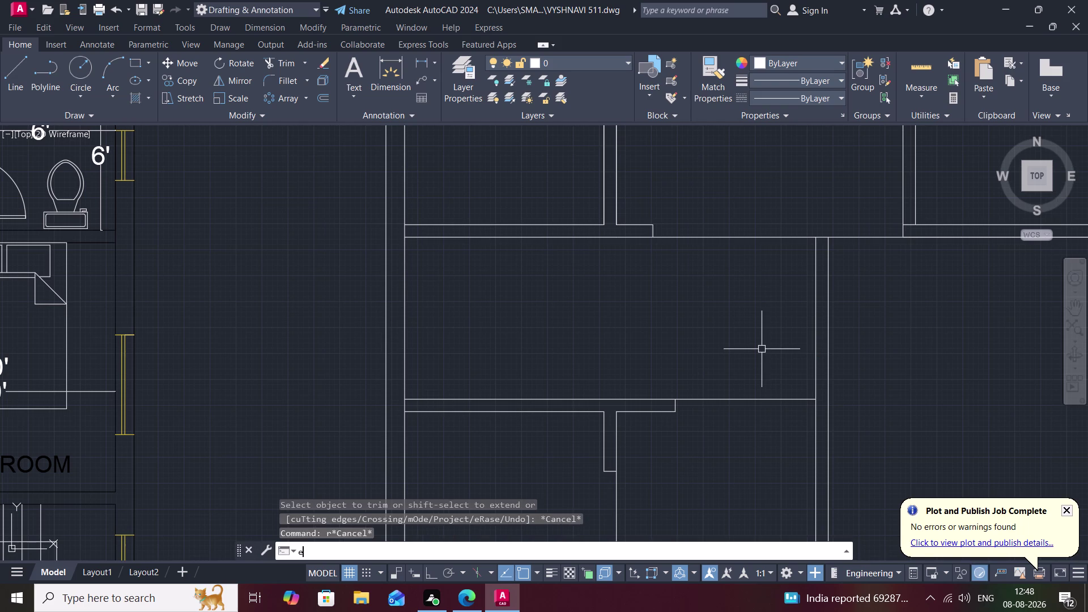
text(x)
key(space)
click(761, 401)
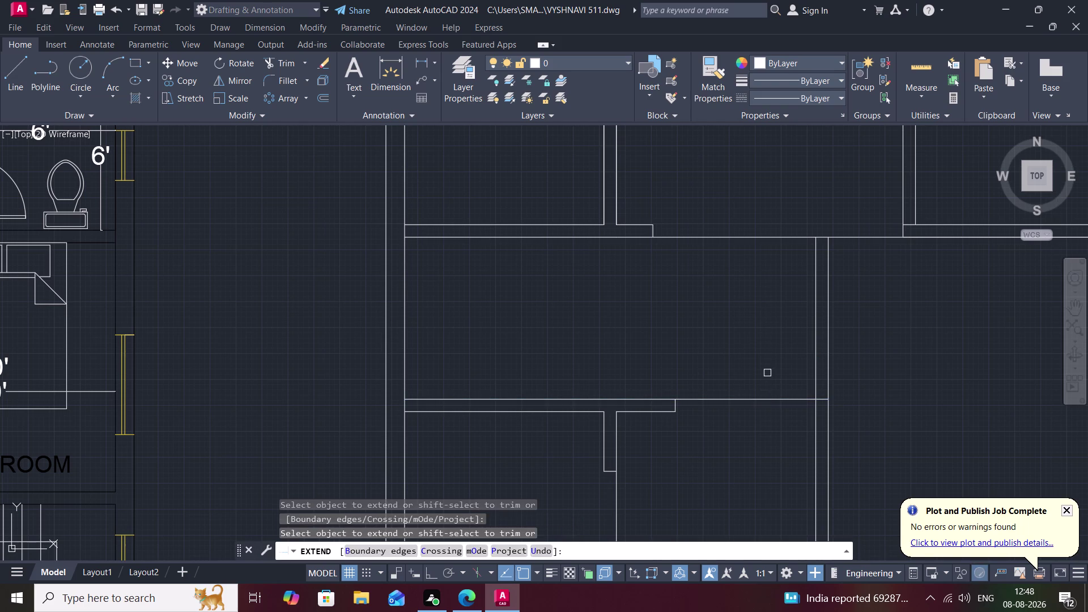
key(Escape)
Fence-trim the remaining wall line crossings in the middle room.
text(tr)
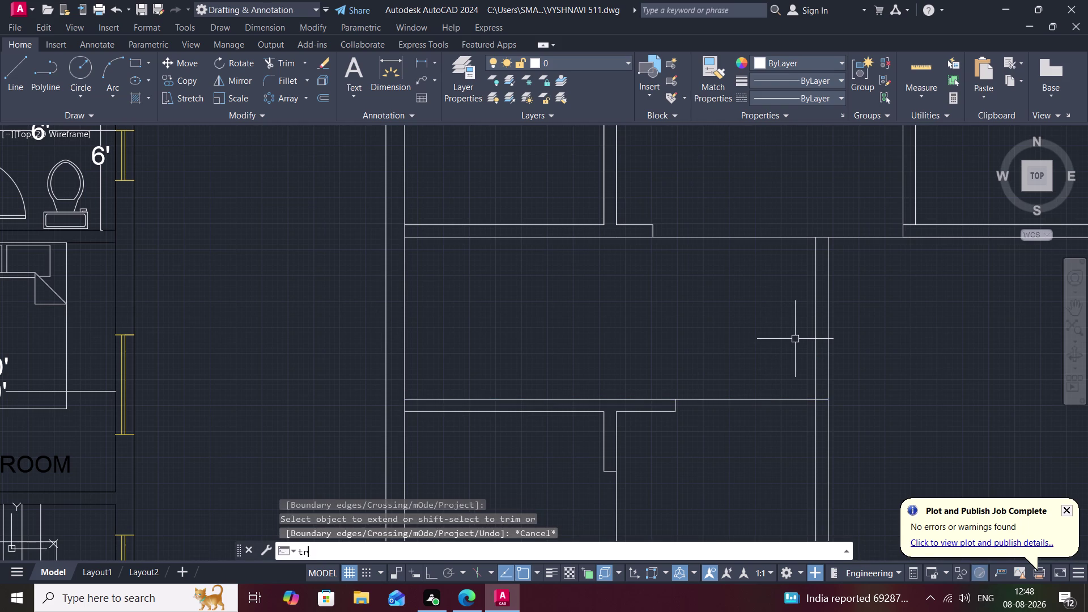
key(space)
click(837, 360)
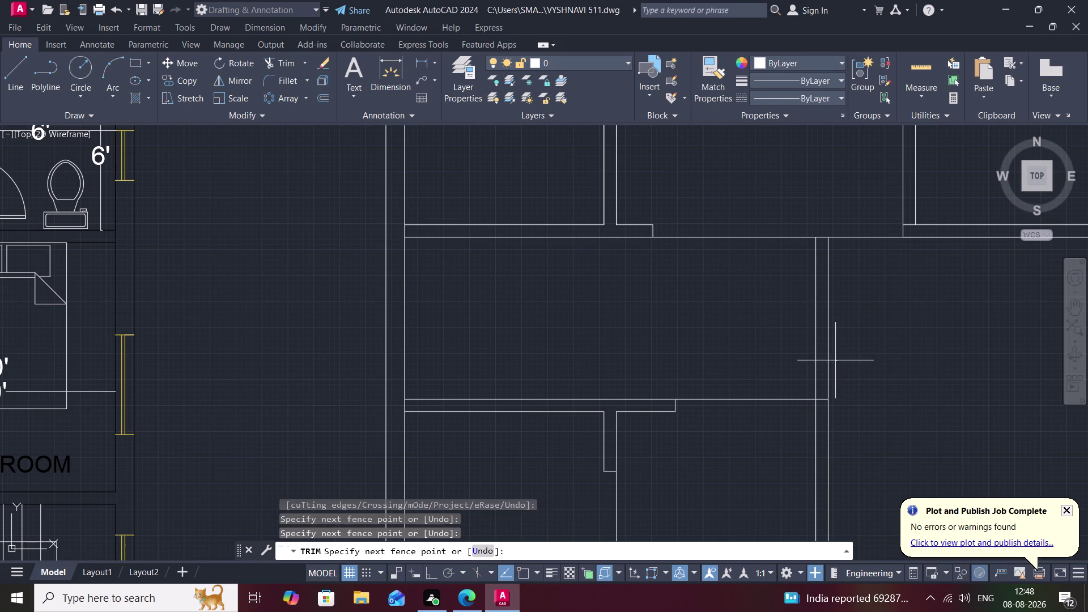
drag(830, 351, 791, 353)
drag(757, 369, 861, 300)
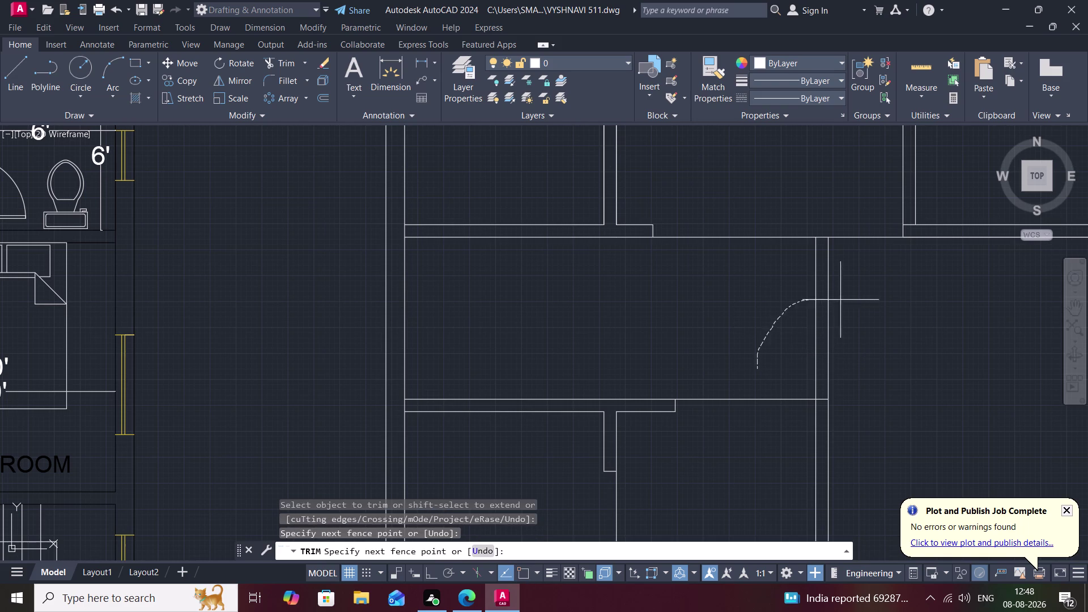
drag(860, 300, 889, 297)
scroll(down, 3)
scroll(down, 3)
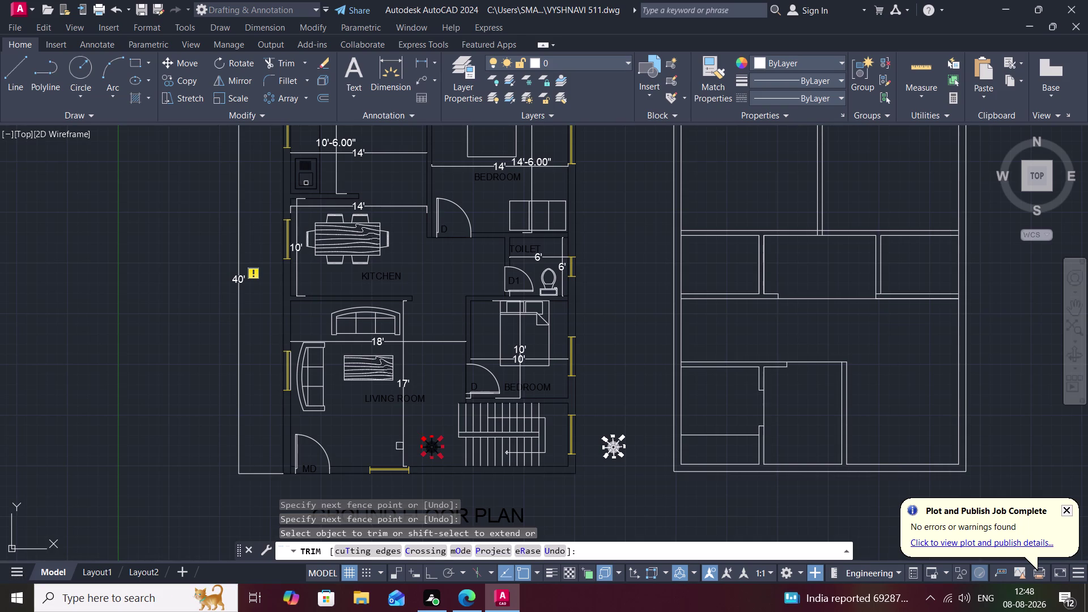
Center both floor plans in view and trim one more first-floor wall segment.
middle_drag(636, 369, 575, 428)
scroll(down, 3)
middle_drag(576, 428, 570, 411)
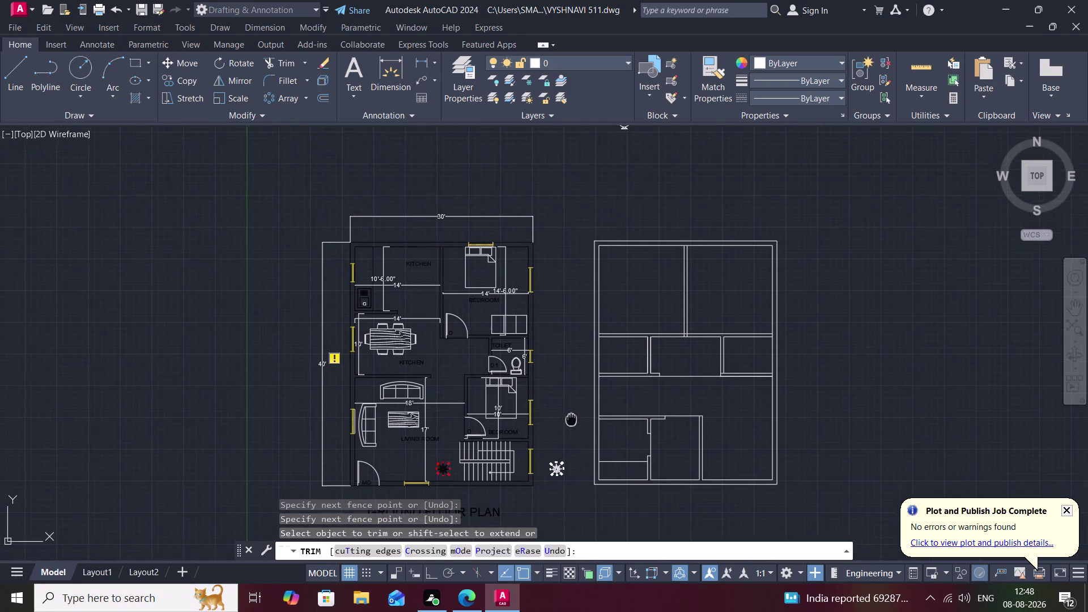
middle_drag(571, 412, 570, 395)
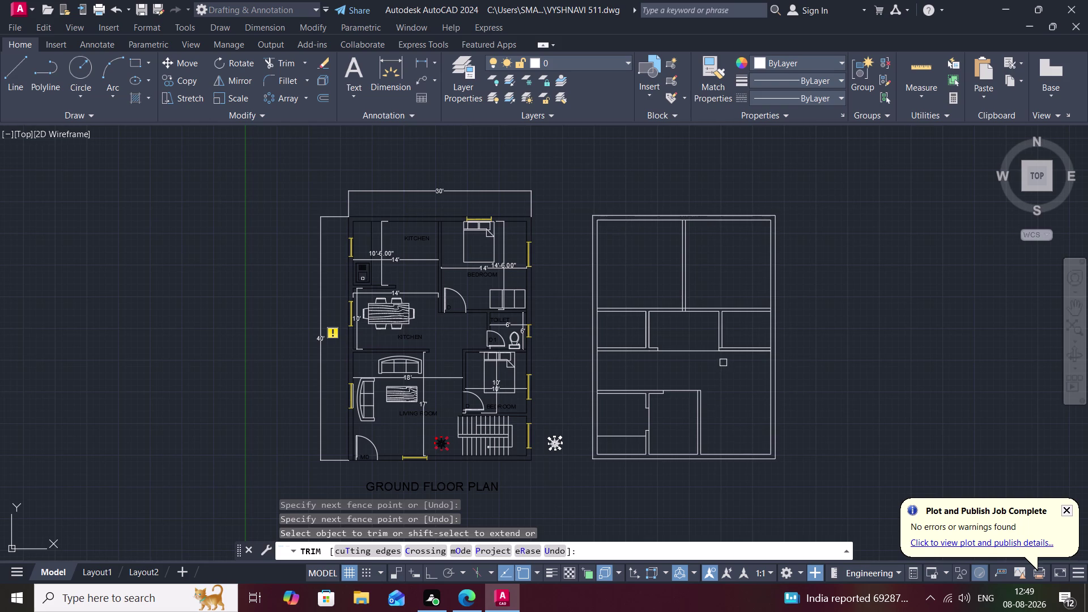
click(685, 349)
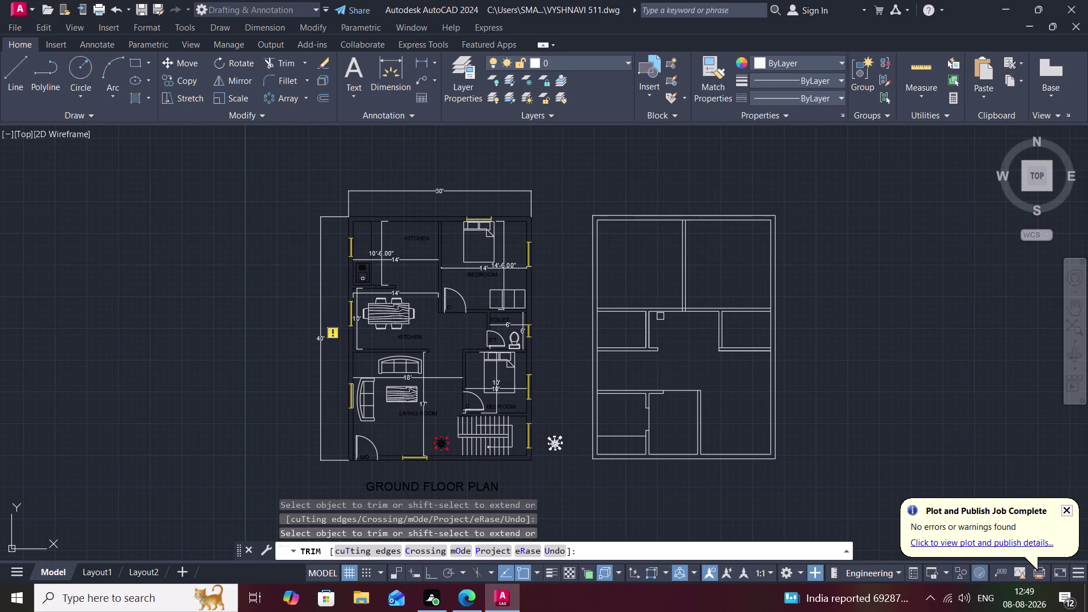
middle_drag(660, 315, 656, 352)
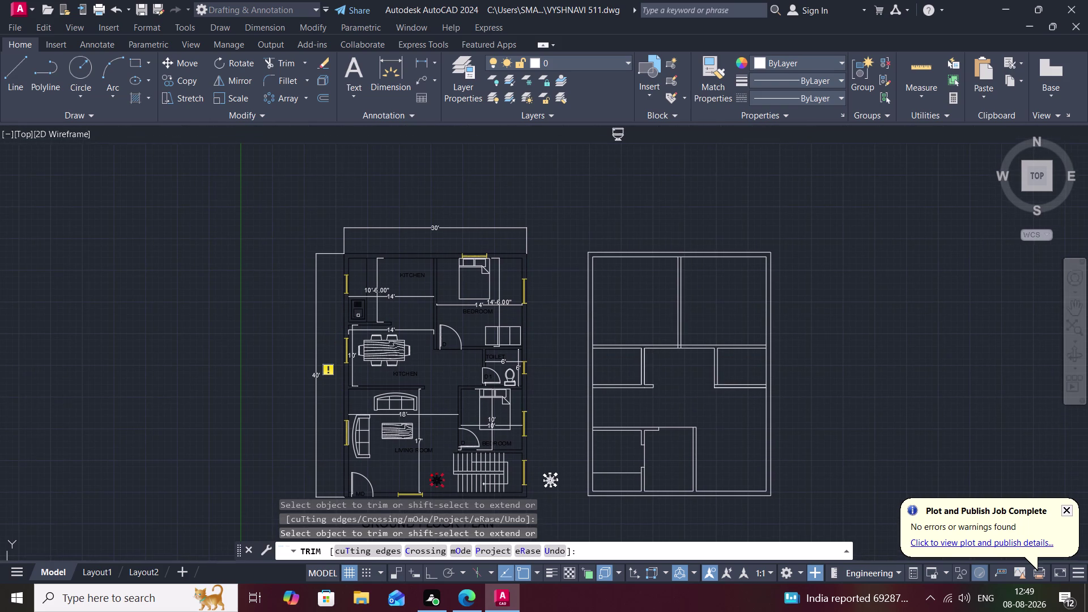
scroll(up, 3)
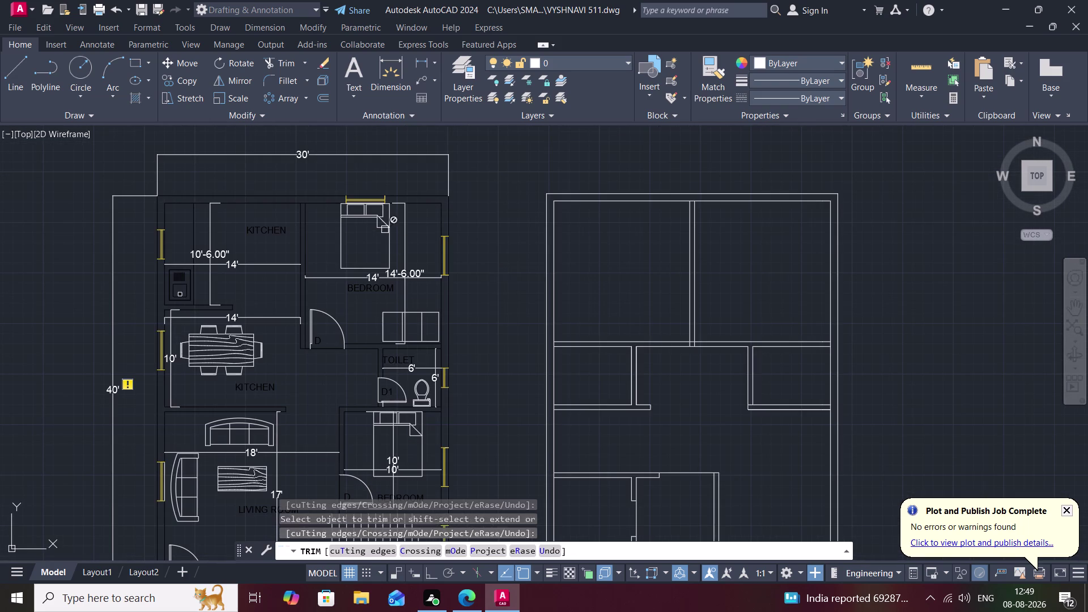
click(419, 60)
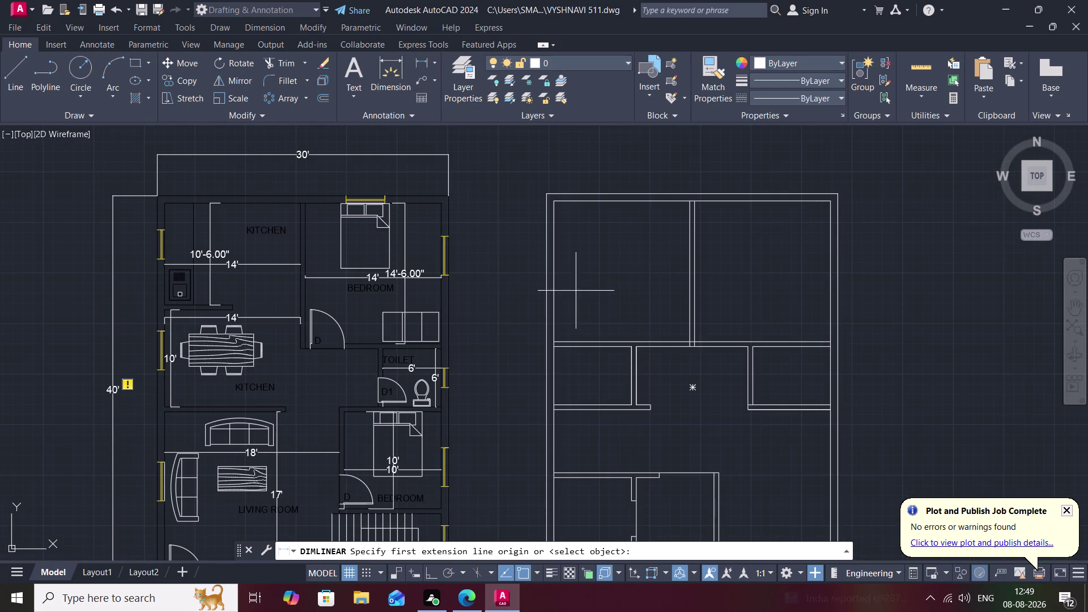
click(634, 347)
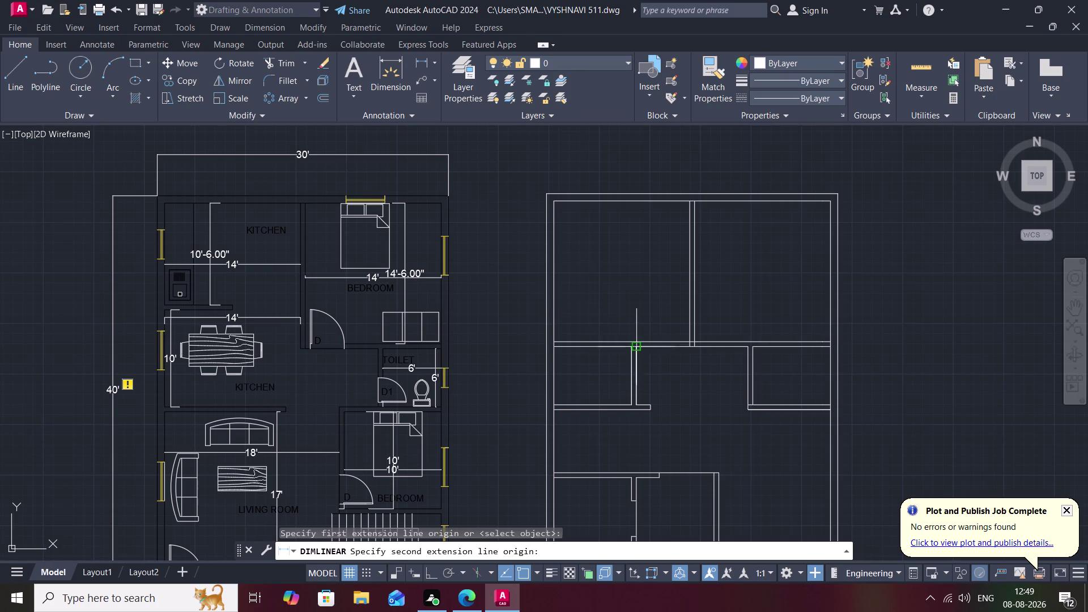
click(685, 349)
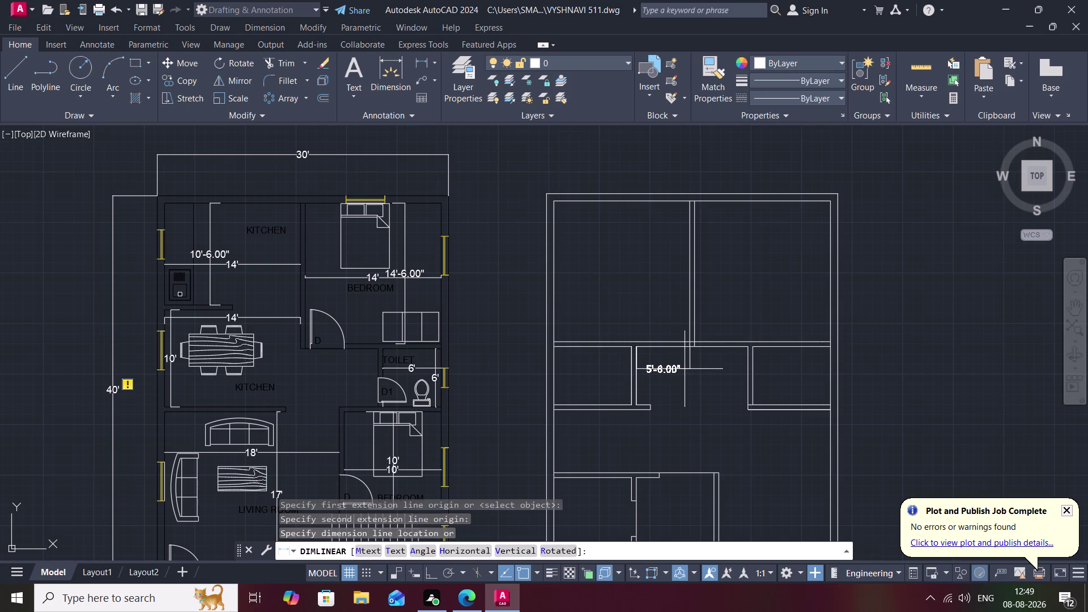
key(Escape)
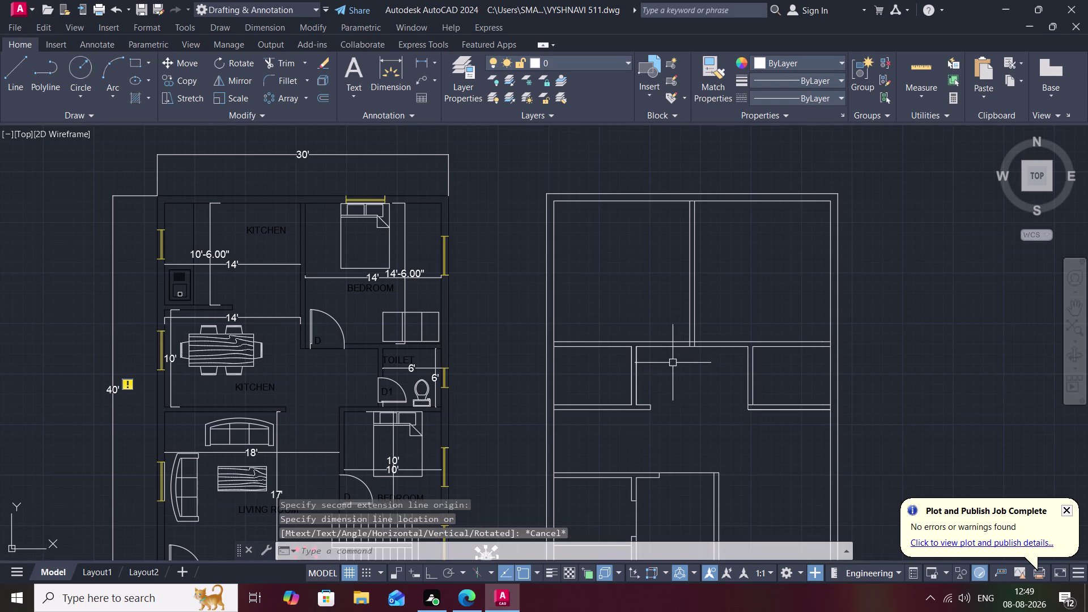
scroll(up, 3)
scroll(up, 3)
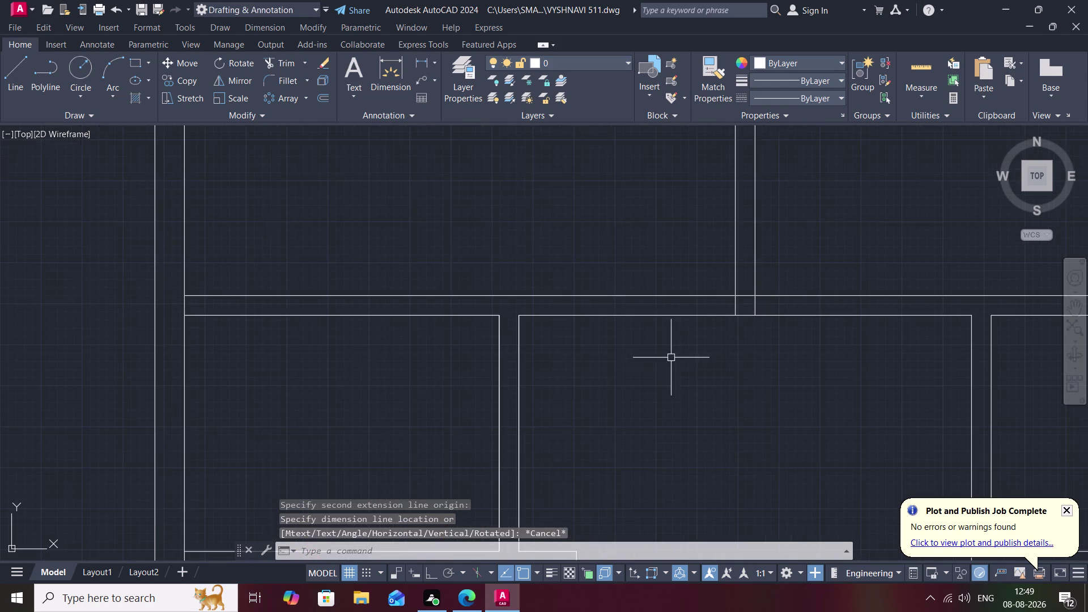
Offset the vertical partition wall line 6" to each side.
key(o)
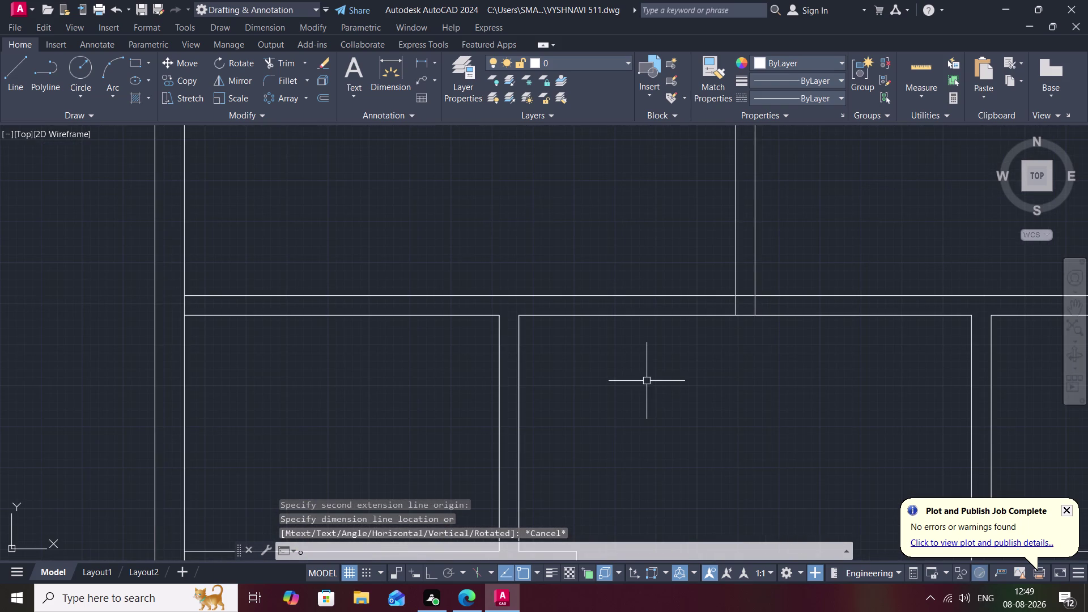
key(space)
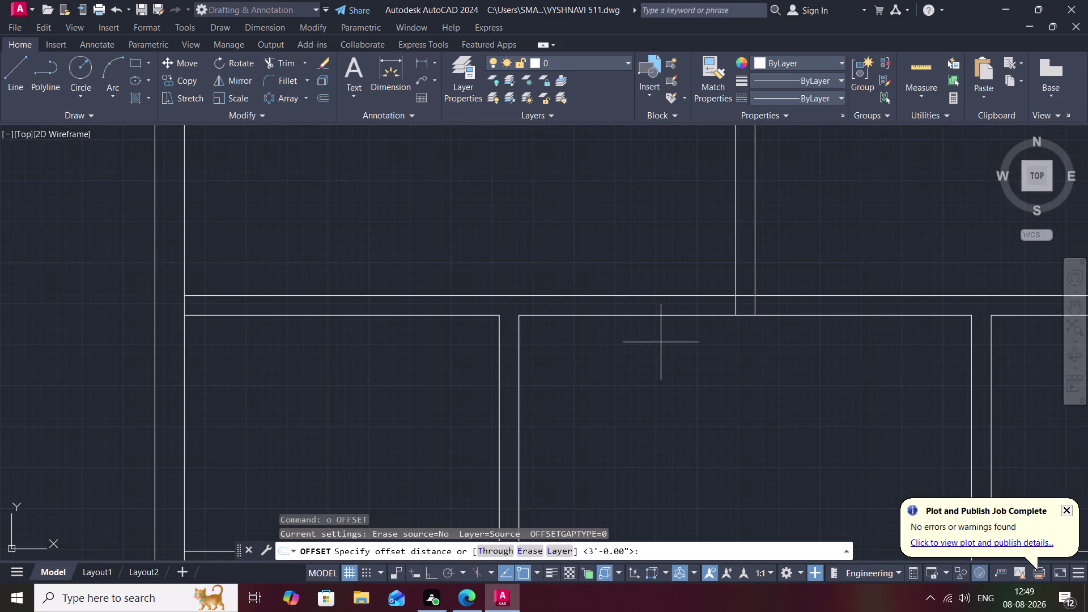
key(6)
key(shift+quotedbl)
key(space)
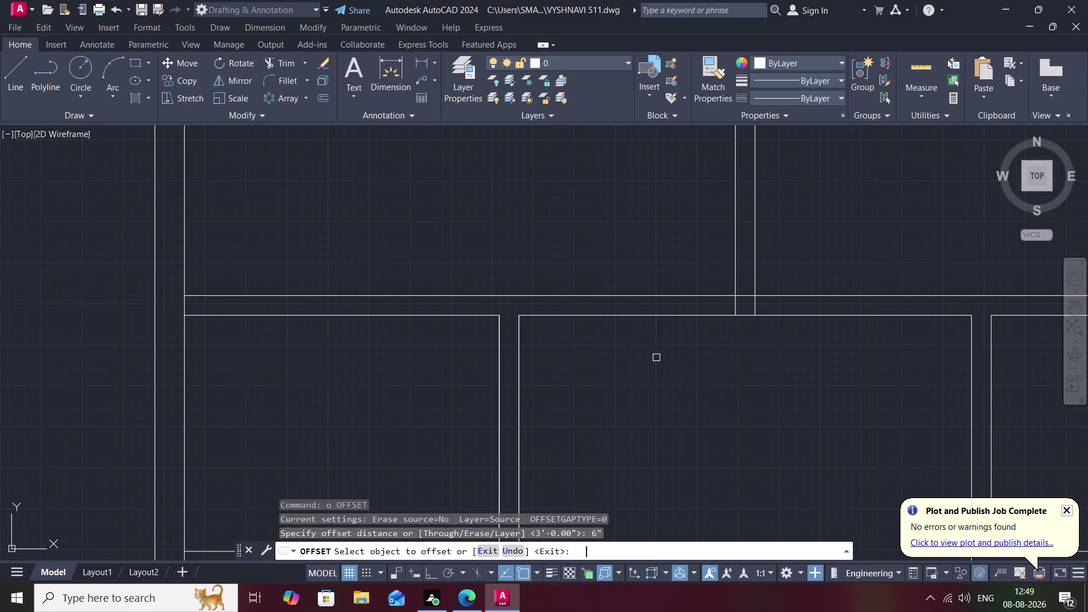
click(735, 304)
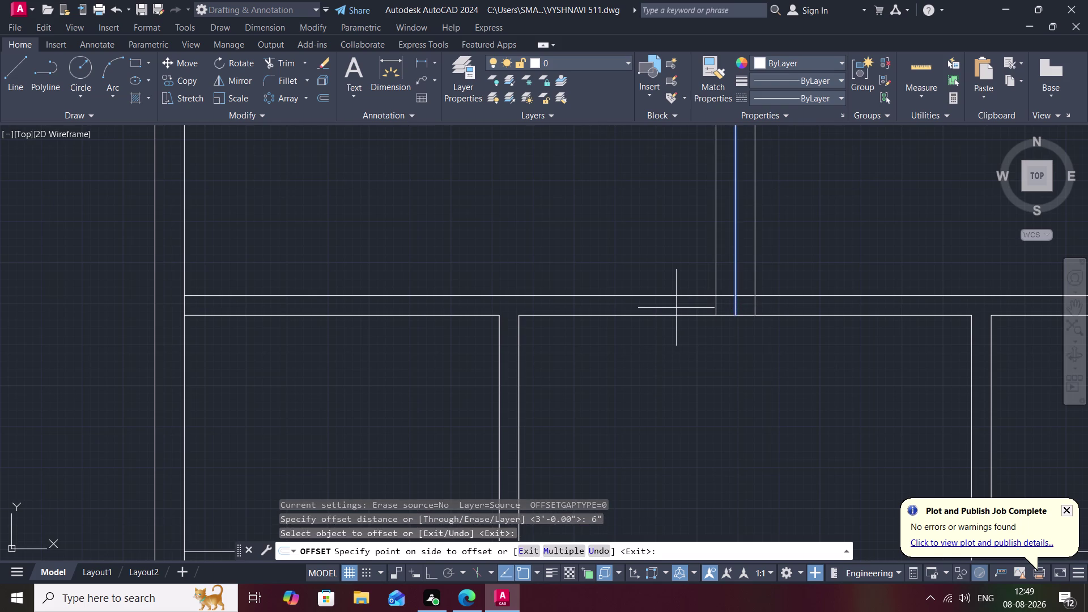
click(674, 309)
click(758, 305)
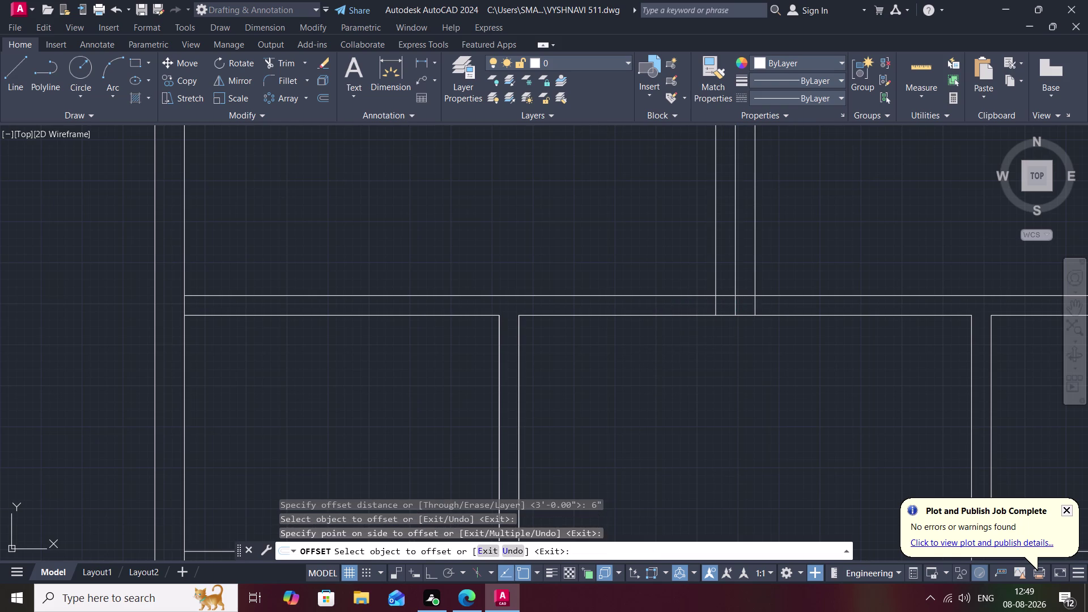
click(772, 305)
Trim three overlapping wall segments at the partition junctions.
key(t)
text(r)
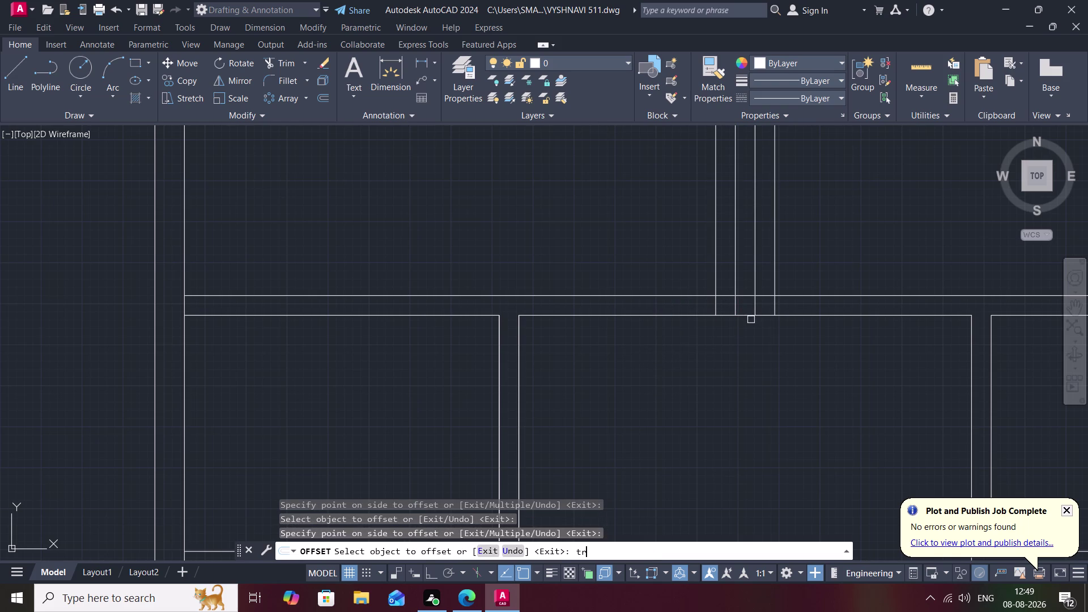
key(space)
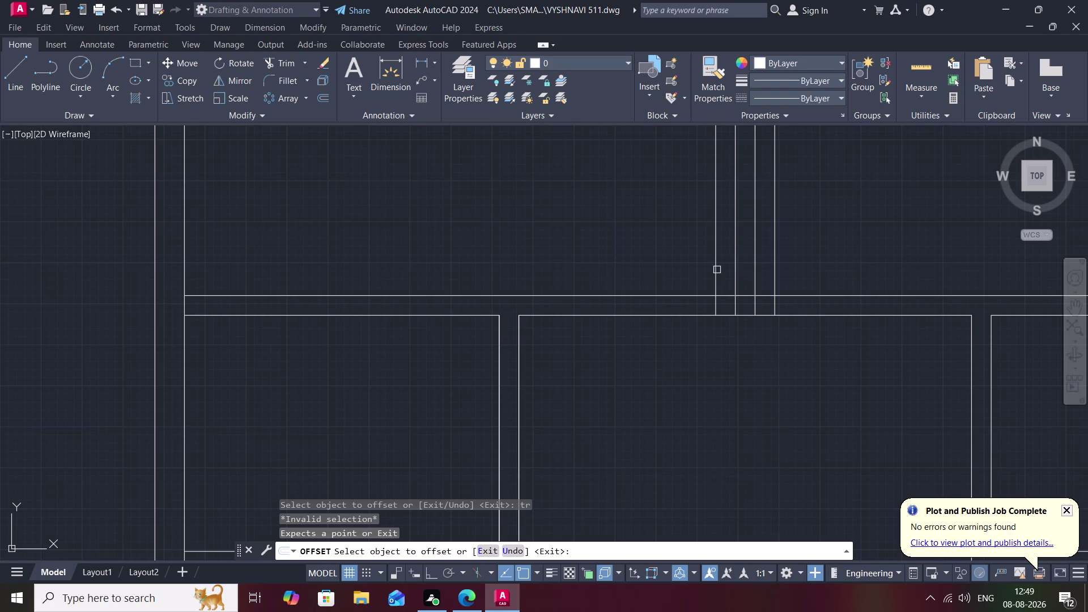
key(Escape)
text(t)
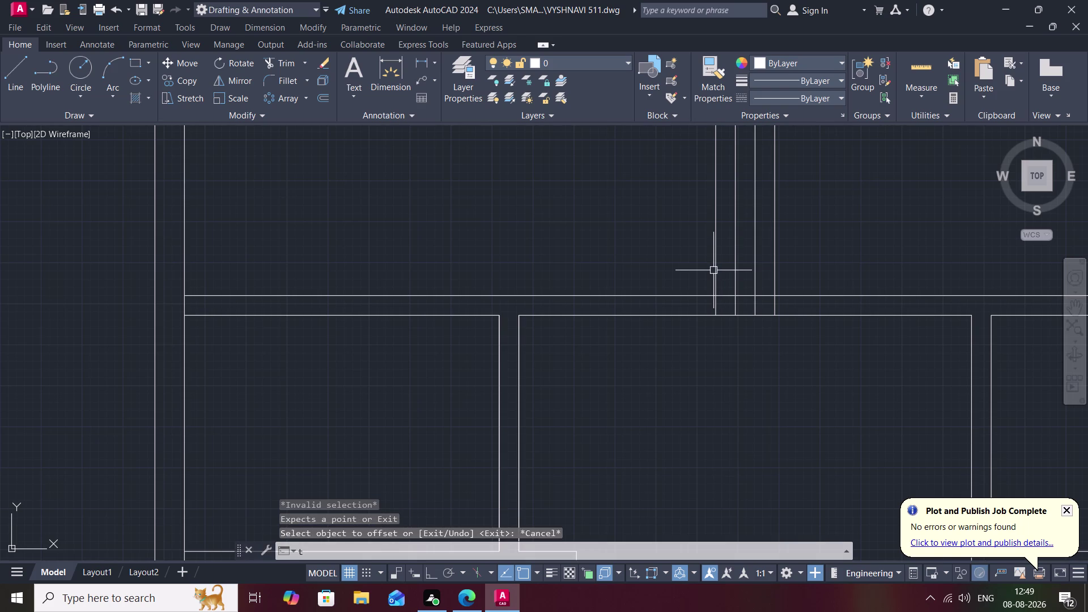
text(r)
key(space)
click(714, 271)
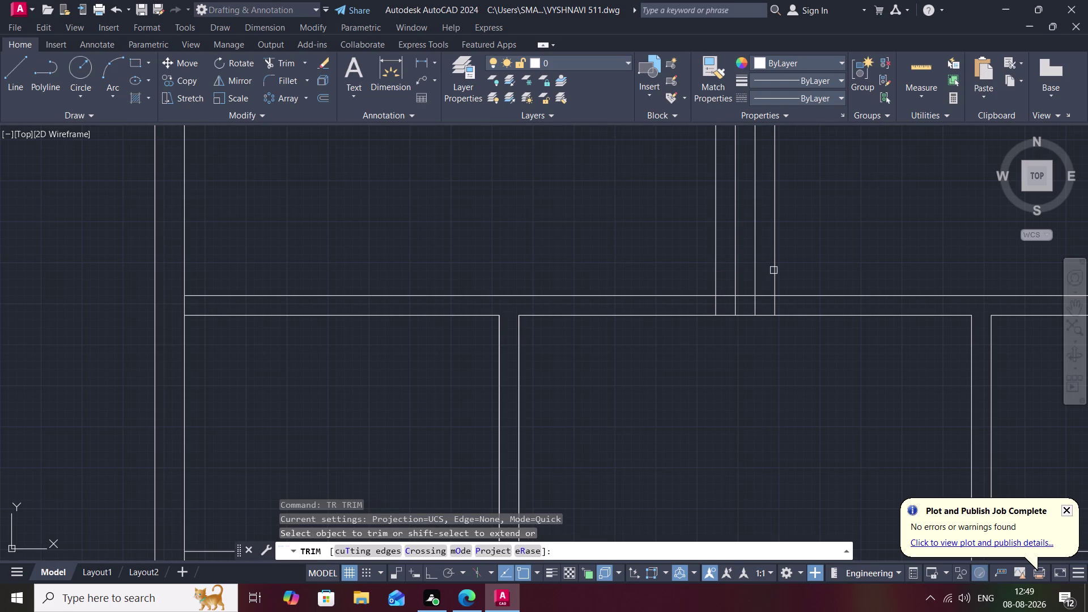
click(773, 271)
click(716, 277)
scroll(down, 3)
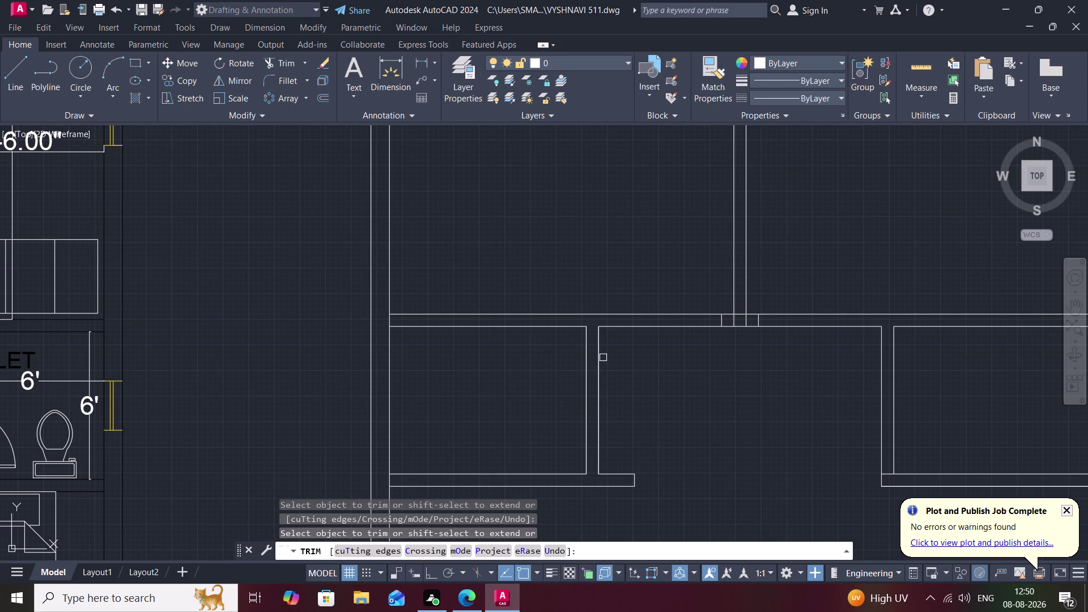
key(Escape)
Extend a wall line so it meets the adjoining wall.
text(e)
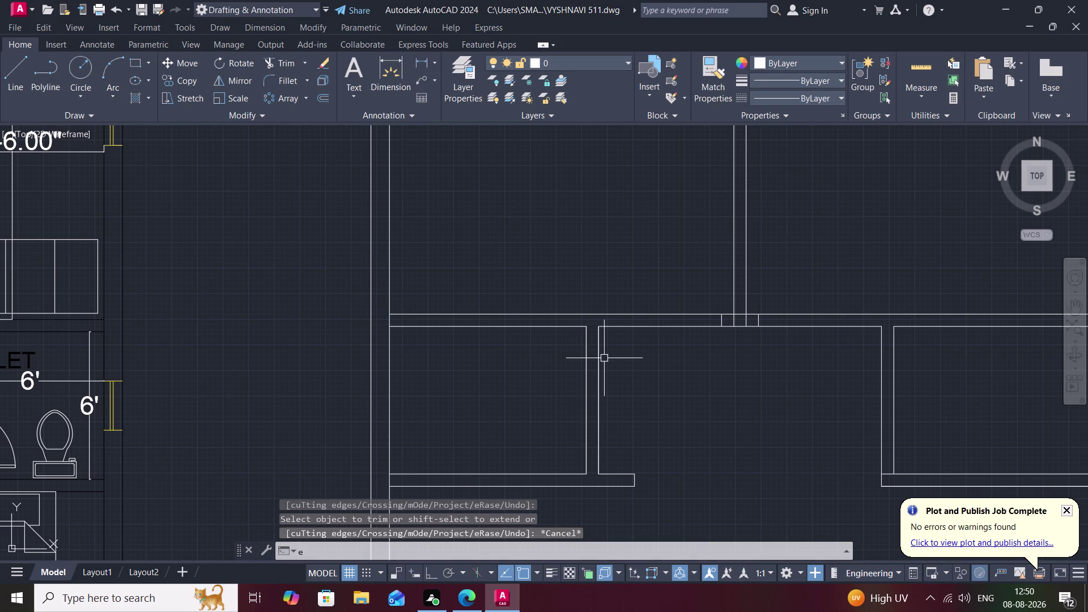
text(x)
key(space)
click(562, 328)
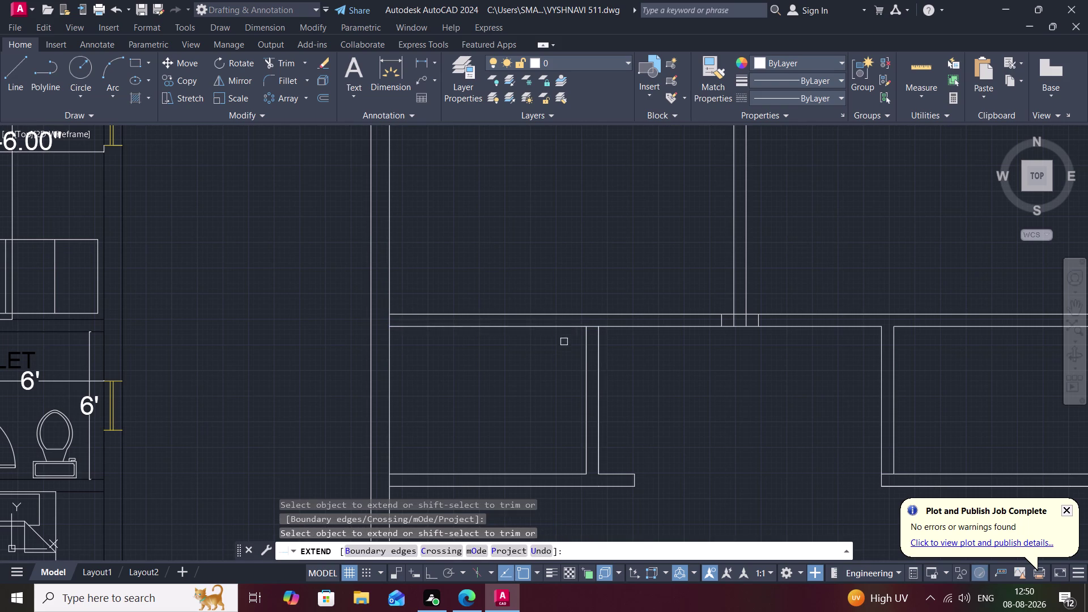
key(Escape)
Offset the room's top wall line 6" inward.
text(o)
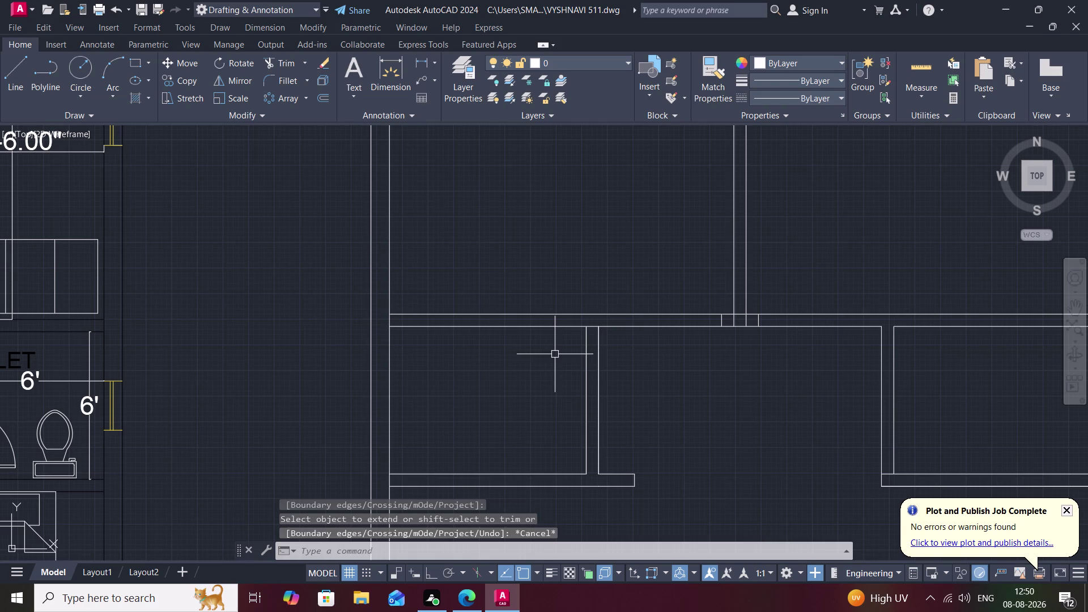
key(space)
key(space)
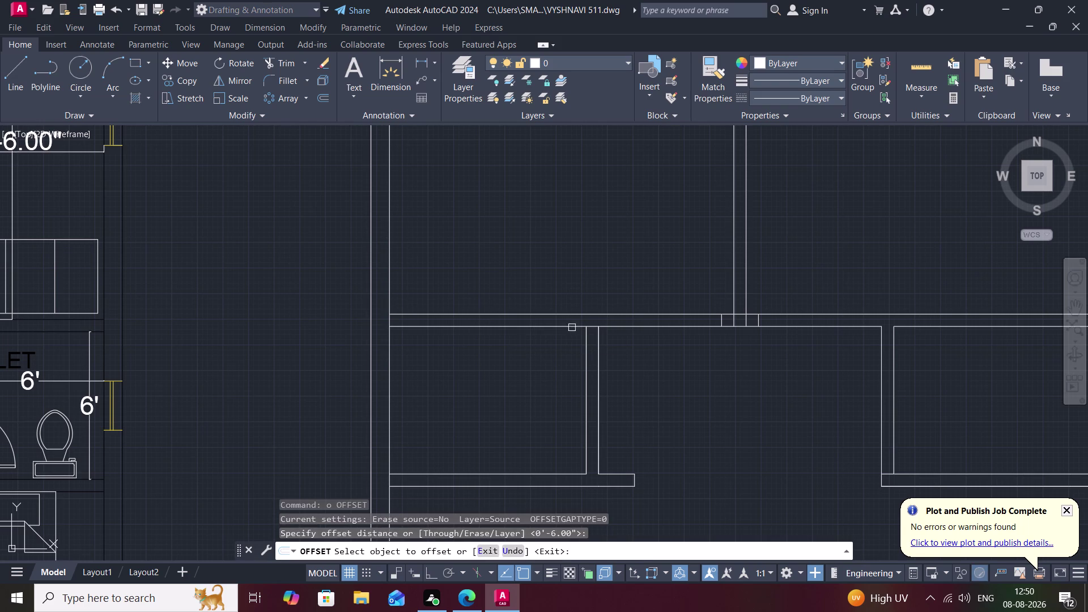
click(573, 330)
click(576, 342)
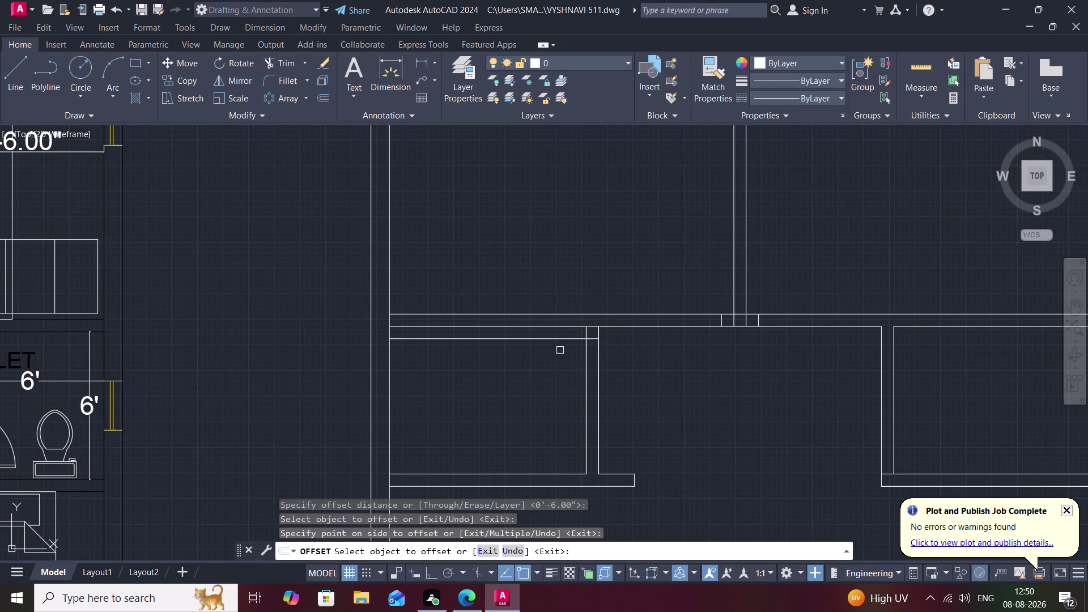
key(Escape)
Trim the extra wall segment left by the new top-wall line.
text(tr)
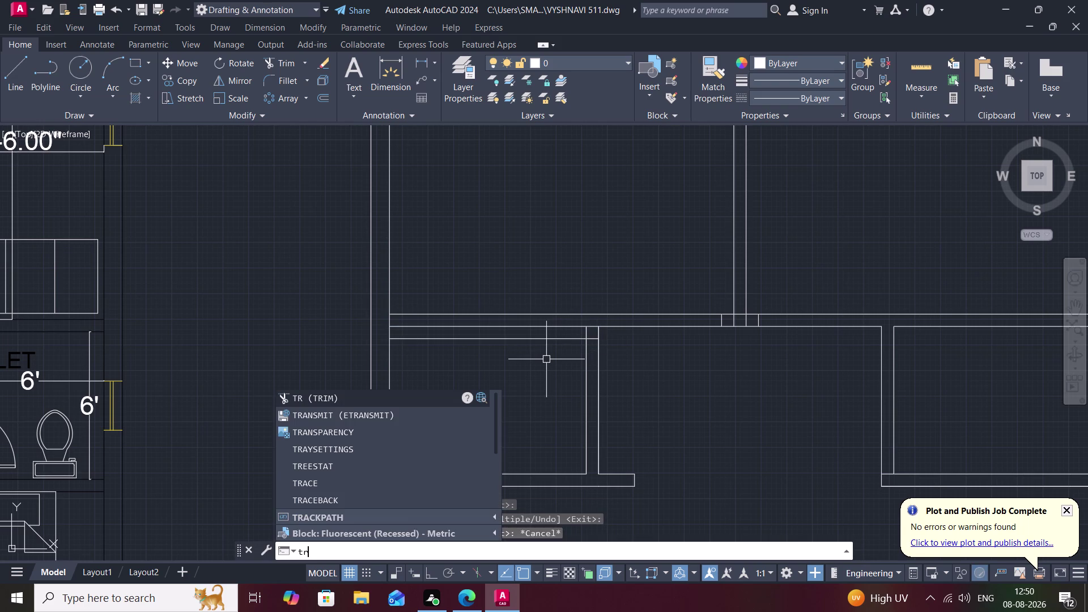
key(space)
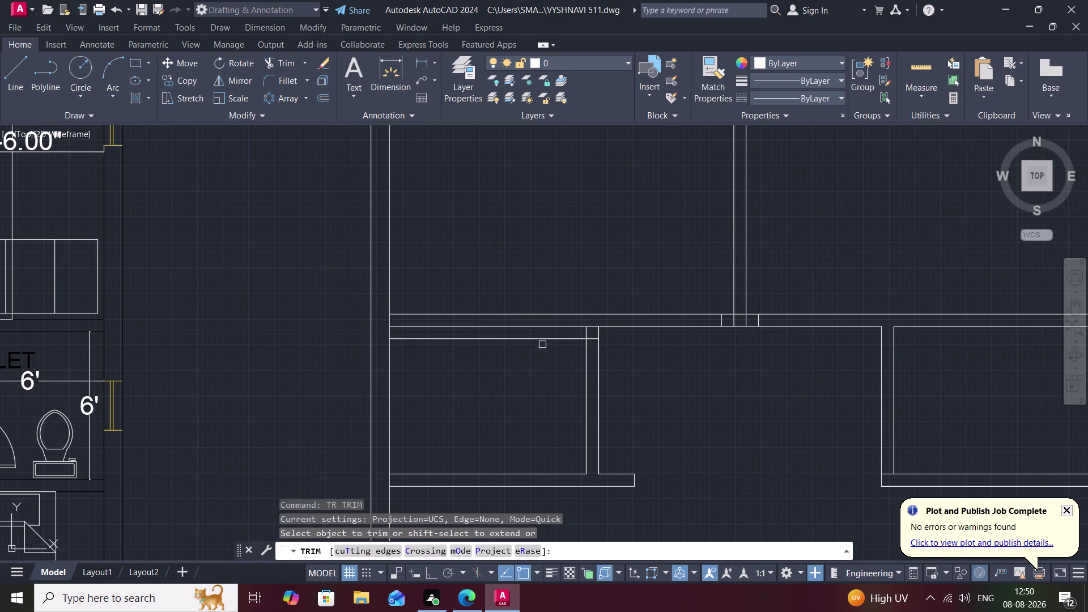
click(539, 339)
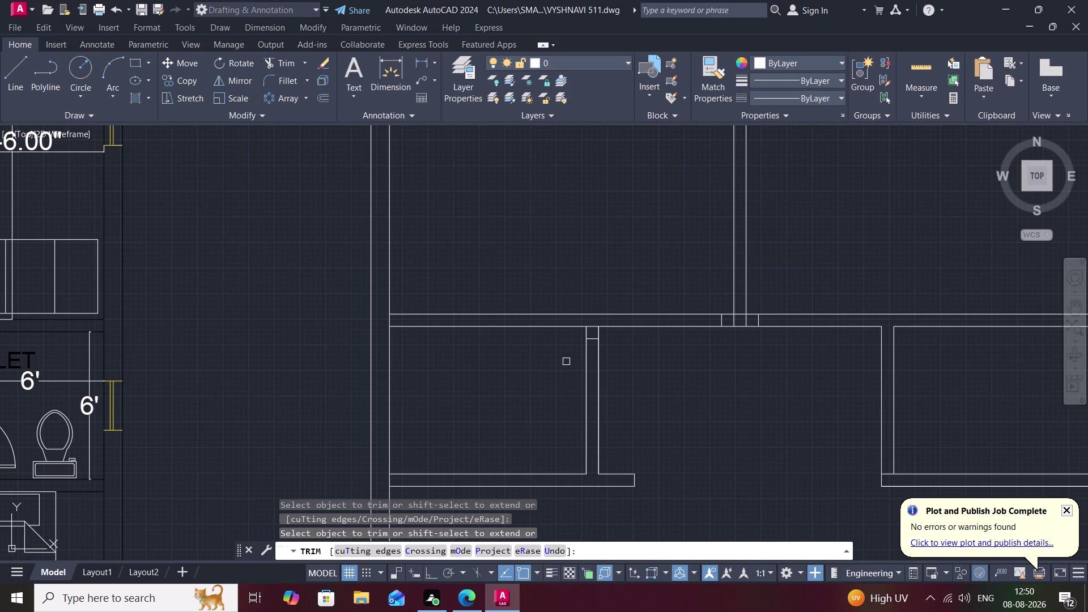
scroll(down, 3)
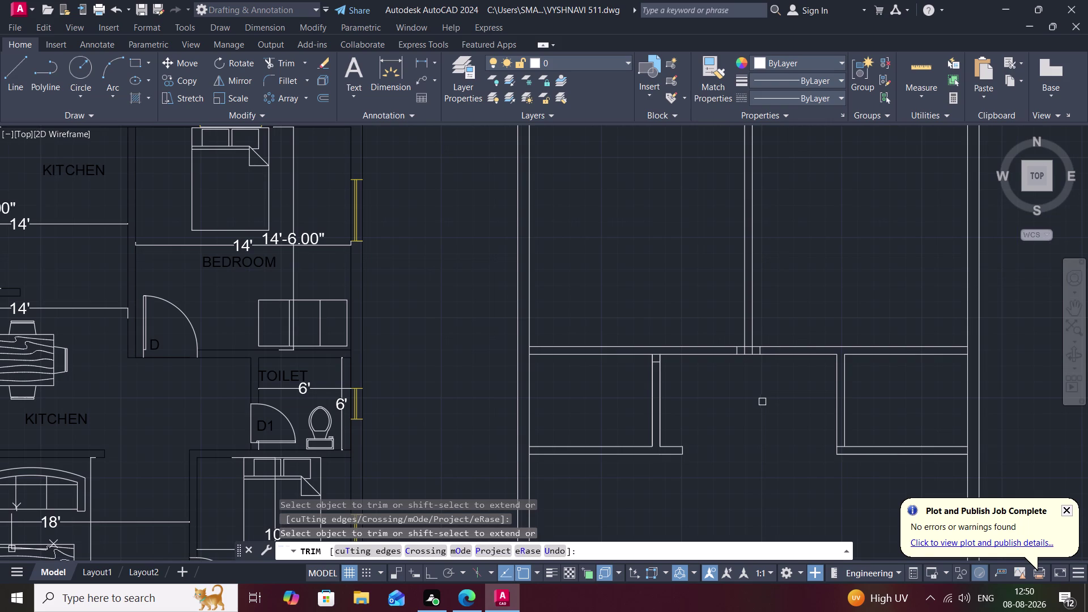
Offset the right-hand wall line 6" into the room.
scroll(down, 3)
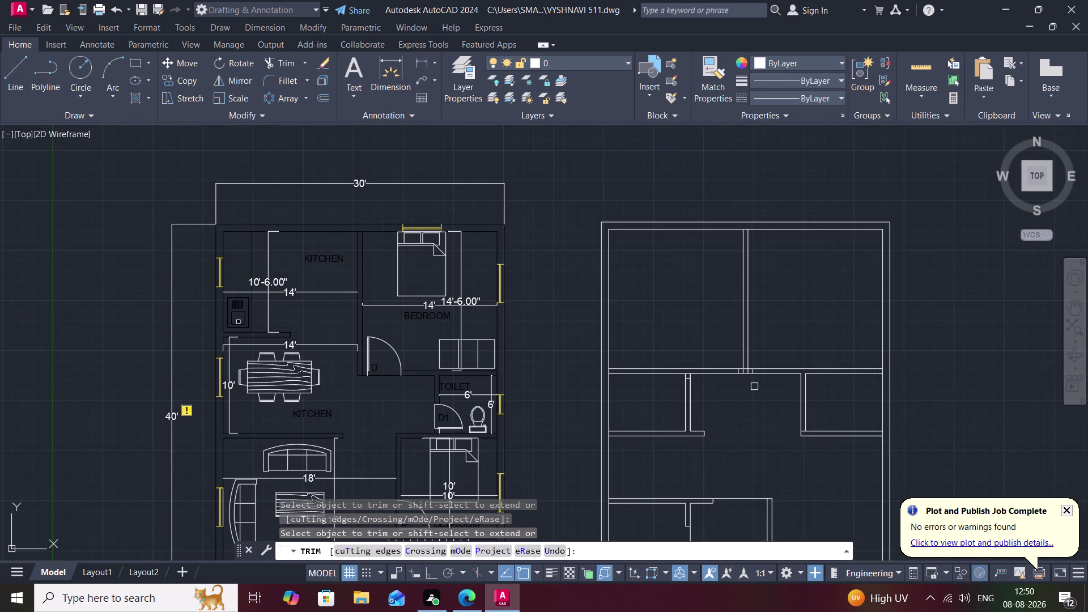
middle_drag(755, 386, 730, 390)
key(Escape)
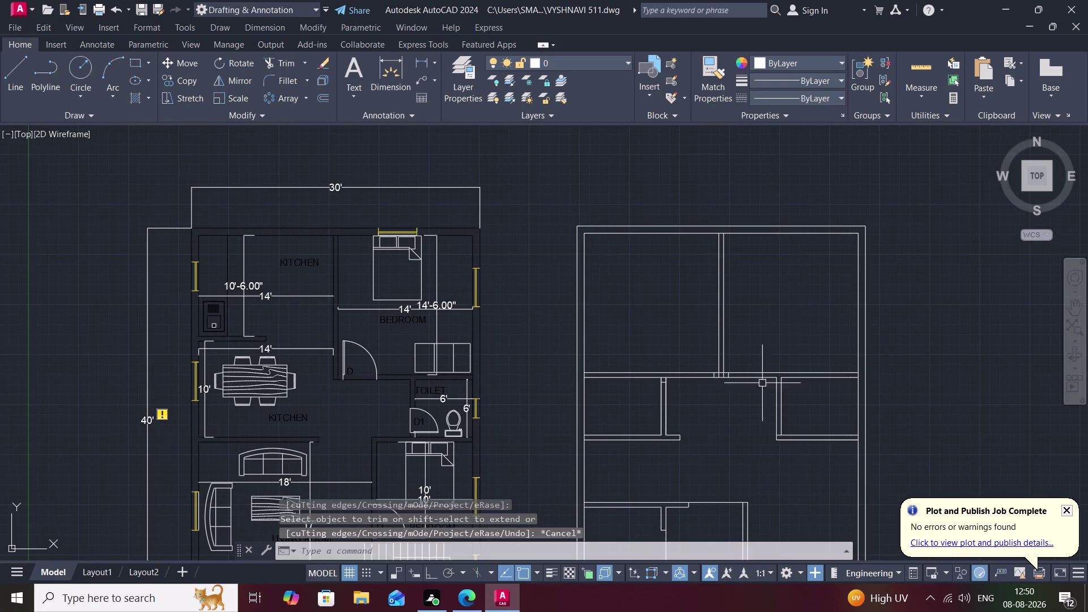
scroll(up, 3)
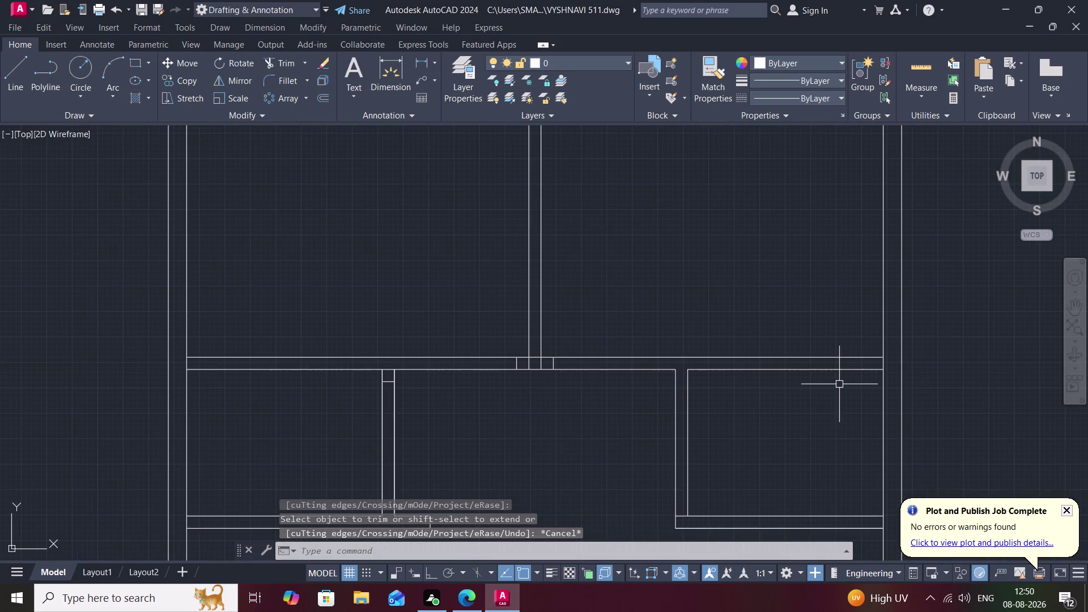
middle_drag(837, 385, 754, 368)
text(o)
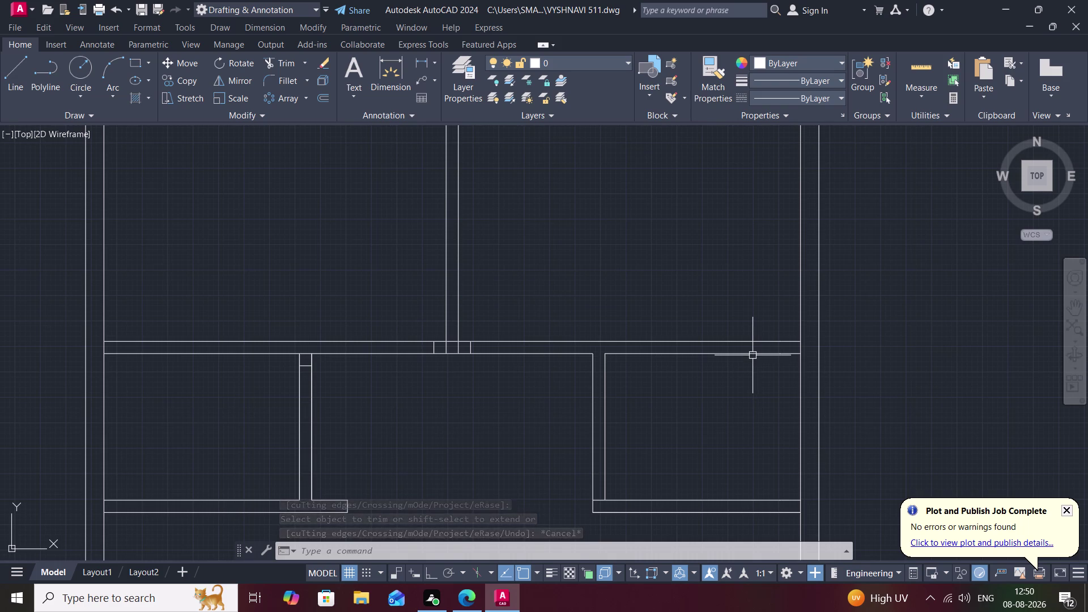
key(space)
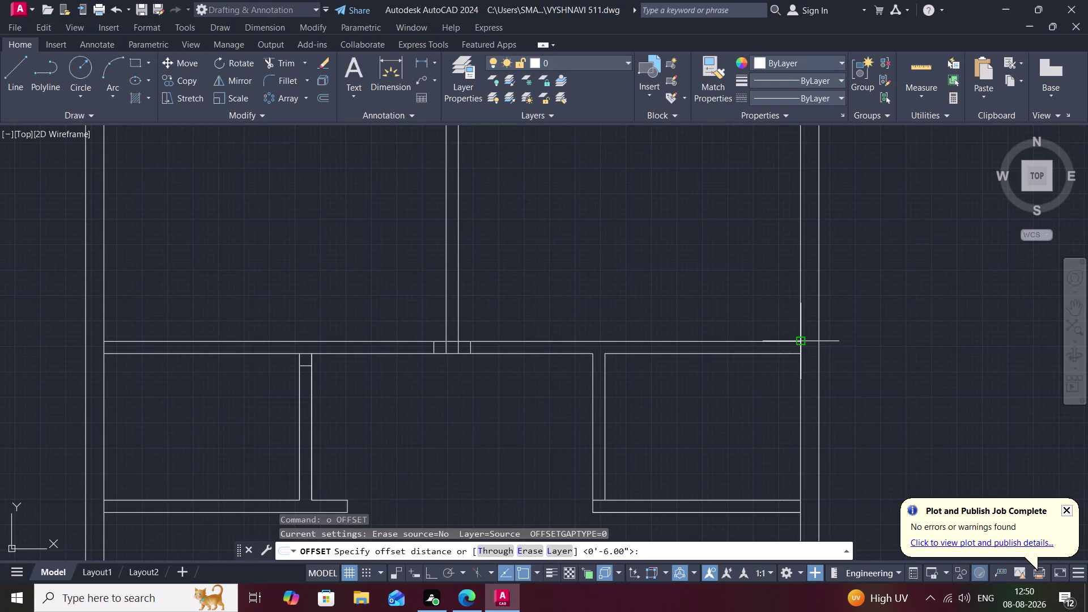
key(space)
click(799, 349)
click(790, 348)
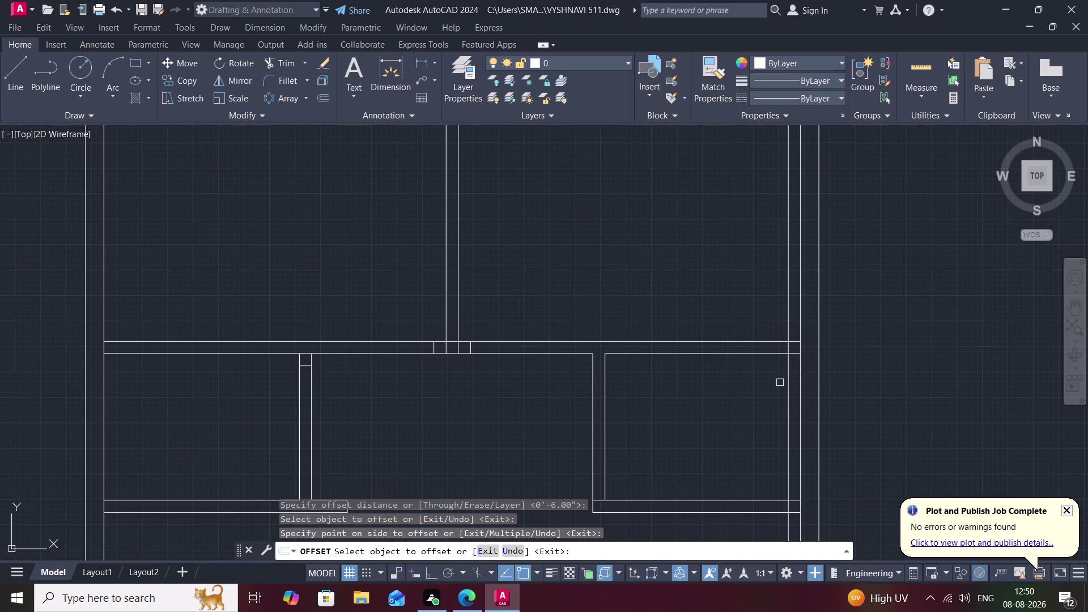
Cancel the unfinished offset after a failed switch to Trim.
text(tr)
key(e)
key(space)
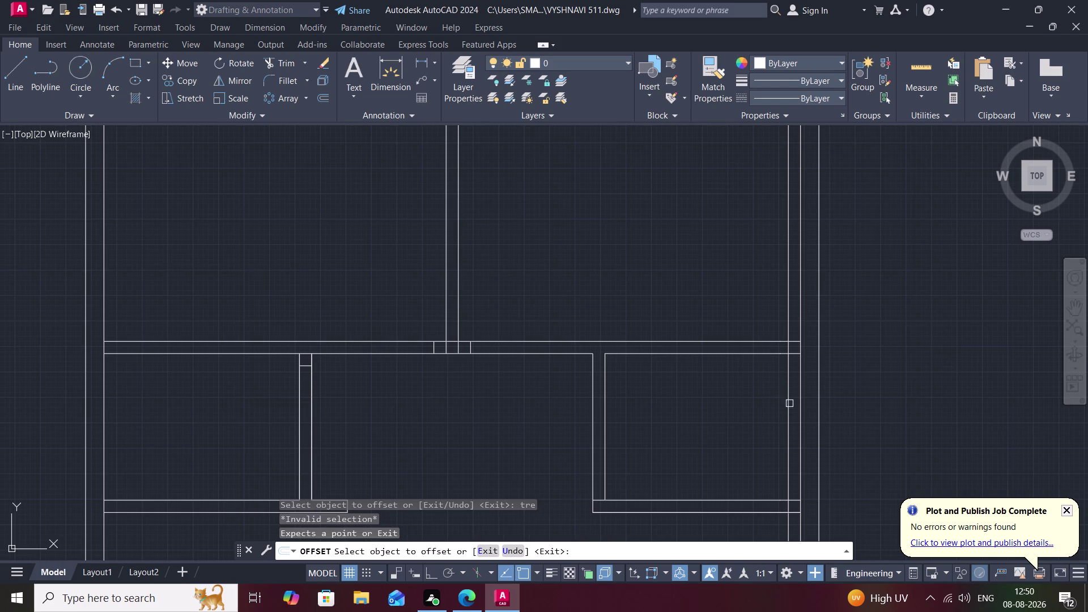
key(Escape)
text(tr)
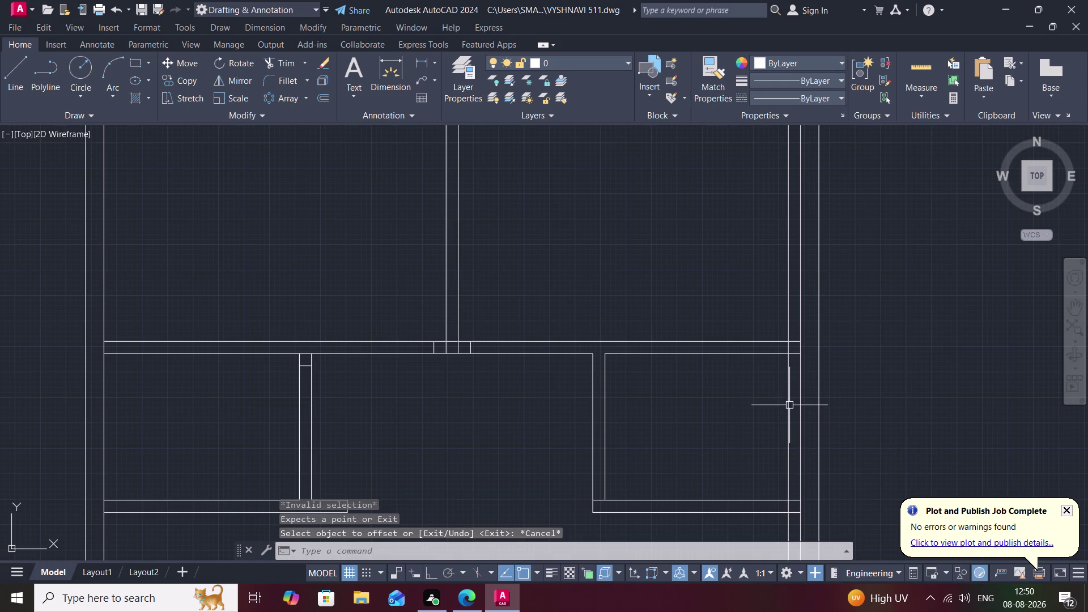
key(Escape)
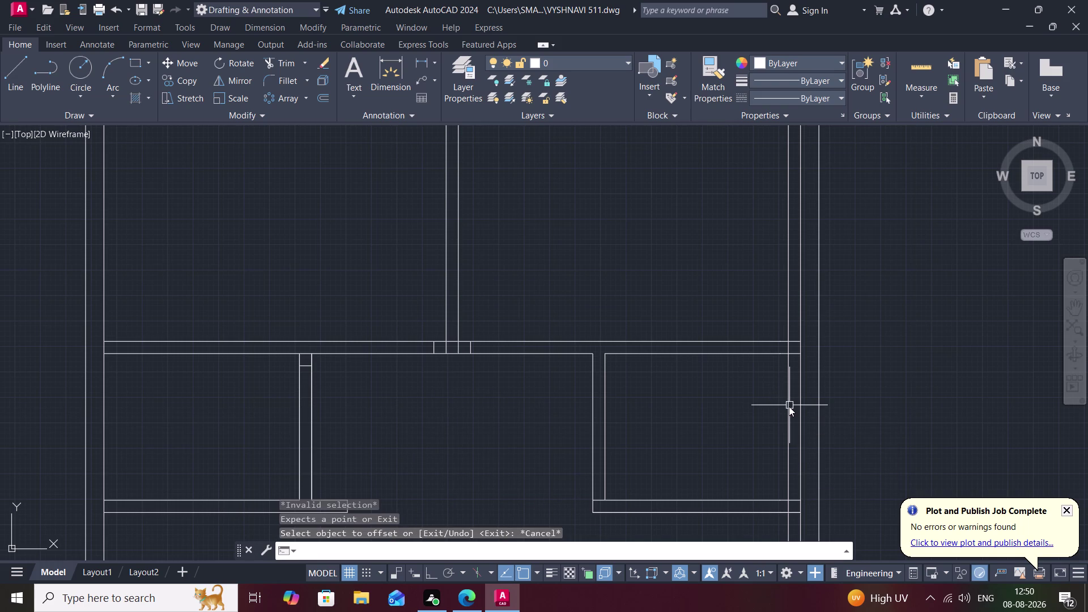
click(789, 406)
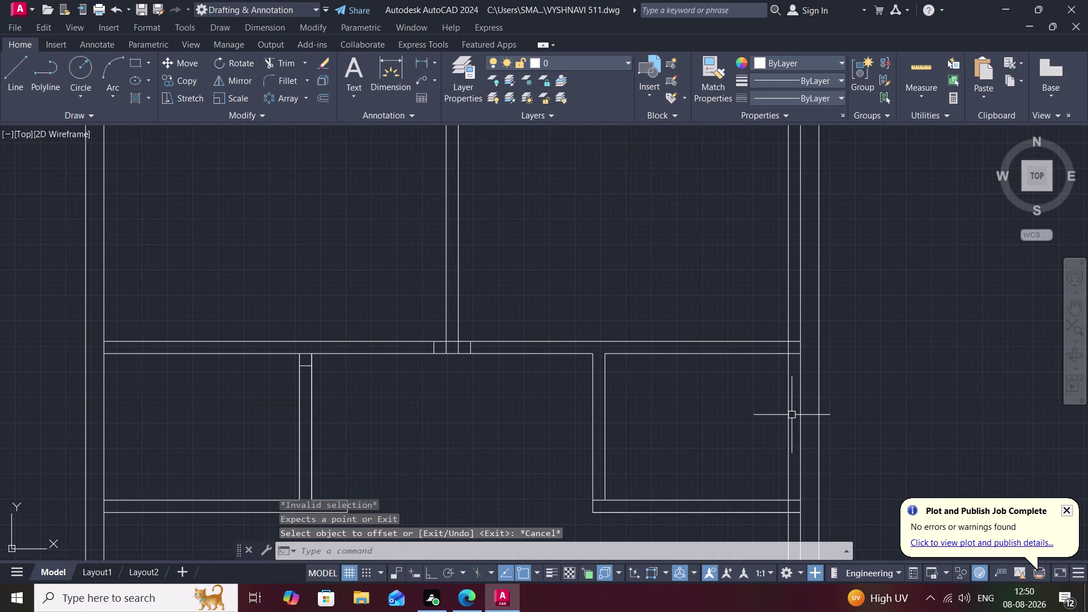
Trim the two stray wall segments at the right wall junction.
text(tr)
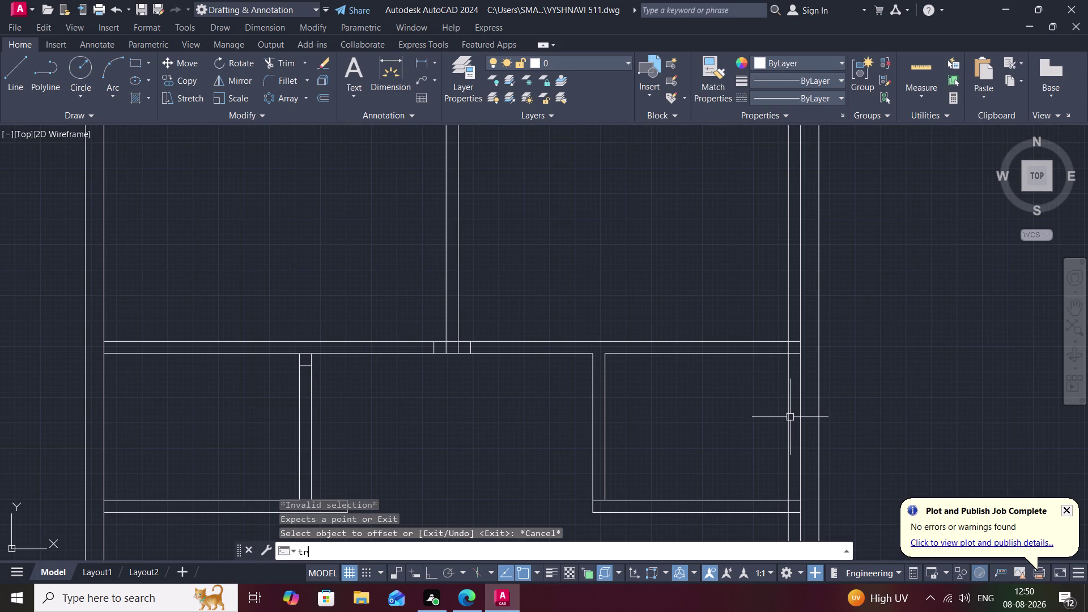
key(space)
click(789, 419)
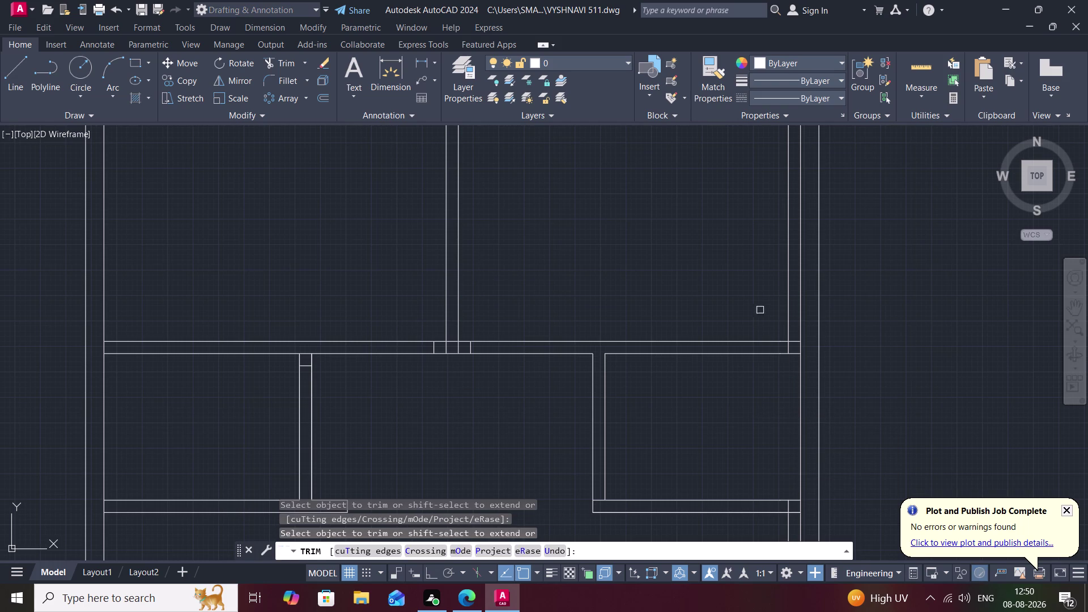
click(786, 296)
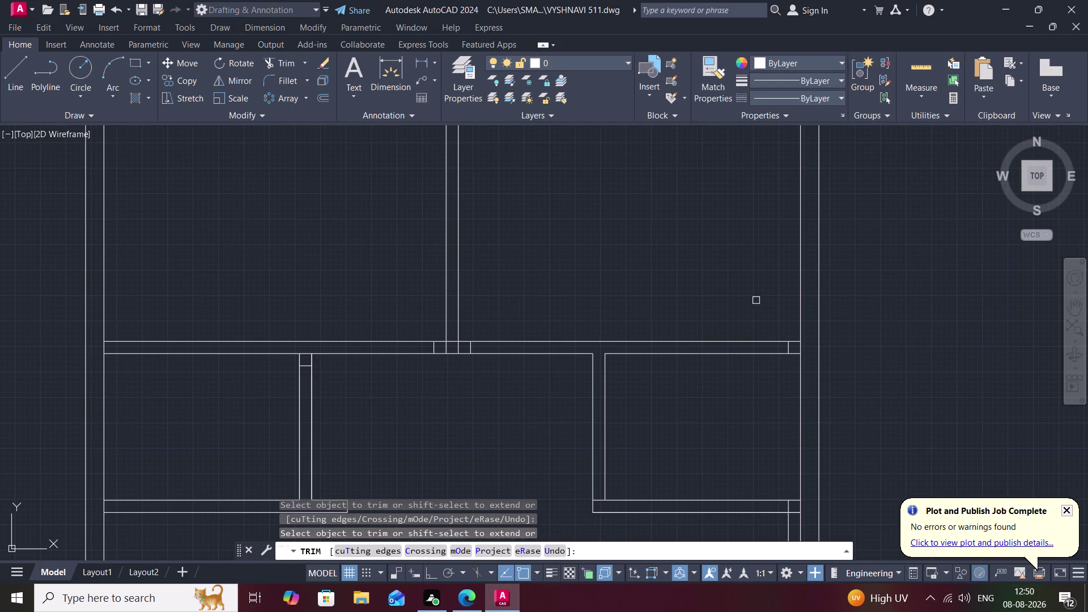
scroll(down, 3)
Trim the overlaps at the room corner and the wall line below the right room.
middle_drag(740, 294, 697, 439)
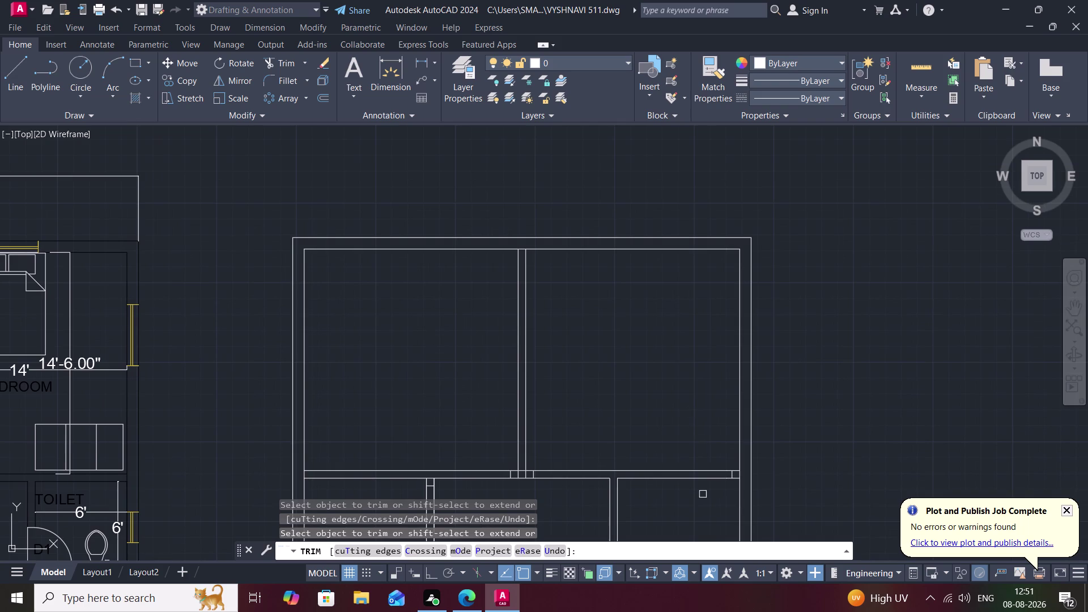
scroll(down, 3)
middle_drag(703, 534, 680, 342)
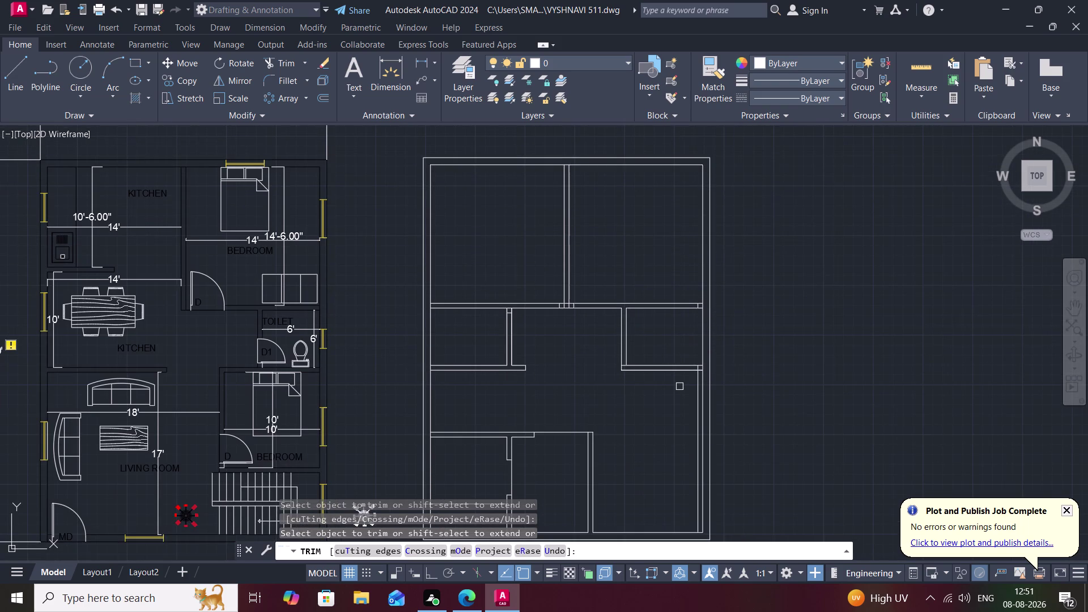
scroll(up, 3)
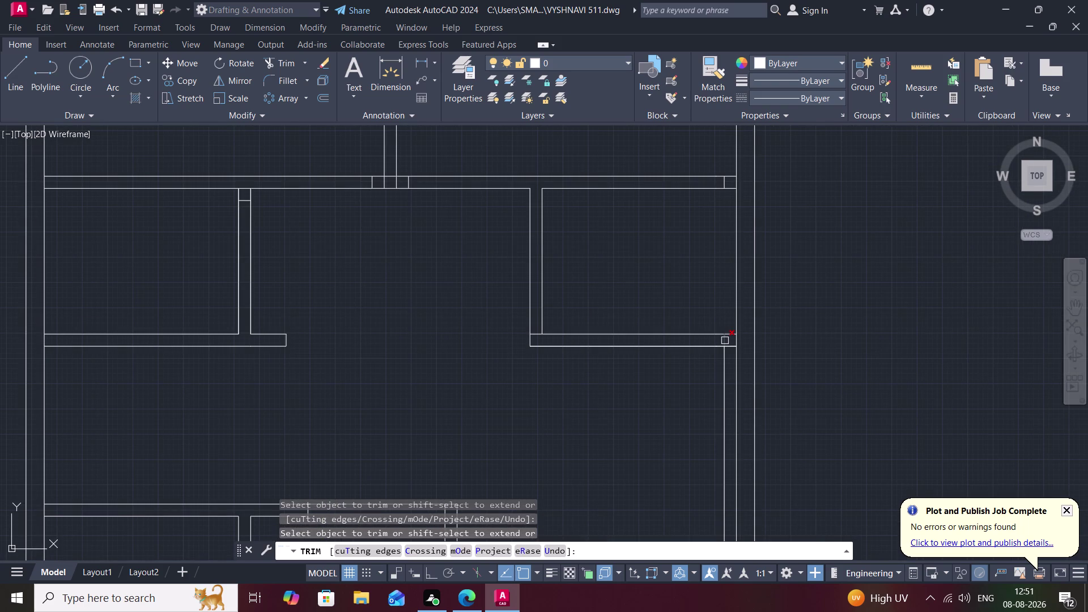
click(725, 340)
click(724, 370)
scroll(down, 3)
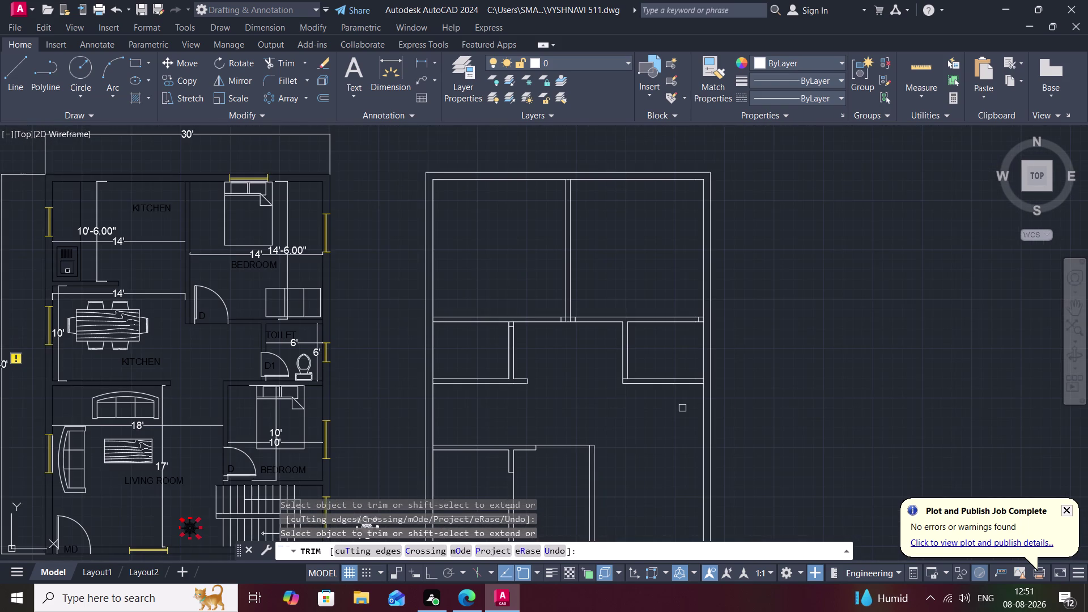
scroll(up, 3)
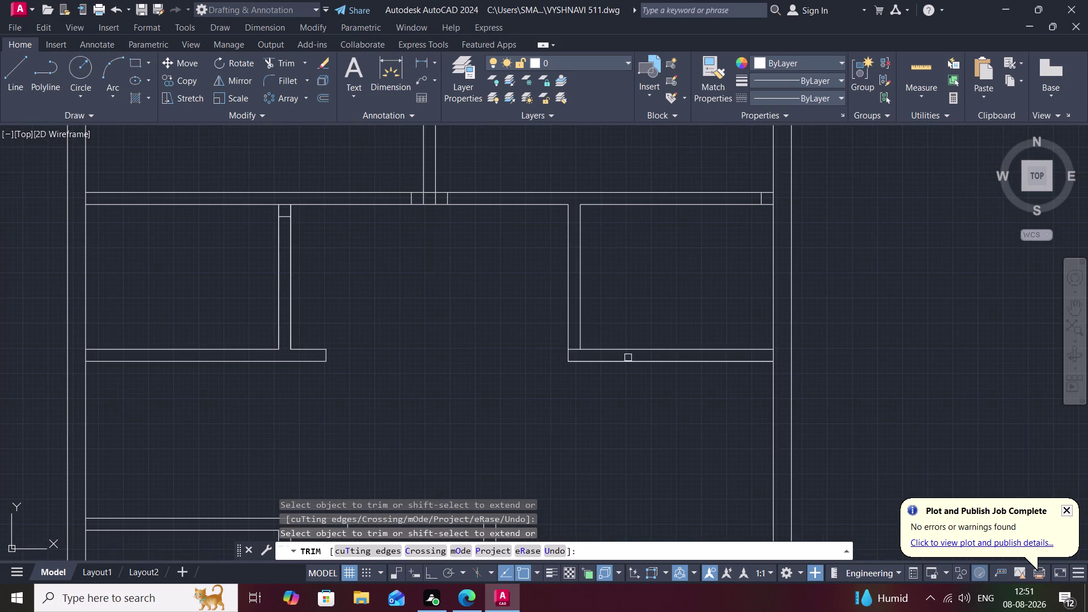
click(573, 349)
scroll(down, 3)
middle_drag(634, 430, 618, 316)
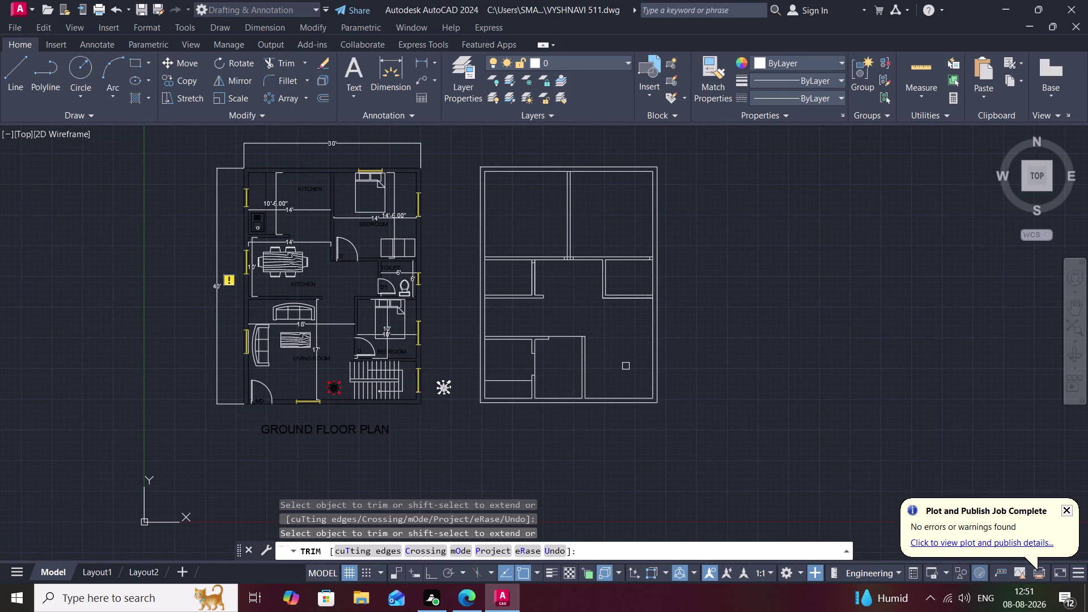
Bring up the trim mode choices, then cancel without changing them.
text(o)
key(space)
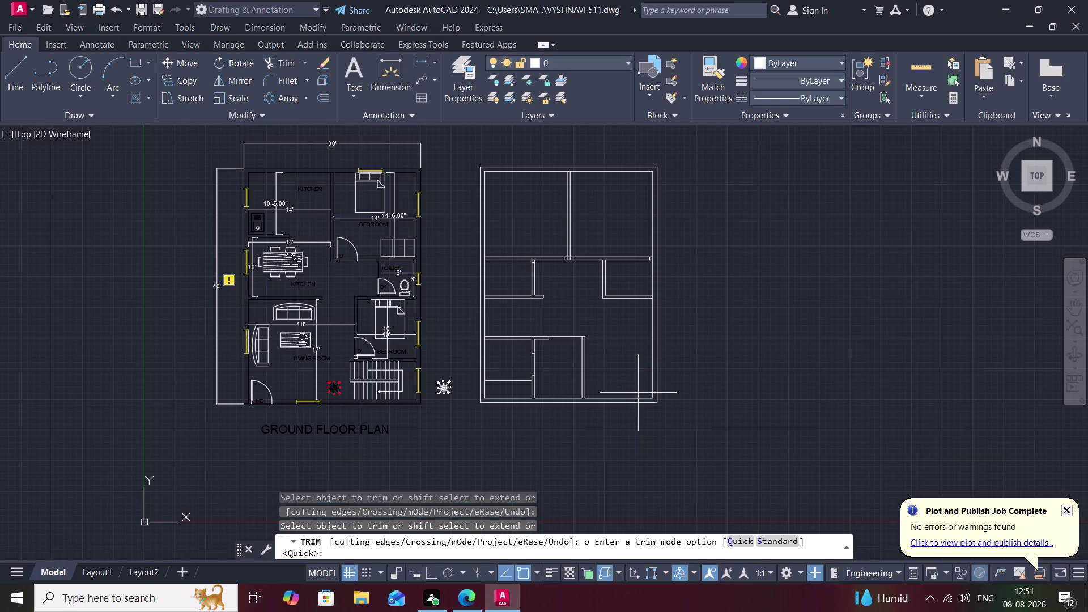
scroll(up, 3)
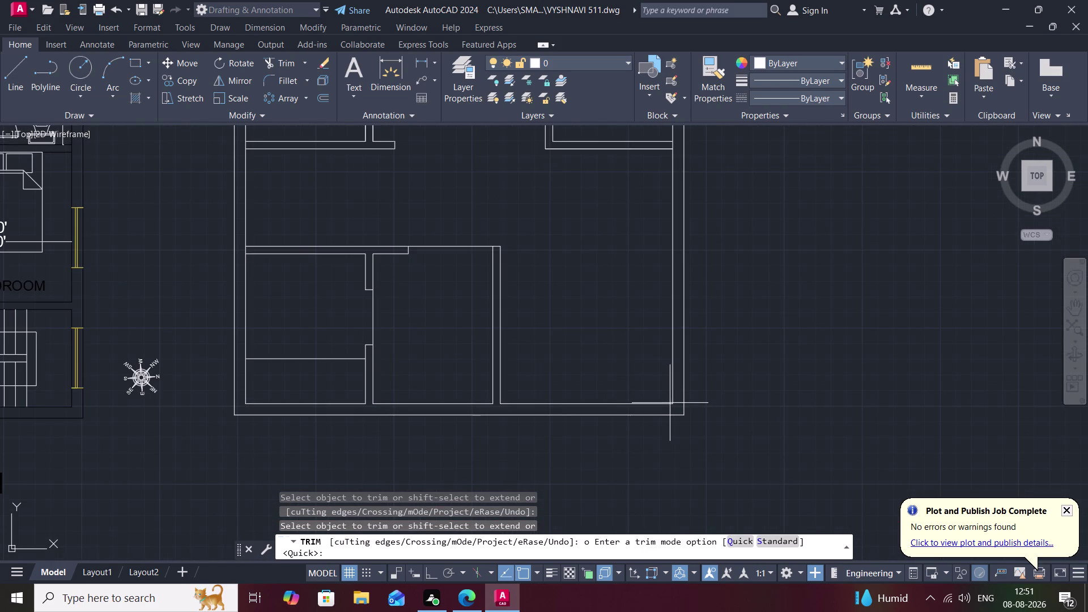
key(Escape)
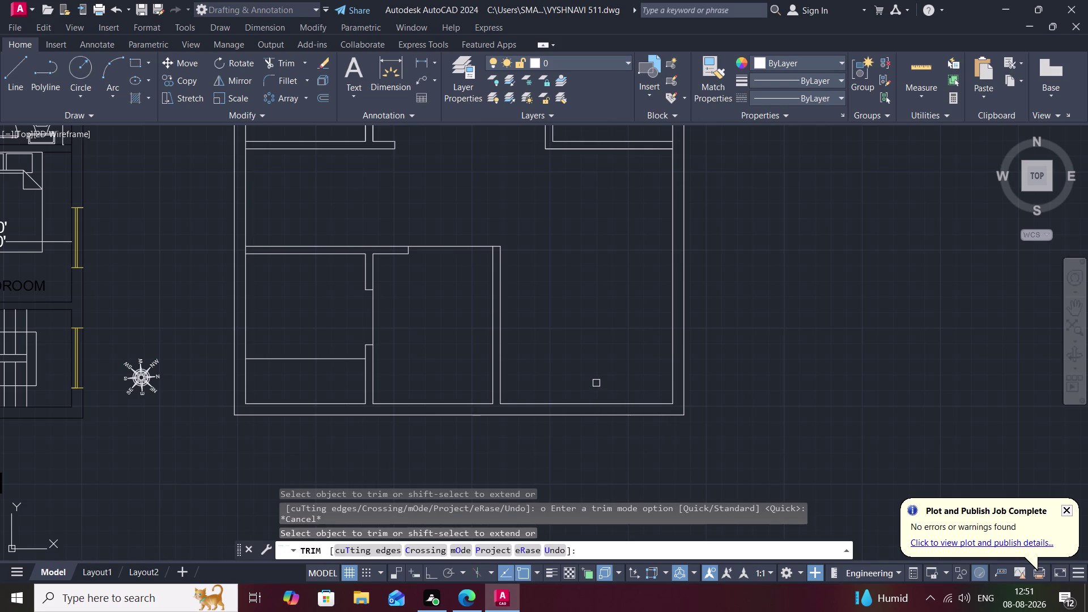
Draw a short line at the bottom-right wall corner.
key(Escape)
text(l)
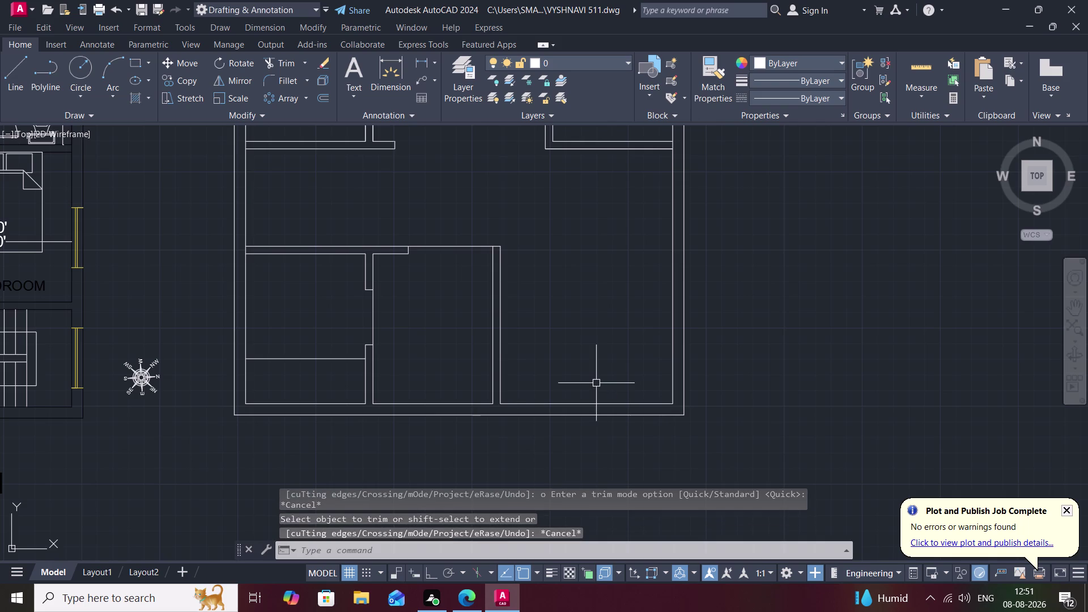
key(space)
click(675, 404)
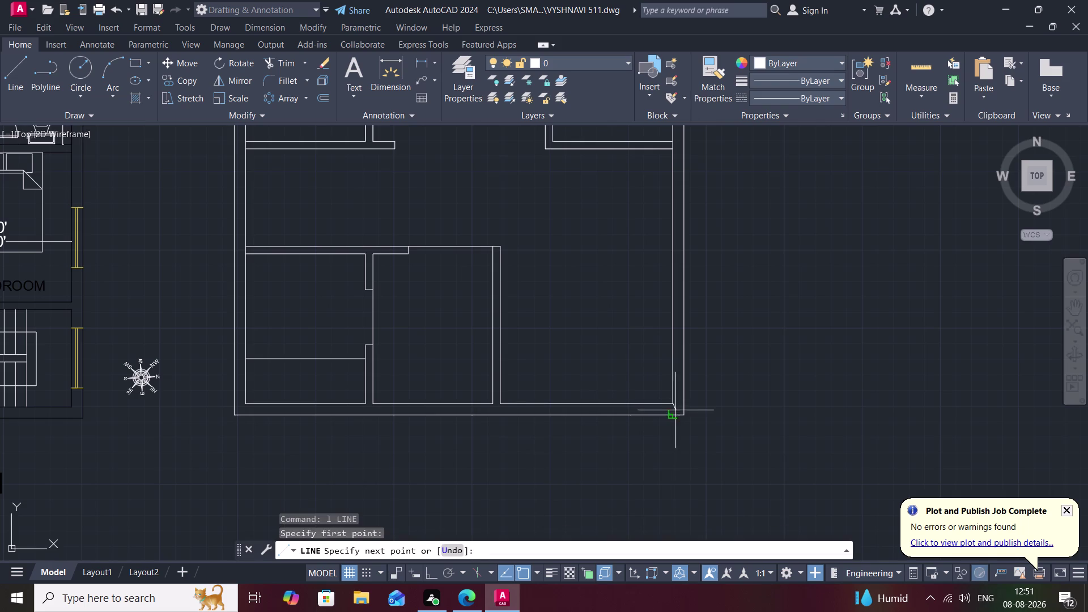
click(675, 411)
key(Escape)
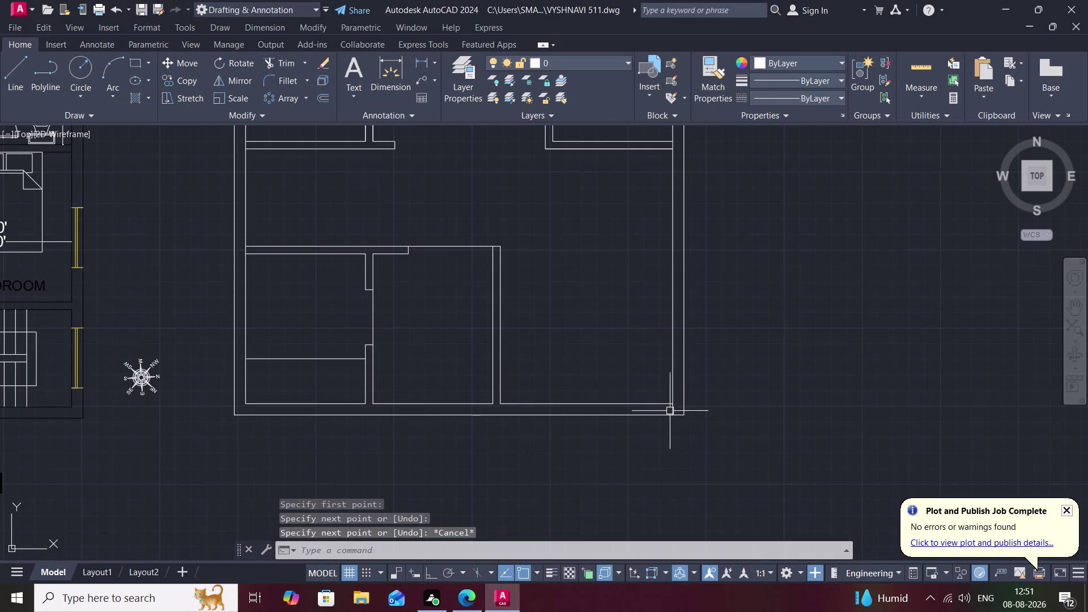
Offset the corner wall line 6 inches toward the inside.
text(o)
key(space)
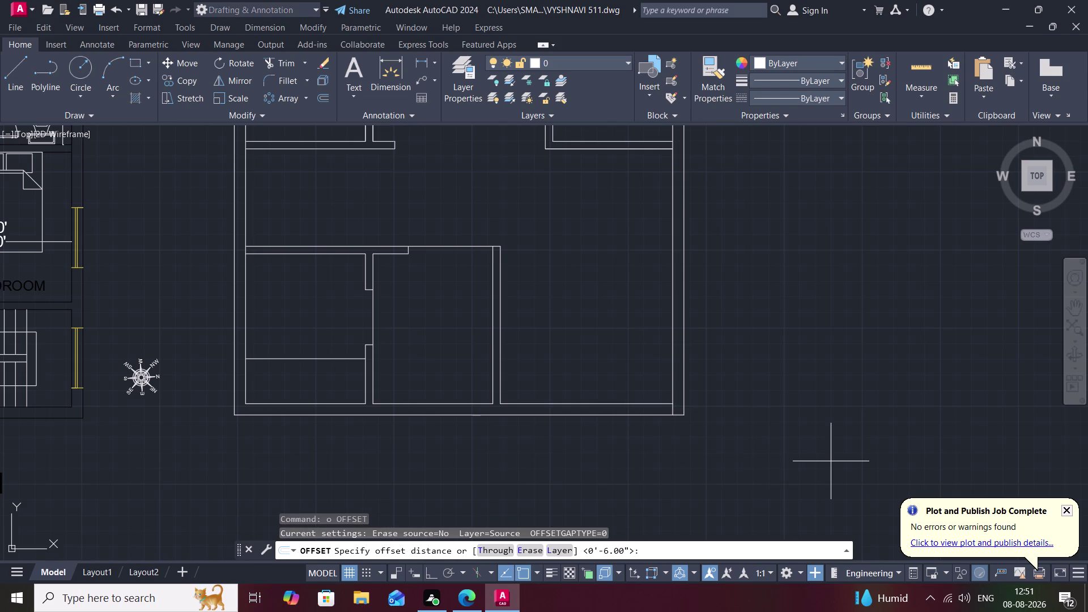
key(6)
key(space)
click(672, 412)
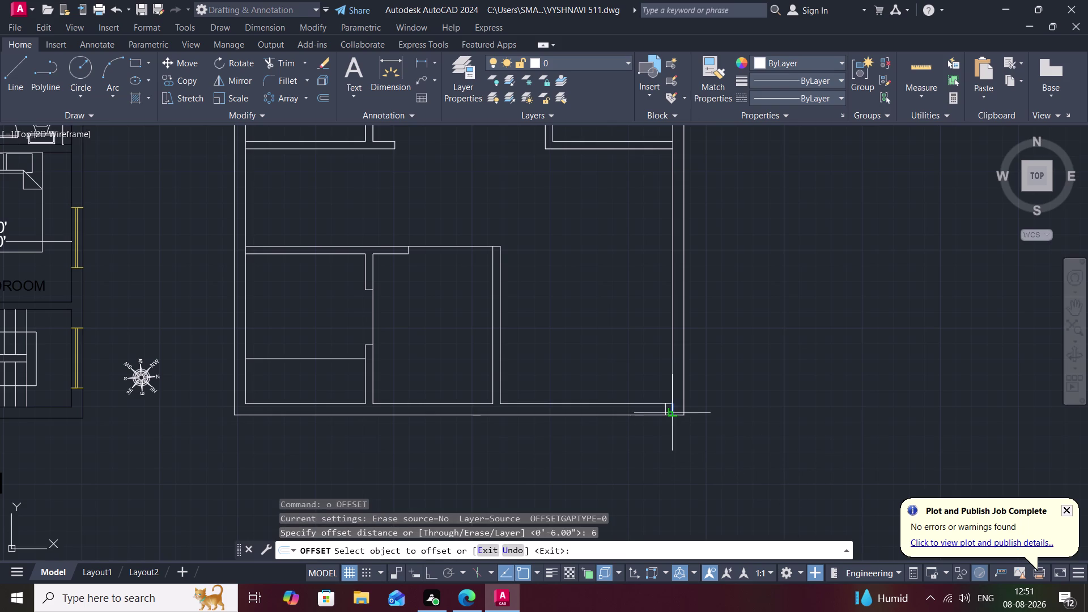
click(629, 408)
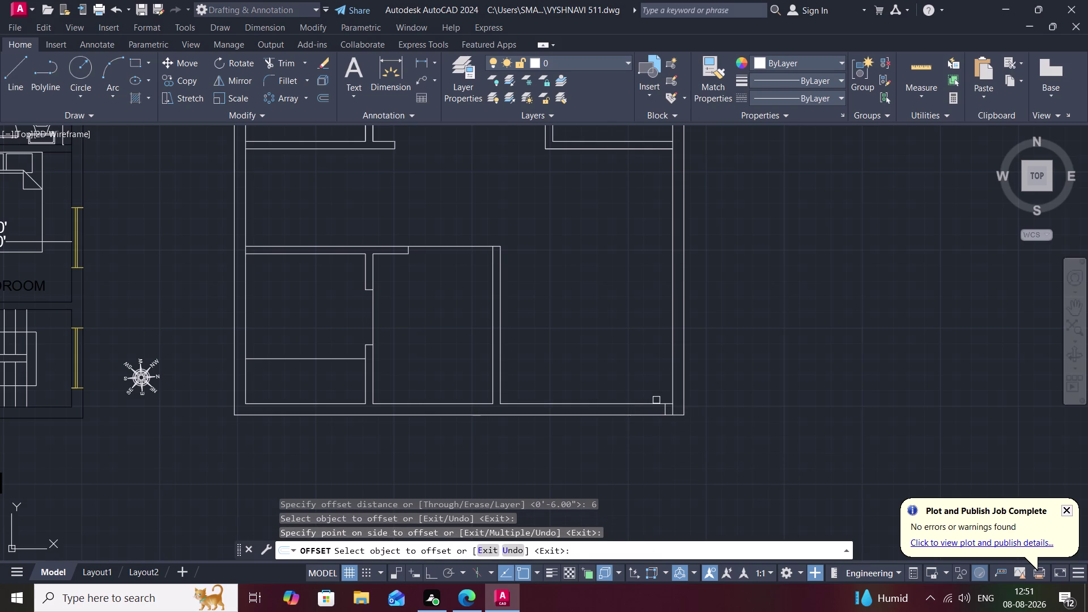
text(tr)
key(space)
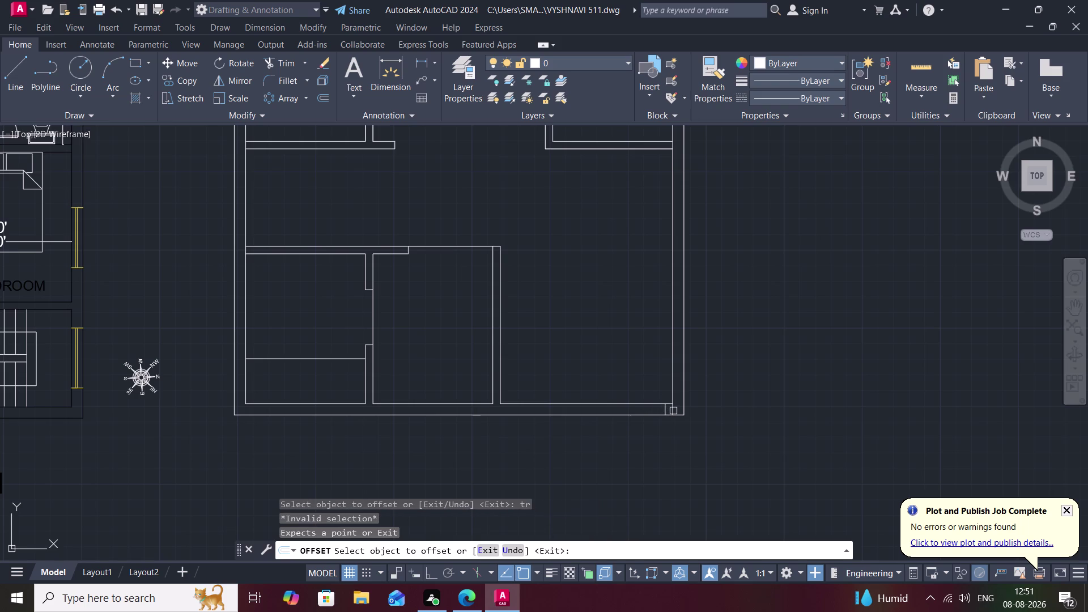
scroll(up, 3)
key(Escape)
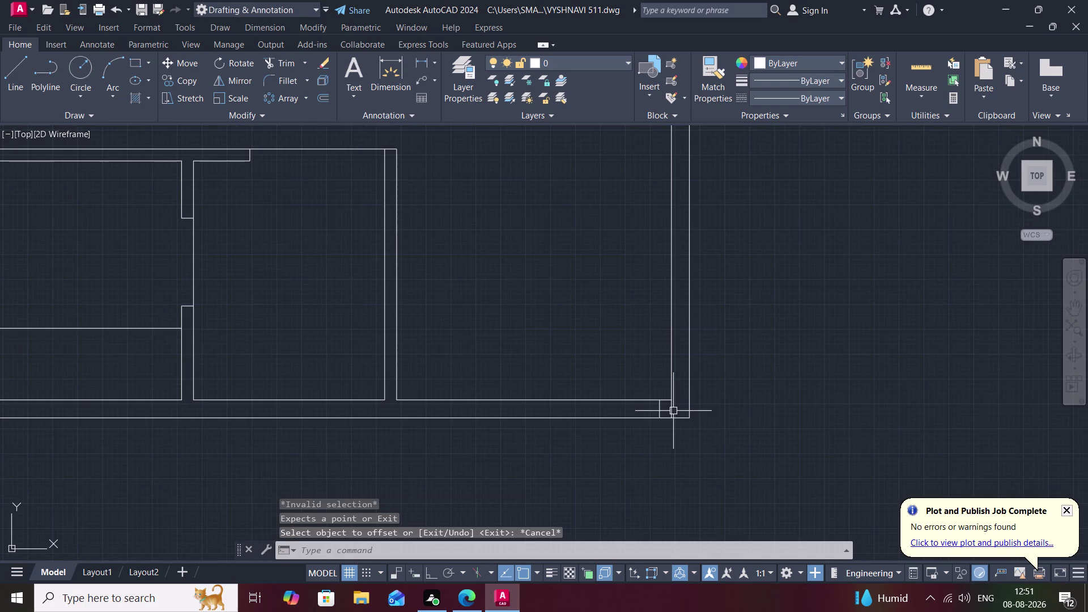
Trim the overlapping line at the bottom-right corner and zoom out to check.
text(tr)
key(space)
click(671, 411)
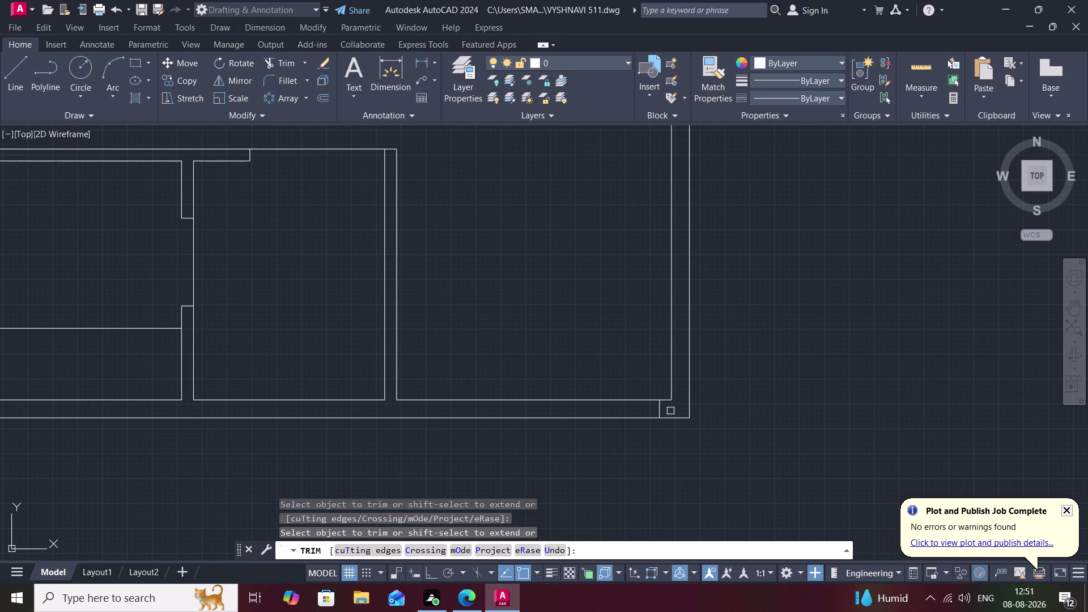
scroll(down, 3)
scroll(down, 3)
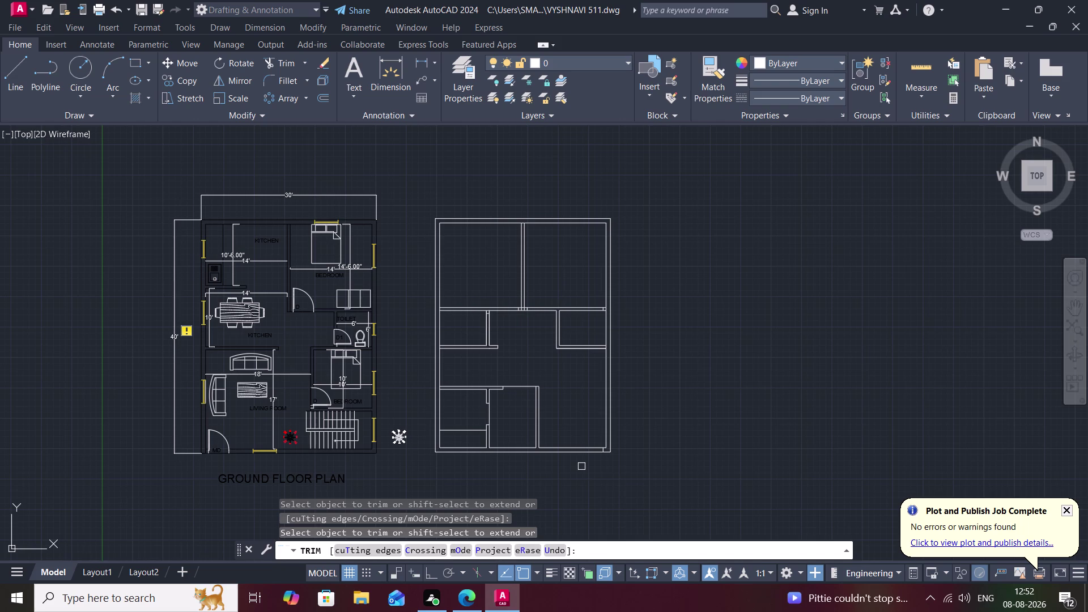
Copy the ground-floor swing door, using its hinge as the base point.
key(c)
text(o)
key(space)
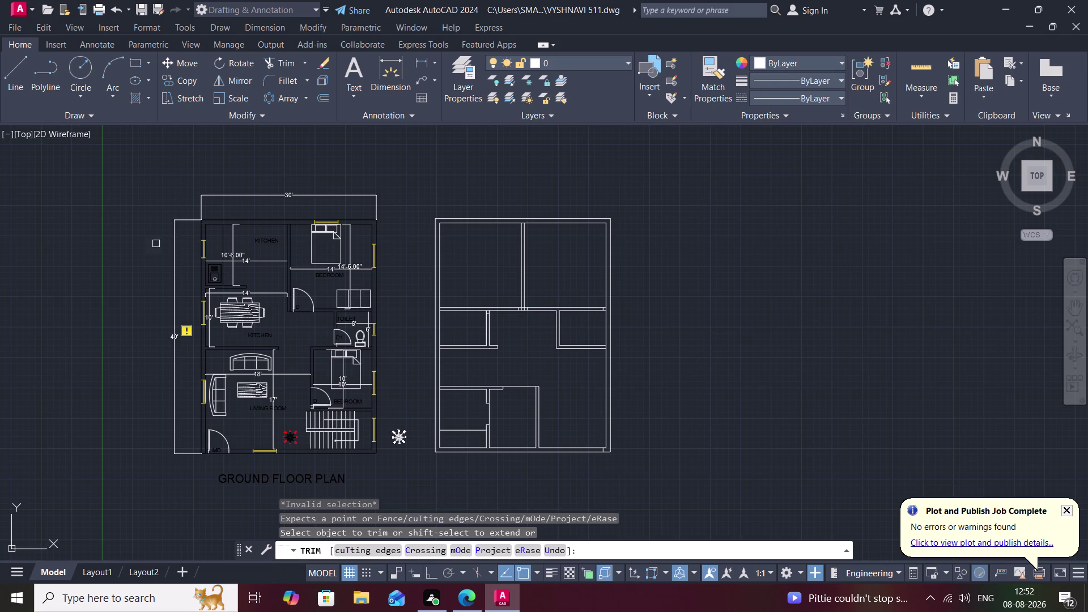
key(Escape)
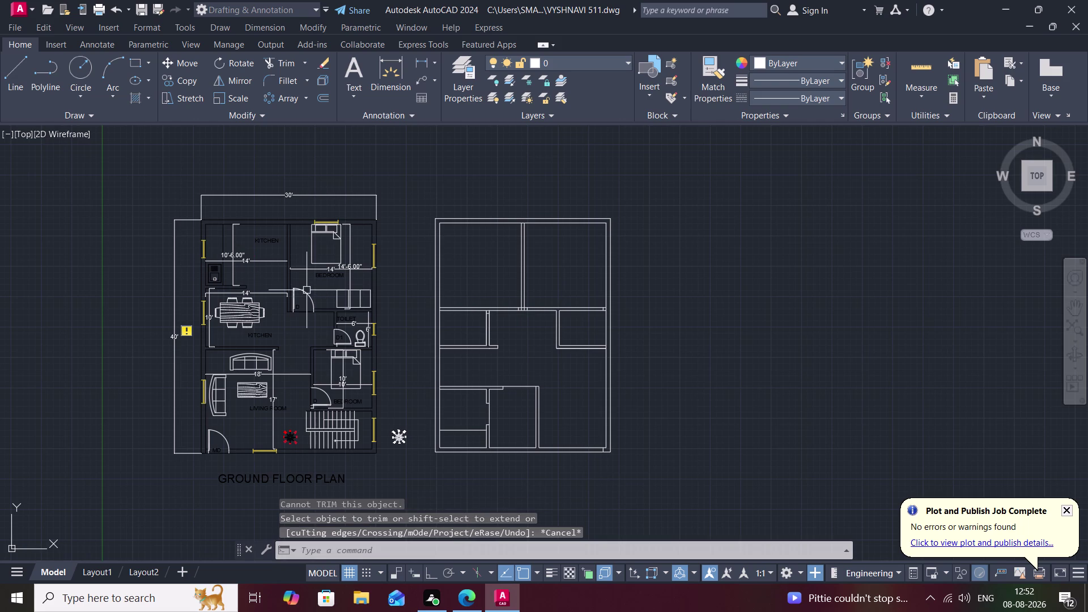
text(co)
key(space)
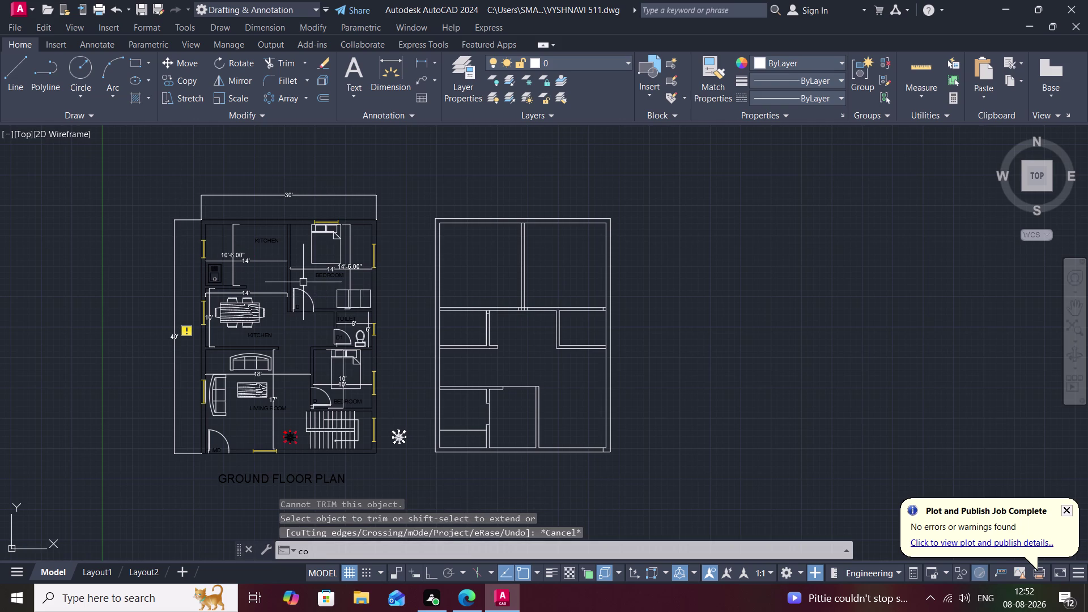
click(299, 291)
right_click(299, 291)
click(298, 292)
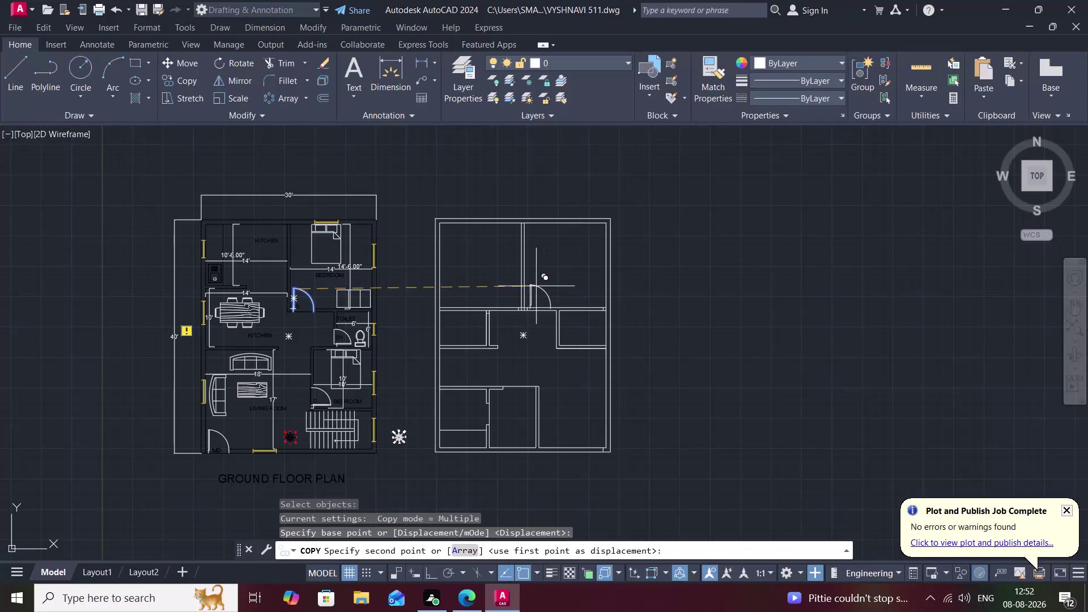
Place the door copy at the first-floor wall doorway.
scroll(up, 3)
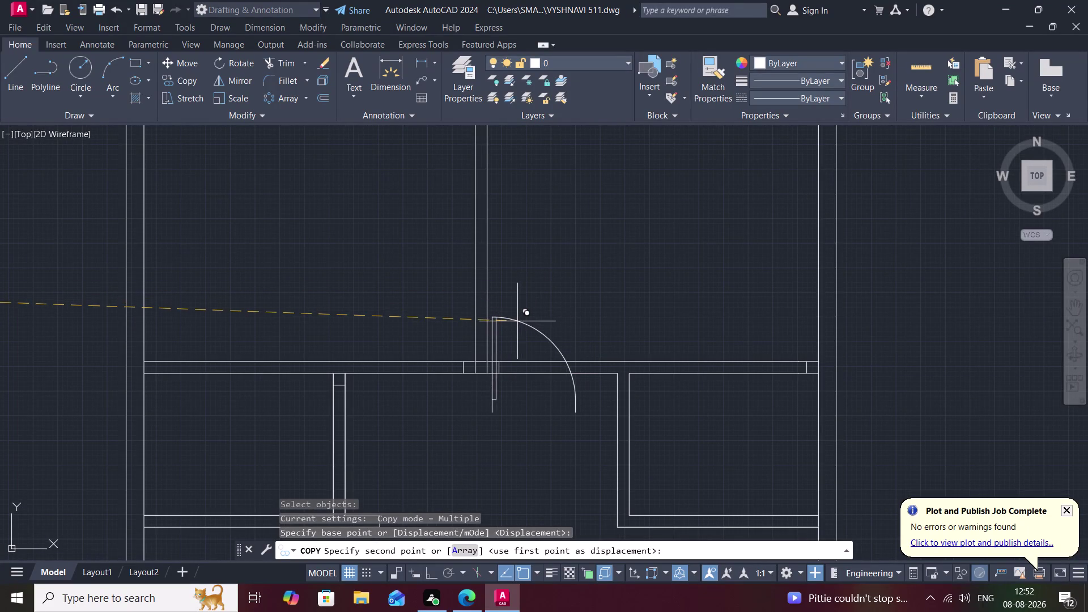
scroll(up, 3)
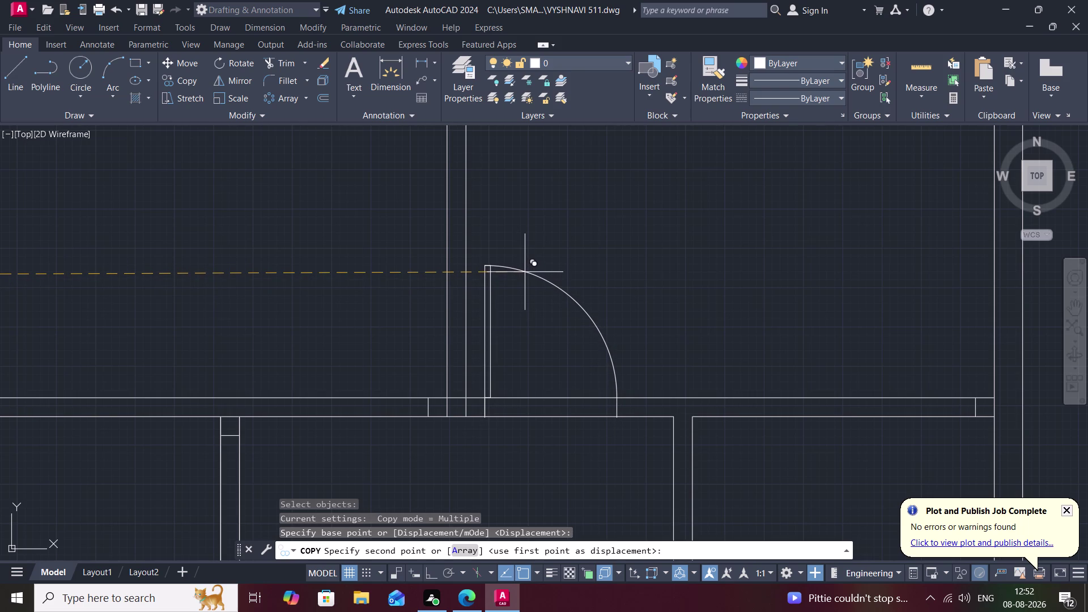
click(526, 271)
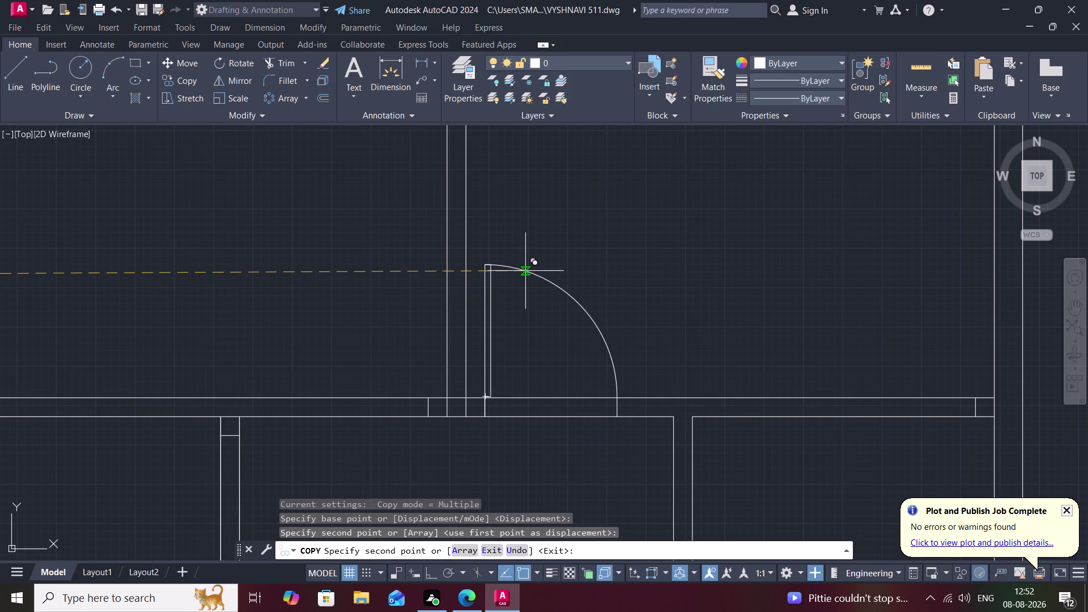
key(Escape)
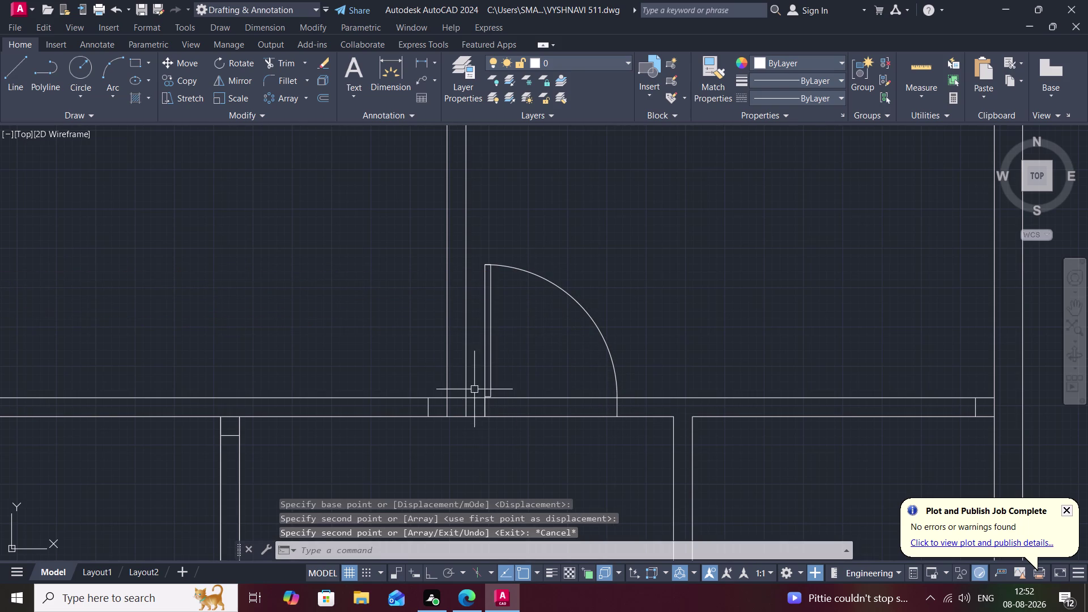
key(l)
key(space)
Draw a 3' jamb line from the wall beside the door.
click(485, 420)
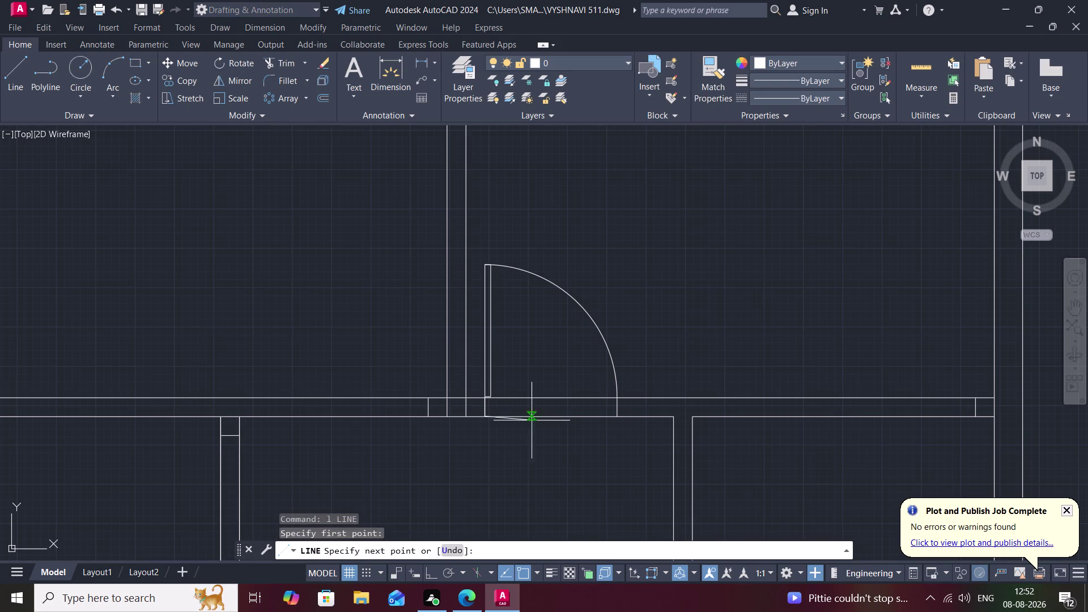
key(3)
text(')
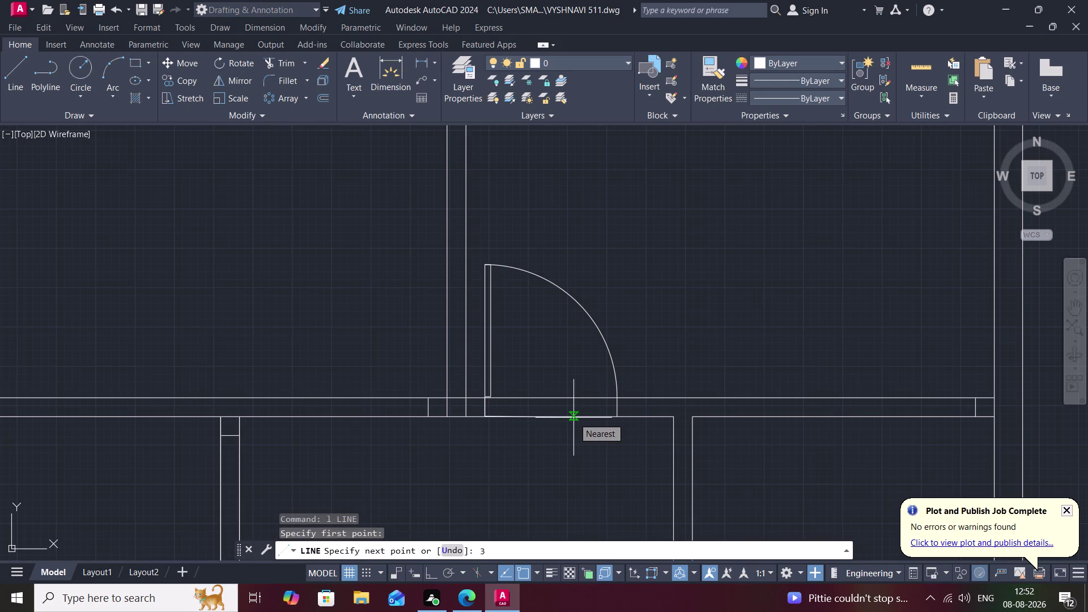
key(space)
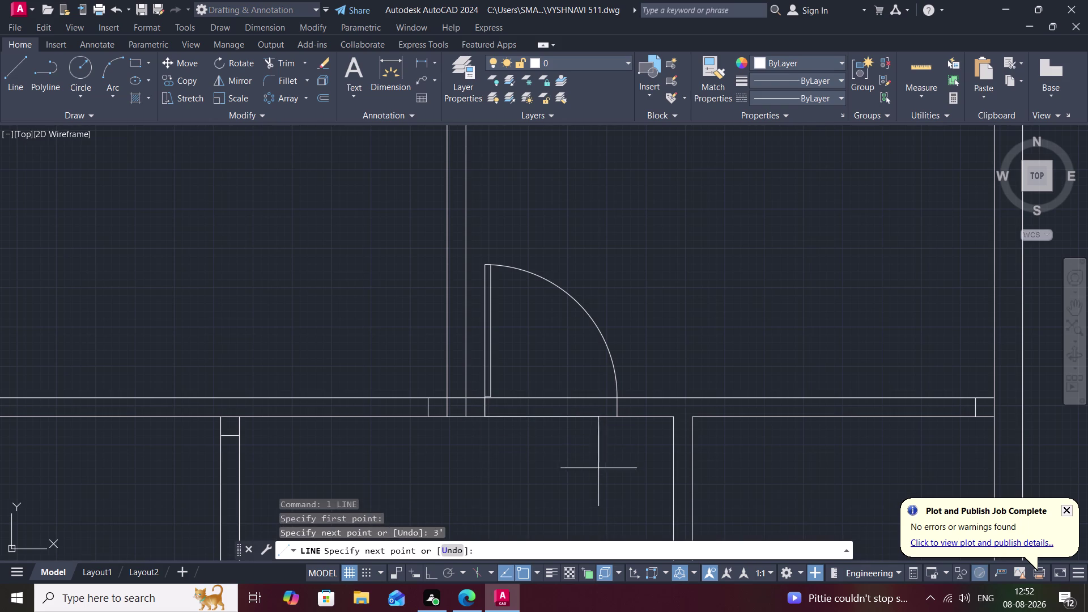
click(600, 400)
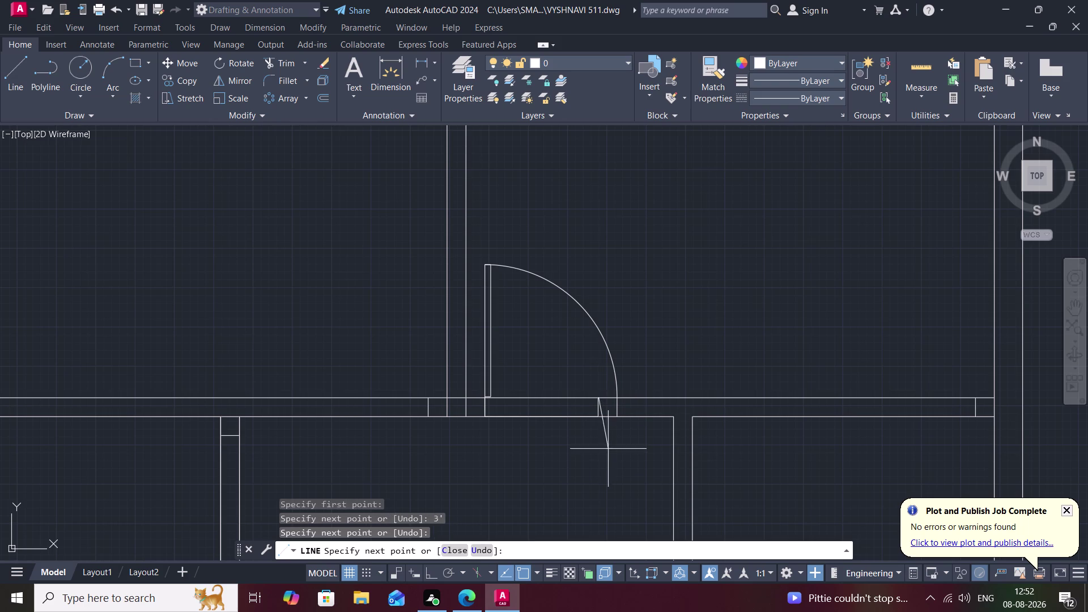
key(Escape)
key(d)
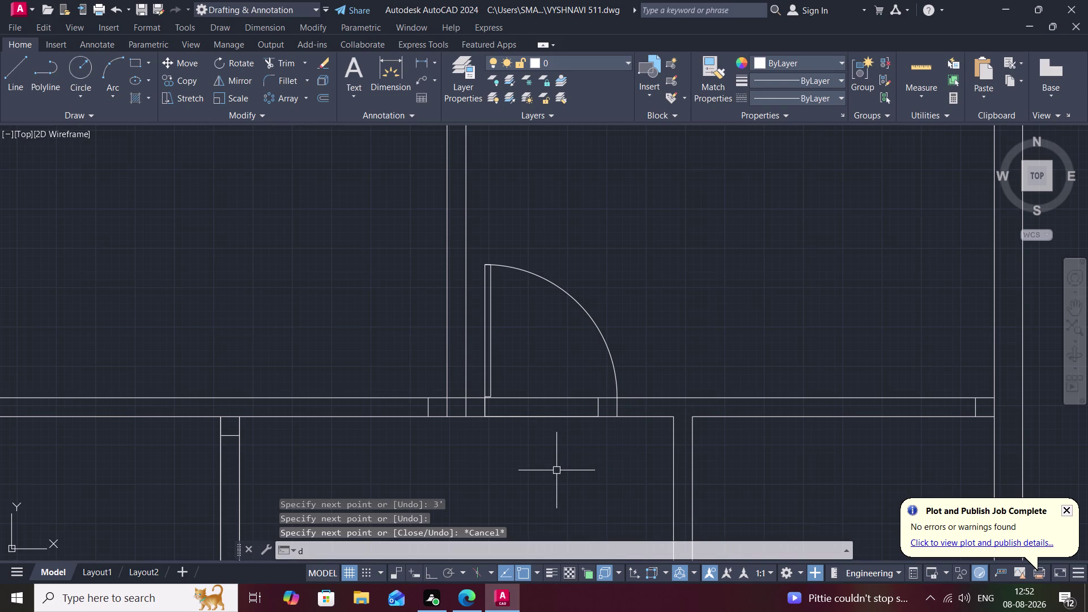
key(Escape)
Scale the door swing from its hinge down to reach the jamb line.
text(sc)
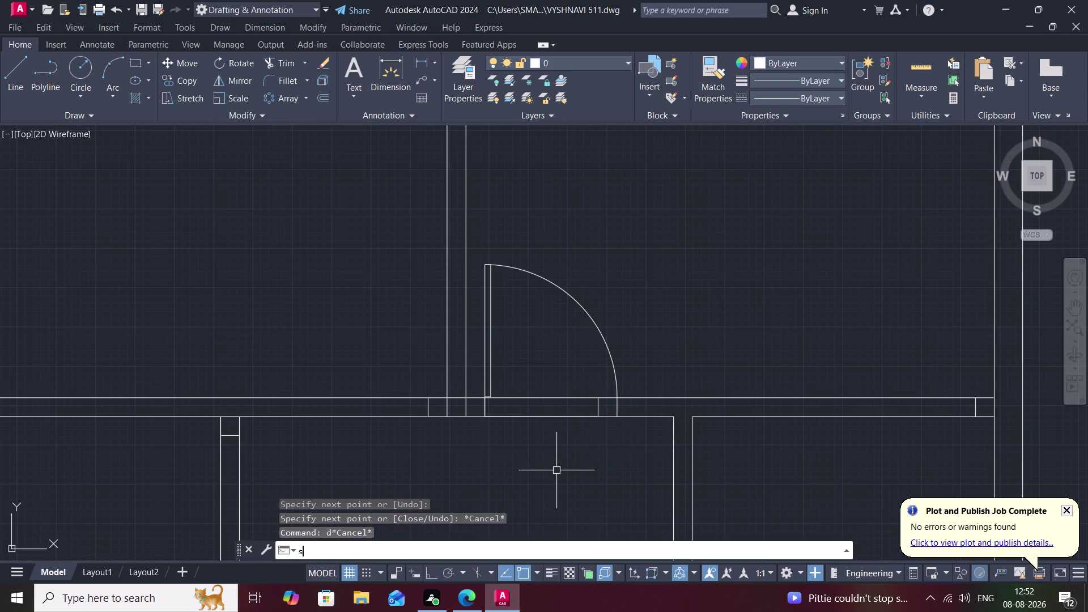
key(space)
click(486, 360)
right_click(492, 405)
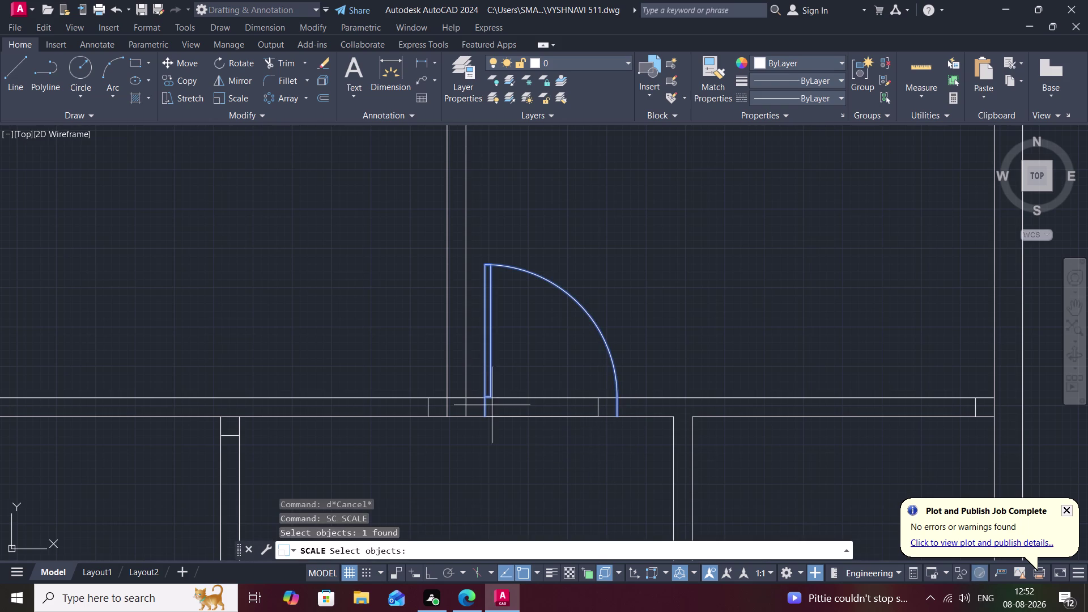
click(484, 418)
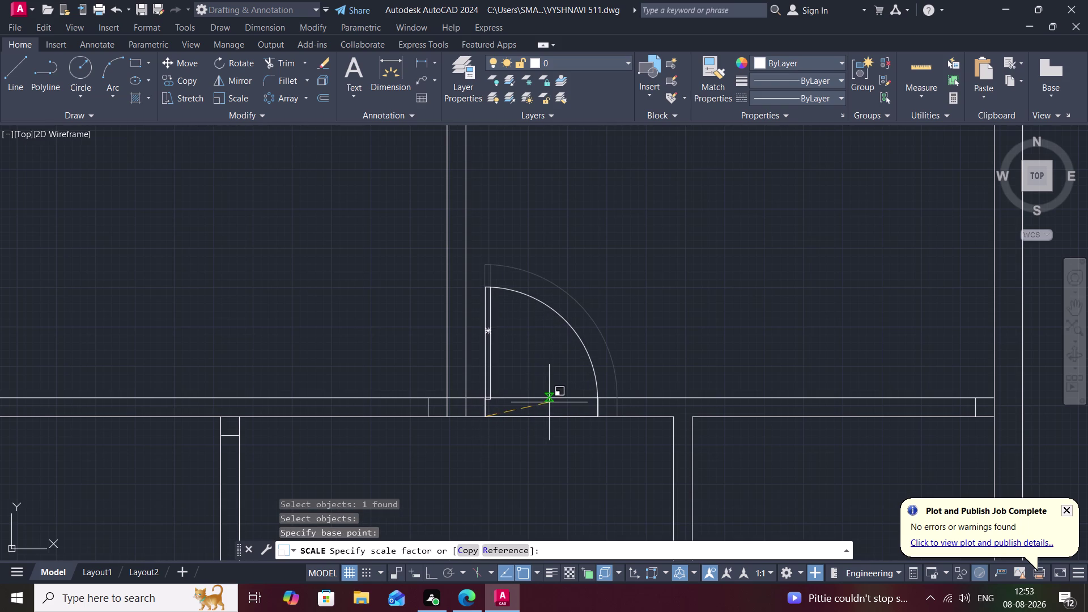
click(550, 403)
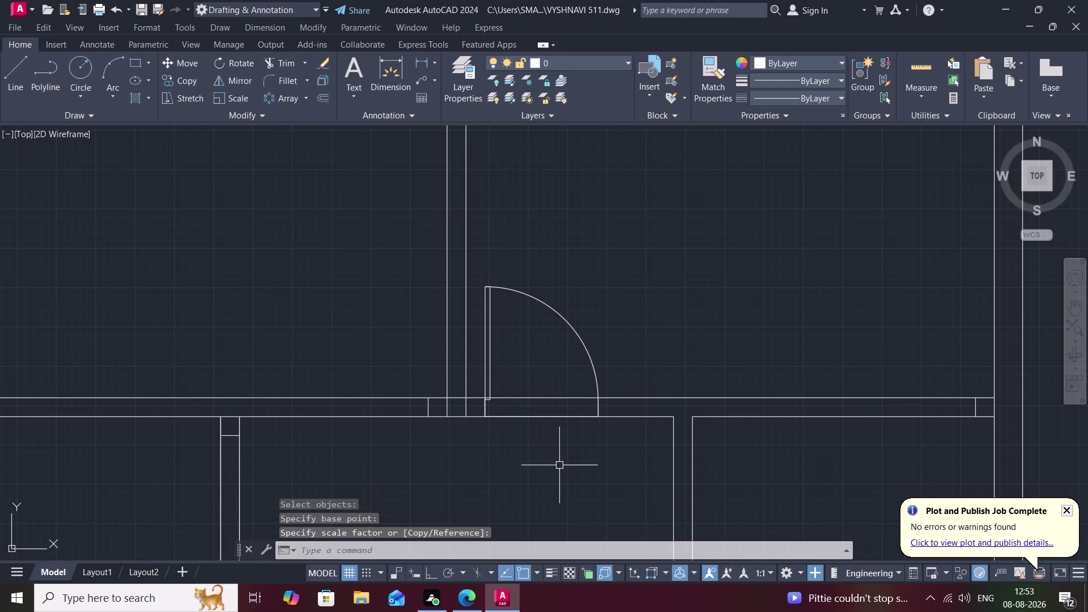
text(tr)
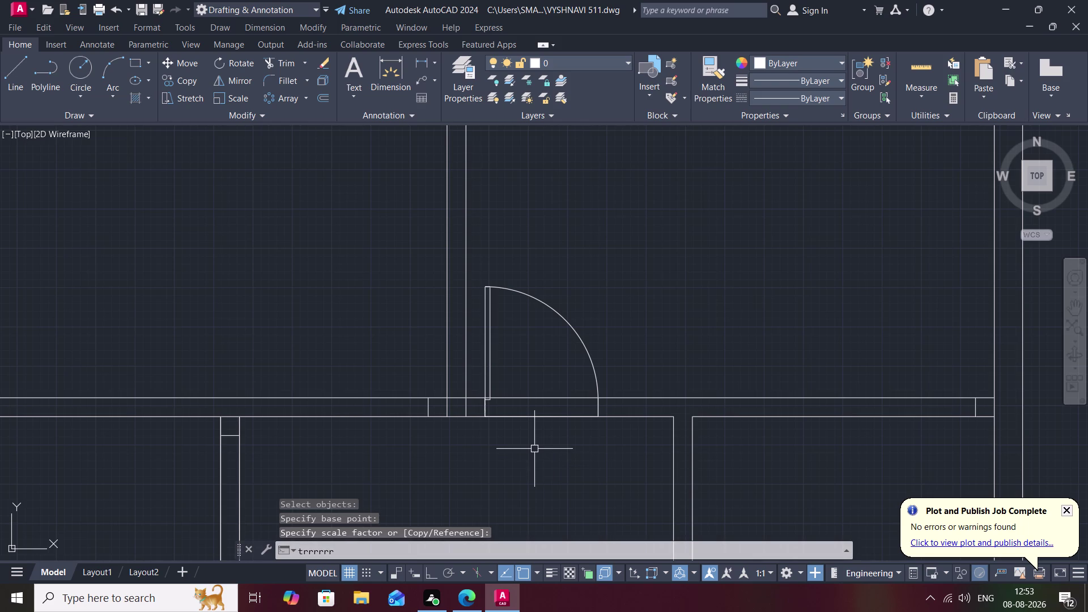
key(BackSpace)
key(BackSpace)
key(BackSpace)
key(BackSpace)
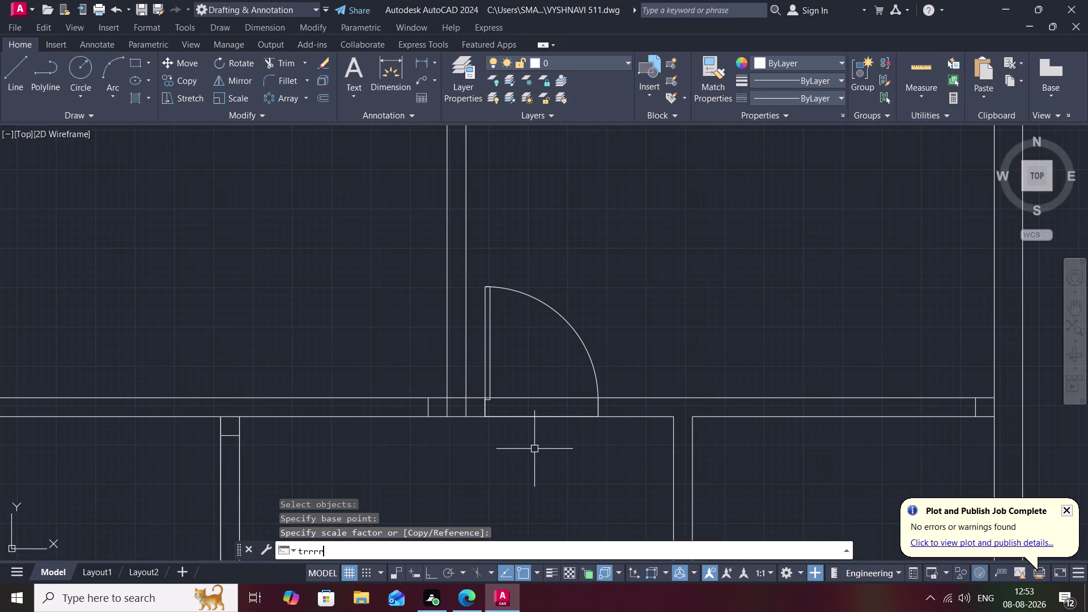
key(BackSpace)
key(space)
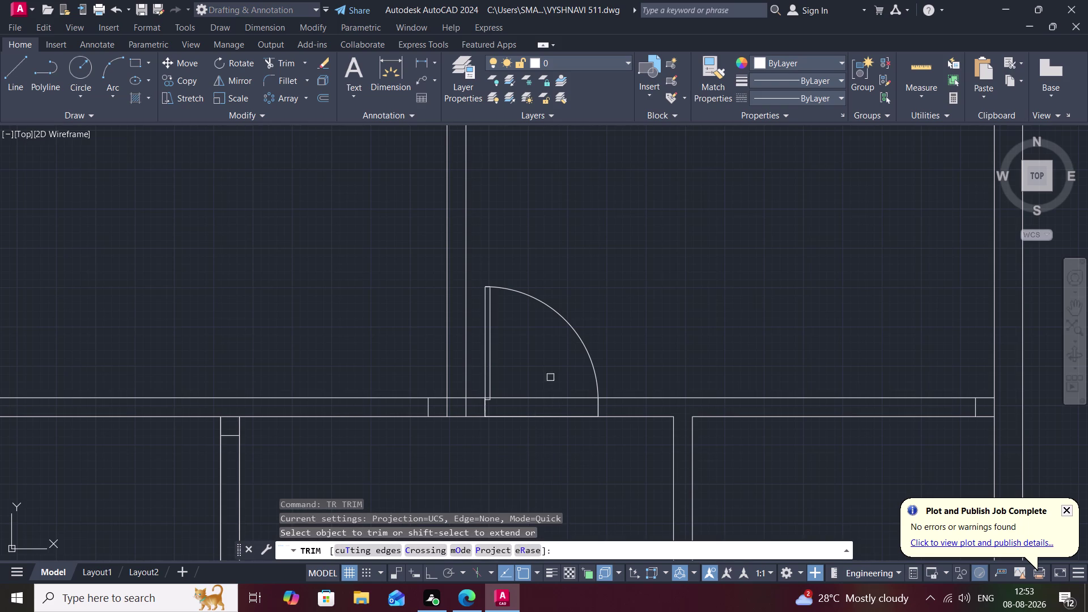
Trim the wall line segments out of the first-floor doorway opening.
click(544, 399)
scroll(up, 3)
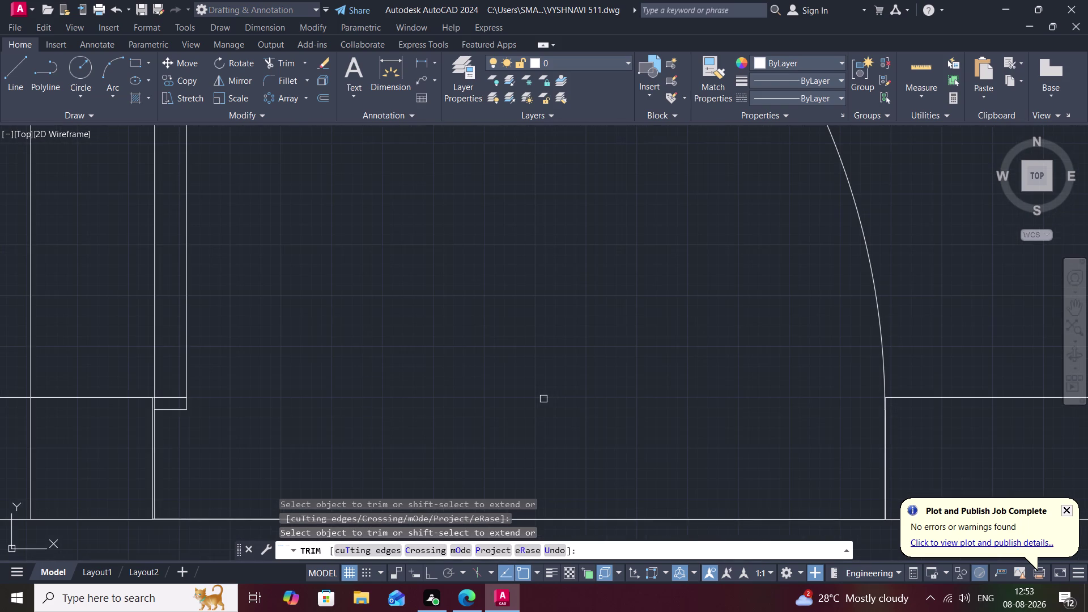
middle_drag(544, 399, 969, 418)
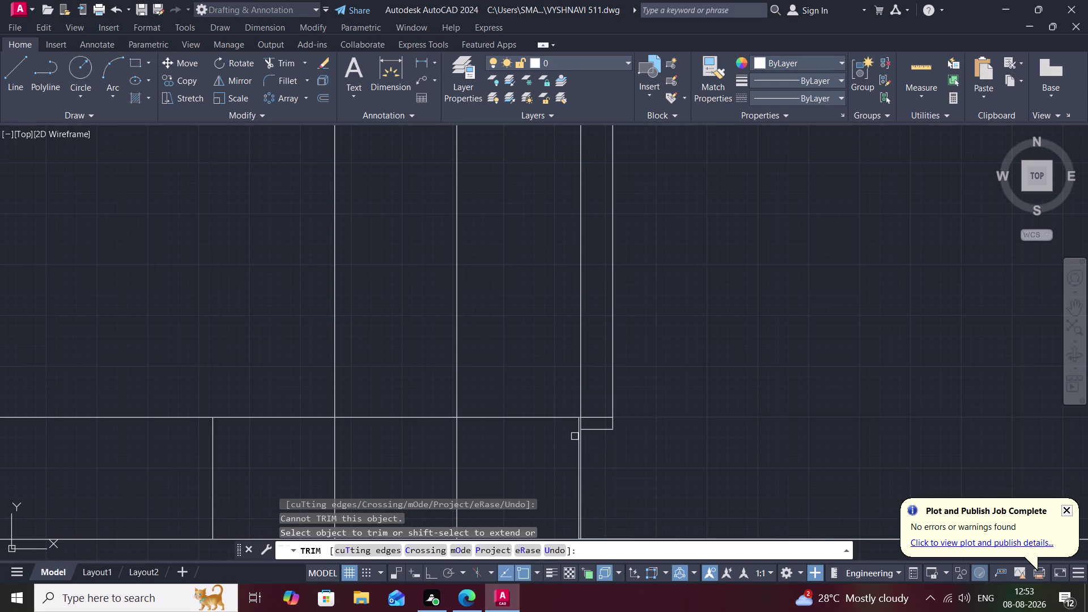
click(575, 436)
scroll(up, 3)
click(589, 441)
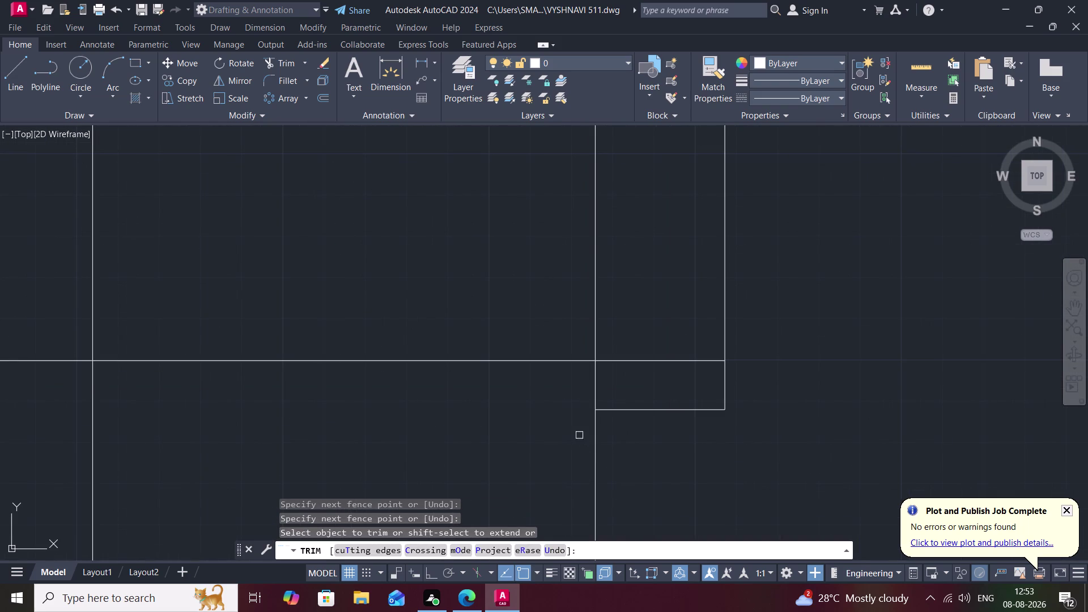
click(626, 361)
scroll(down, 3)
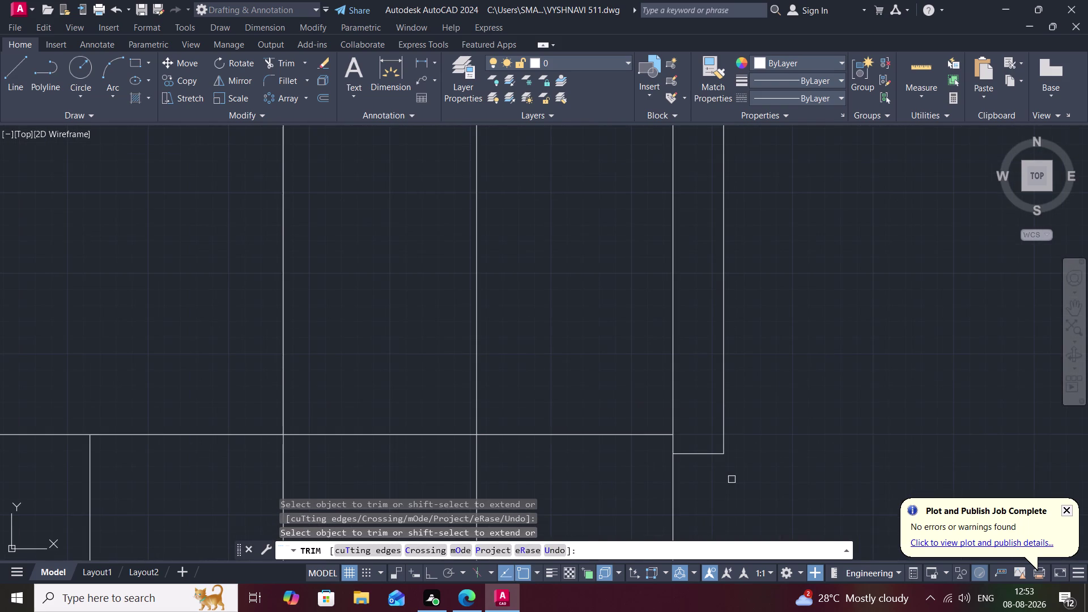
key(Escape)
Pan and zoom out until both floor plans are in view.
scroll(down, 3)
middle_drag(807, 474, 665, 417)
scroll(down, 3)
scroll(down, 3)
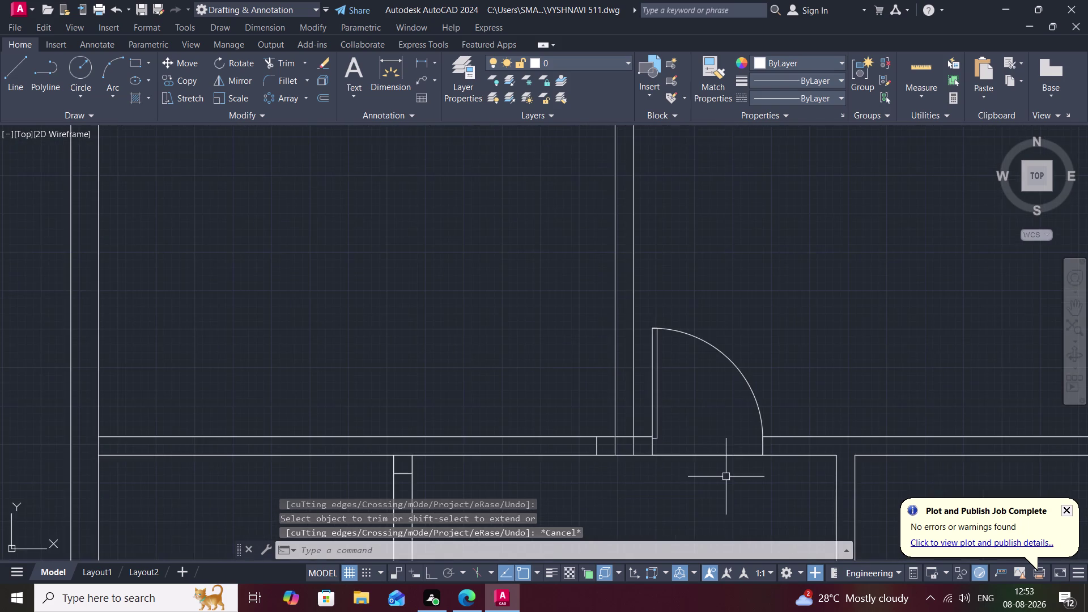
middle_drag(726, 476, 636, 419)
scroll(down, 3)
scroll(down, 3)
middle_drag(619, 469, 626, 331)
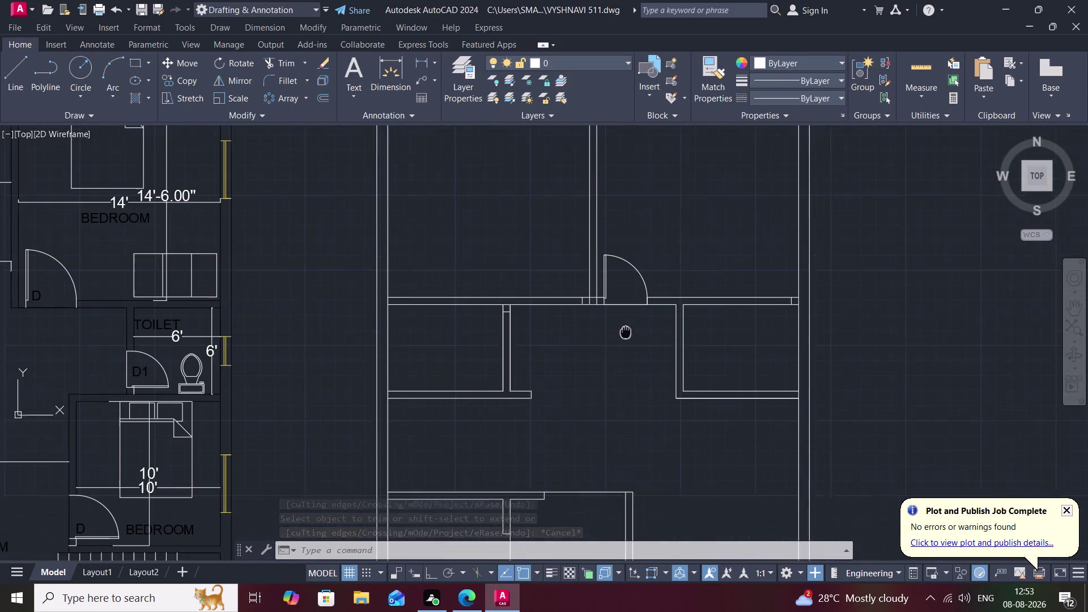
scroll(down, 3)
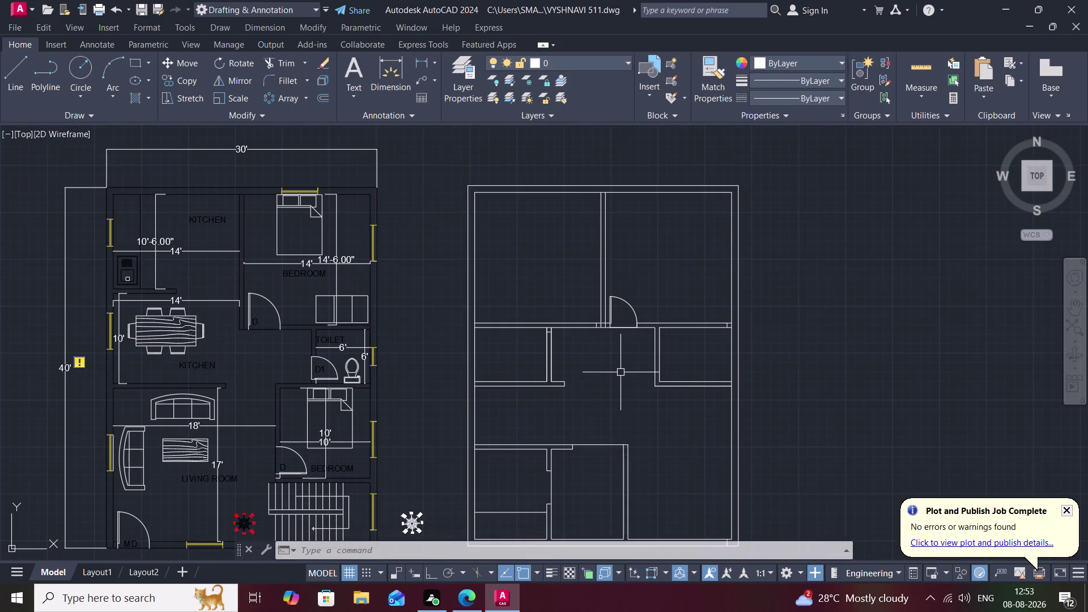
Copy the first-floor door swing into empty space right of the plan.
scroll(down, 3)
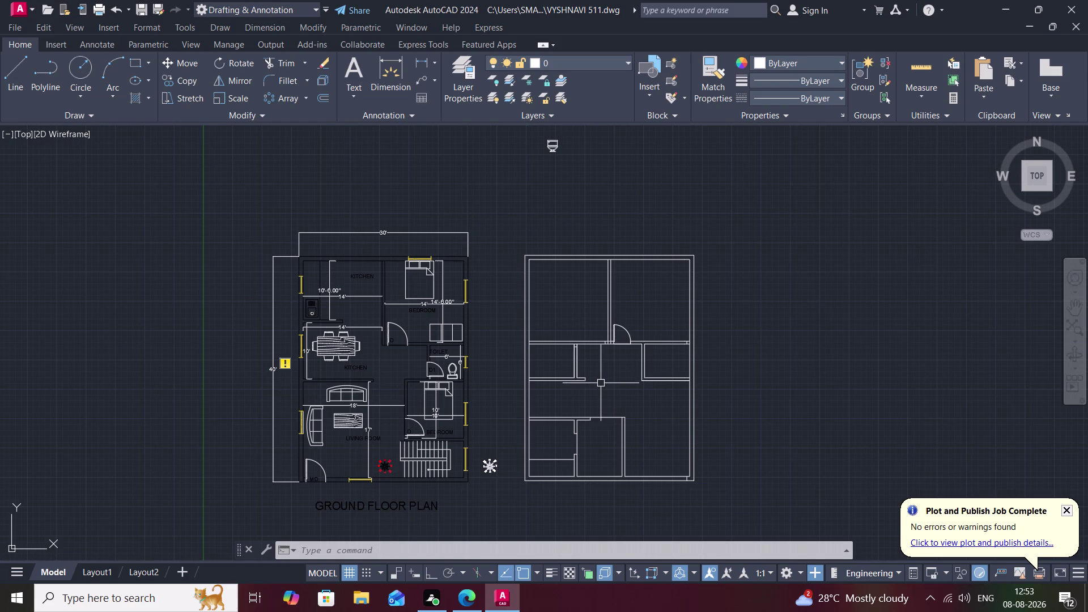
text(co)
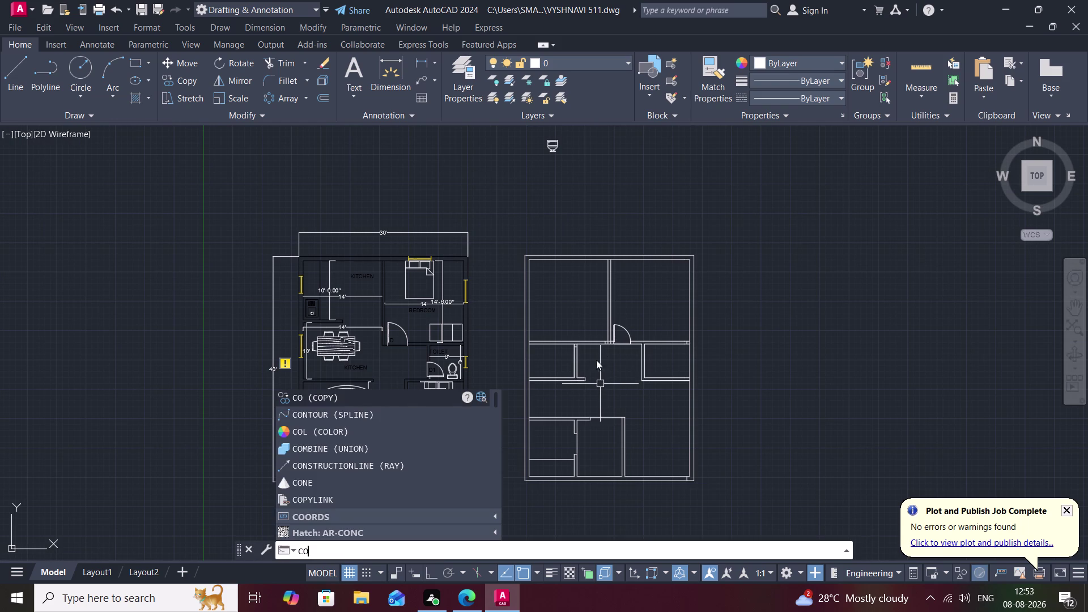
key(space)
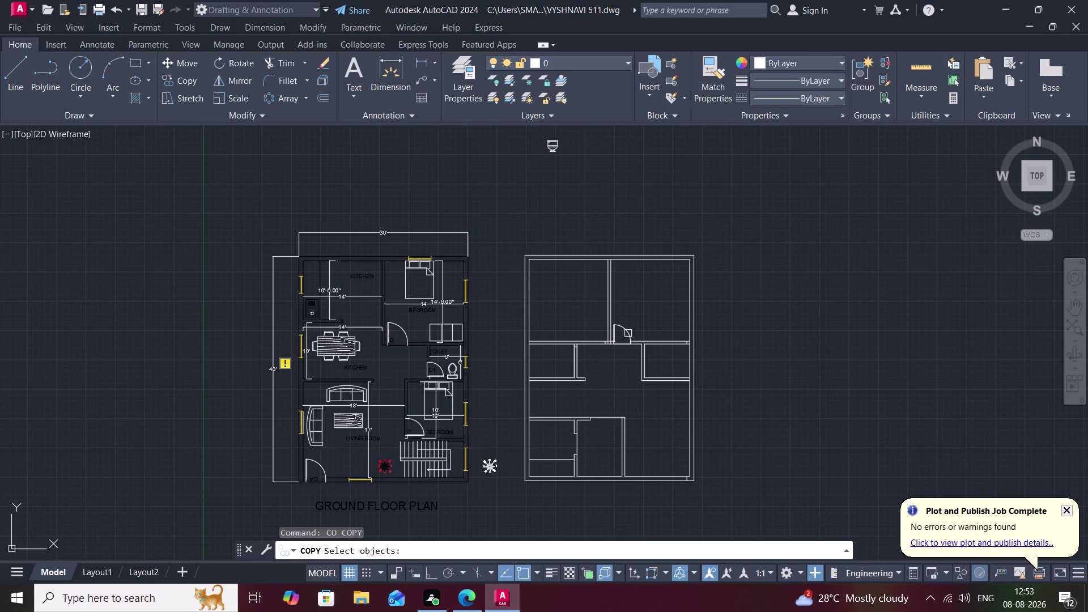
click(628, 333)
right_click(628, 333)
click(628, 334)
click(953, 339)
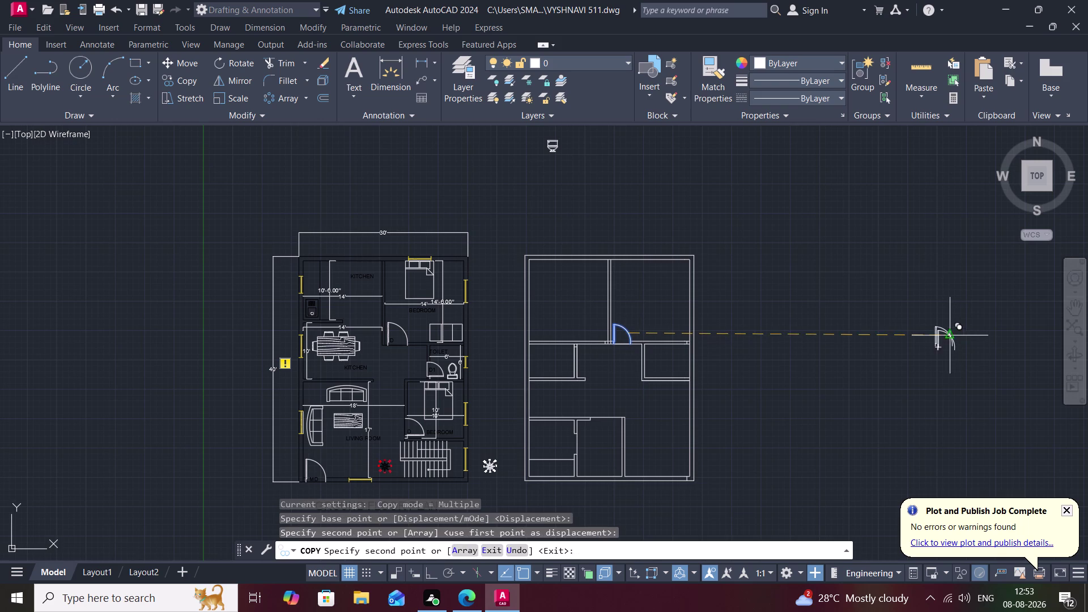
key(space)
key(comma)
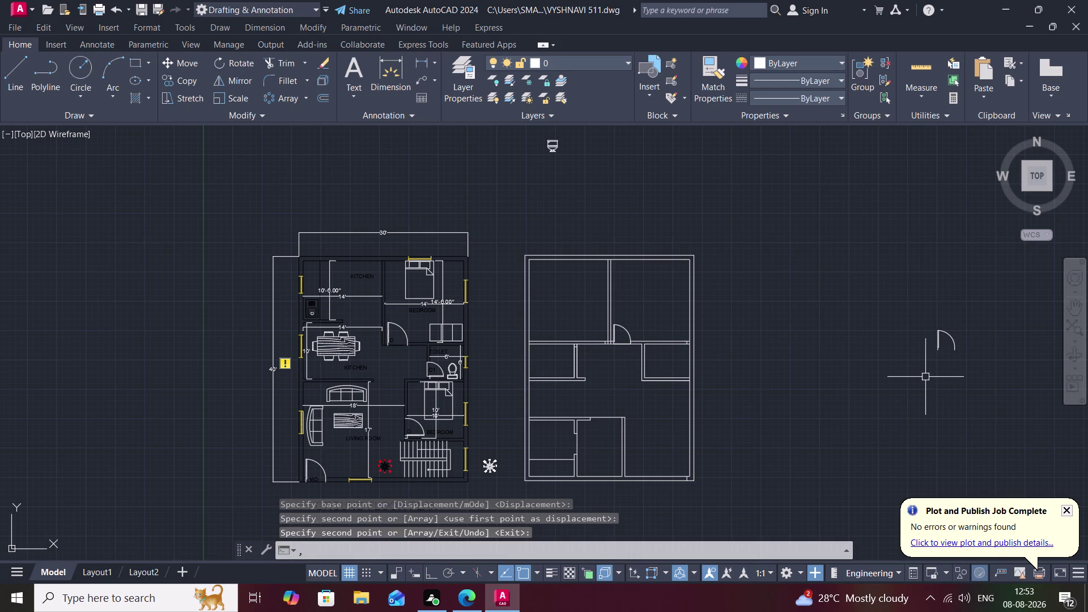
Zoom in on the spare door copy beside the plan.
key(m)
key(i)
key(space)
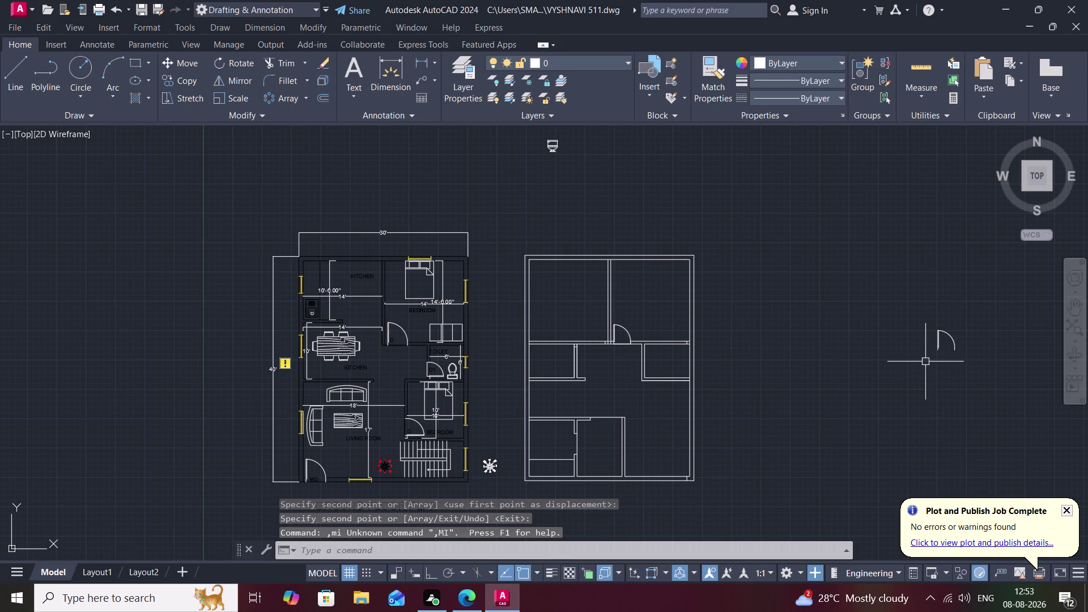
middle_drag(918, 348, 810, 382)
scroll(up, 3)
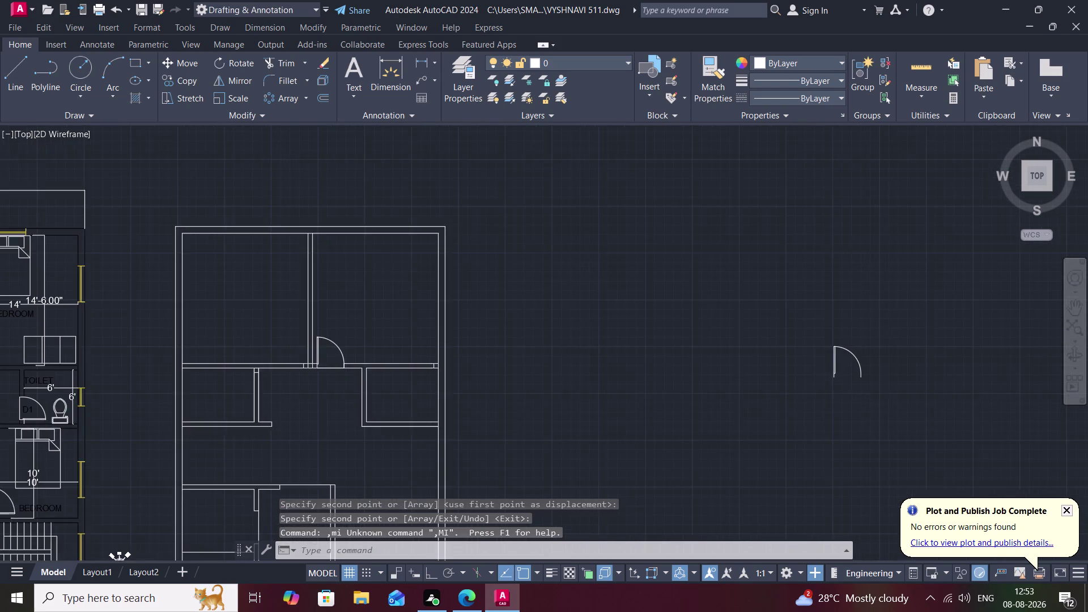
scroll(up, 3)
middle_drag(849, 368, 786, 442)
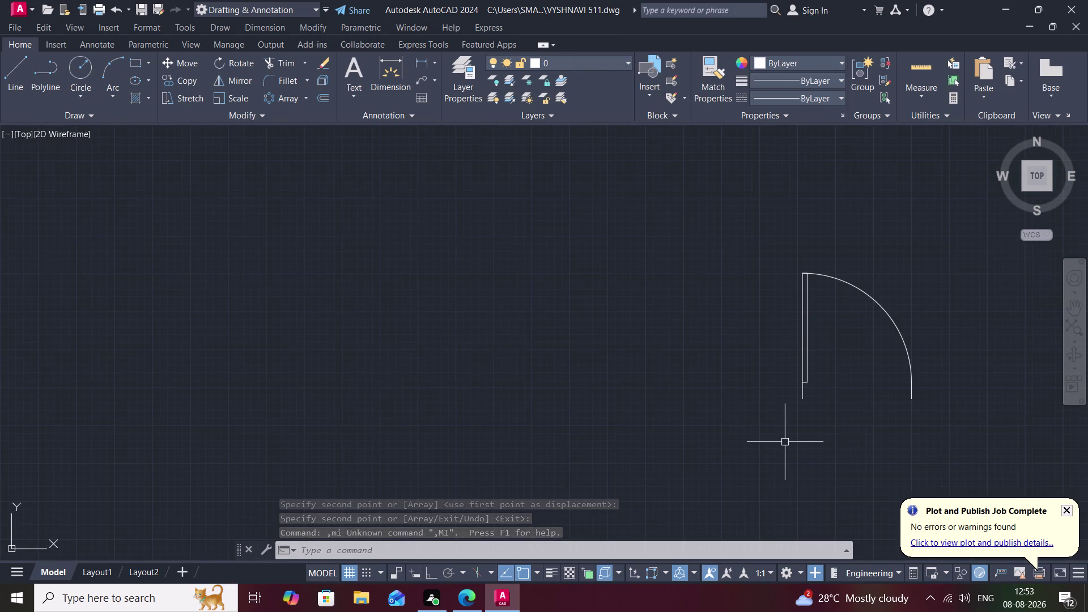
text(mi)
key(space)
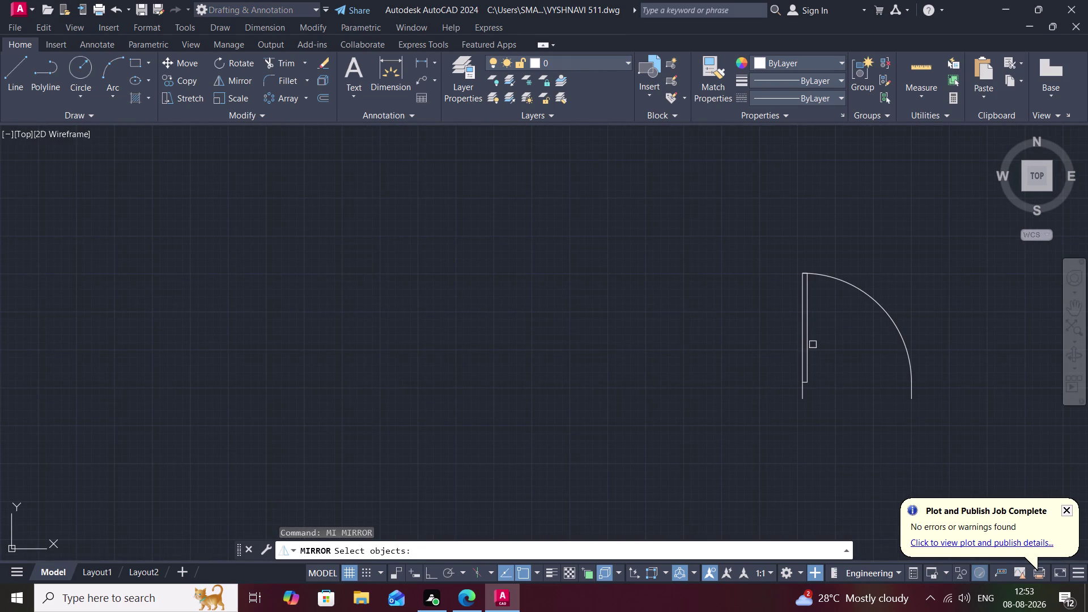
Mirror the spare door leaf and arc about its hinge axis, keeping the original.
click(803, 391)
right_click(803, 391)
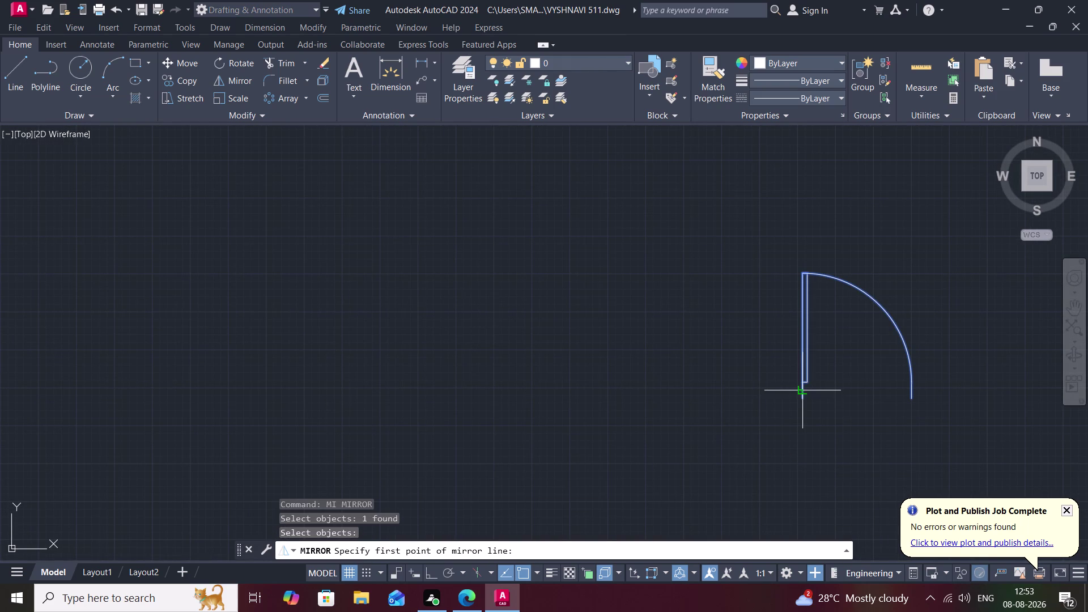
click(802, 396)
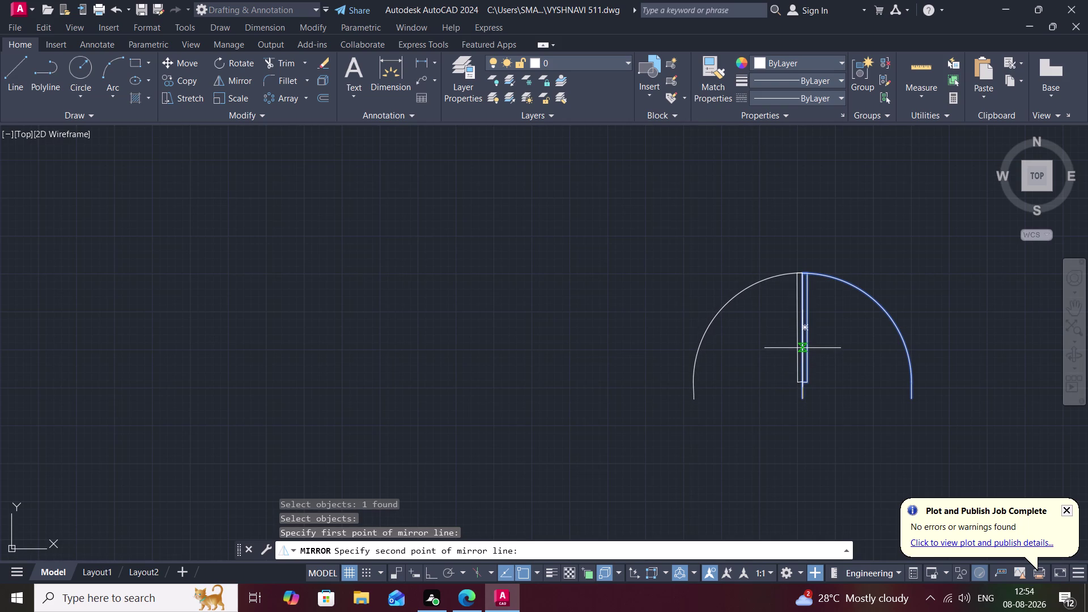
click(802, 348)
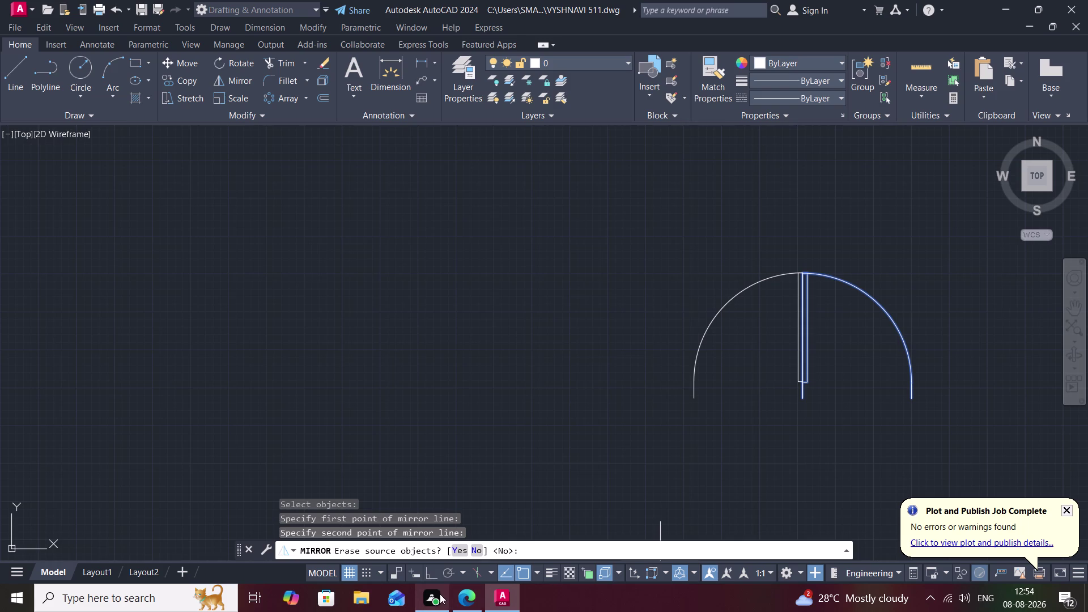
click(474, 549)
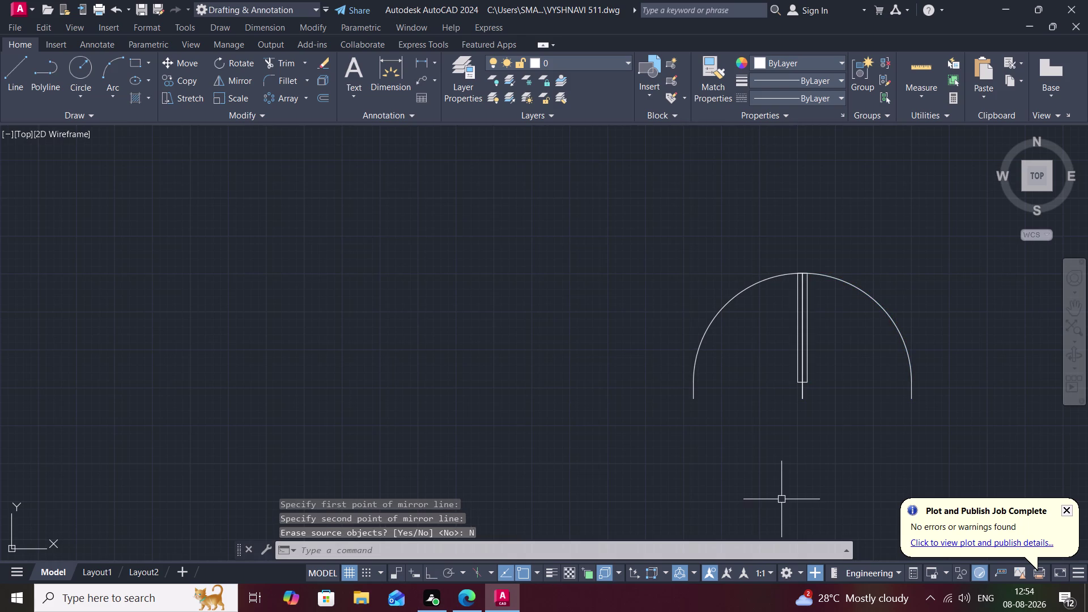
Copy the double door into the wall opening between the upper rooms.
text(co)
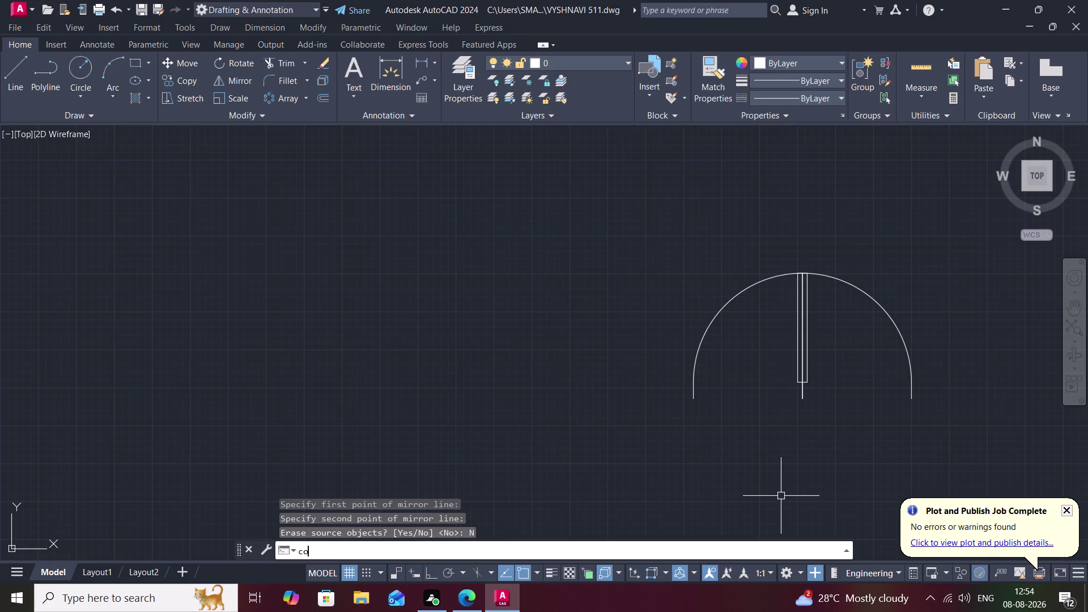
key(space)
click(802, 394)
right_click(802, 395)
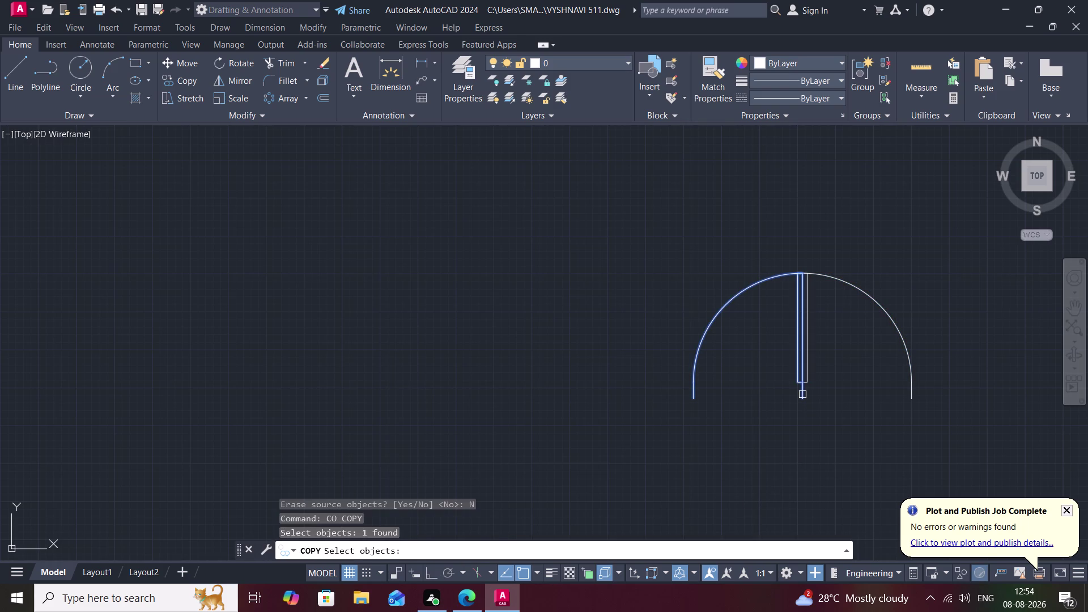
click(803, 395)
scroll(down, 3)
middle_drag(37, 365, 576, 393)
scroll(down, 3)
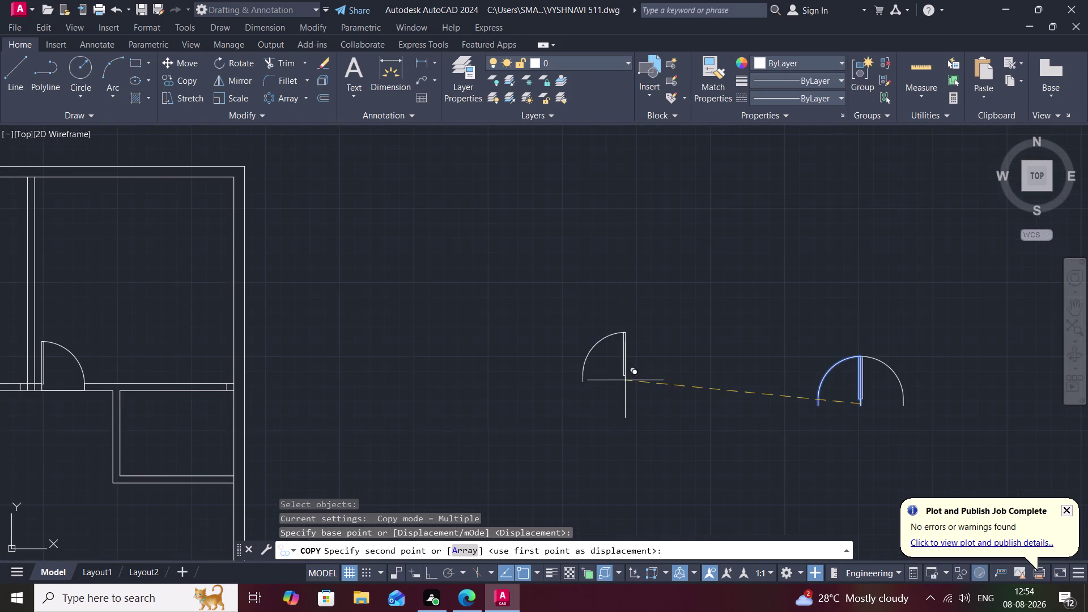
middle_drag(131, 384, 523, 412)
scroll(down, 3)
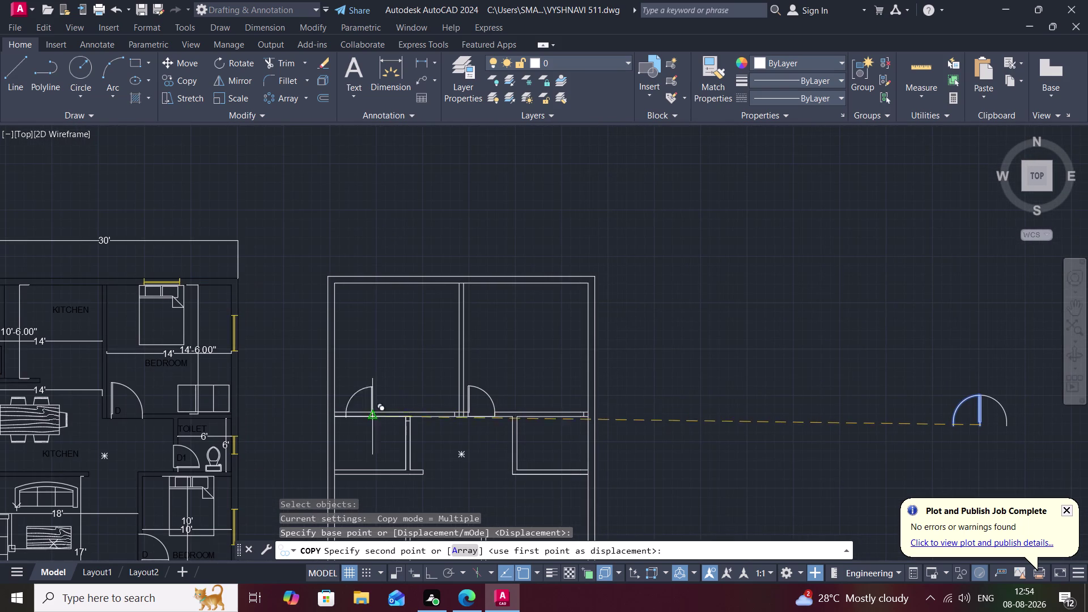
scroll(up, 3)
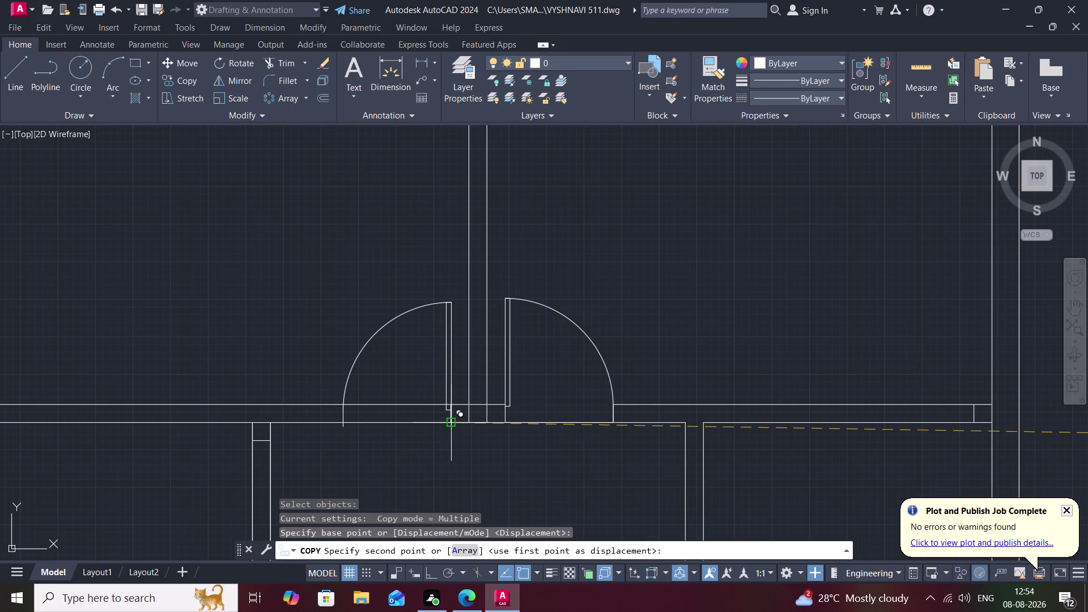
click(452, 422)
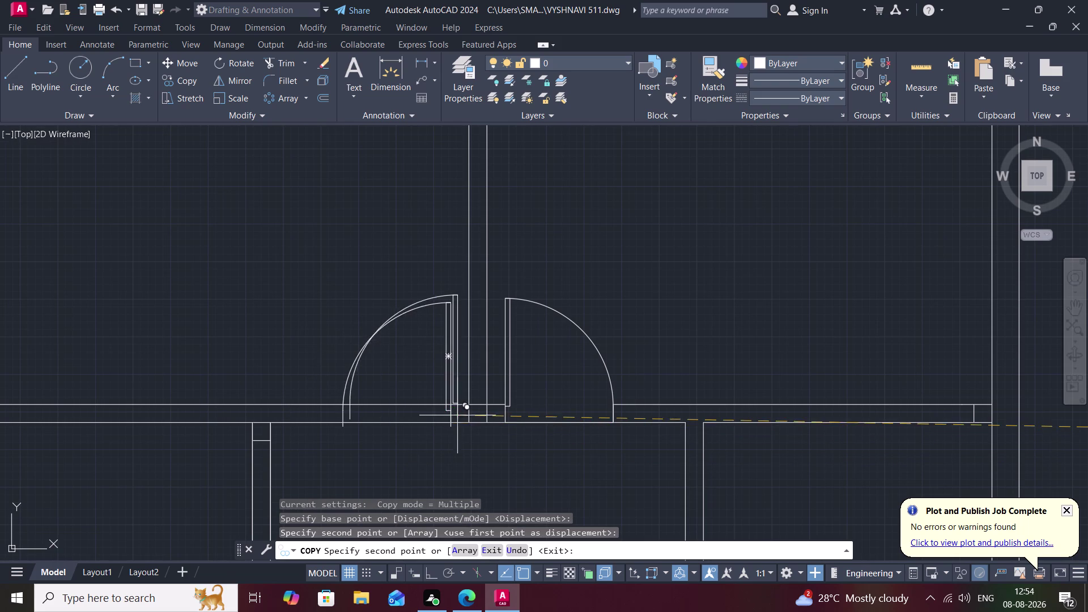
Place another door copy, then delete the misplaced duplicate.
scroll(up, 3)
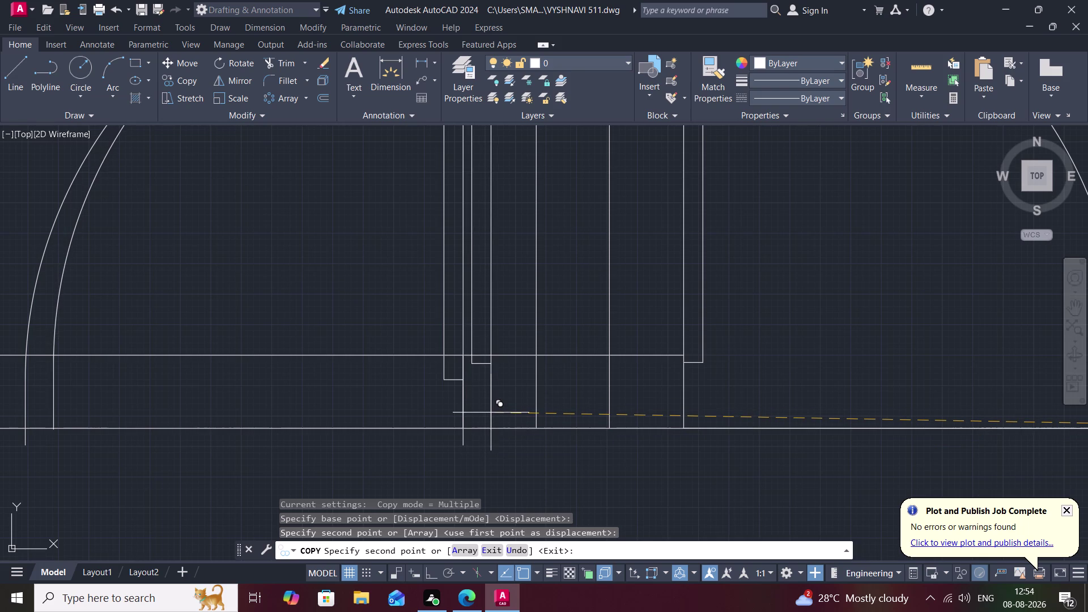
click(492, 413)
key(Escape)
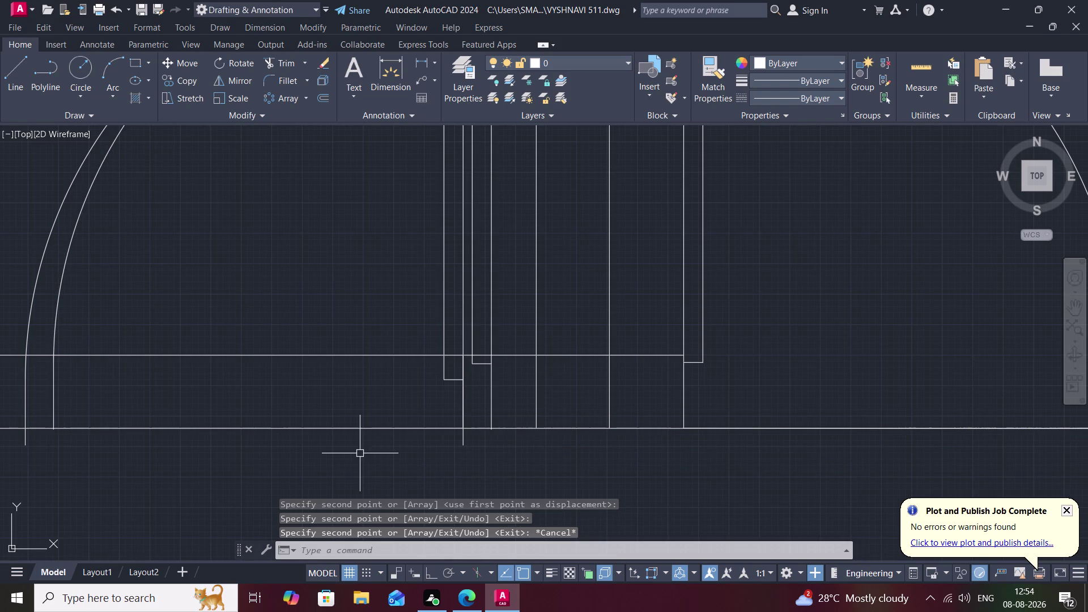
click(450, 378)
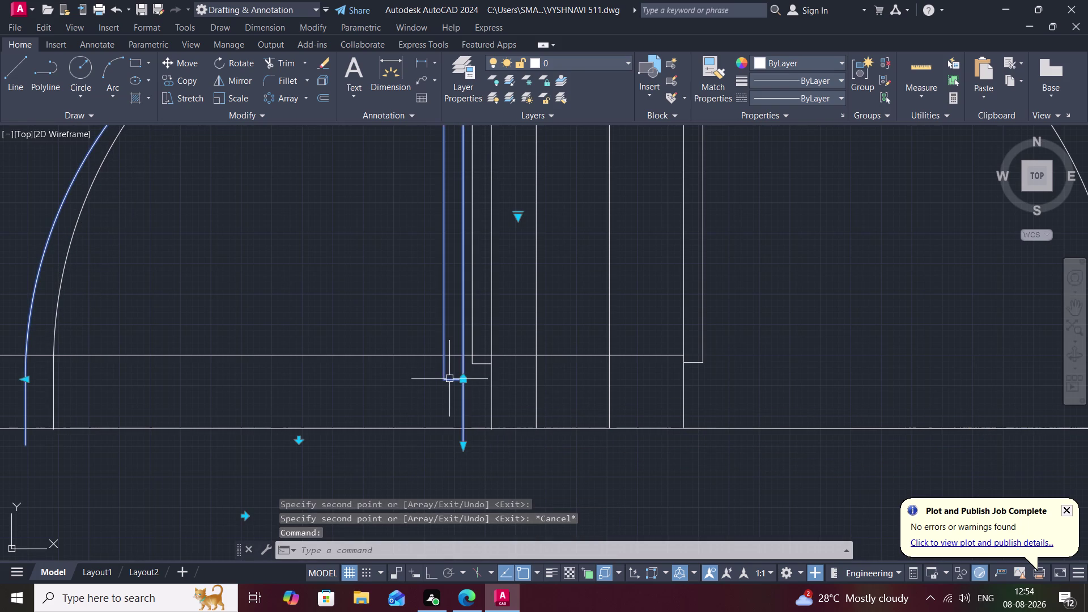
key(Delete)
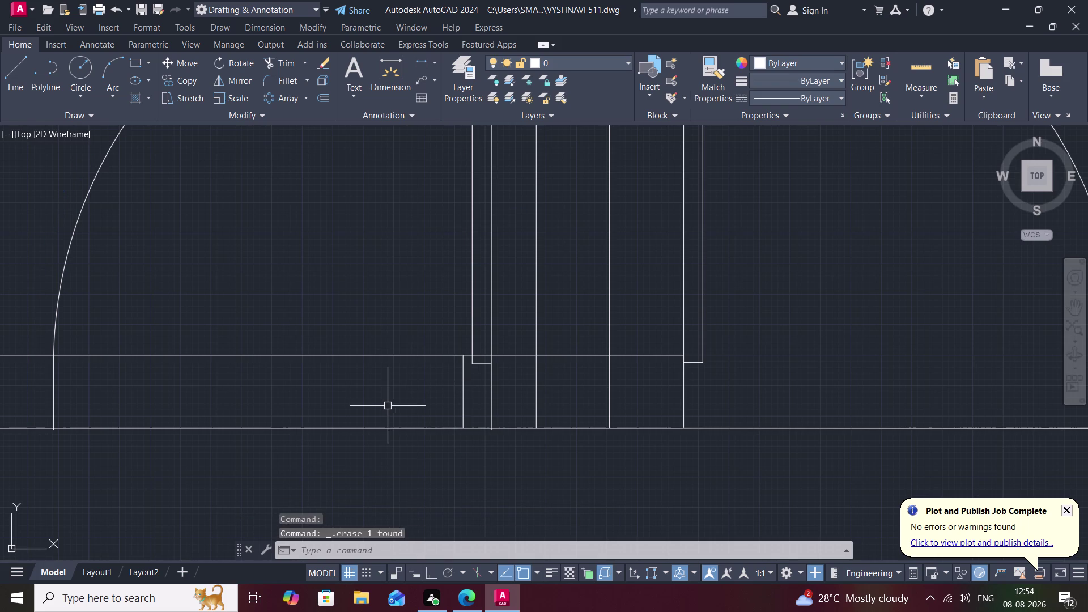
Move the door leaf slightly left to sit in the opening.
scroll(down, 3)
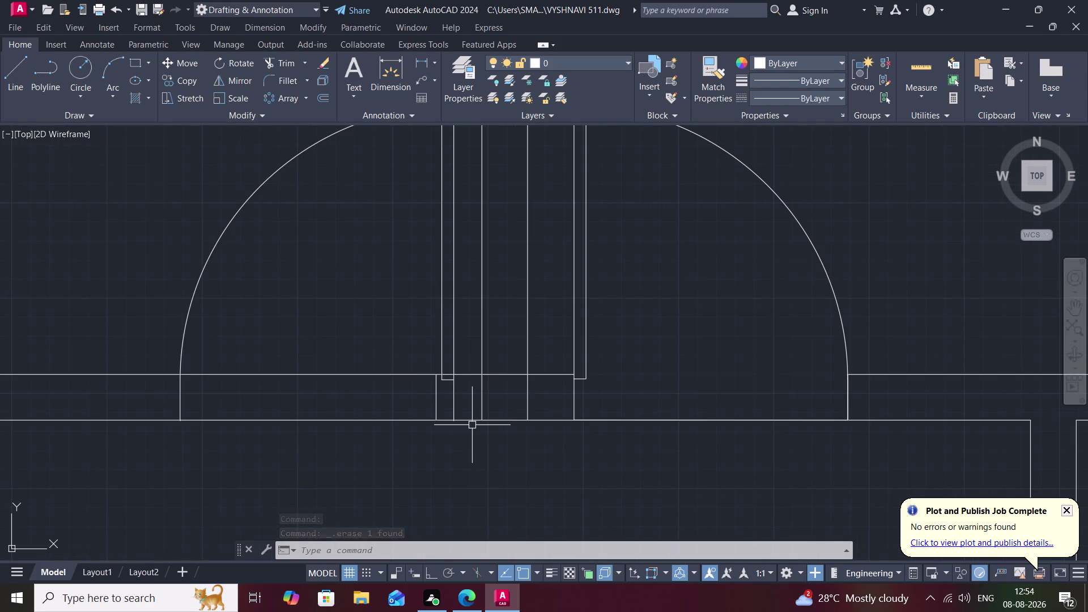
text(m)
key(space)
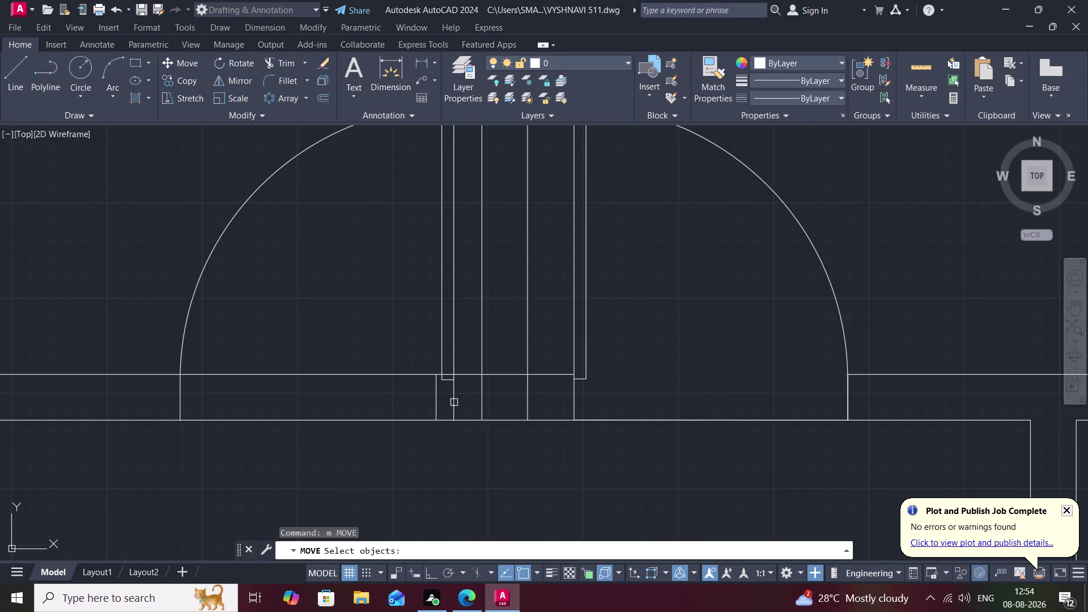
click(454, 402)
right_click(453, 402)
click(453, 403)
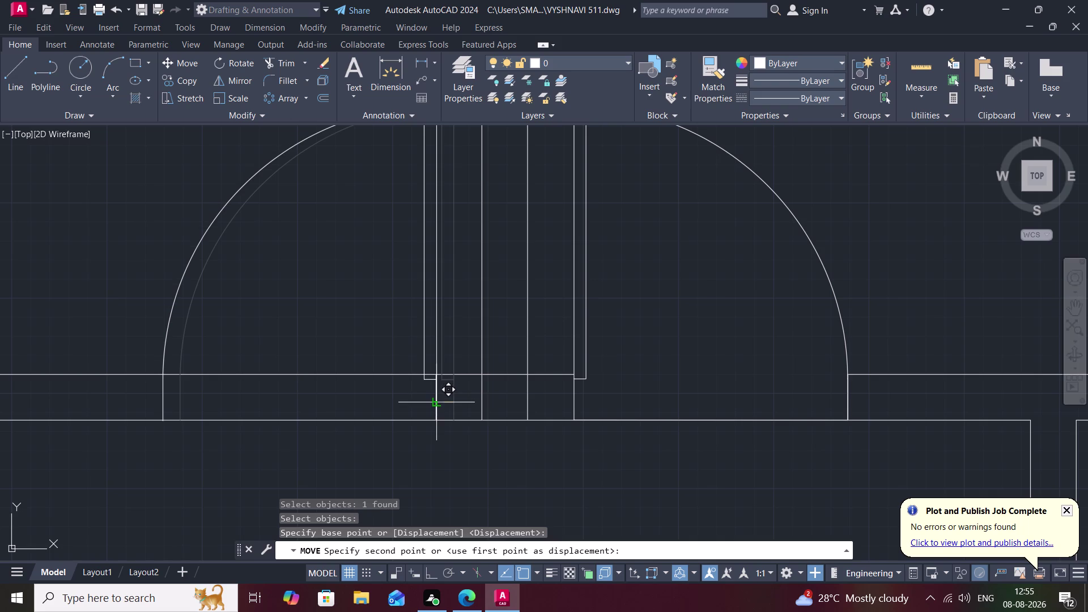
click(438, 403)
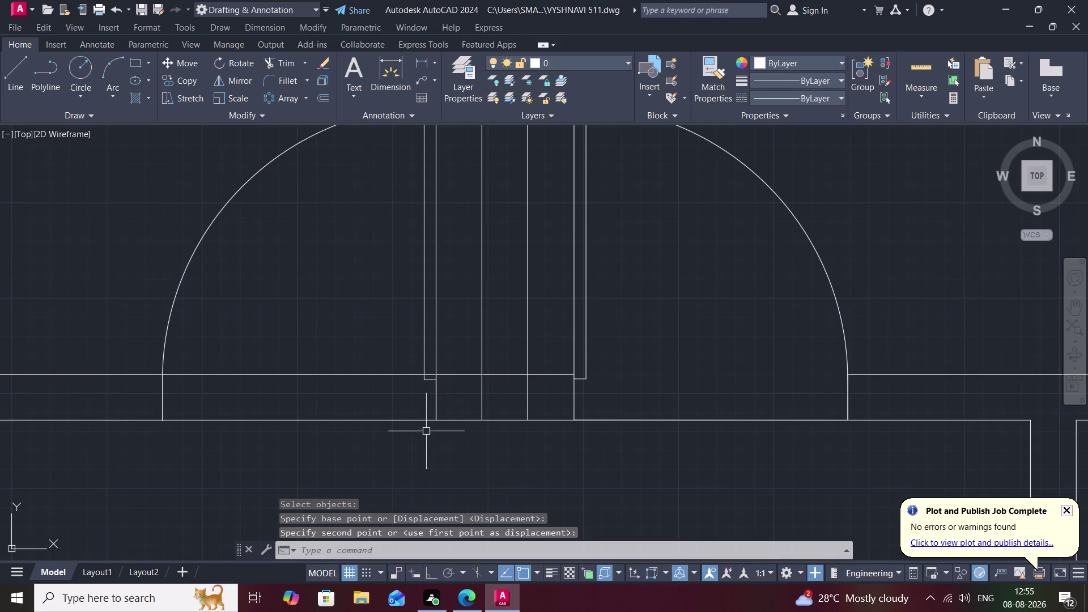
key(Escape)
Draw a 3' ortho line from the wall corner, then delete it.
text(l)
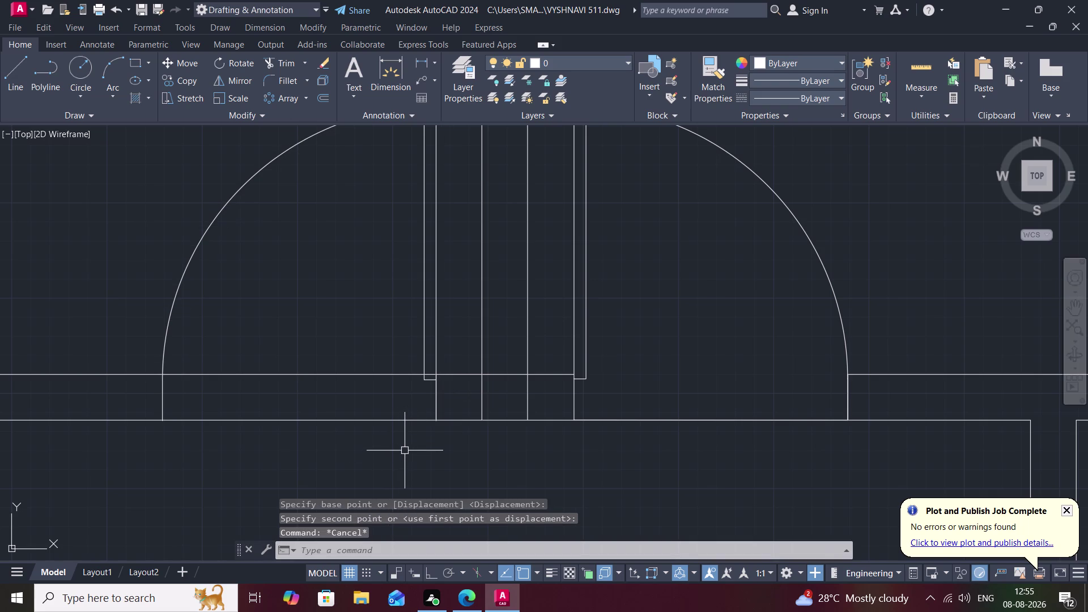
key(space)
click(437, 422)
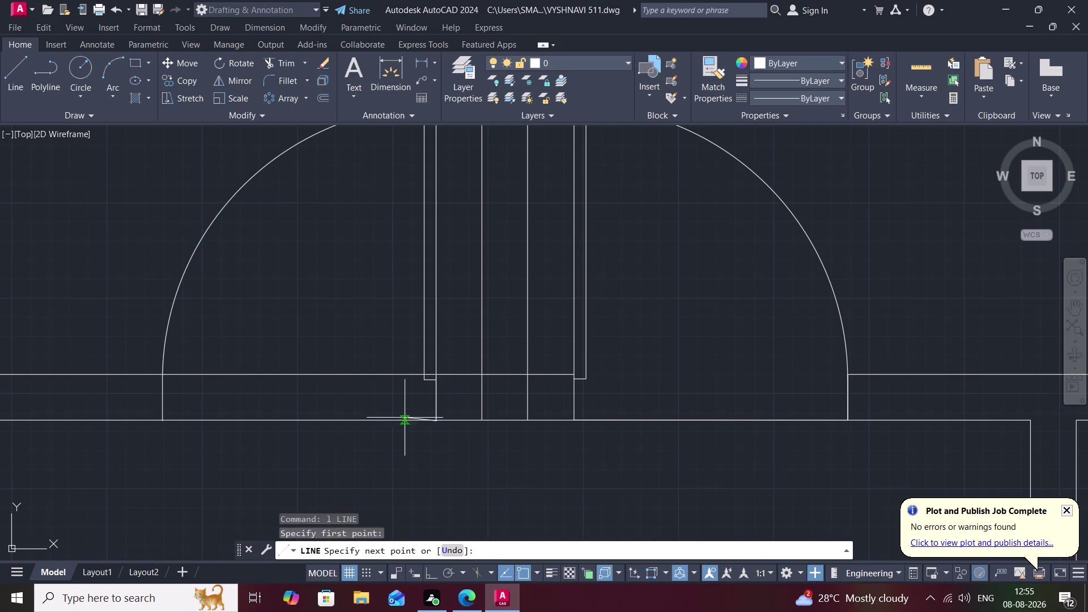
key(F8)
key(3)
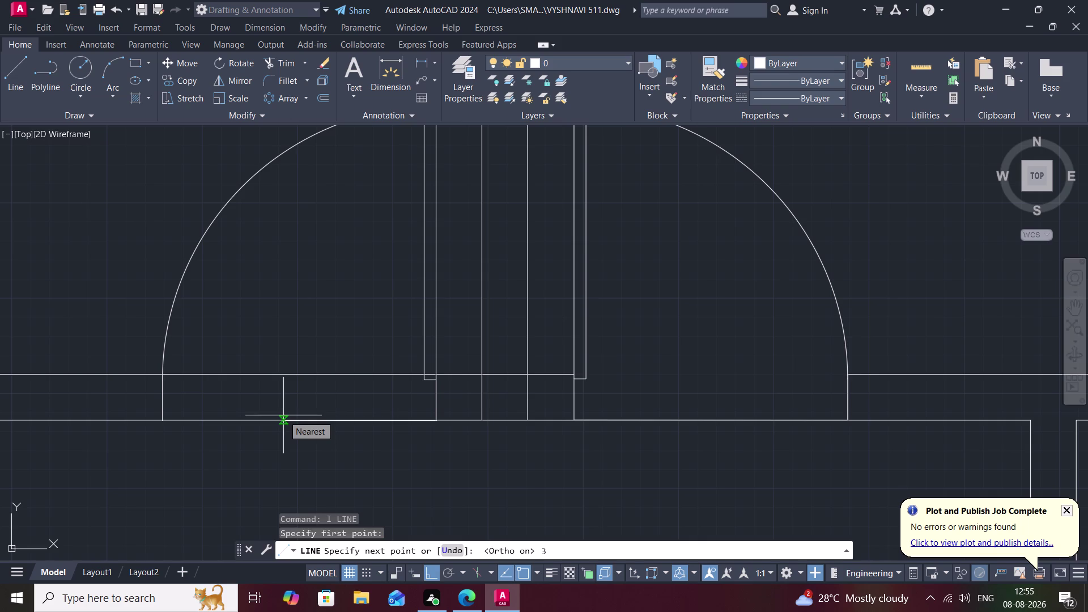
text(')
key(space)
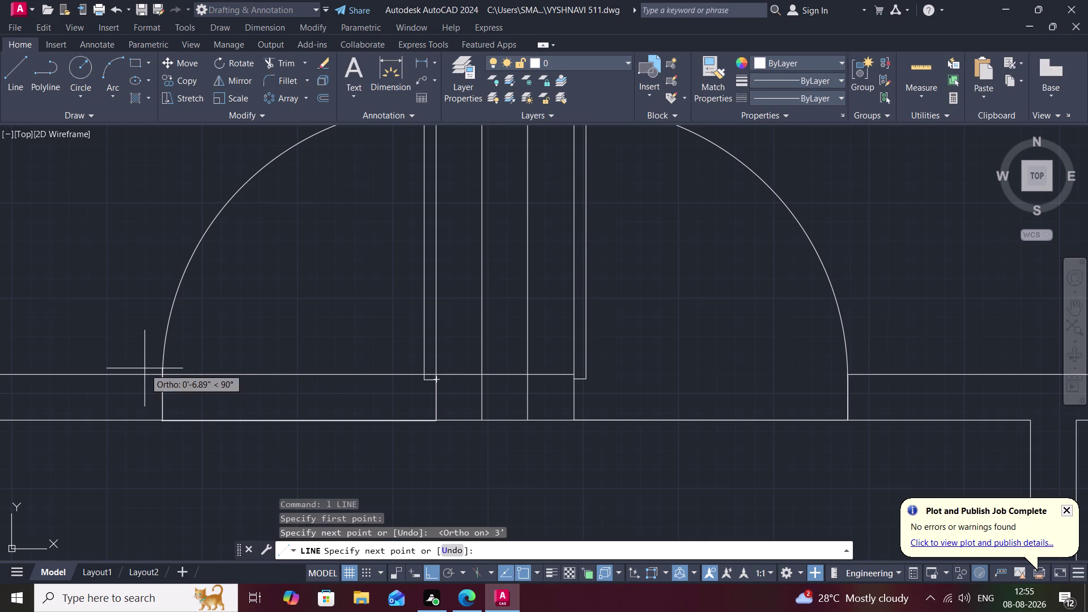
key(Escape)
click(302, 424)
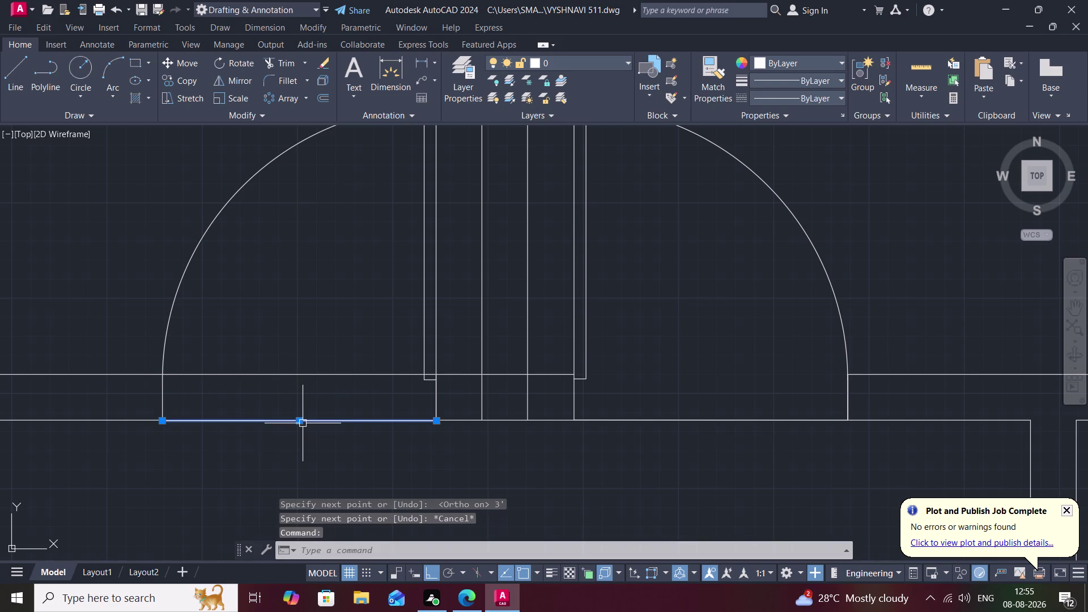
key(Delete)
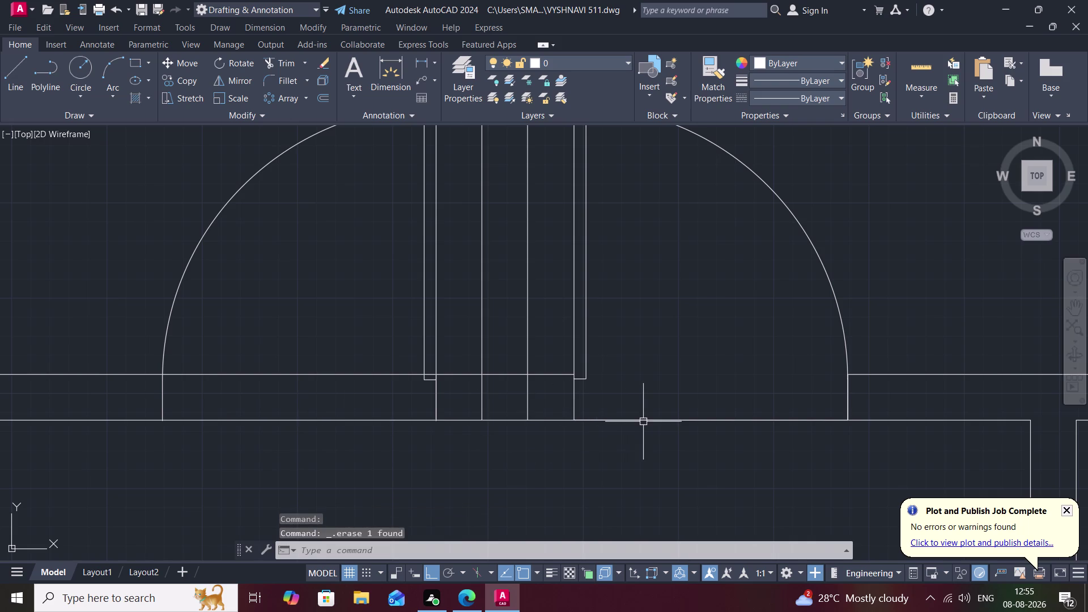
Delete another stray object and zoom out.
click(646, 420)
key(Delete)
scroll(down, 3)
scroll(down, 3)
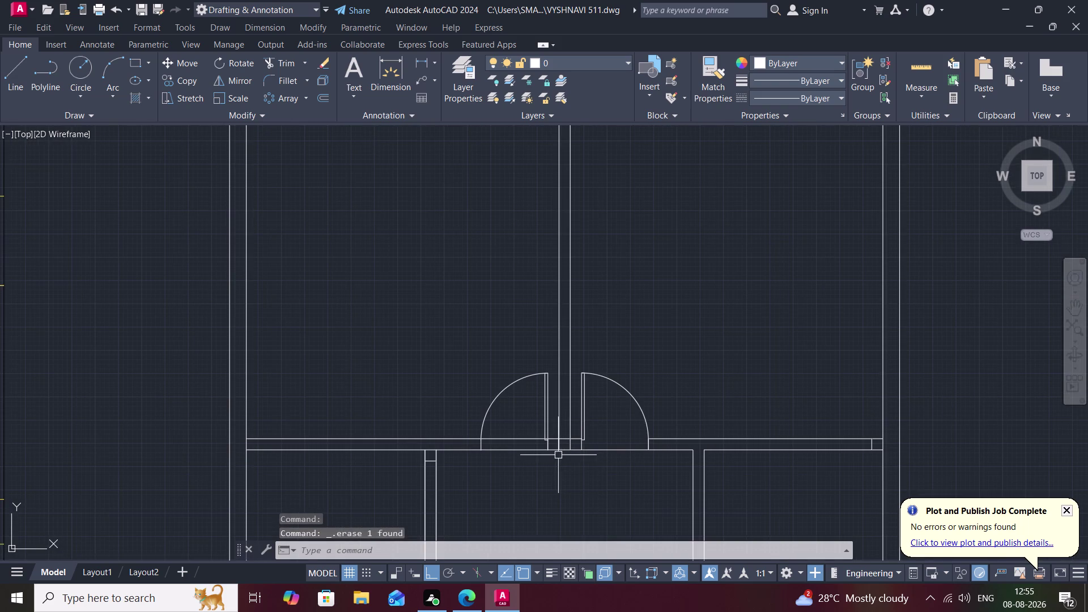
text(tr)
key(space)
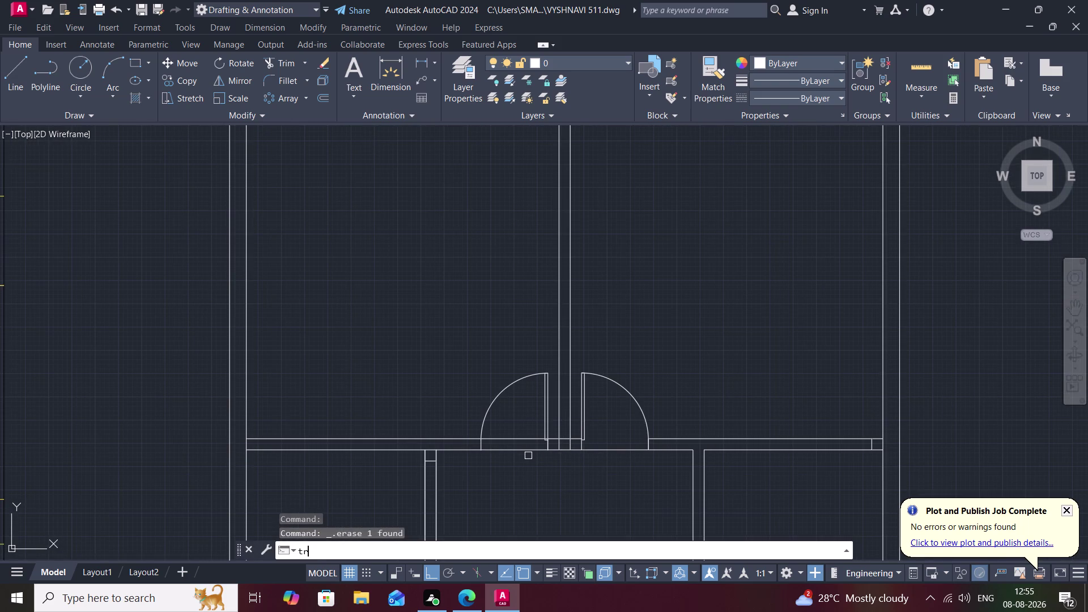
click(514, 440)
scroll(up, 3)
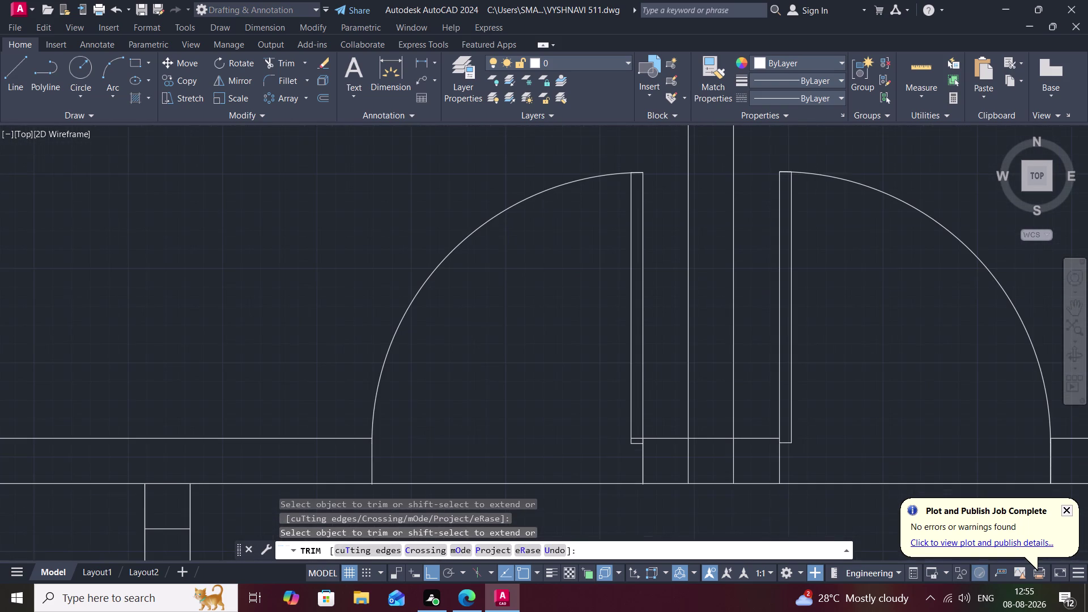
scroll(up, 3)
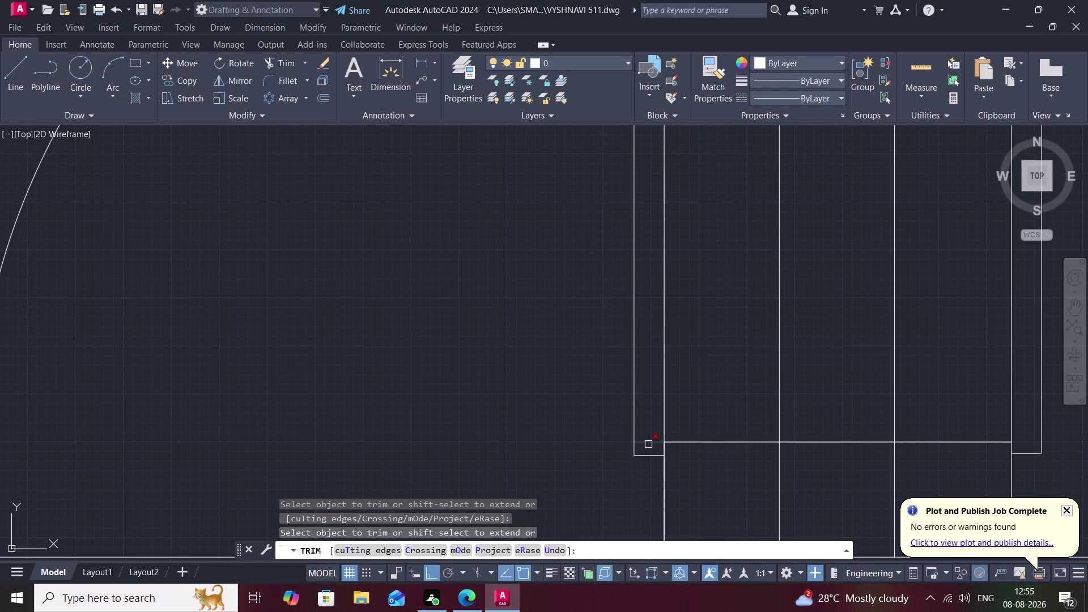
click(648, 444)
scroll(down, 3)
scroll(down, 3)
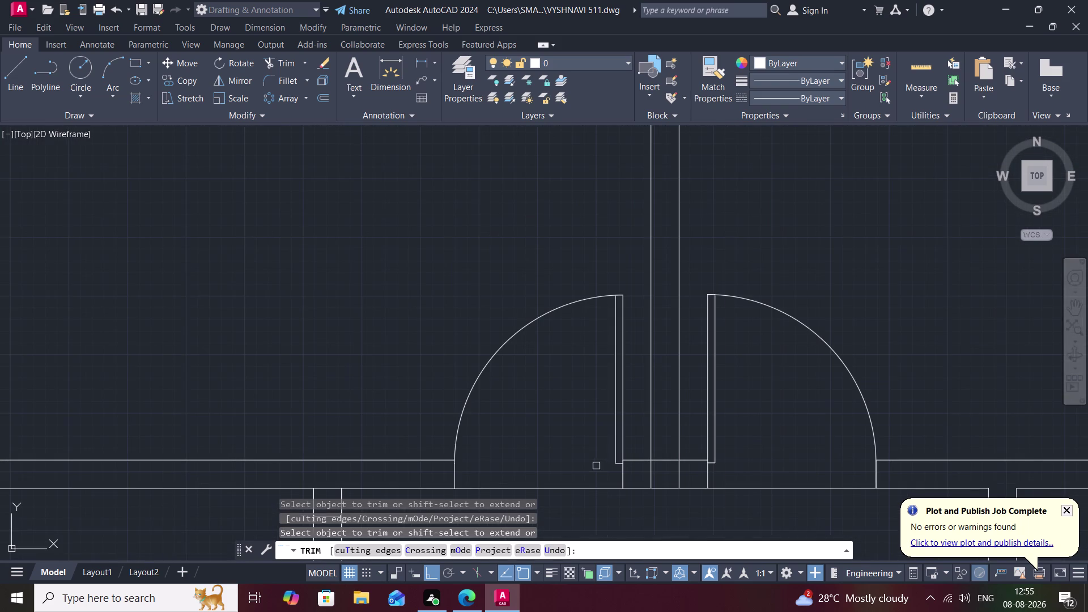
scroll(down, 3)
scroll(down, 3)
middle_drag(646, 495, 618, 366)
scroll(down, 3)
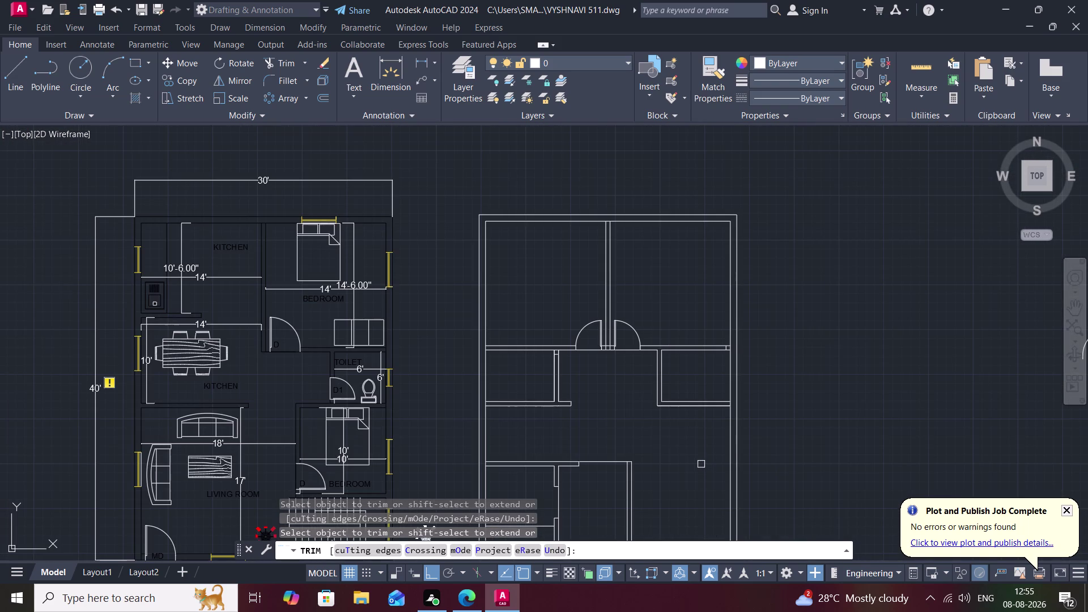
scroll(down, 3)
middle_drag(693, 459, 672, 367)
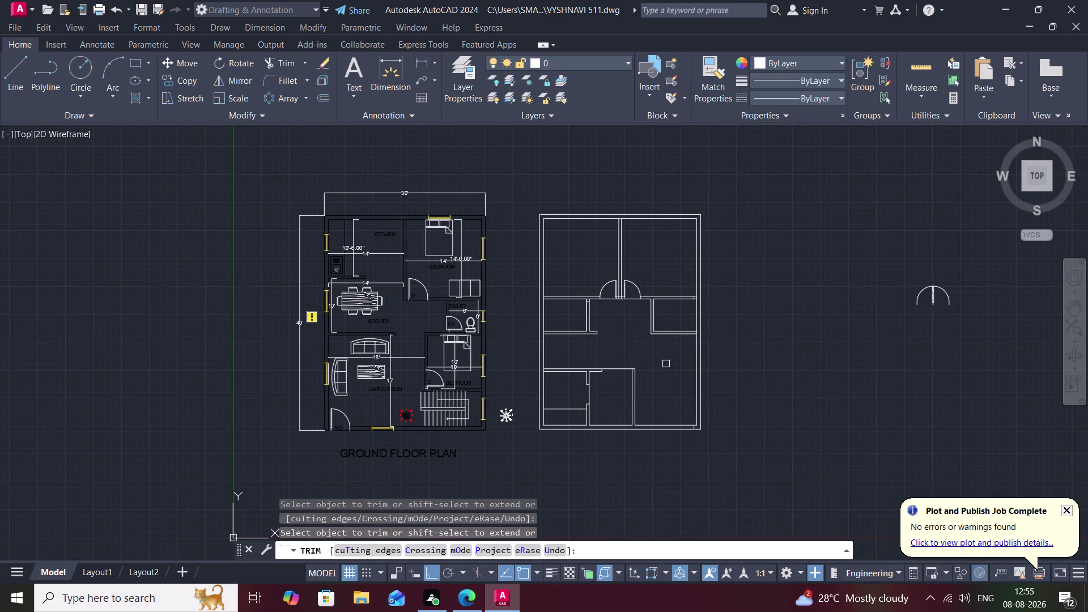
key(c)
key(o)
key(space)
click(606, 287)
key(Escape)
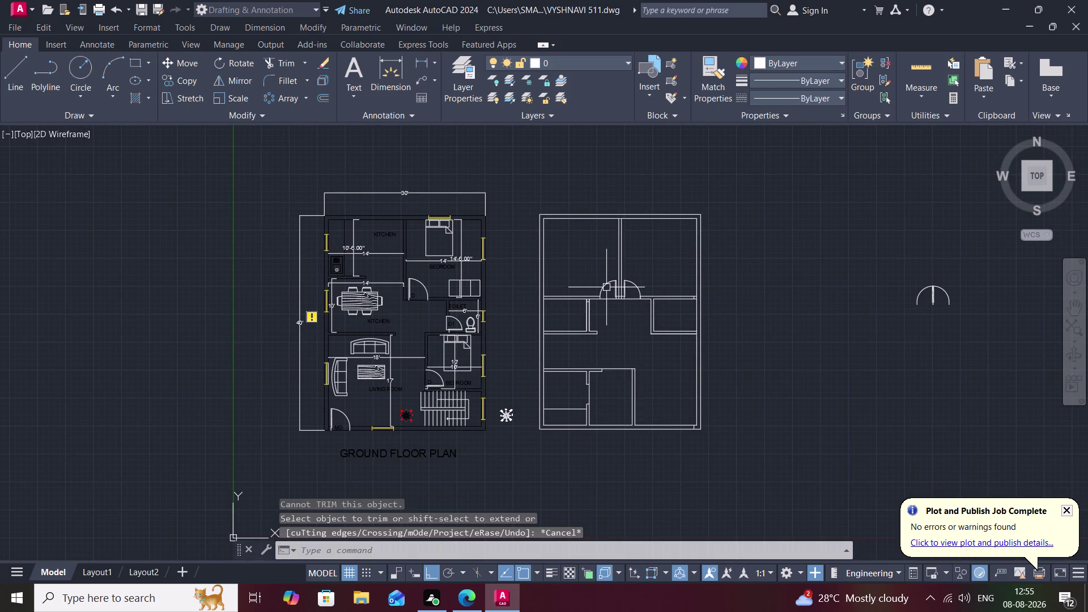
text(co)
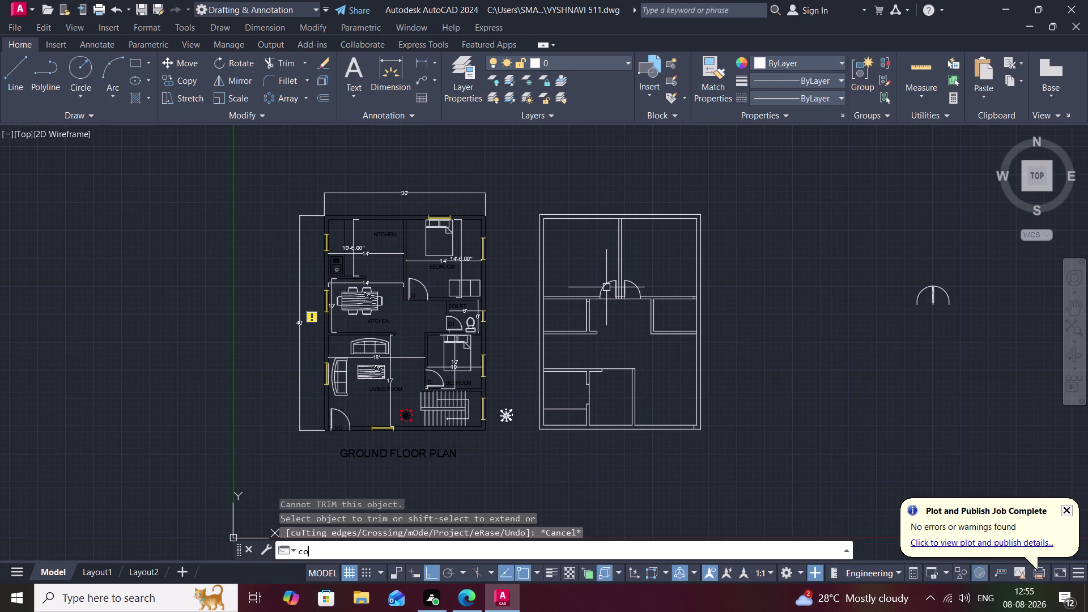
Copy the left door from its hinge to the first-floor plan's bottom-right corner, with Ortho off.
key(space)
click(606, 287)
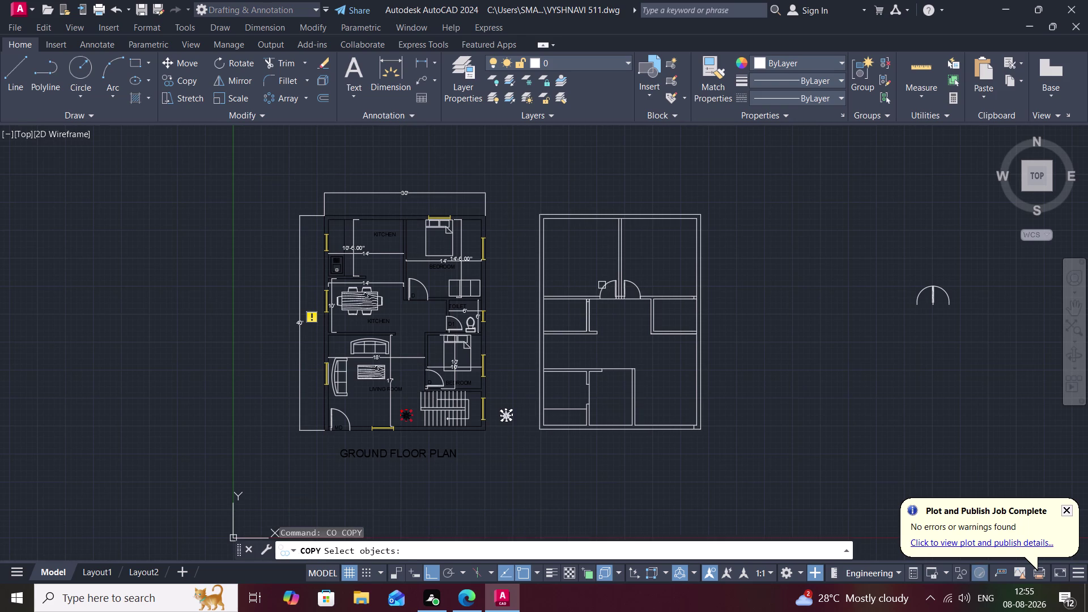
click(603, 285)
right_click(603, 286)
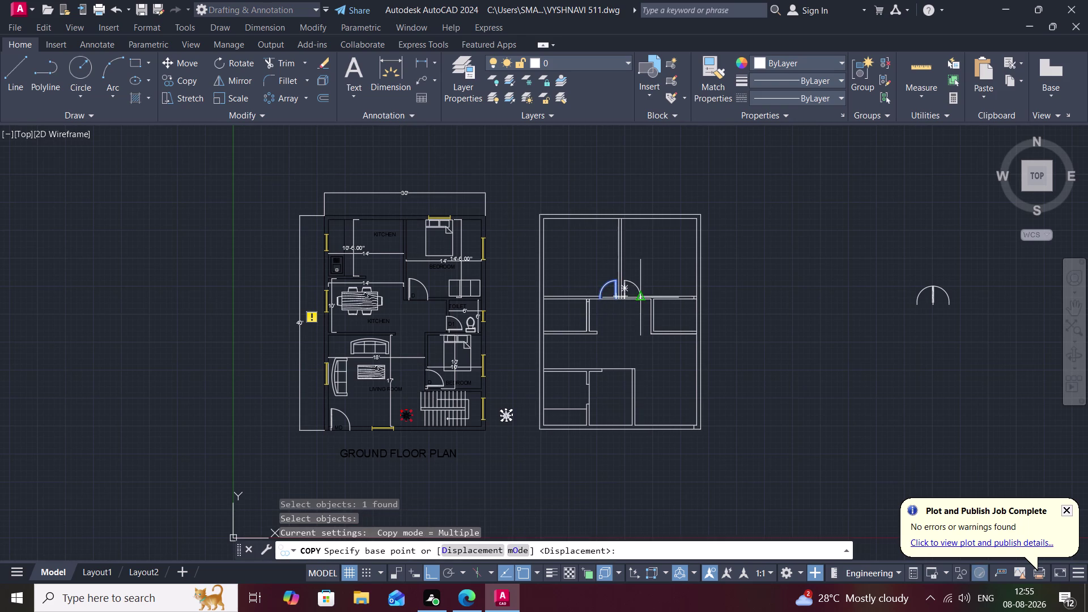
scroll(up, 3)
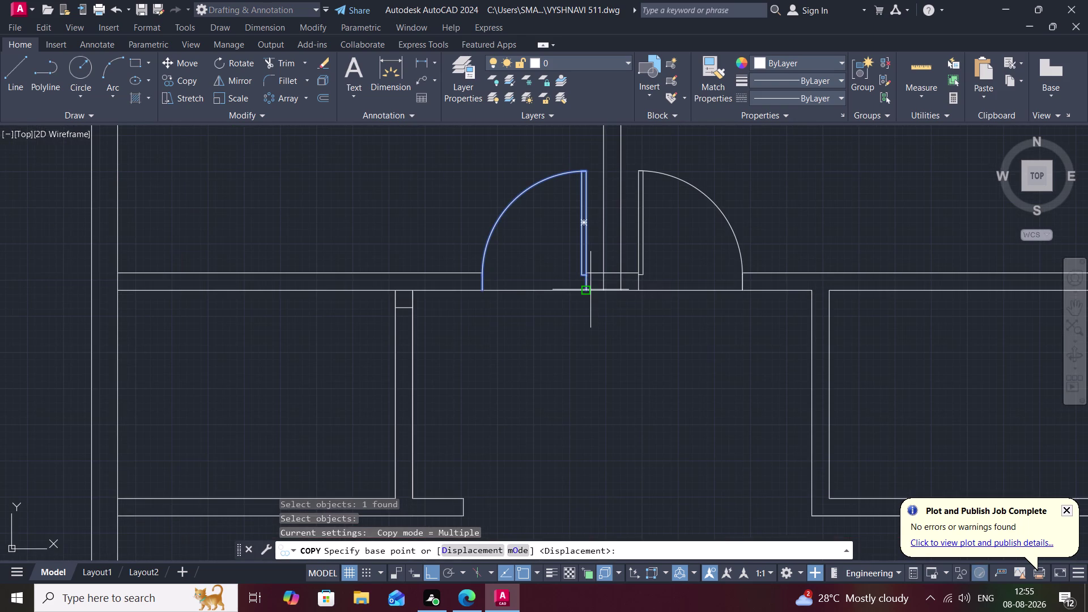
click(588, 290)
middle_drag(722, 464, 661, 249)
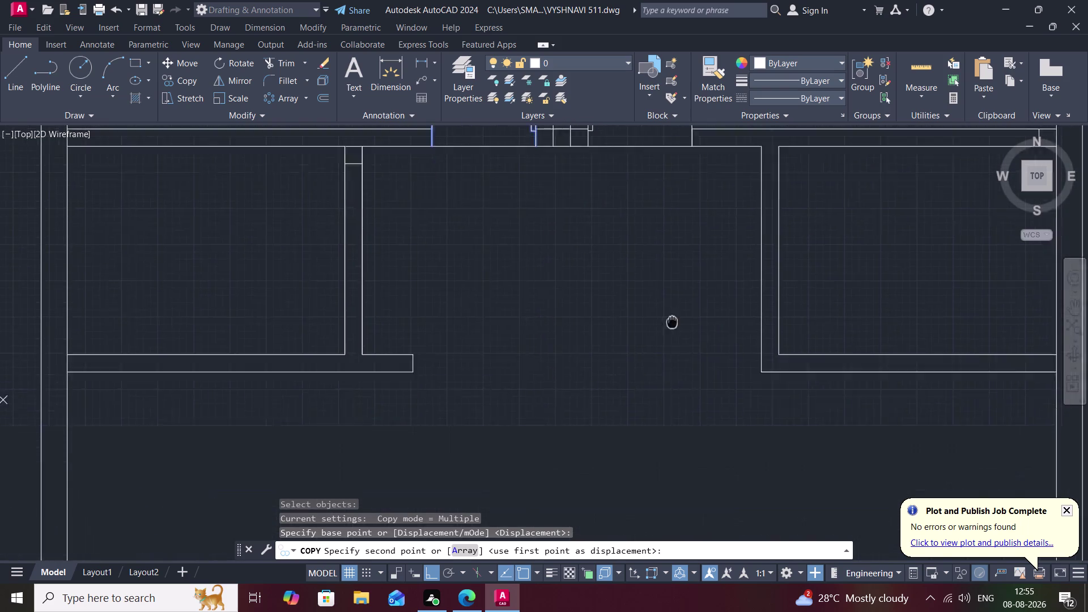
scroll(down, 3)
scroll(down, 3)
scroll(down, 3)
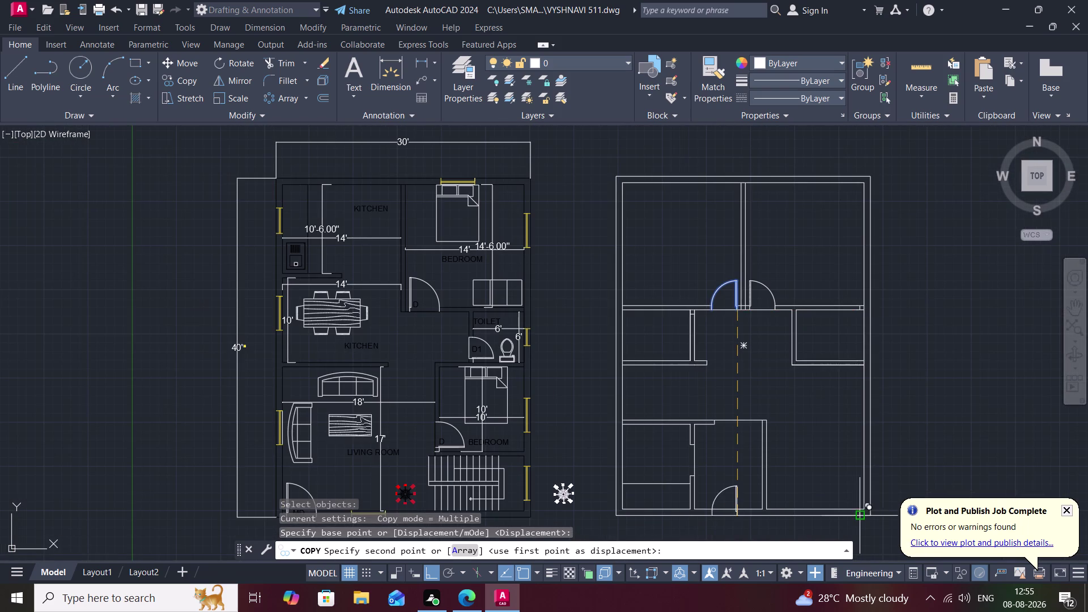
scroll(up, 3)
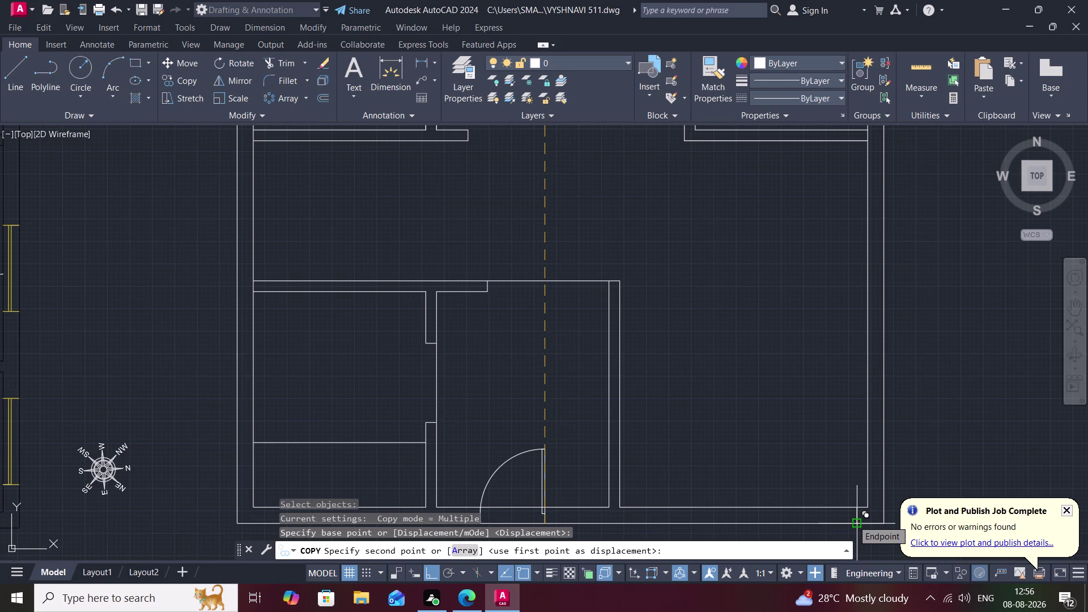
key(F8)
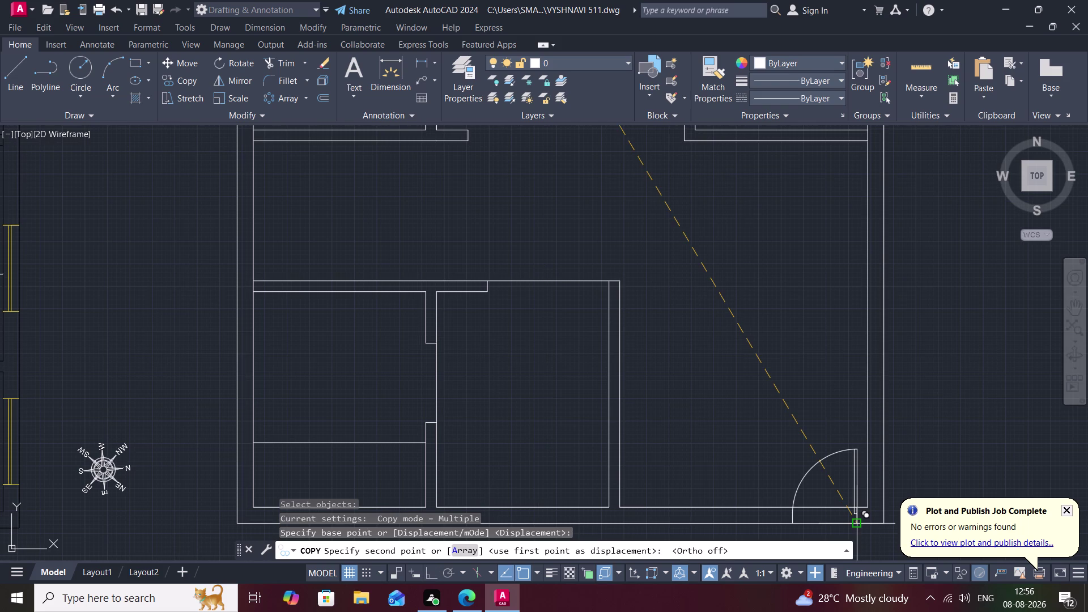
click(853, 520)
key(Escape)
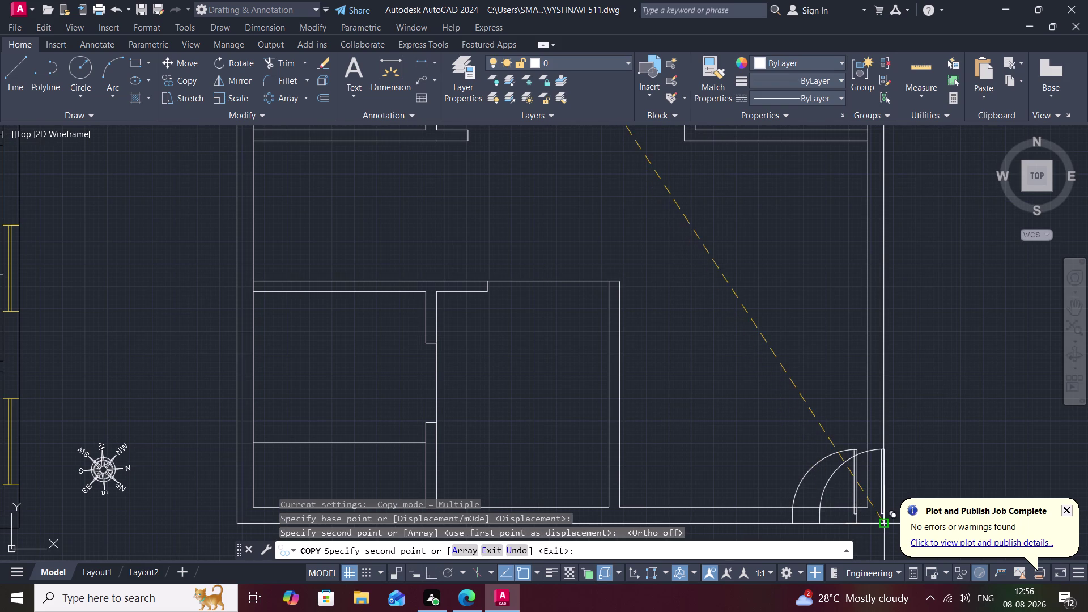
Try trimming the wall line at the new door, then cancel the trim.
text(tr)
key(space)
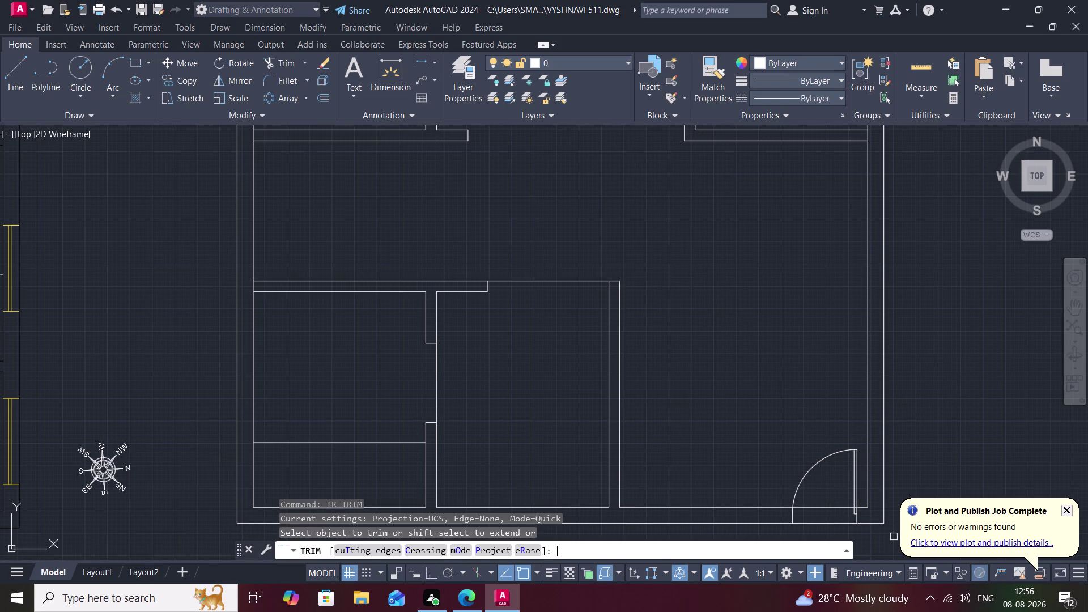
scroll(up, 3)
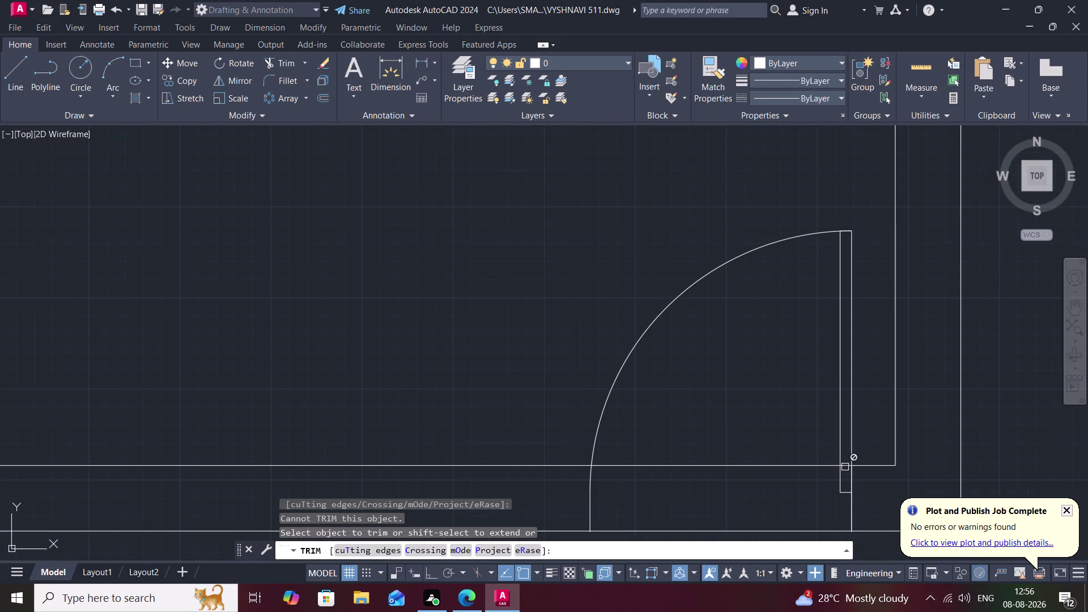
click(806, 464)
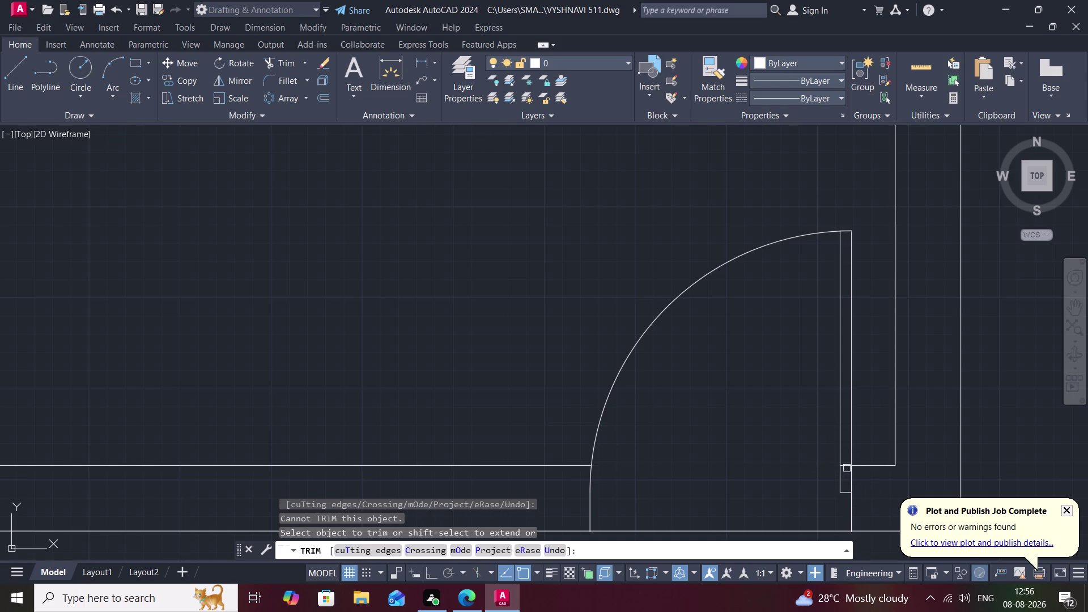
click(847, 467)
scroll(down, 3)
middle_drag(731, 489, 739, 410)
key(Escape)
Zoom and pan back out to show both floor plans.
scroll(down, 3)
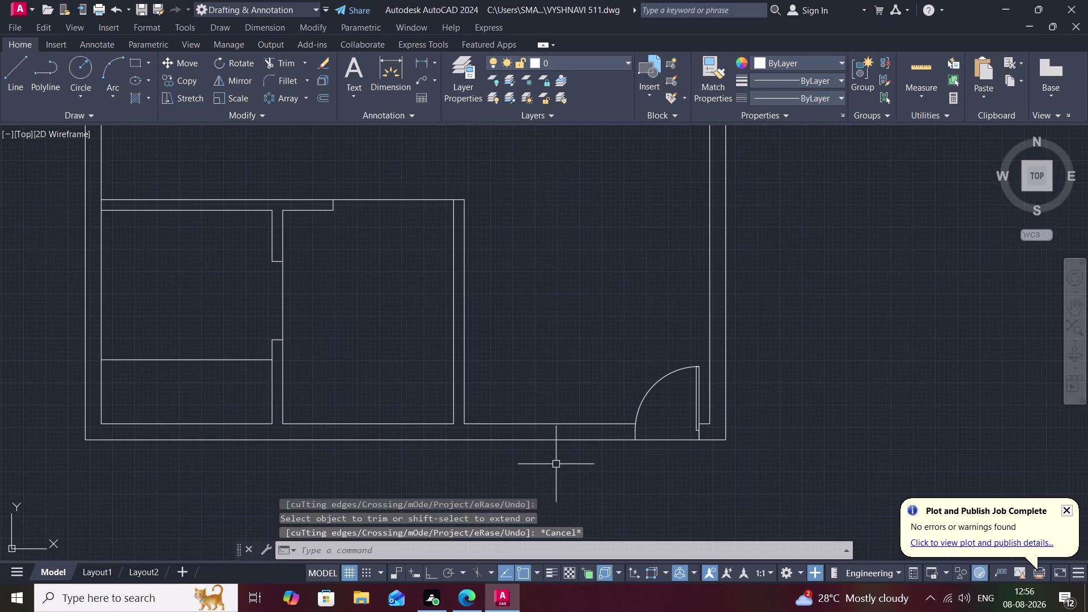
scroll(down, 3)
middle_drag(557, 465, 742, 465)
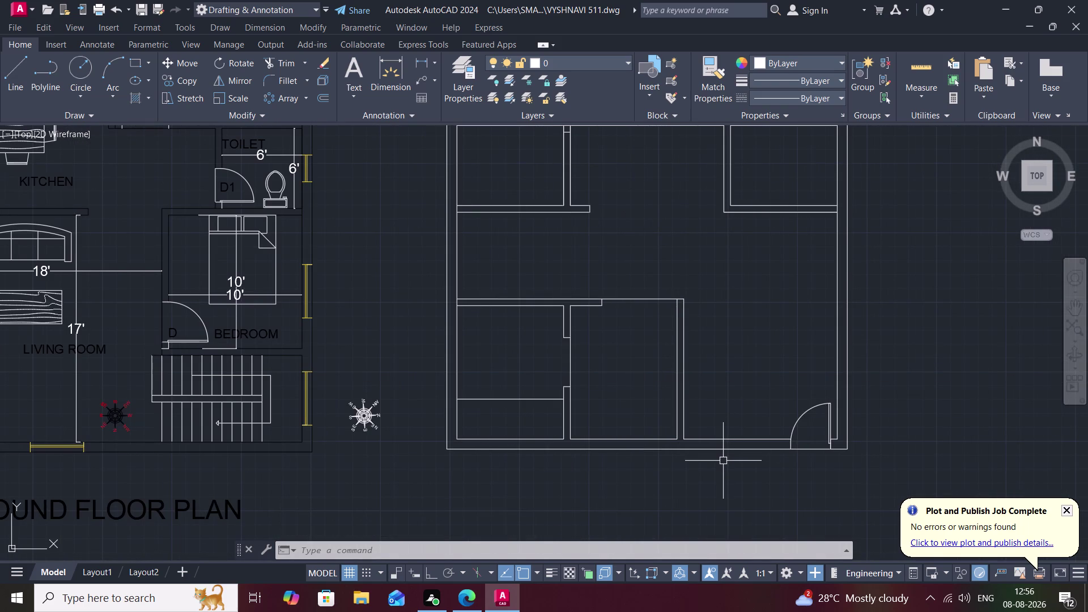
scroll(down, 3)
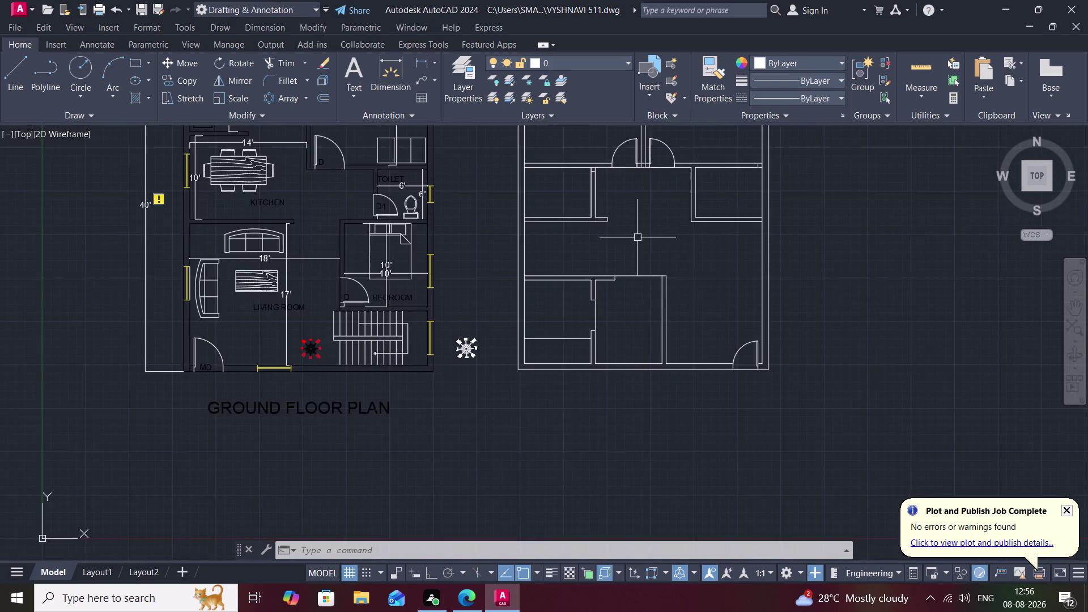
scroll(down, 3)
middle_drag(641, 238, 634, 310)
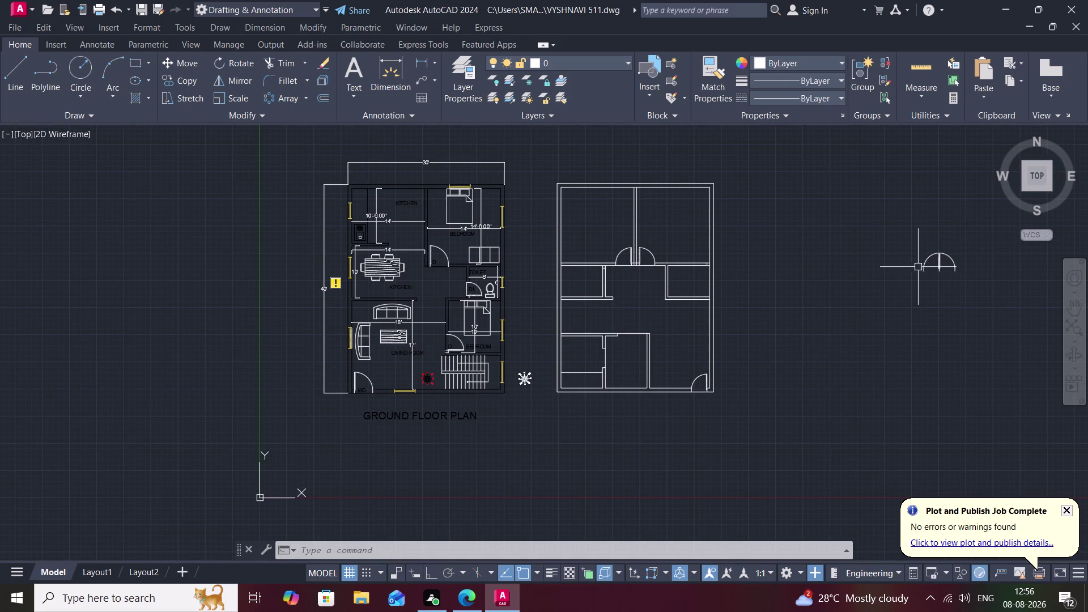
Rotate the spare door symbol about its hinge so its leaf lies horizontally.
key(r)
key(o)
key(space)
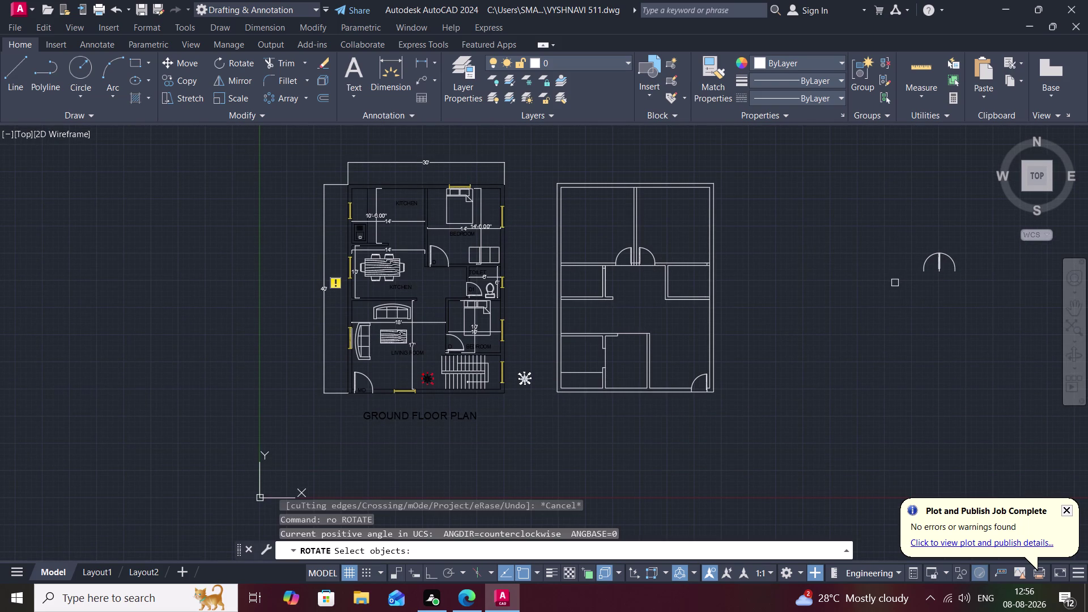
click(948, 257)
right_click(948, 258)
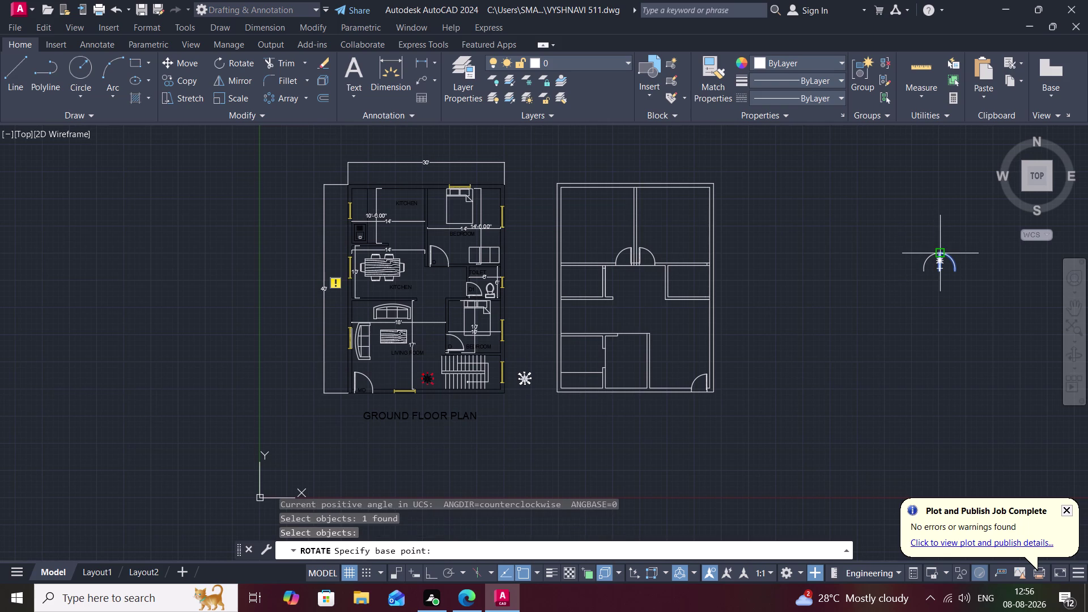
scroll(up, 3)
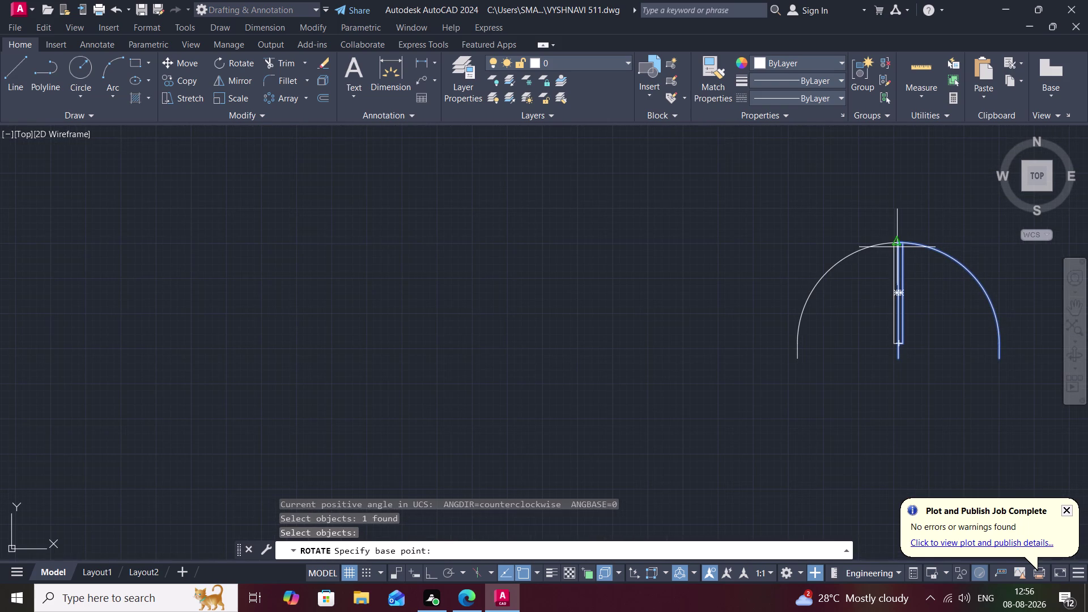
click(898, 247)
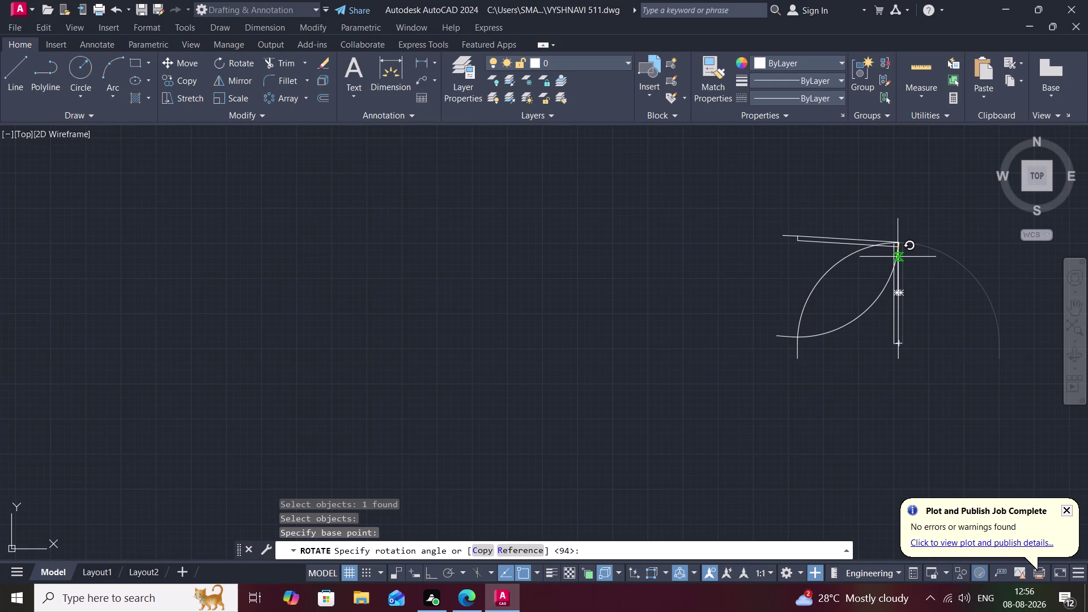
scroll(up, 3)
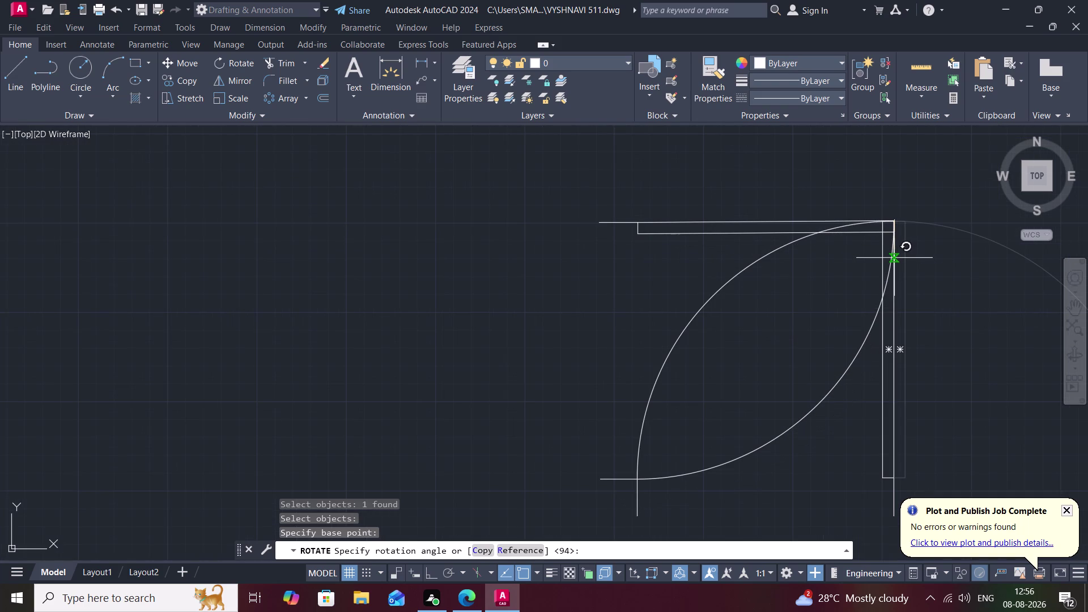
click(895, 258)
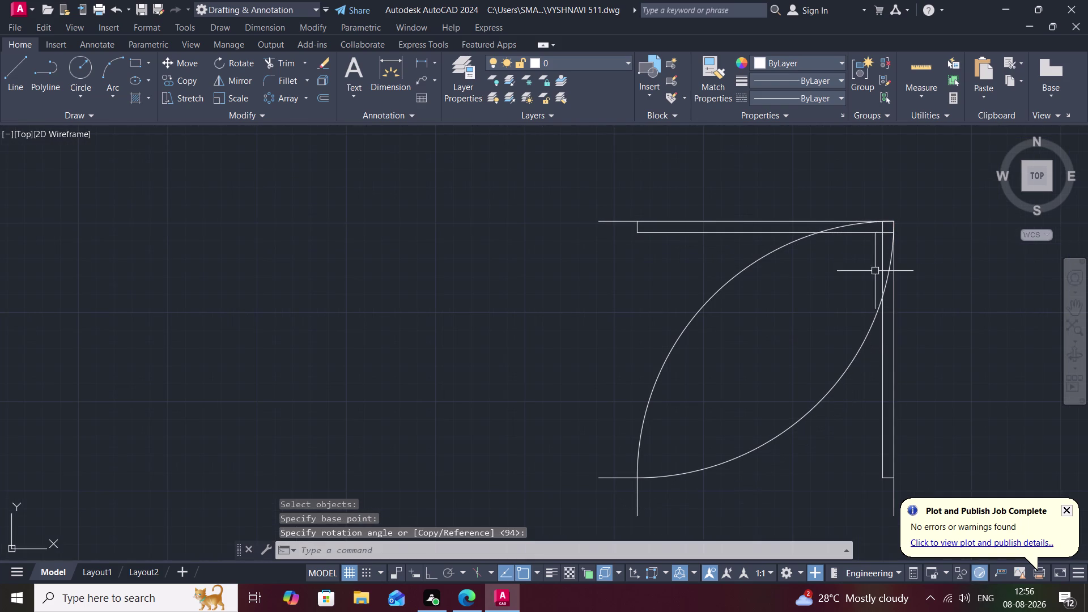
Copy the rotated spare door from its corner into the open space right of the first-floor plan.
key(c)
key(o)
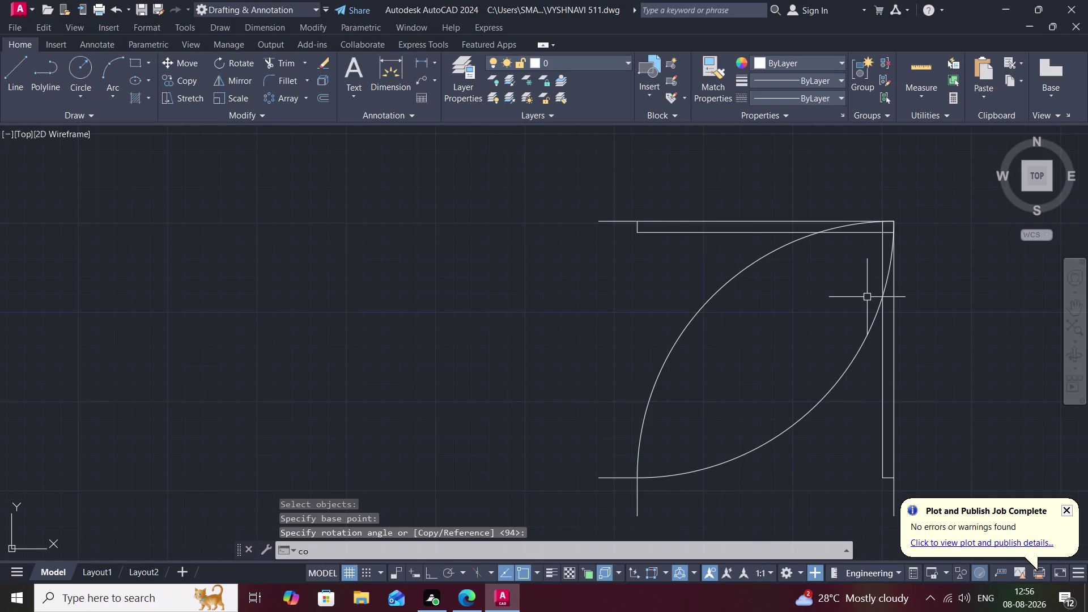
key(space)
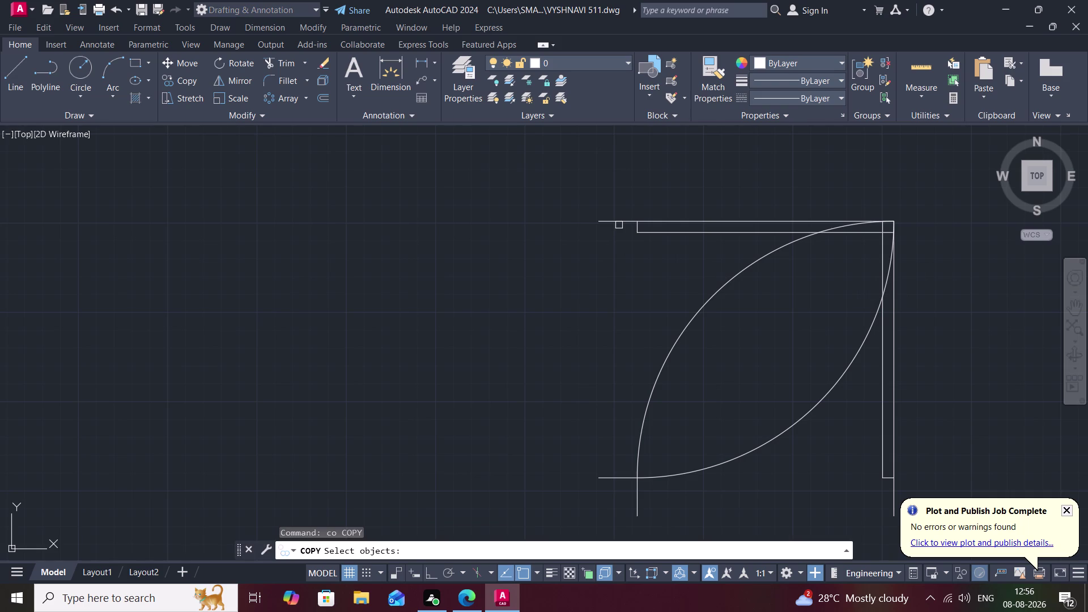
click(622, 222)
right_click(622, 223)
click(622, 223)
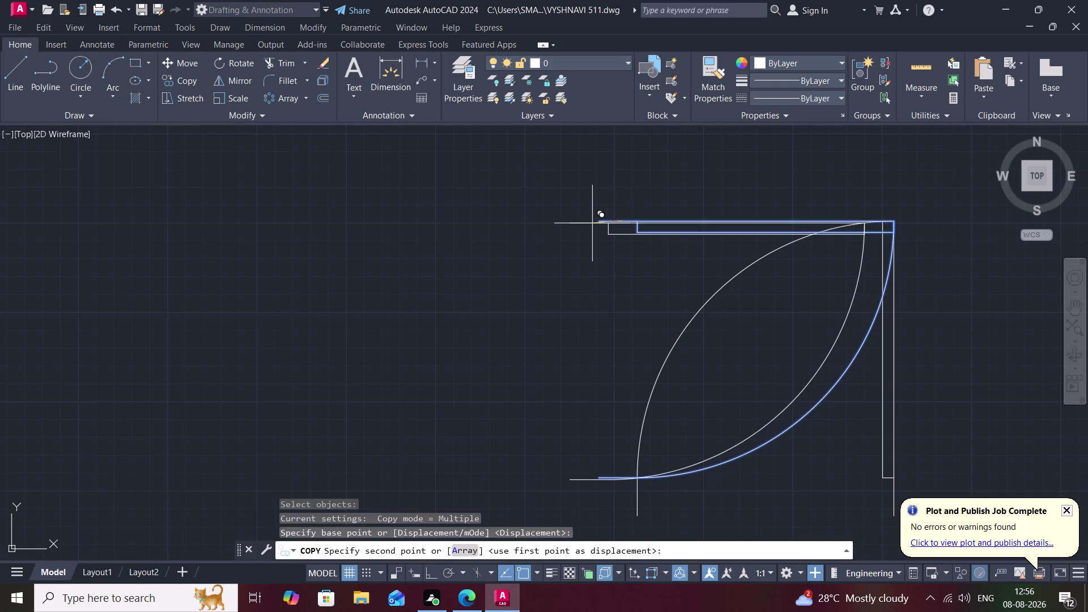
middle_drag(278, 277, 376, 268)
scroll(down, 3)
scroll(down, 3)
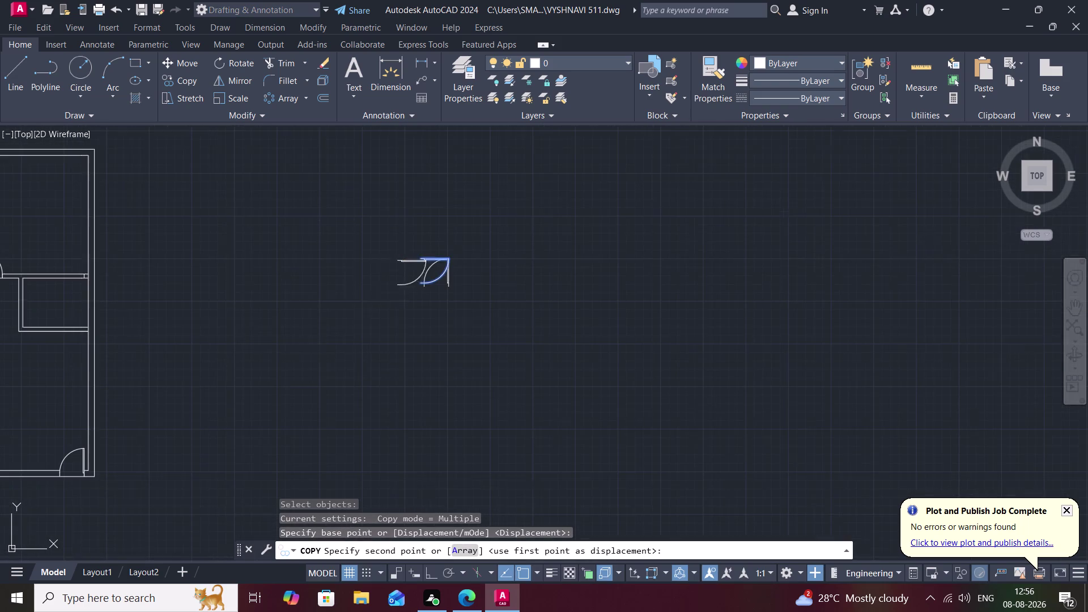
middle_drag(339, 300, 877, 317)
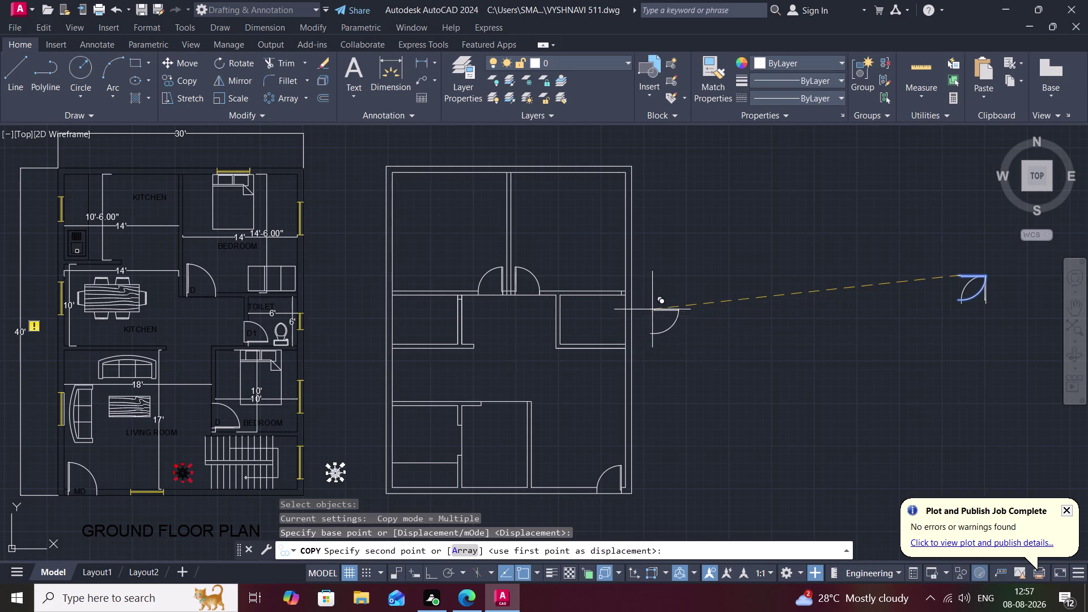
click(685, 307)
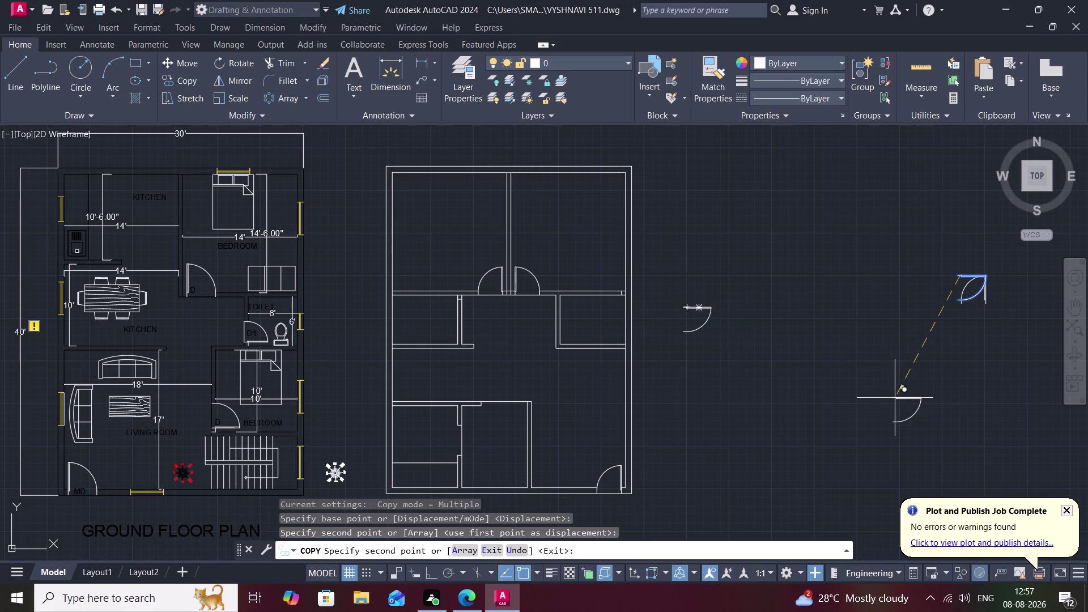
key(Escape)
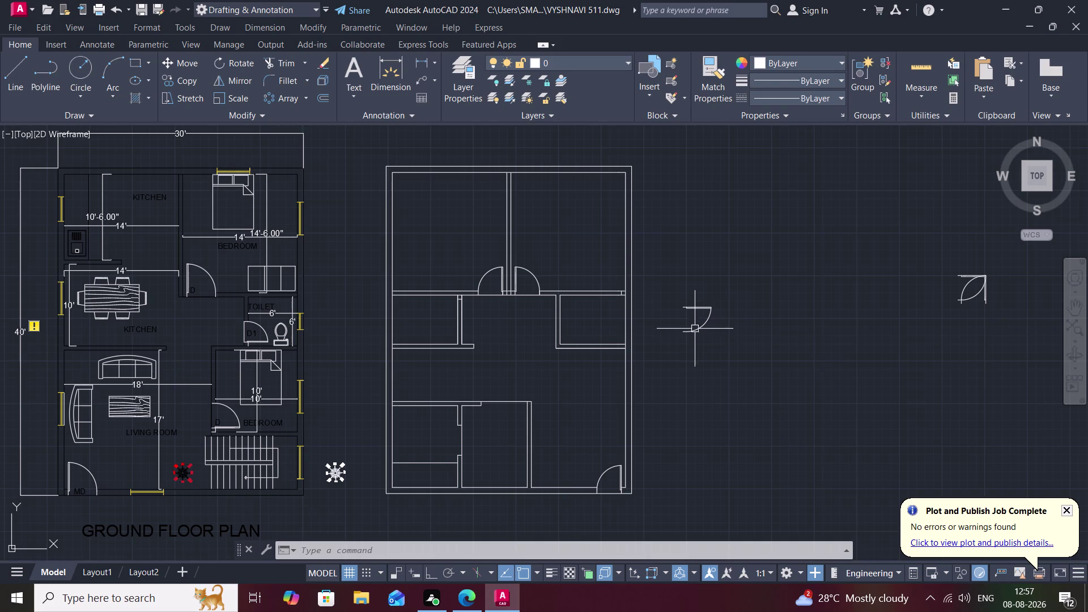
Rotate the copied door 90° about its hinge so the leaf stands upright, swinging left.
text(ro)
key(space)
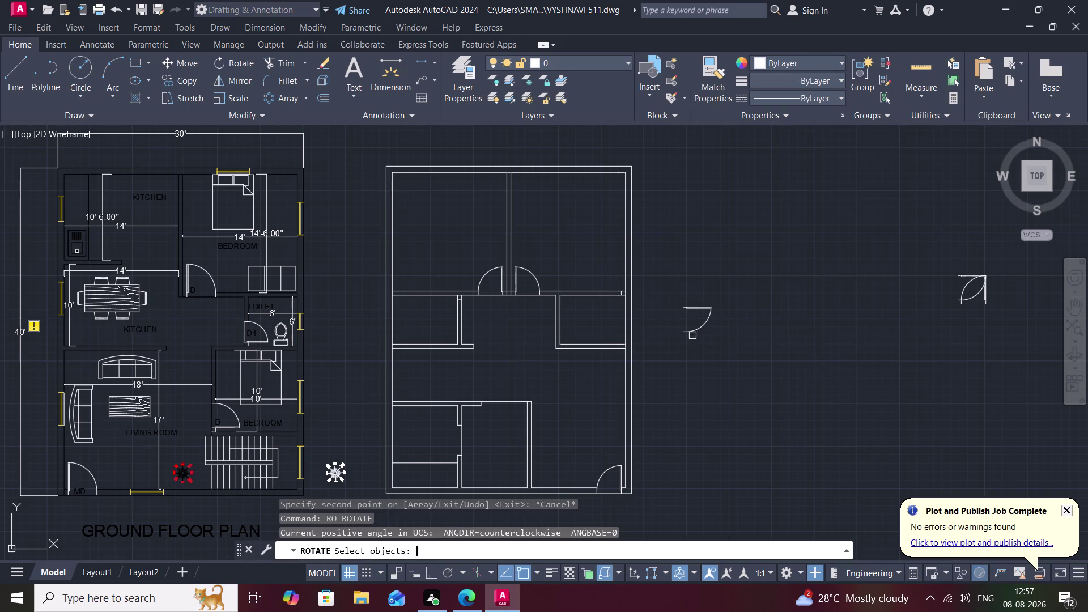
scroll(up, 3)
click(698, 310)
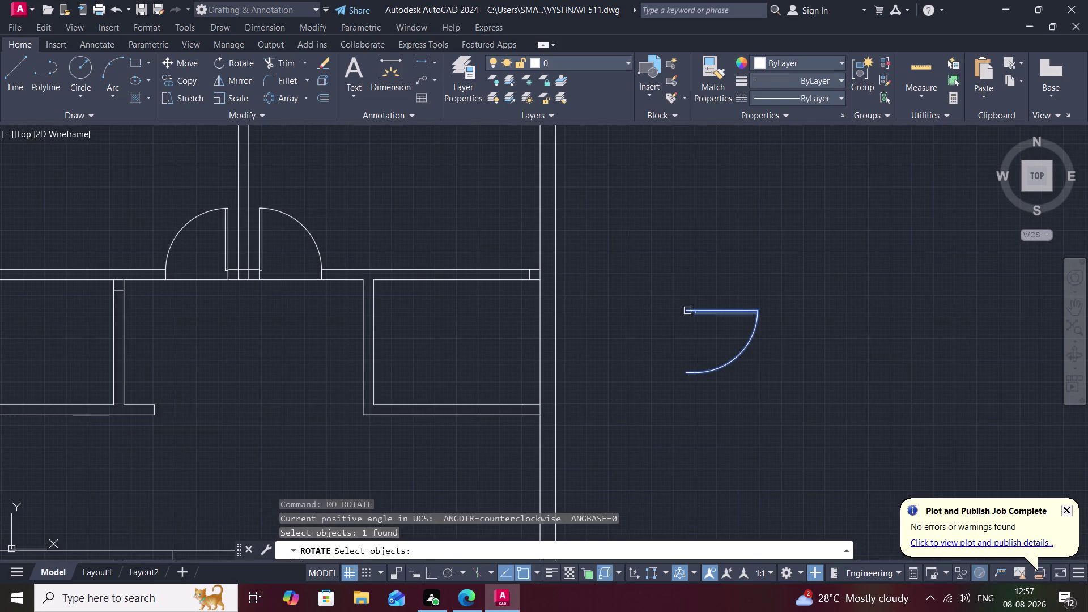
right_click(682, 309)
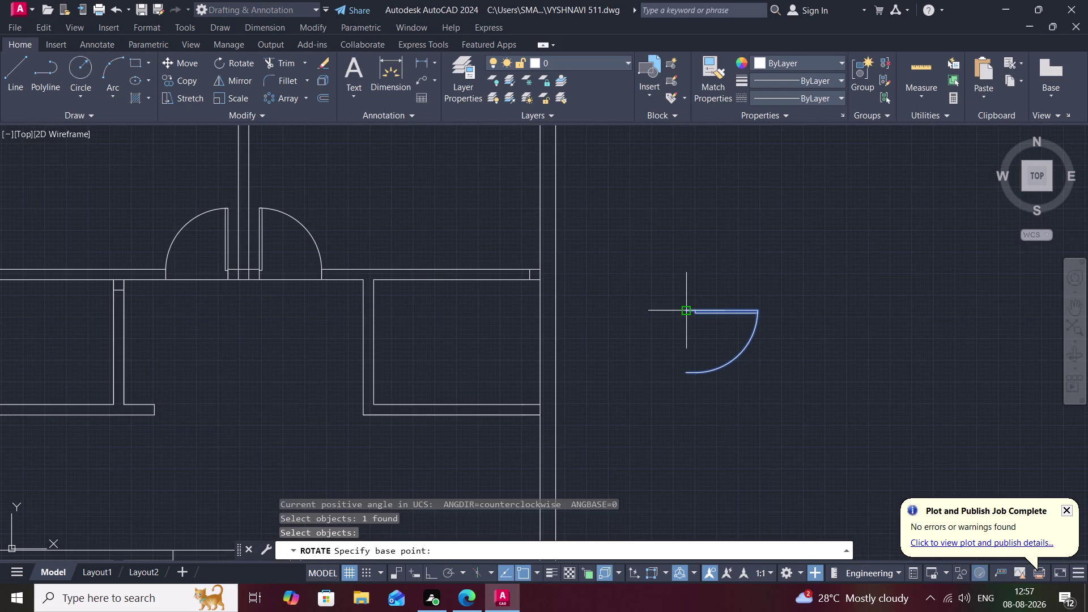
click(685, 313)
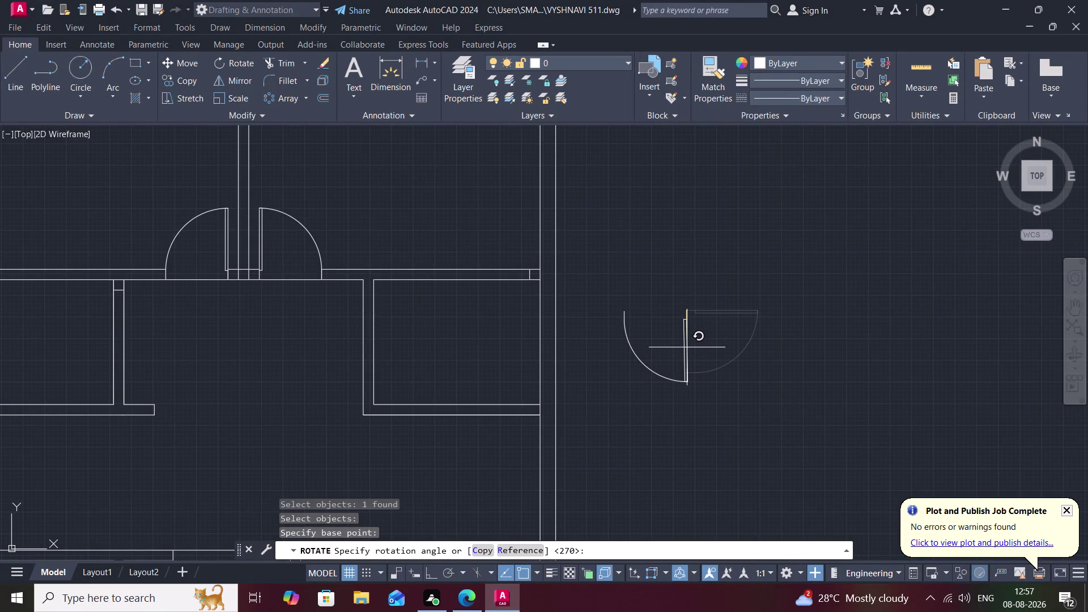
click(687, 348)
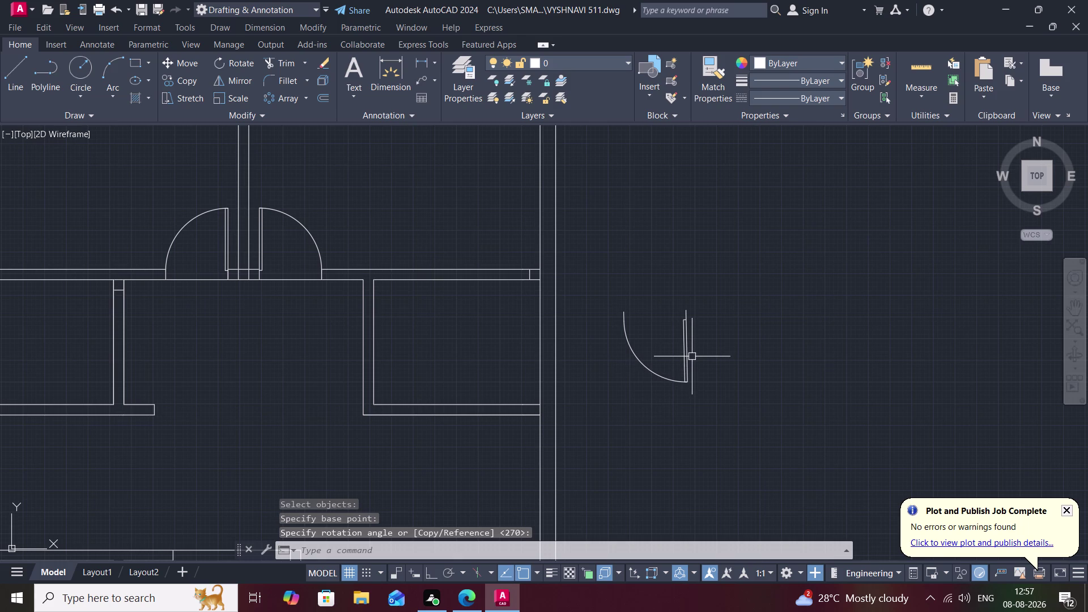
Start copying the upright door, using its top corner as the base point.
text(co)
key(space)
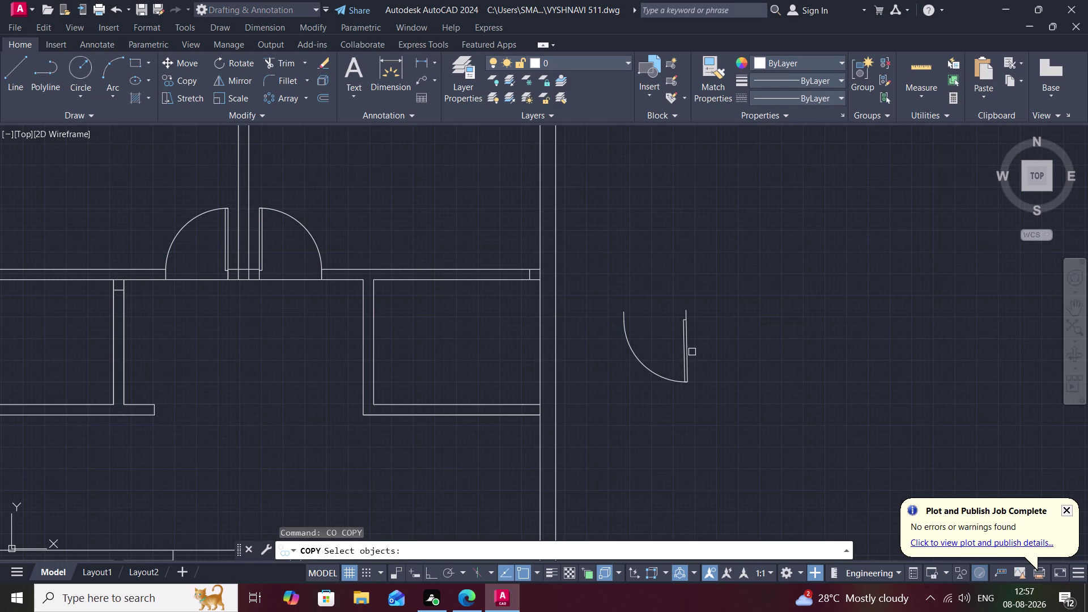
click(688, 343)
right_click(688, 343)
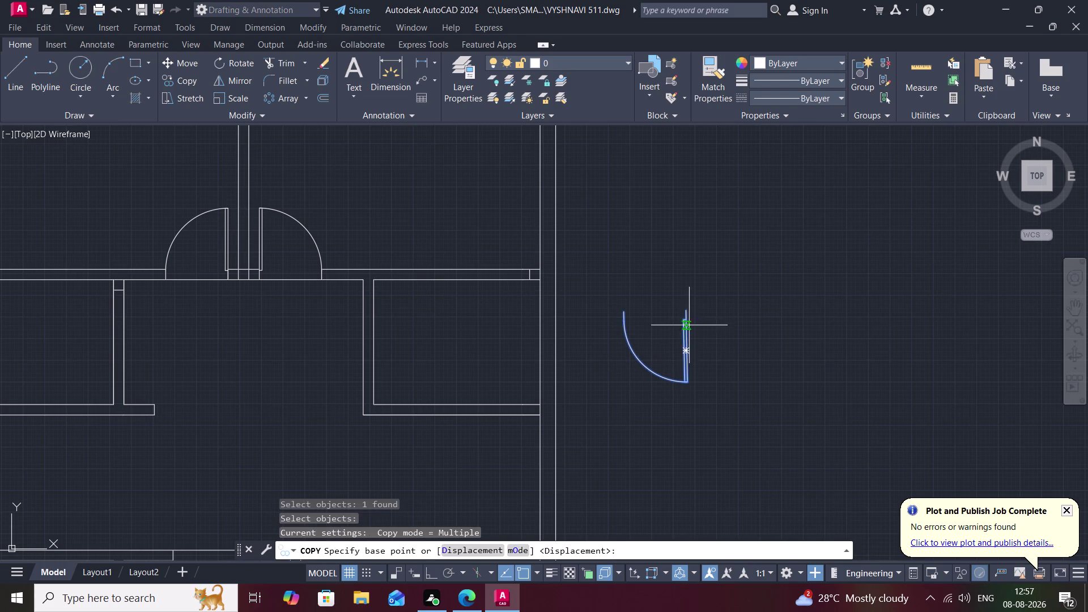
click(689, 308)
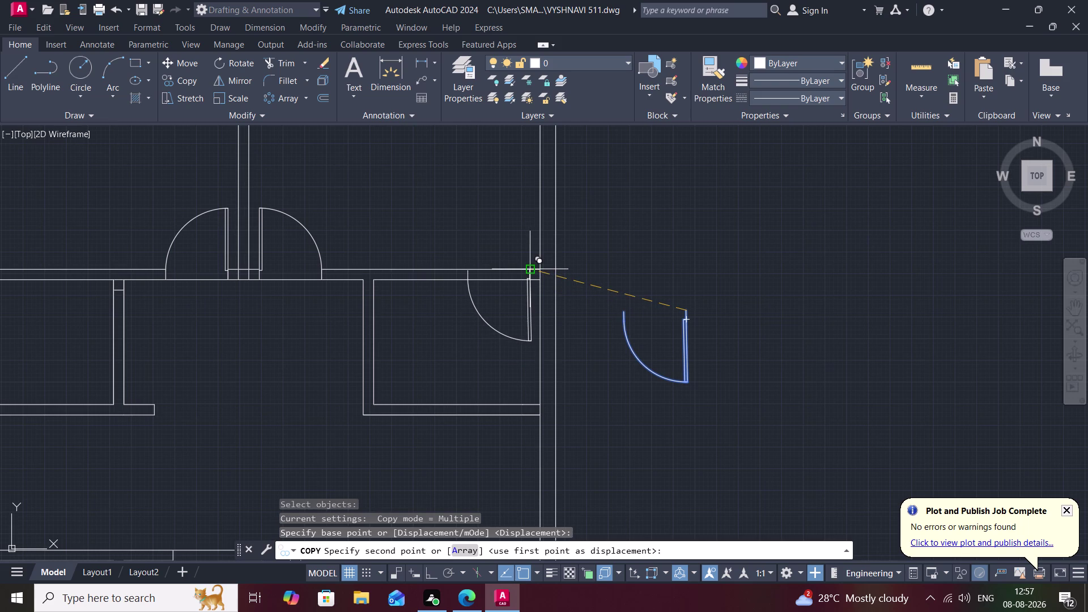
Place four door copies along the upper wall opening.
scroll(up, 3)
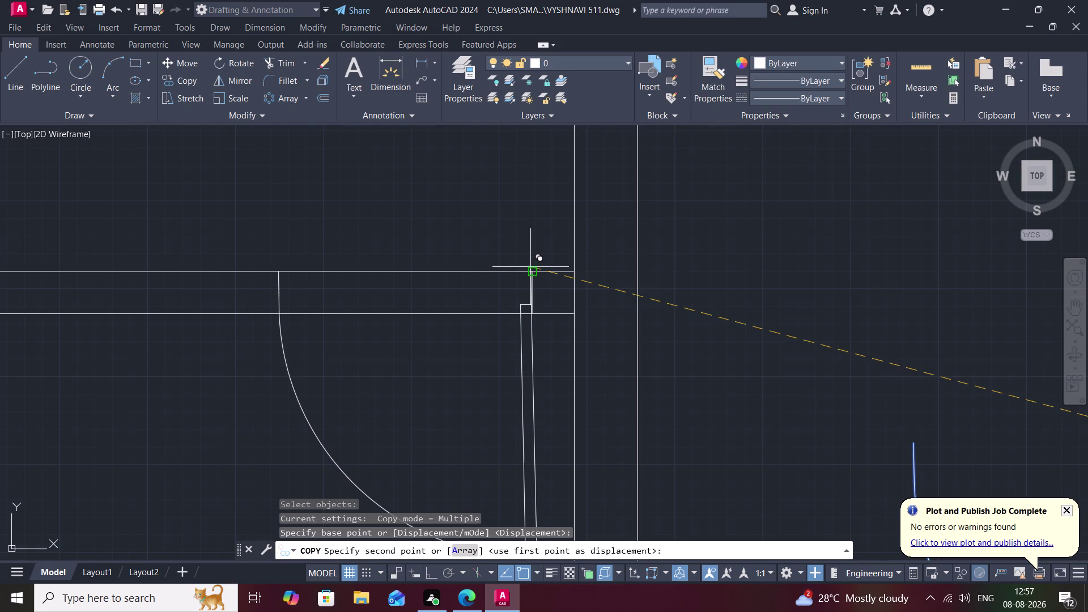
click(531, 267)
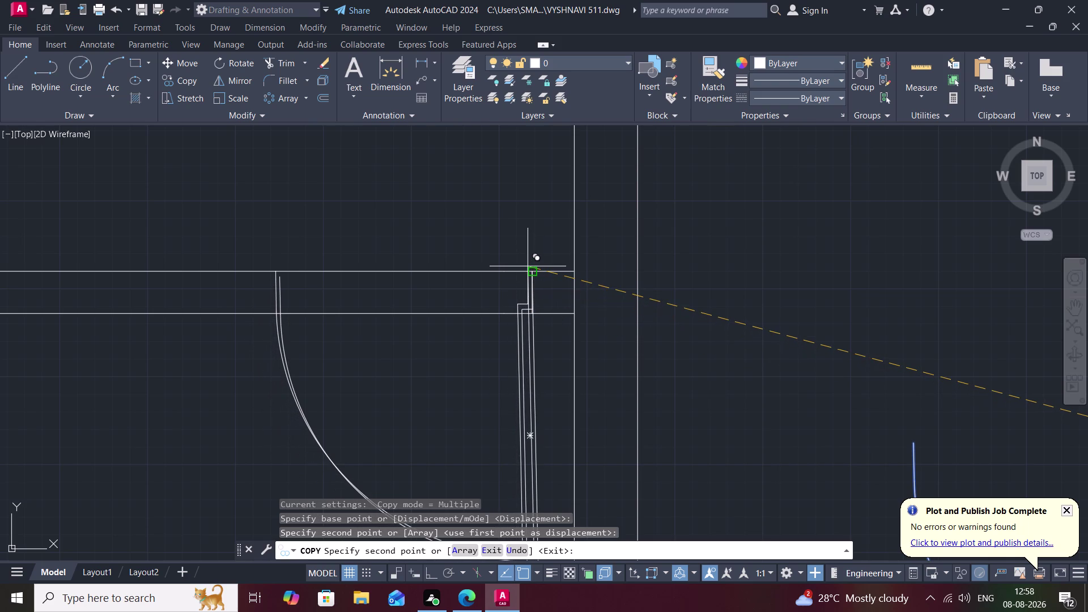
click(528, 266)
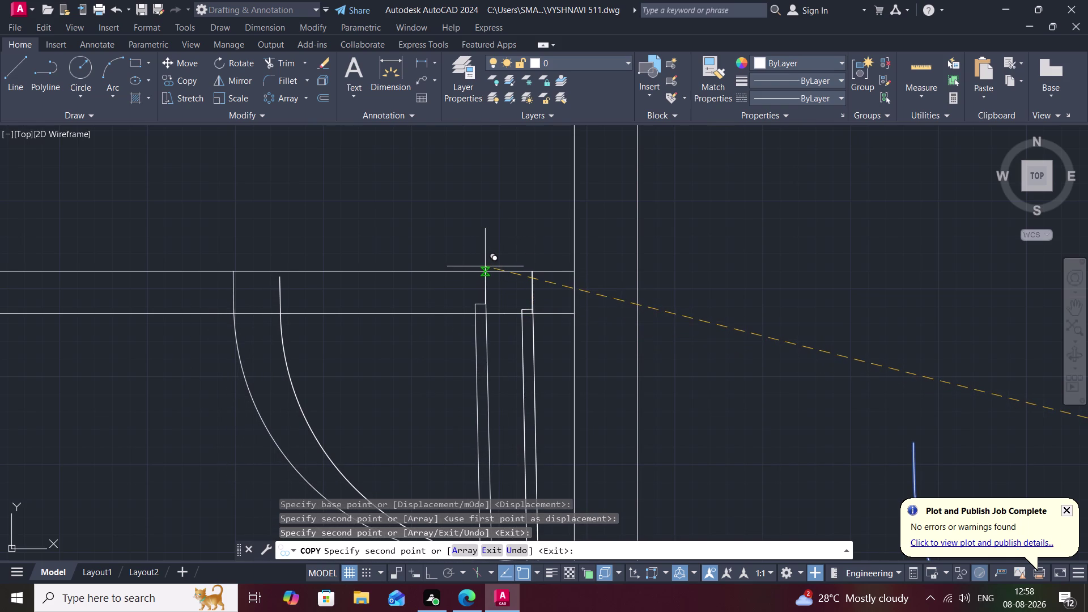
click(486, 267)
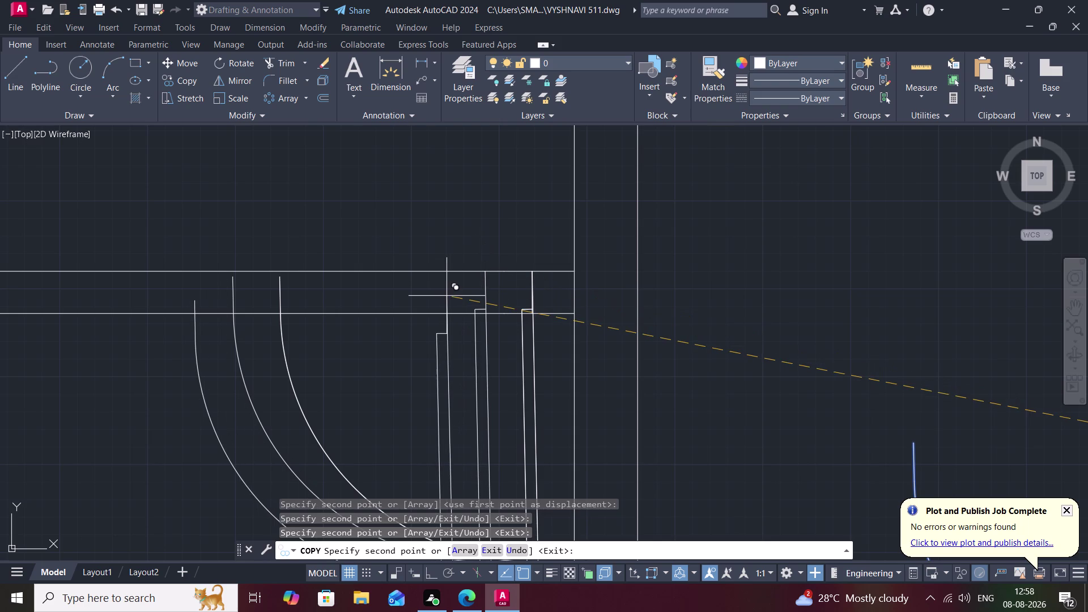
middle_drag(449, 296, 500, 262)
scroll(down, 3)
scroll(down, 3)
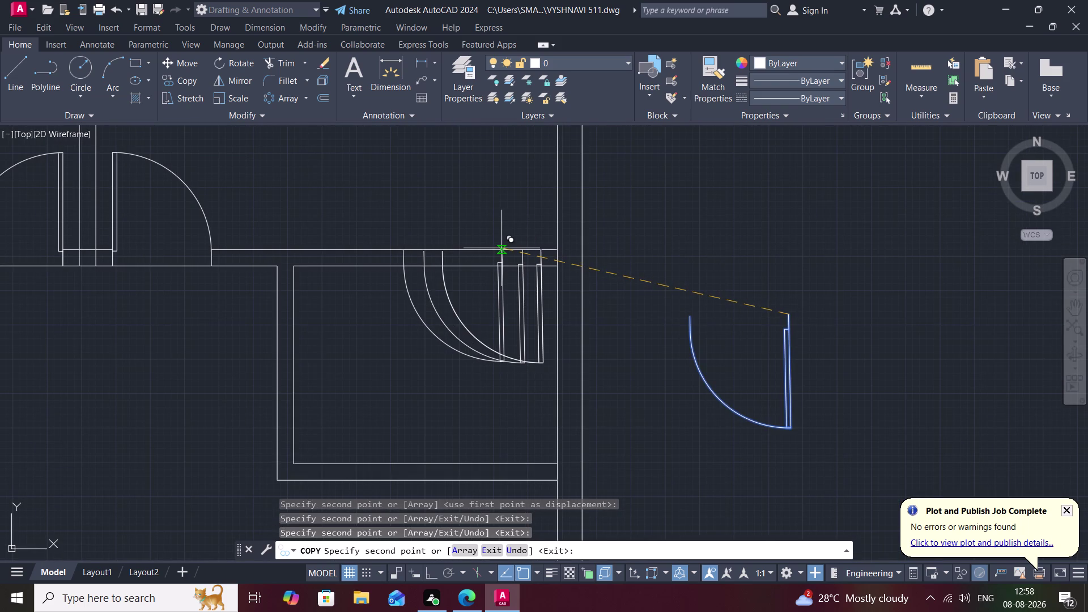
click(501, 248)
scroll(up, 3)
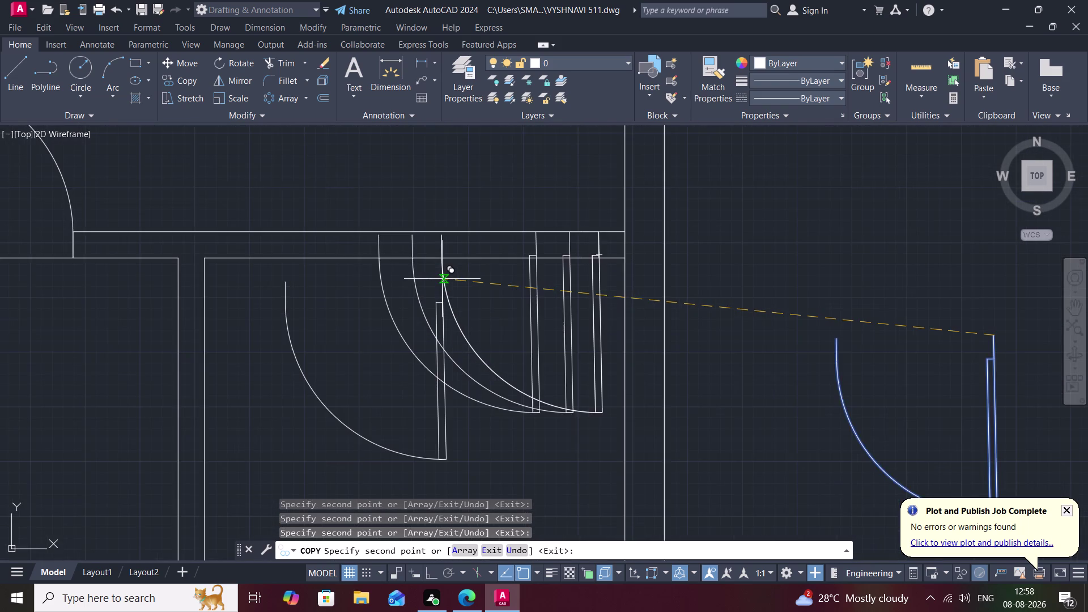
scroll(up, 3)
key(Escape)
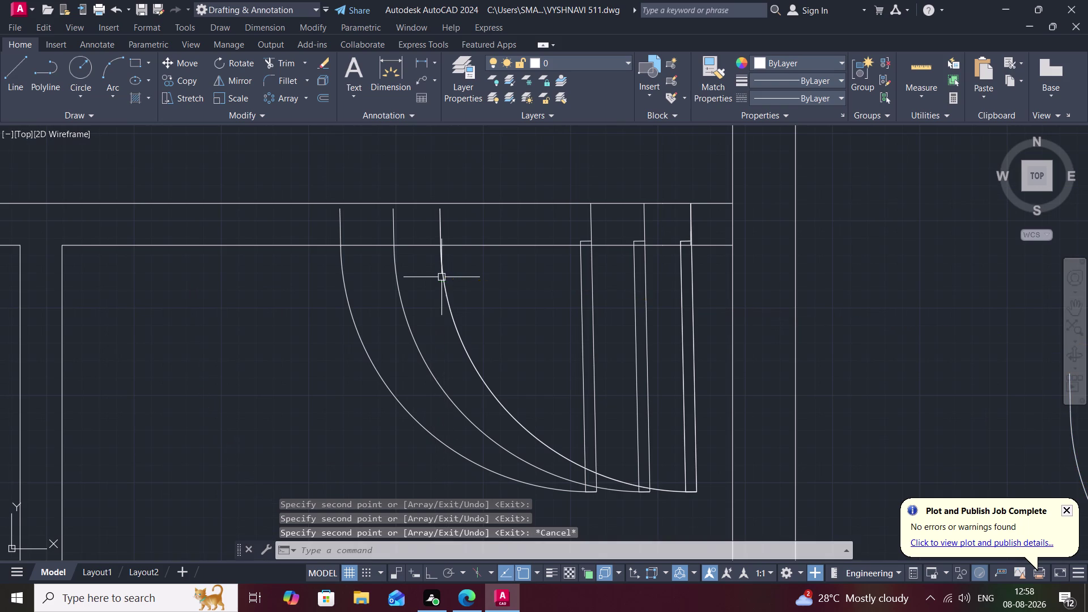
Window-select the extra door copies and delete them.
click(401, 309)
click(360, 348)
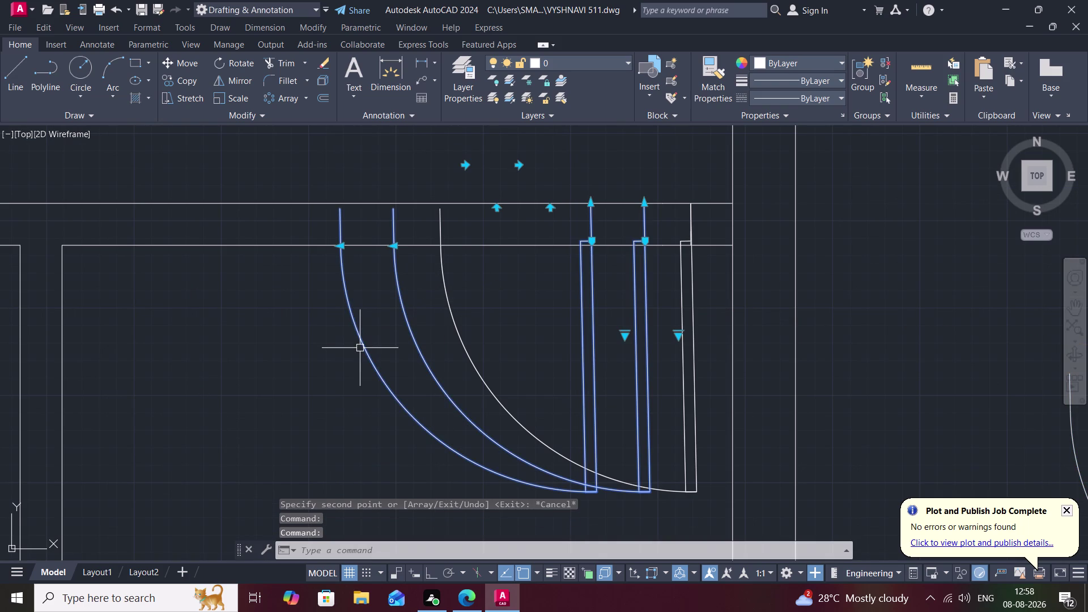
key(Delete)
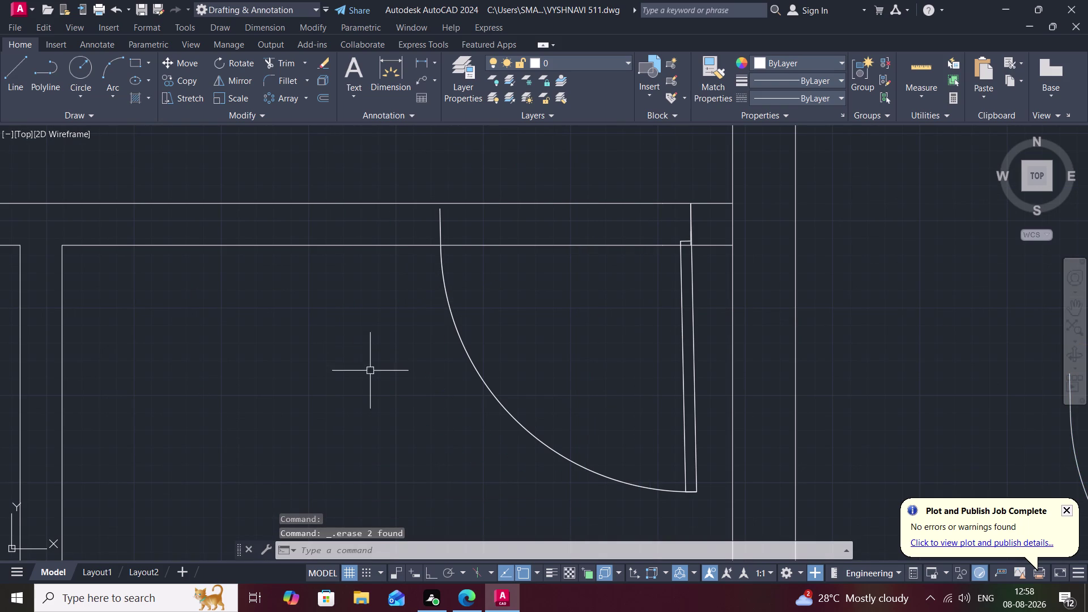
Draw a 2' line from the outer wall edge to the inner wall face, marking the doorway edge.
key(l)
key(space)
click(691, 203)
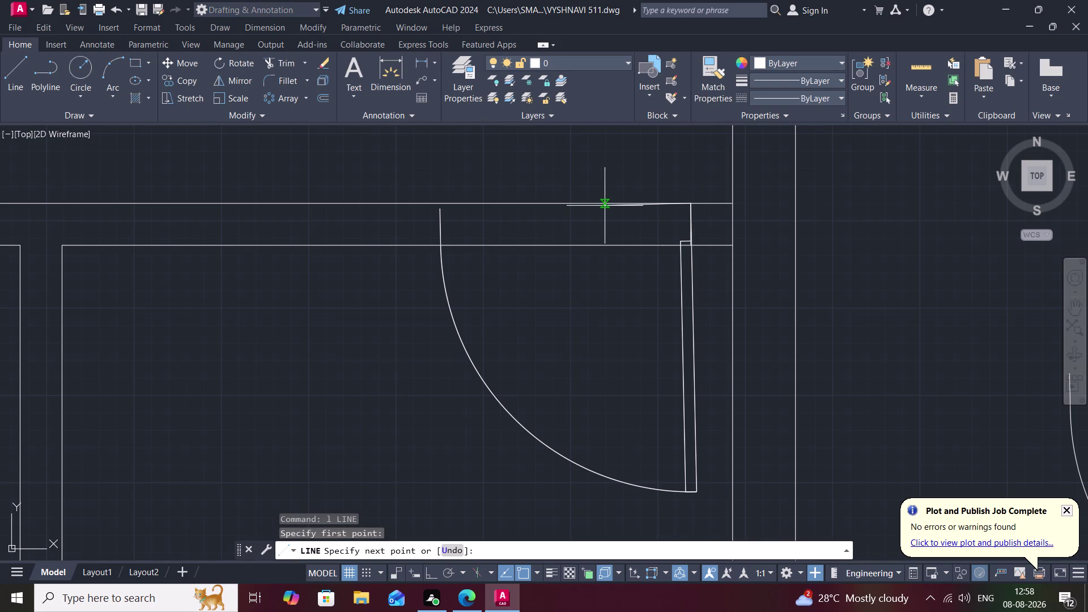
text(2')
key(space)
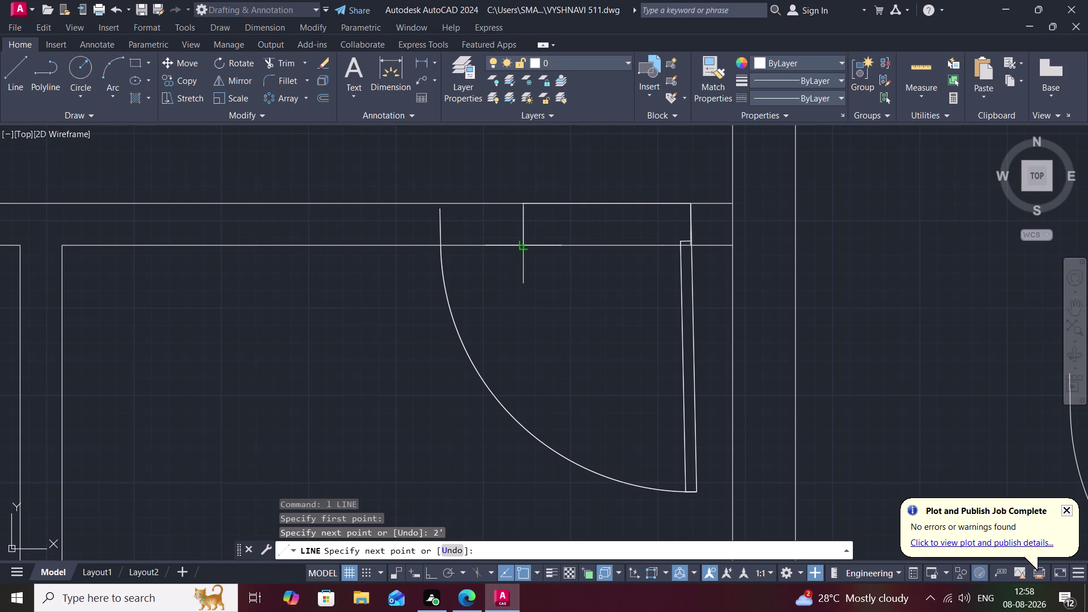
click(525, 243)
key(Escape)
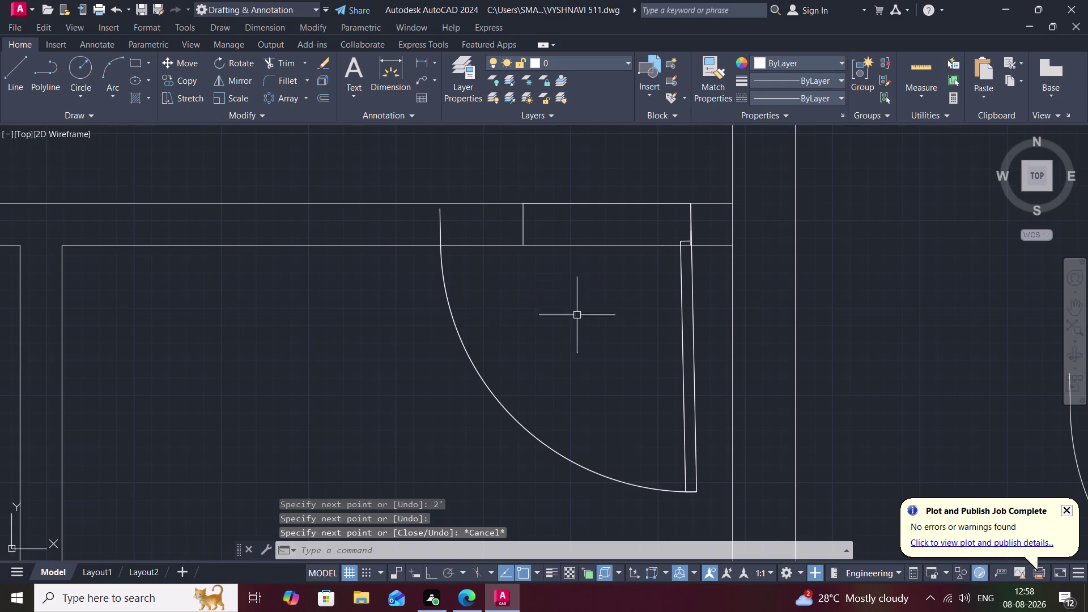
text(m)
key(space)
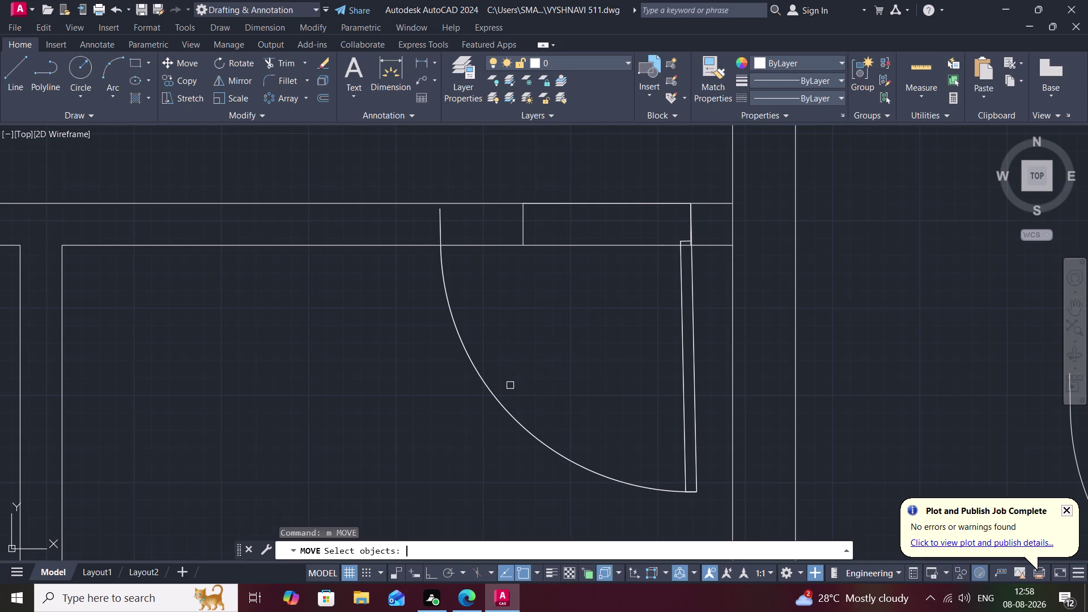
click(492, 391)
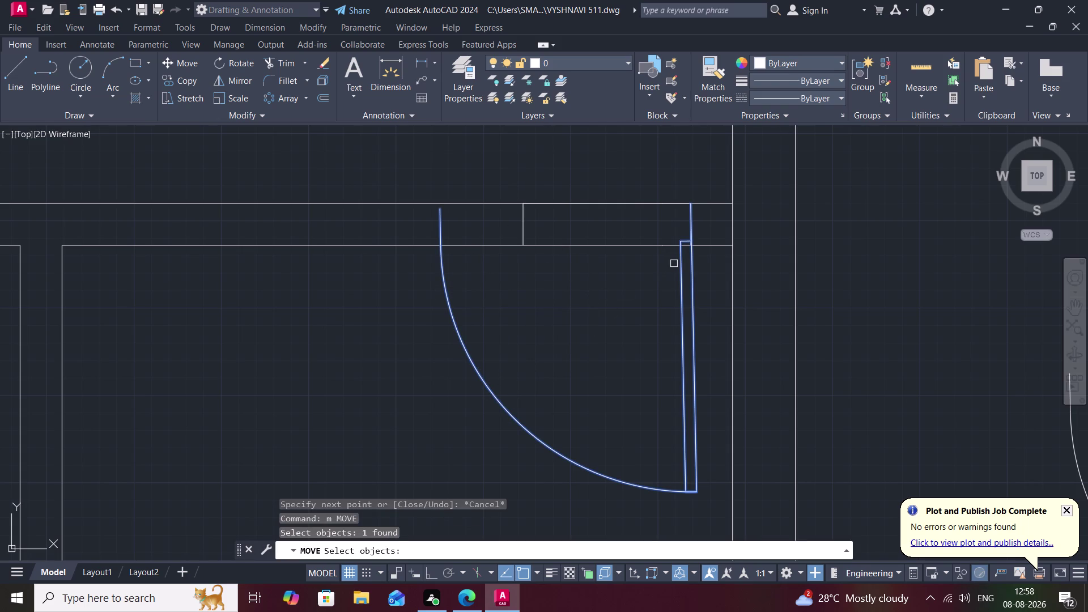
right_click(685, 214)
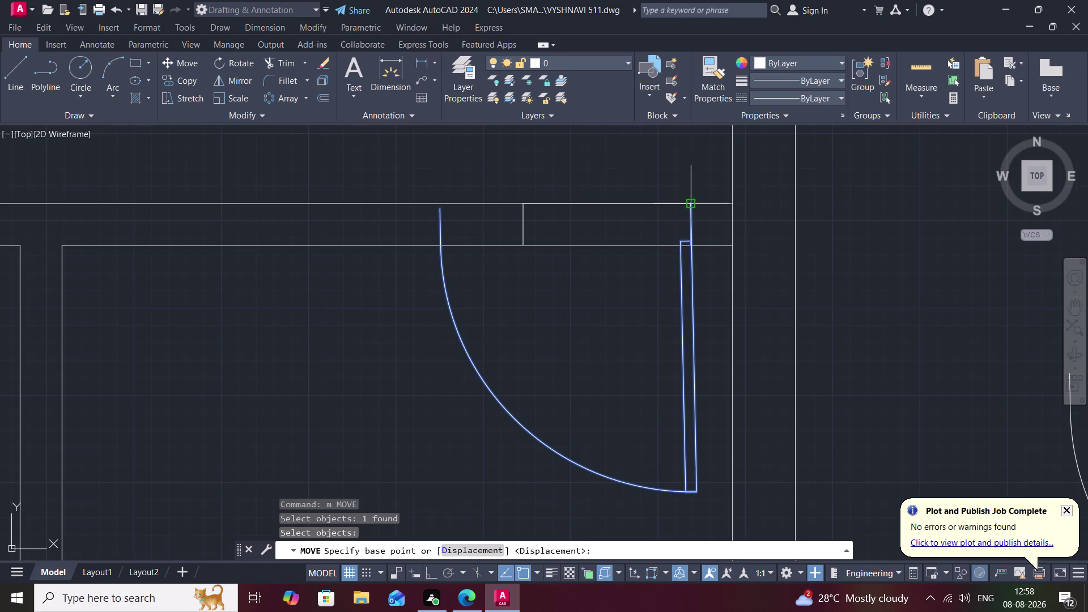
click(687, 201)
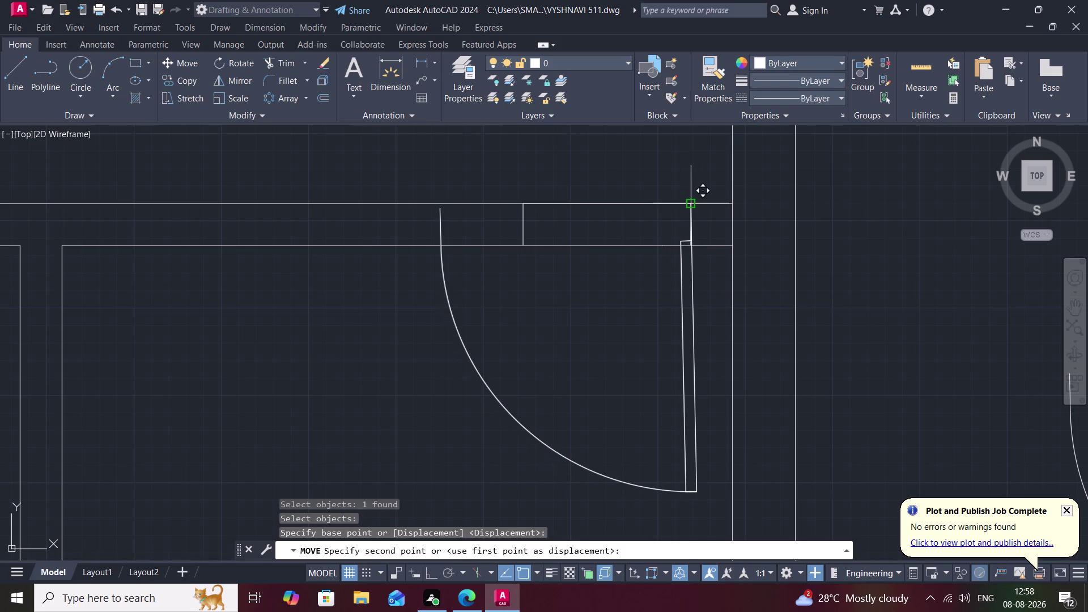
click(690, 208)
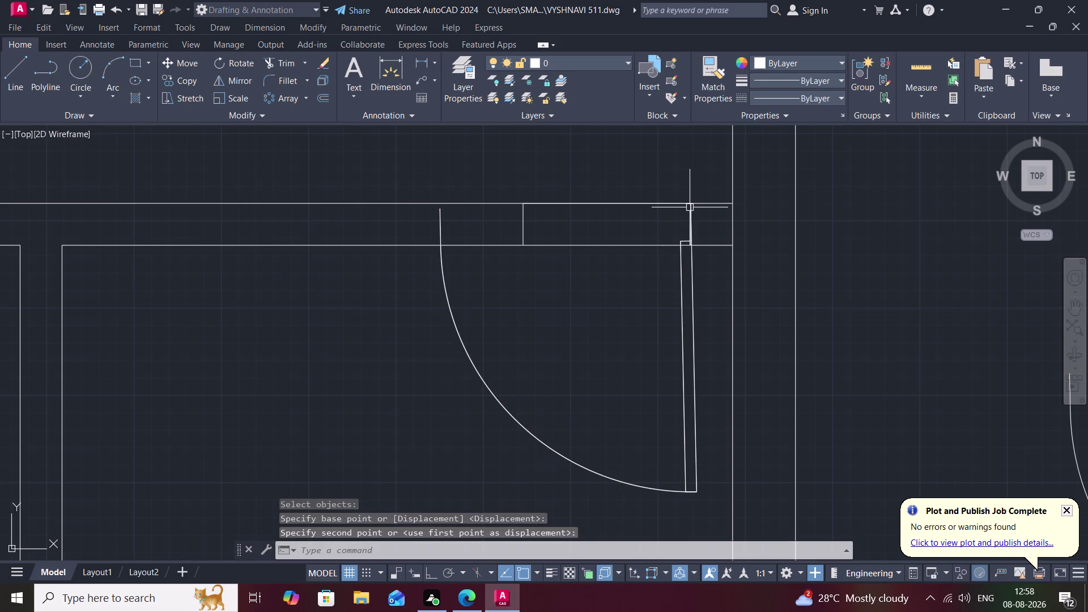
key(Escape)
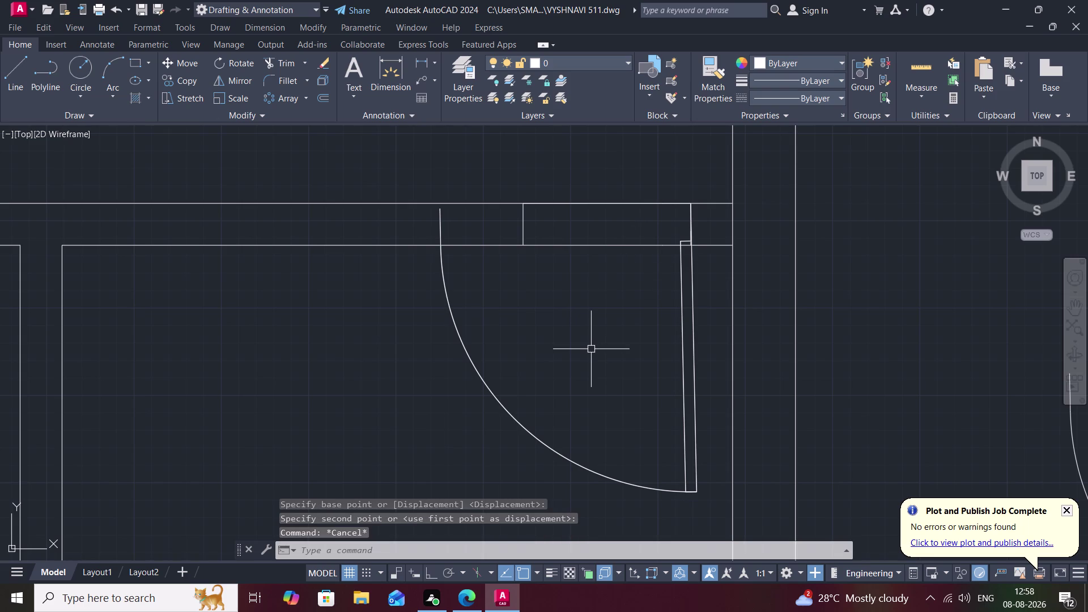
key(m)
key(Escape)
text(s)
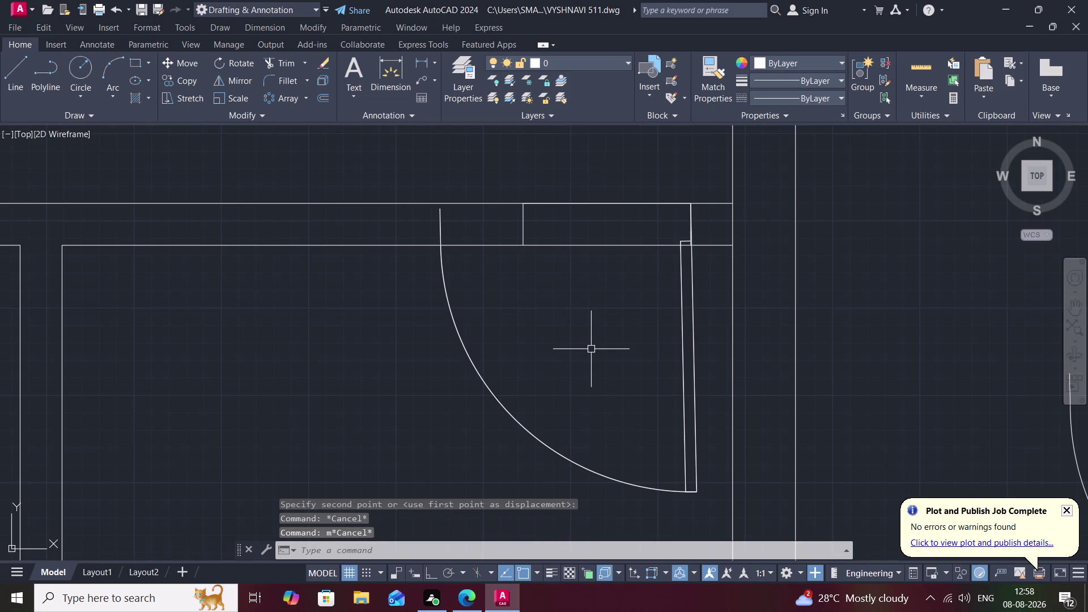
text(c)
Scale a copy of the door down about its hinge to fit the doorway, then delete the large original.
key(space)
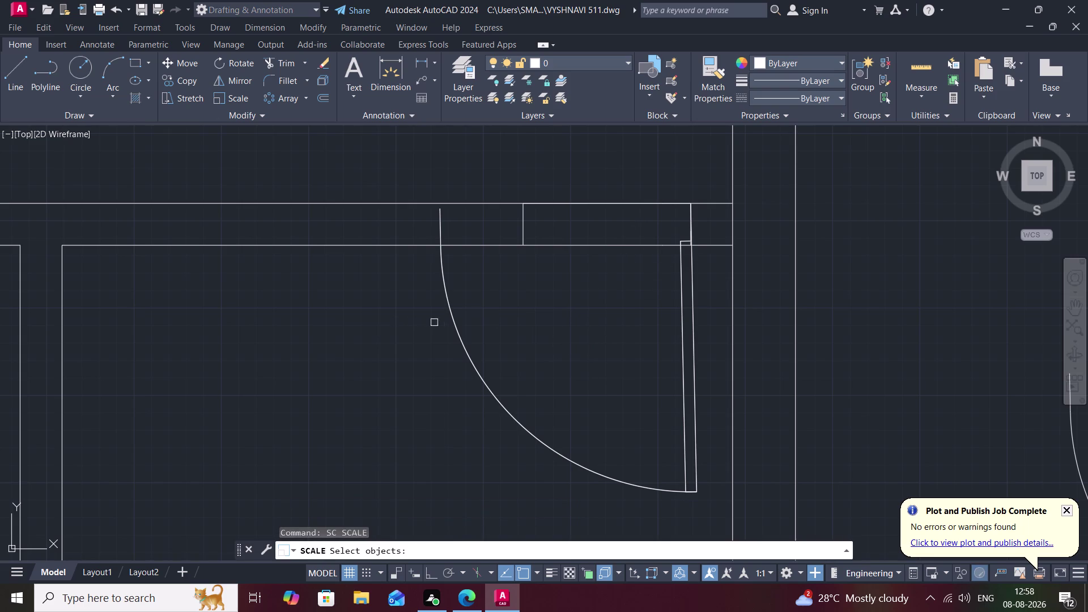
click(461, 328)
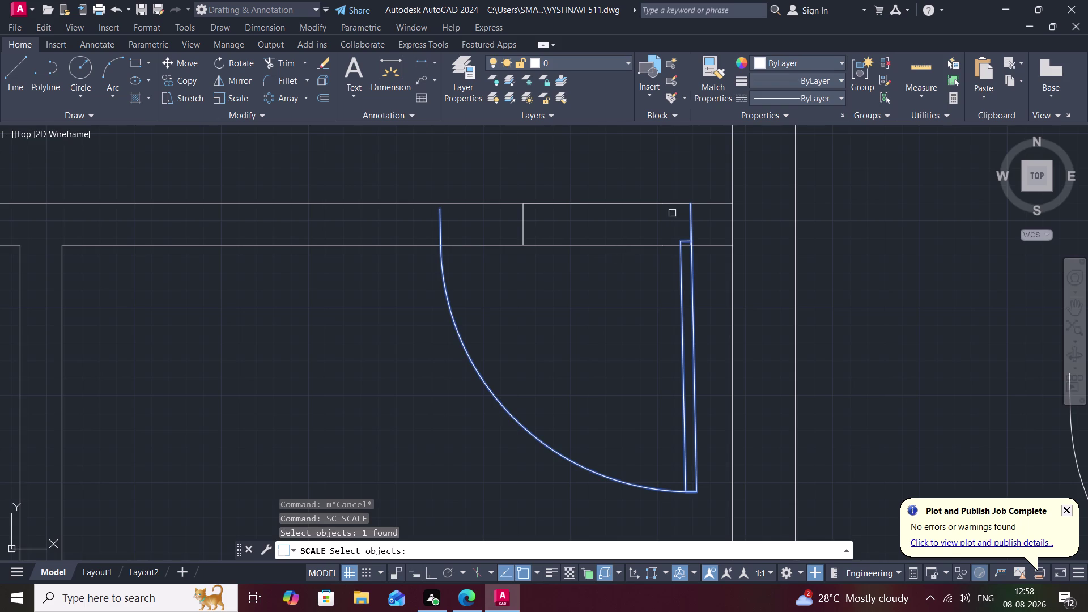
right_click(684, 206)
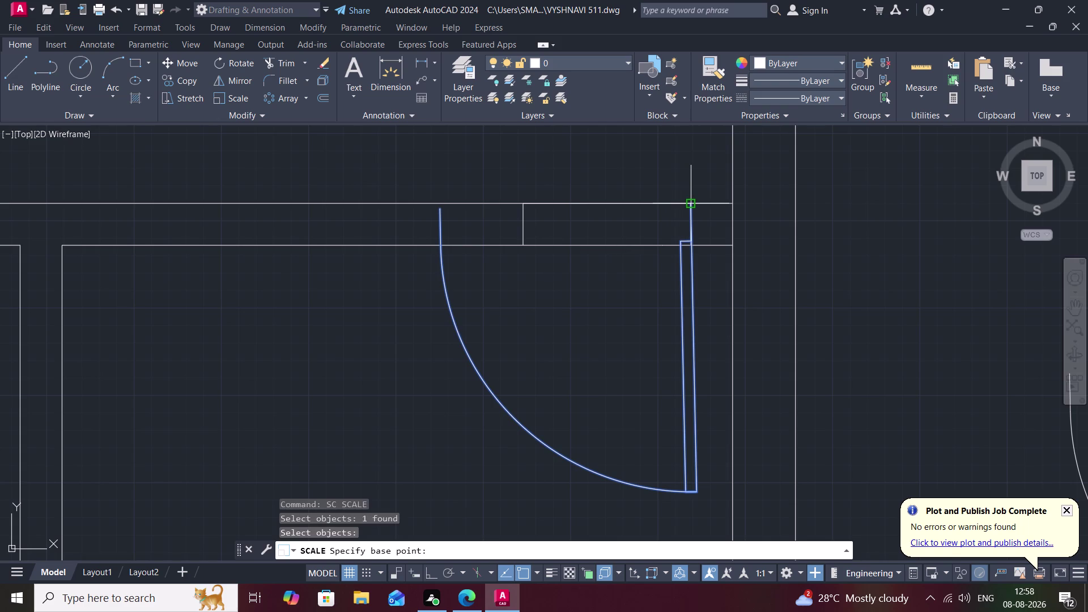
click(694, 203)
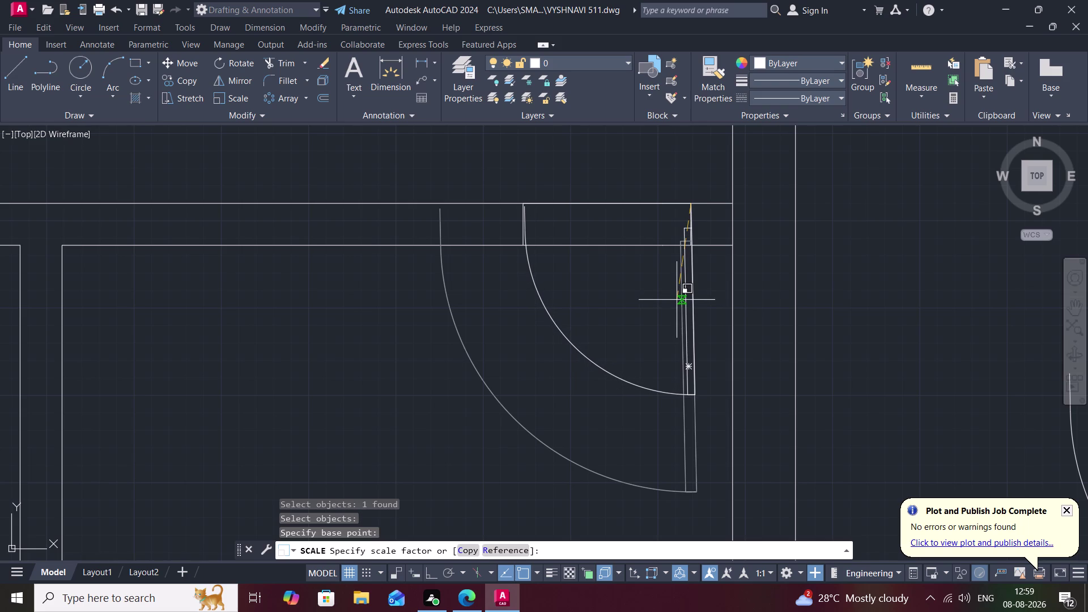
click(676, 300)
key(Escape)
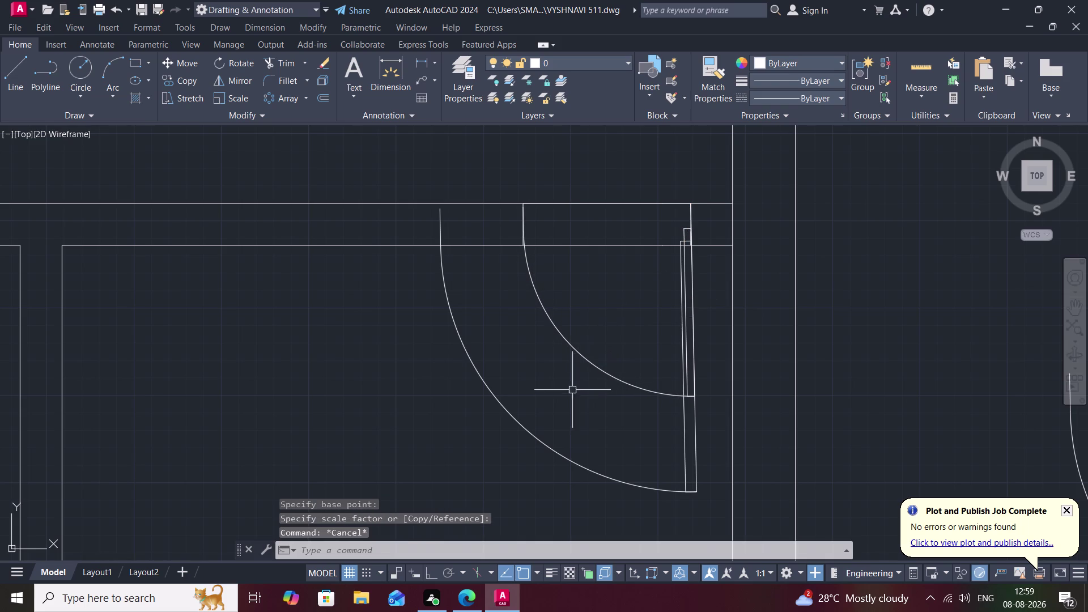
click(524, 427)
key(Delete)
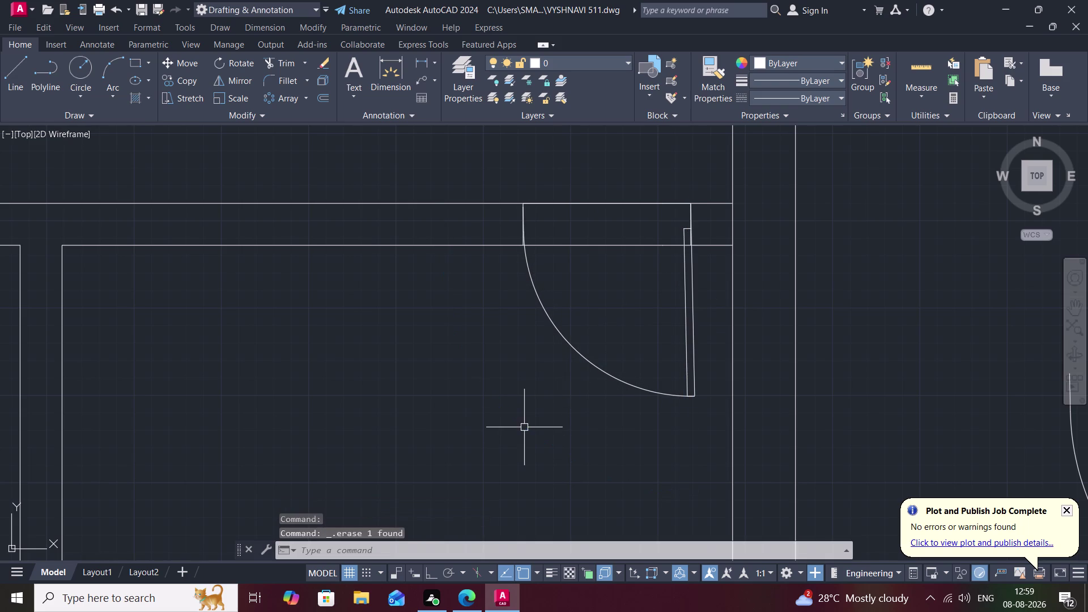
scroll(up, 3)
middle_drag(527, 274, 489, 420)
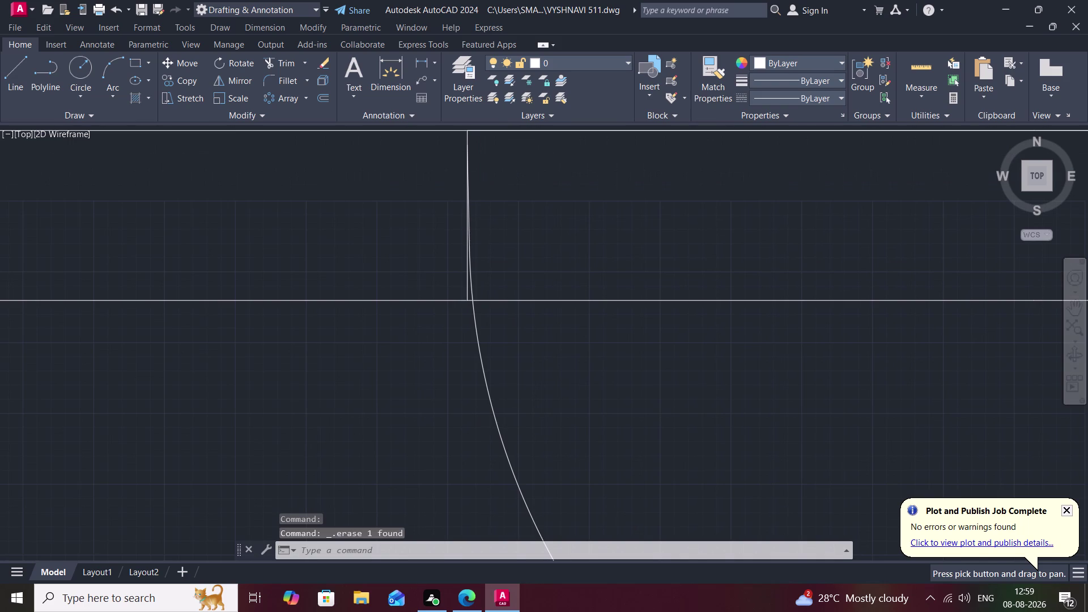
text(tr)
key(space)
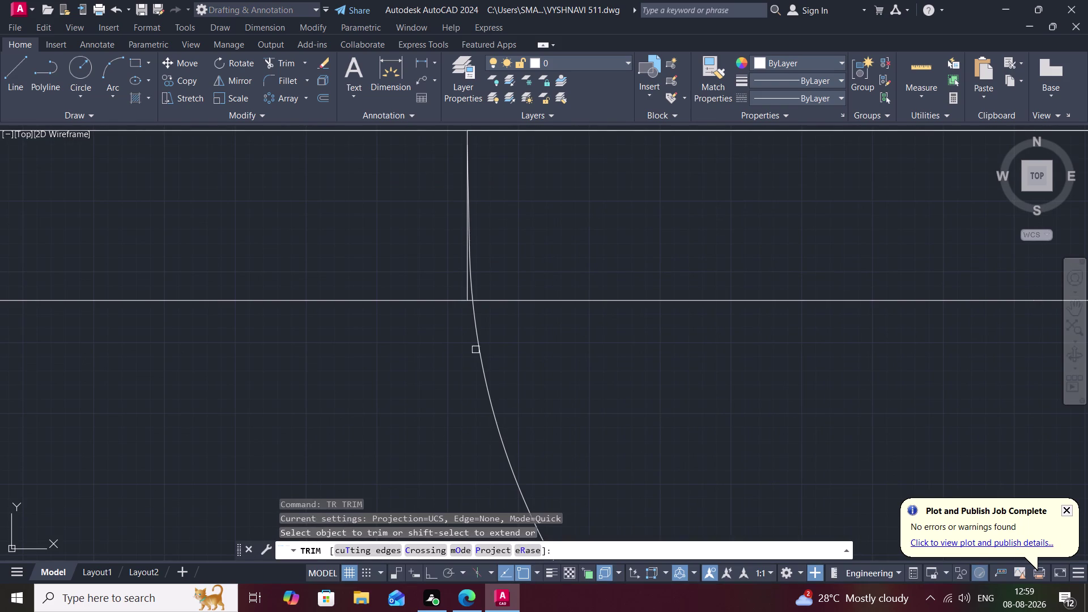
click(465, 279)
scroll(down, 3)
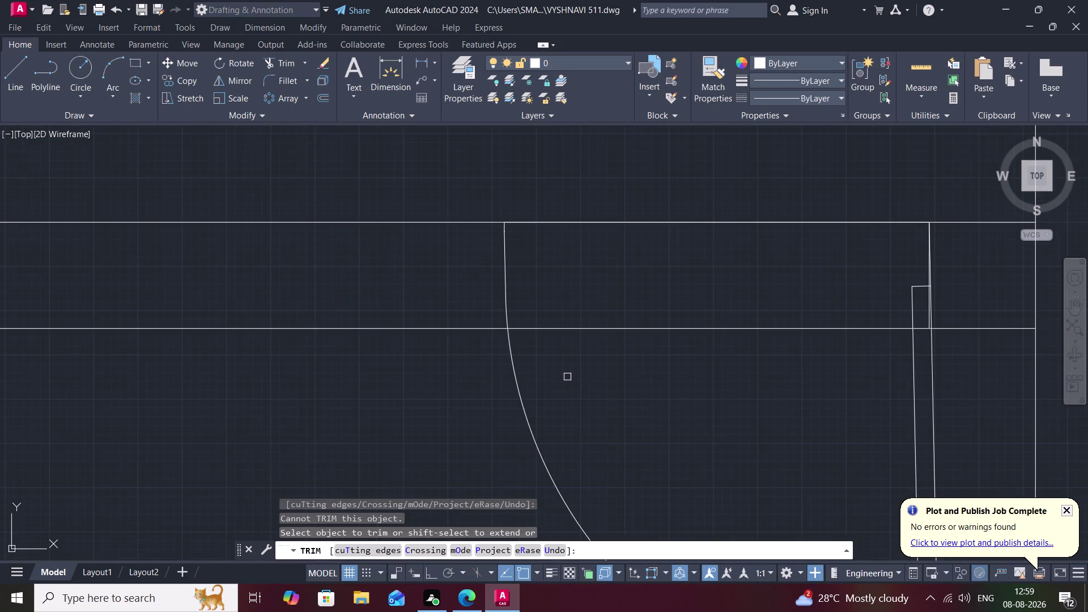
middle_drag(566, 377, 250, 269)
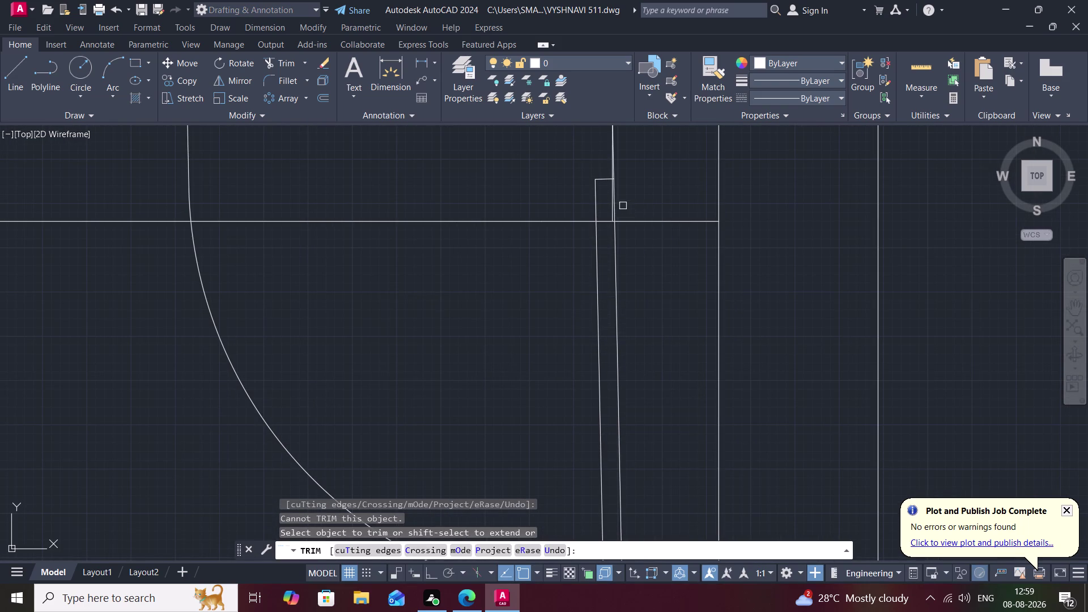
scroll(up, 3)
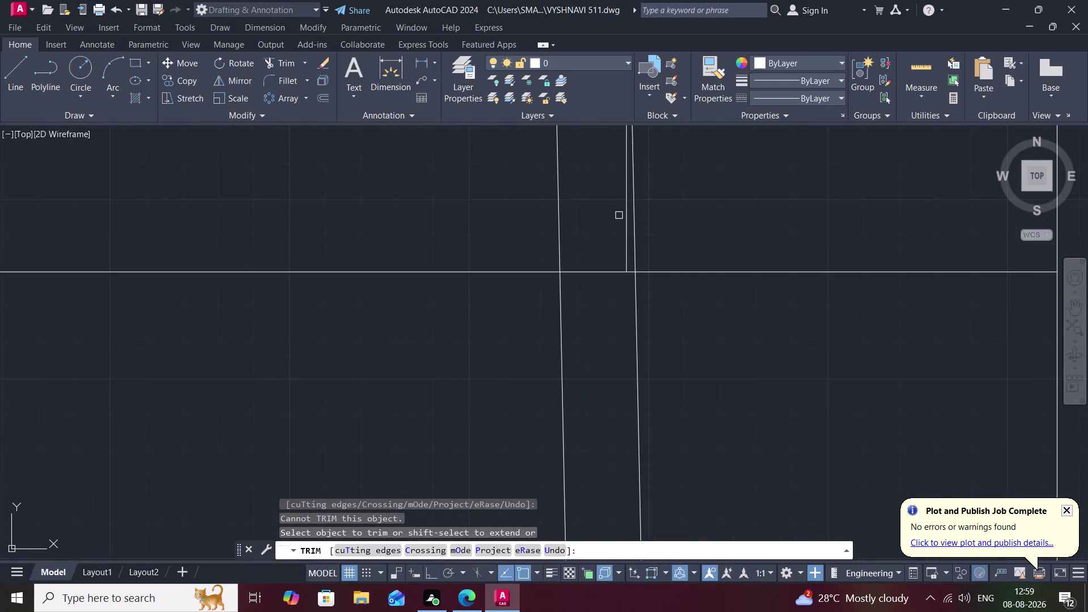
click(626, 220)
scroll(down, 3)
middle_drag(625, 220, 626, 251)
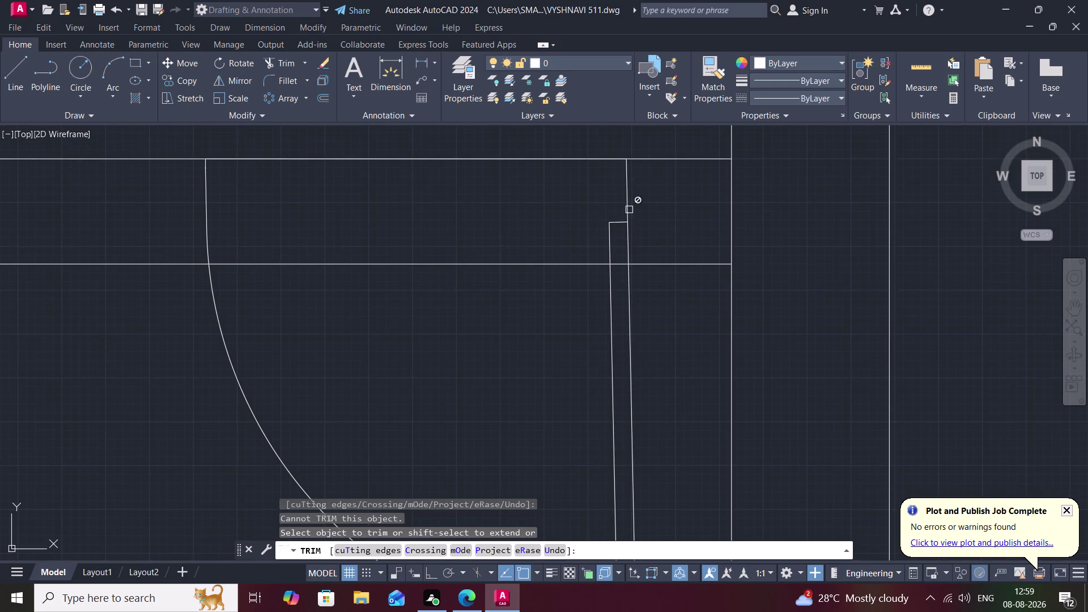
scroll(up, 3)
scroll(down, 3)
scroll(down, 3)
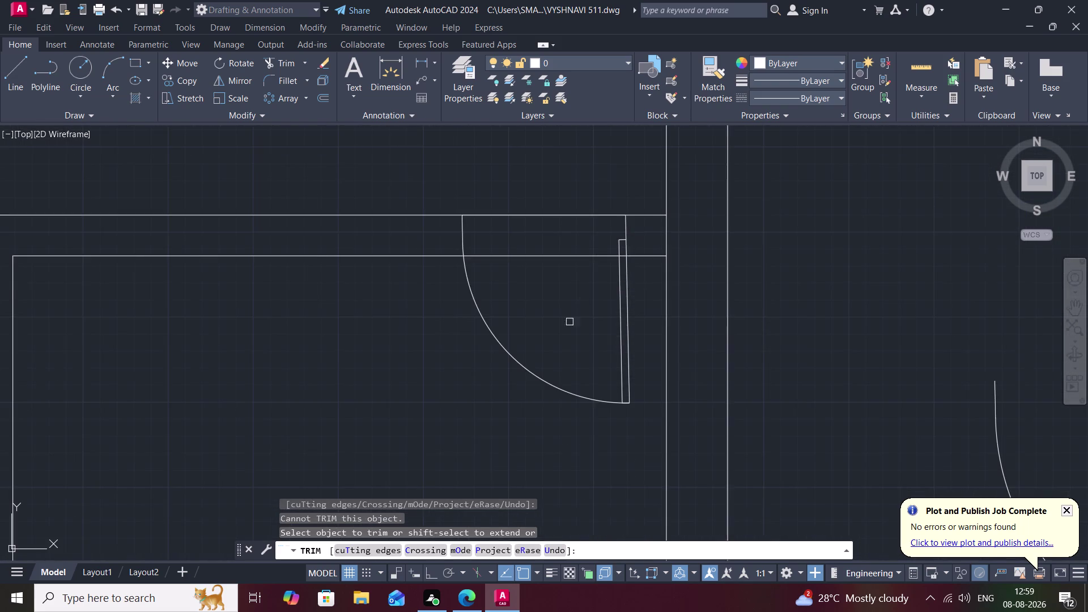
scroll(down, 3)
click(568, 283)
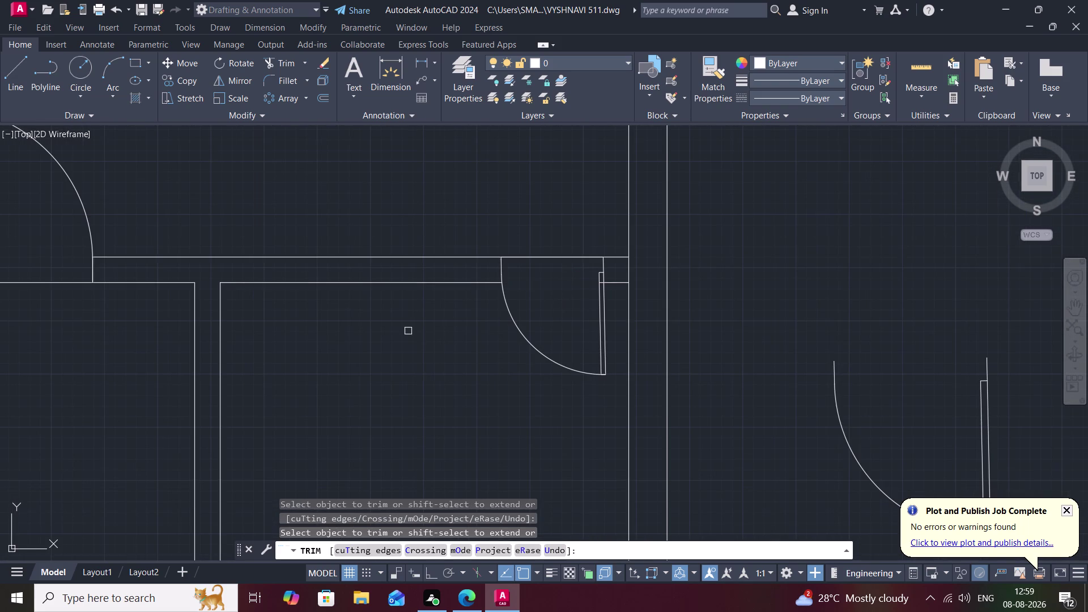
scroll(down, 3)
scroll(up, 3)
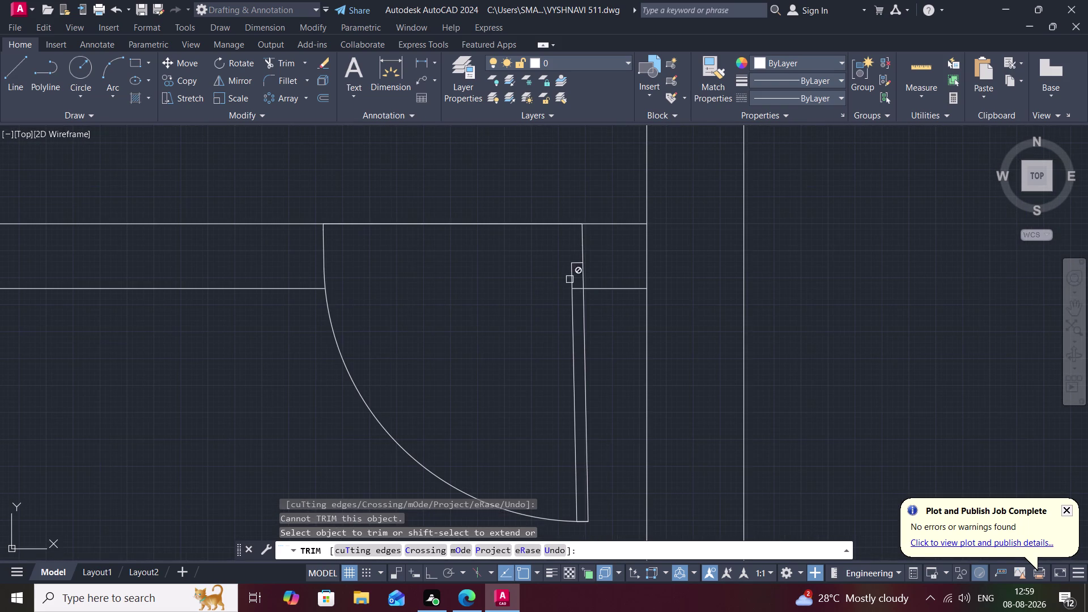
click(578, 290)
scroll(down, 3)
scroll(down, 3)
middle_drag(533, 326, 533, 333)
scroll(down, 3)
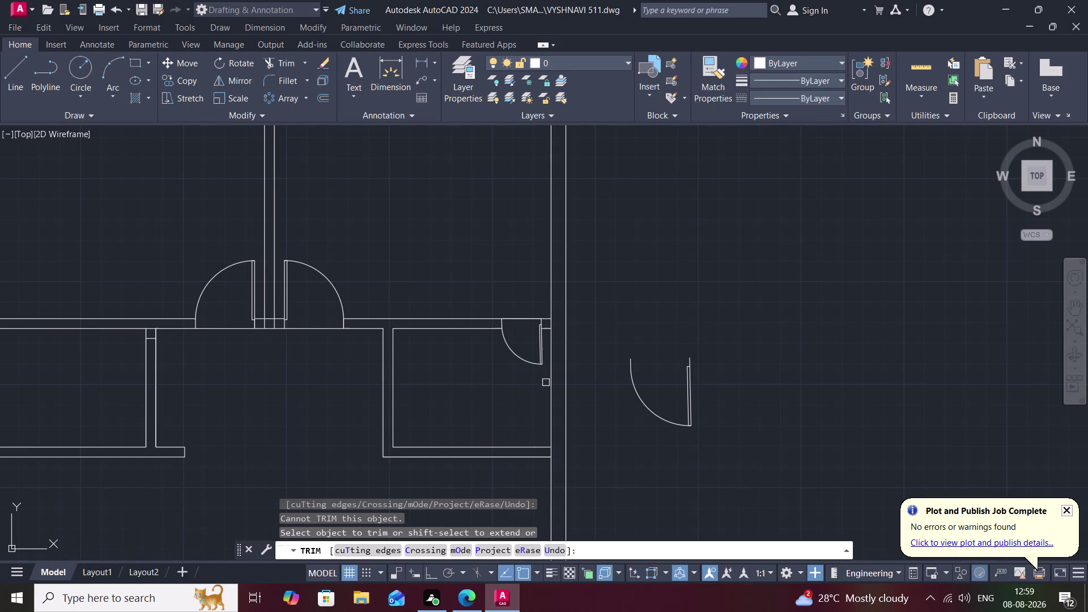
key(Escape)
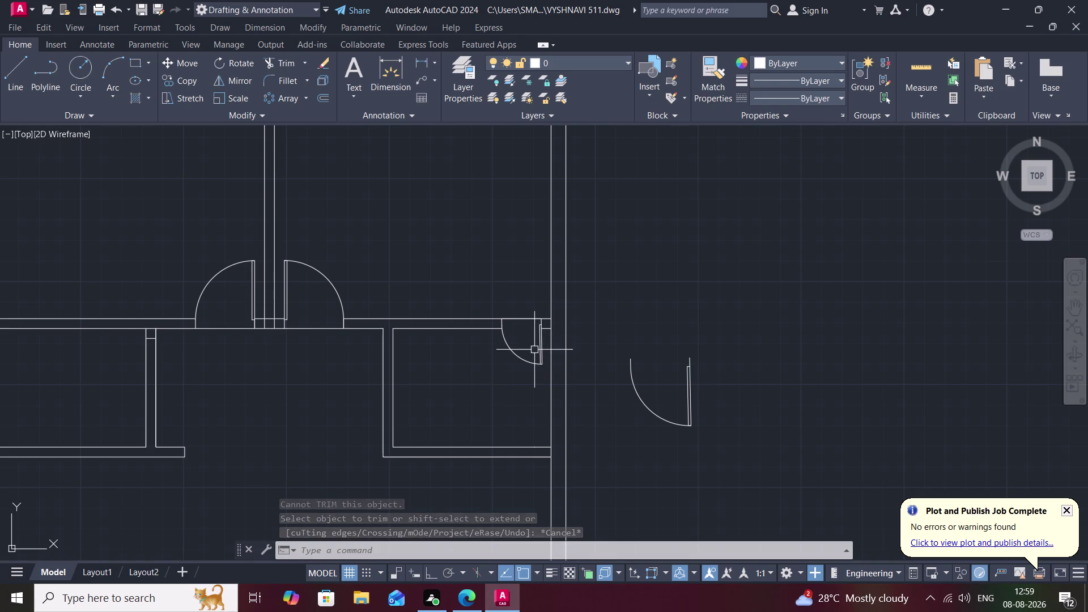
text(co)
Copy the small door swing from its hinge into the empty area on the right.
key(space)
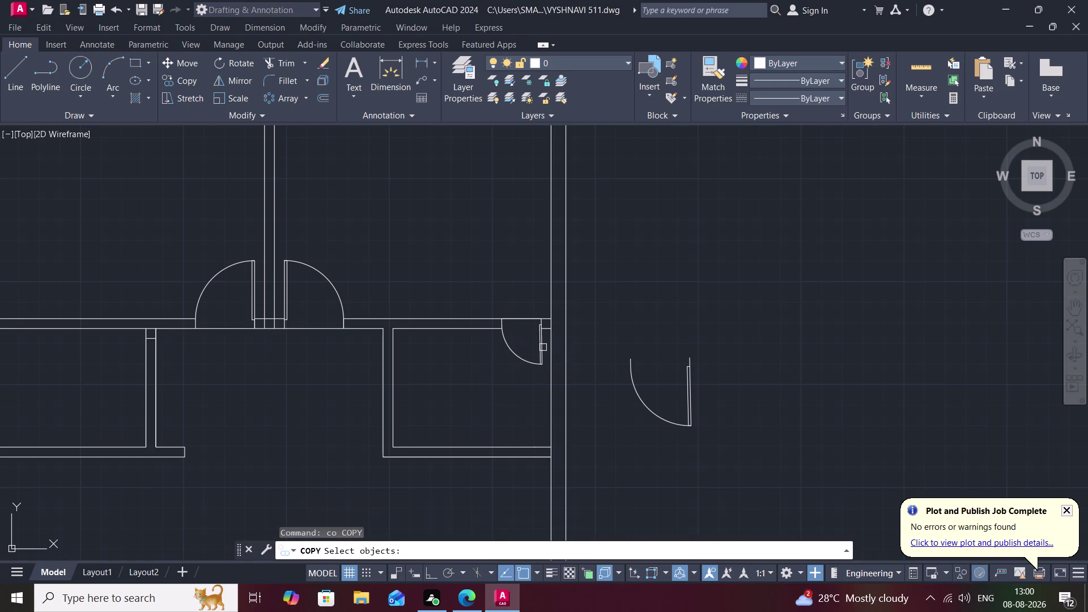
click(543, 348)
right_click(536, 319)
click(545, 321)
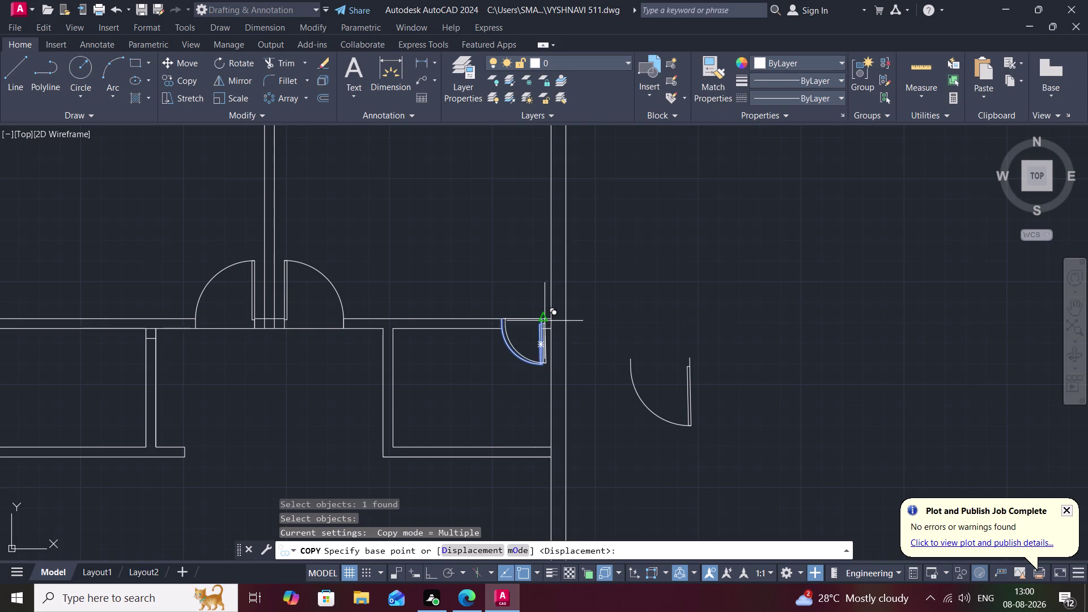
click(721, 296)
key(Escape)
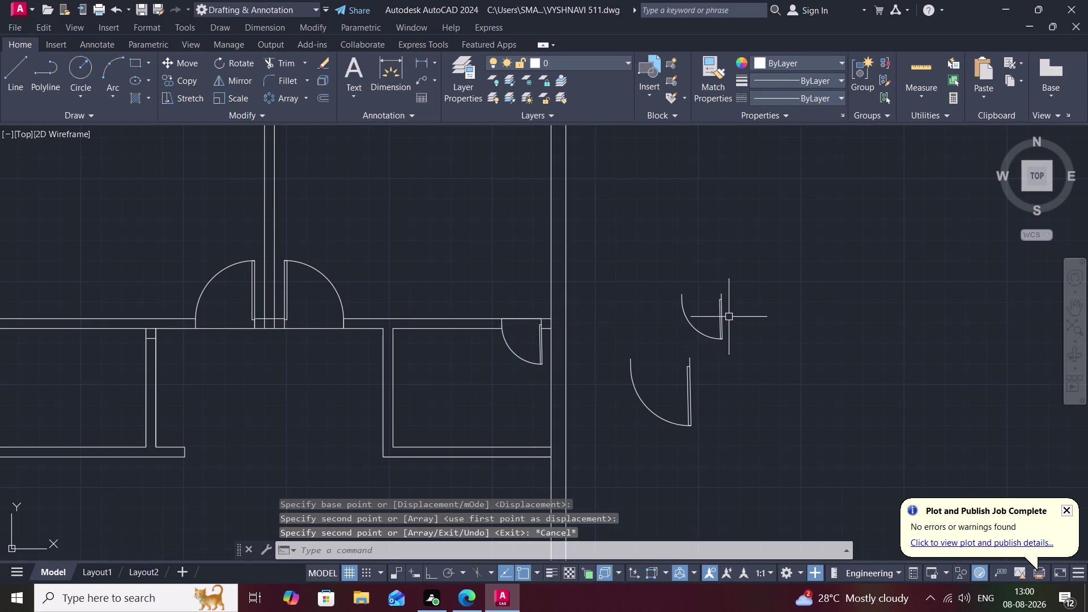
key(e)
key(Escape)
Rotate the door copy about its hinge so its leaf lies horizontally.
text(r)
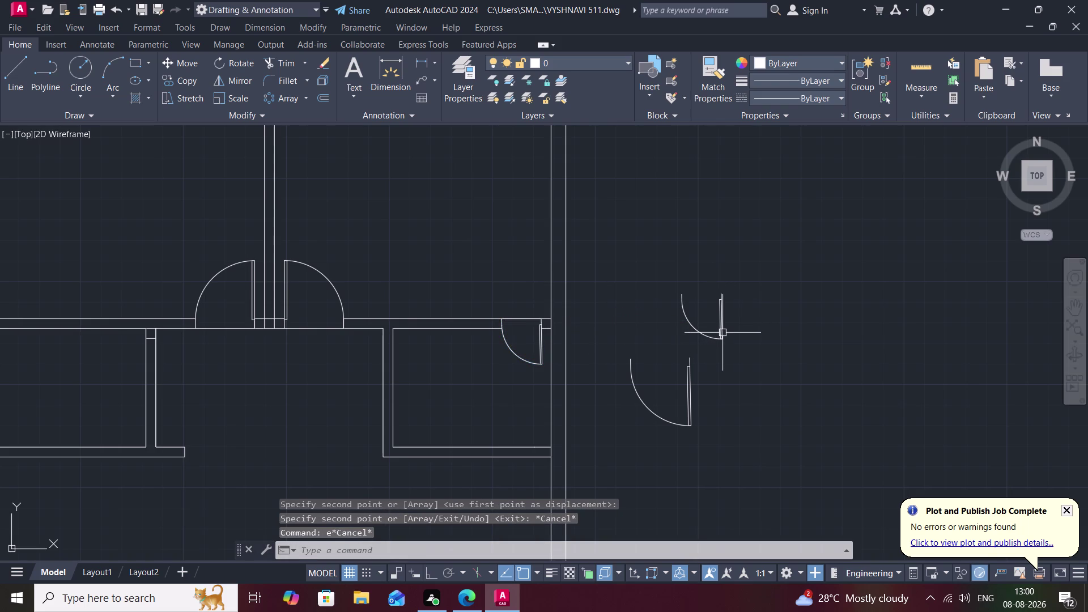
text(o)
key(space)
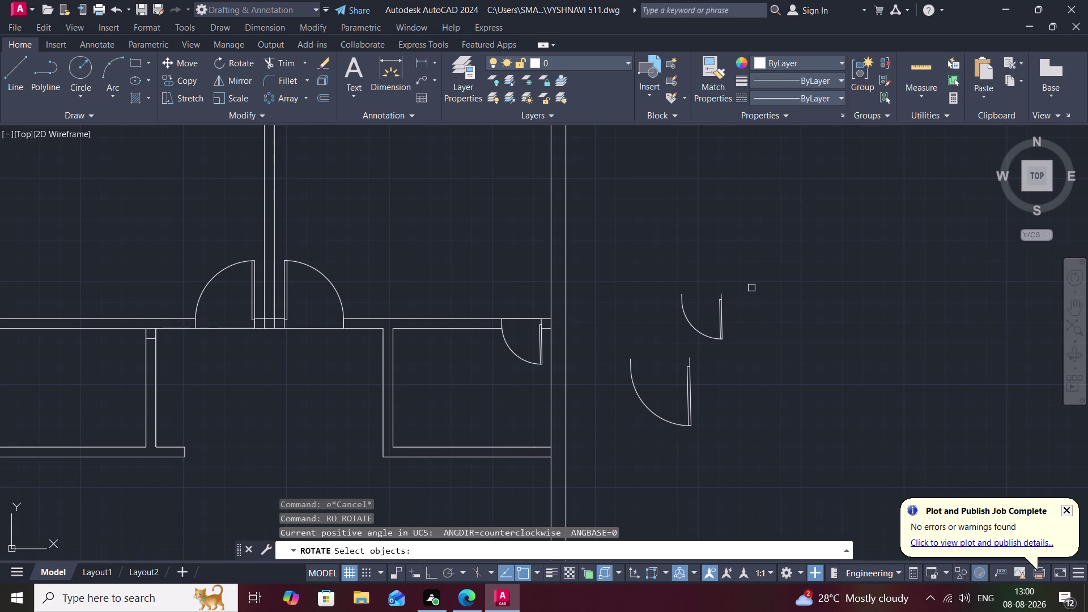
click(719, 312)
right_click(719, 313)
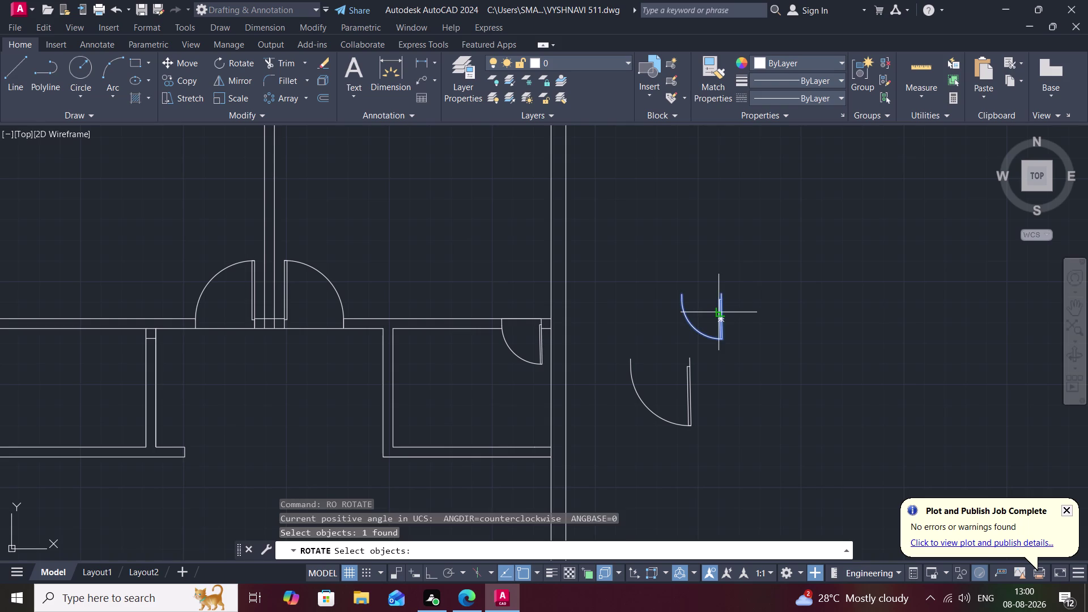
click(723, 291)
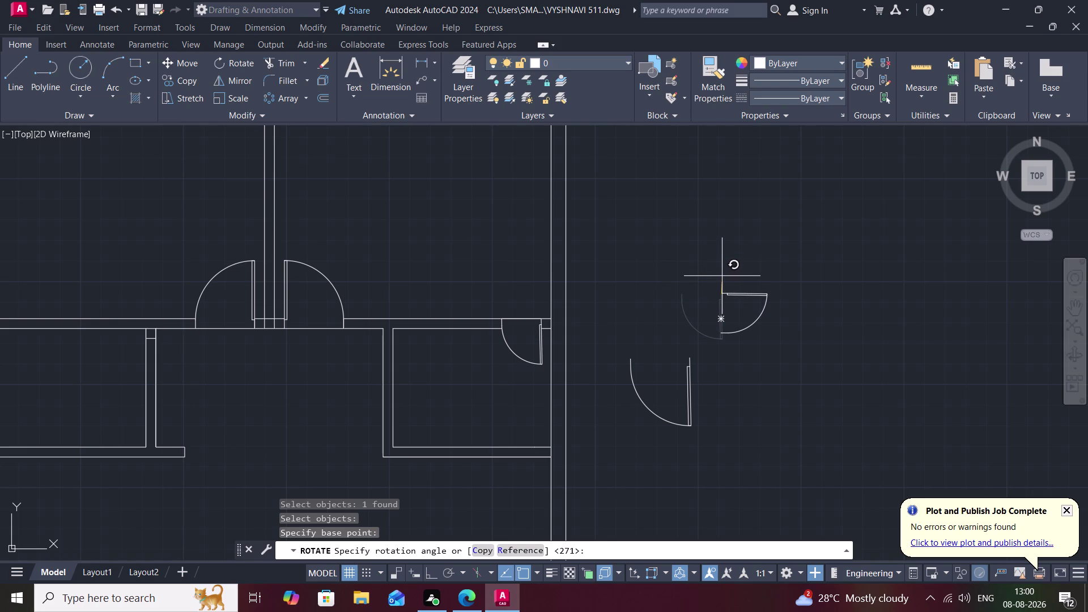
click(722, 276)
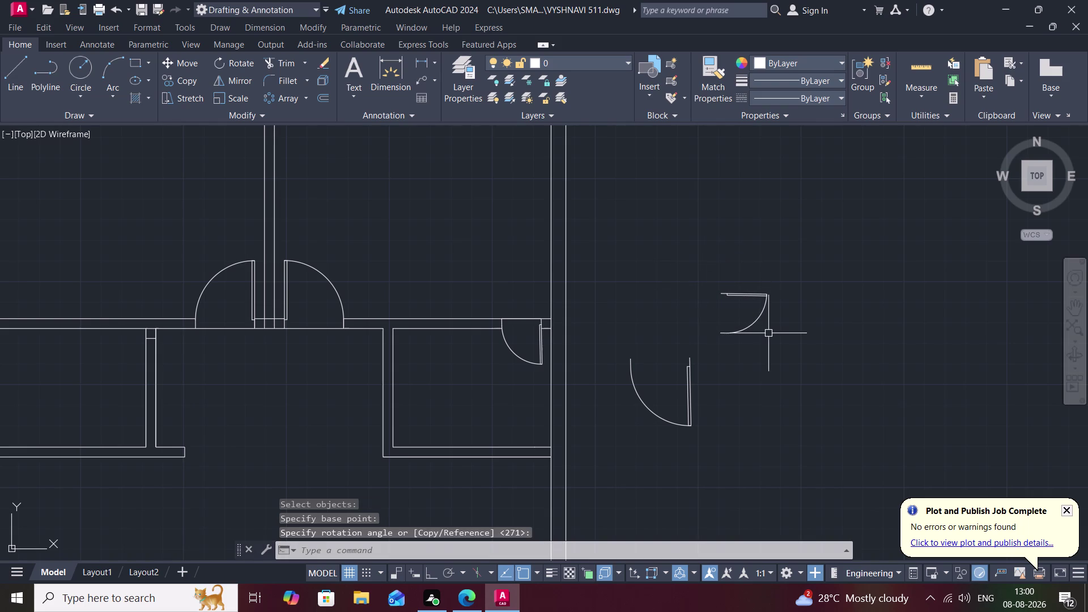
text(mi)
key(space)
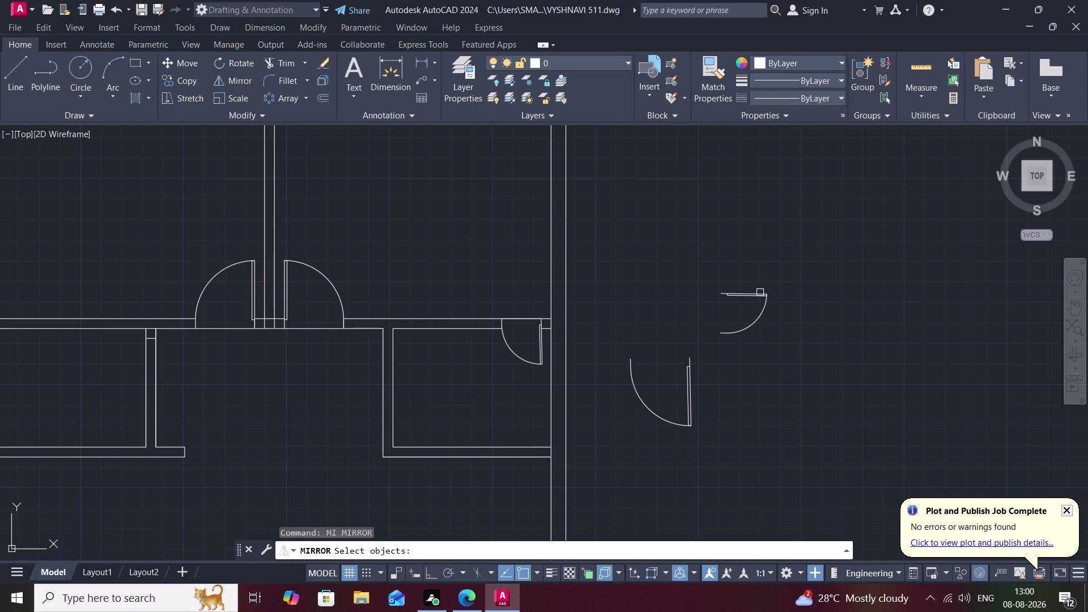
Begin mirroring the horizontal door swing, then abandon that first attempt.
click(757, 294)
right_click(719, 298)
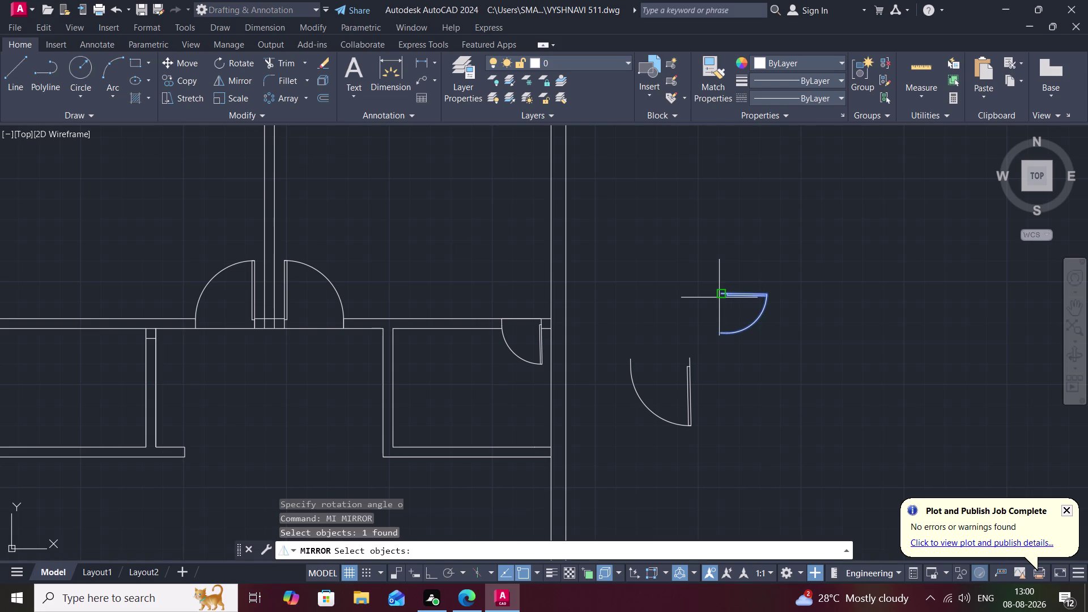
click(719, 298)
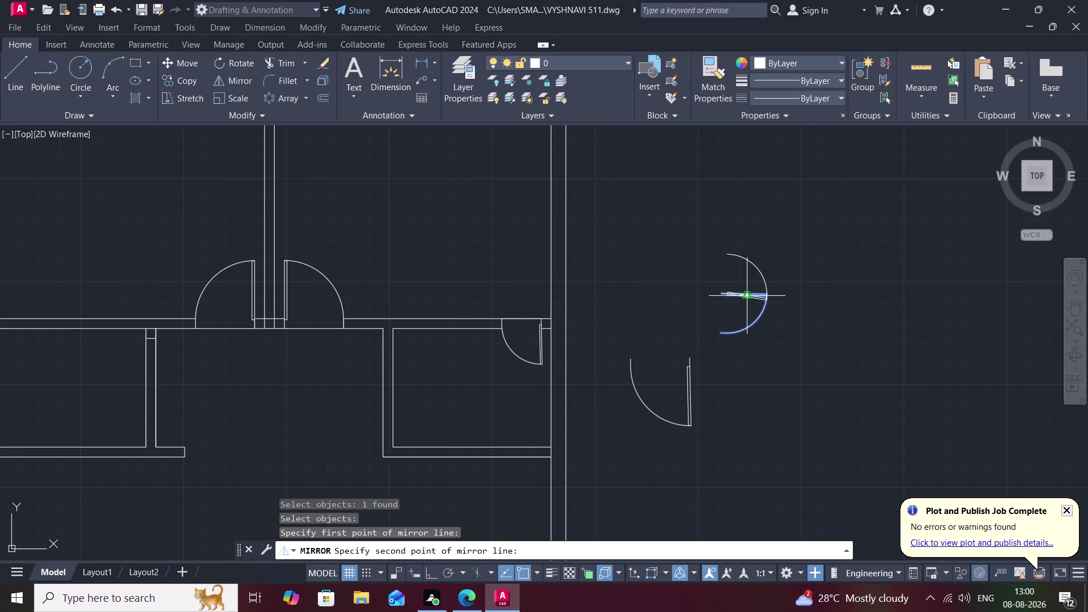
key(Escape)
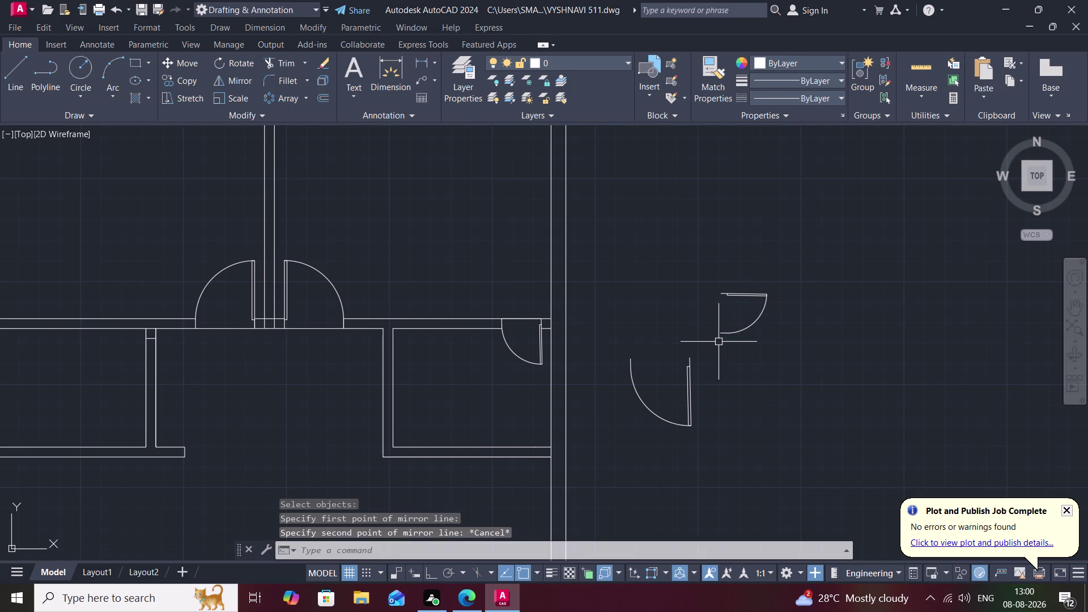
Mirror the door swing into a double-leaf pair, keeping the original.
text(mi)
key(space)
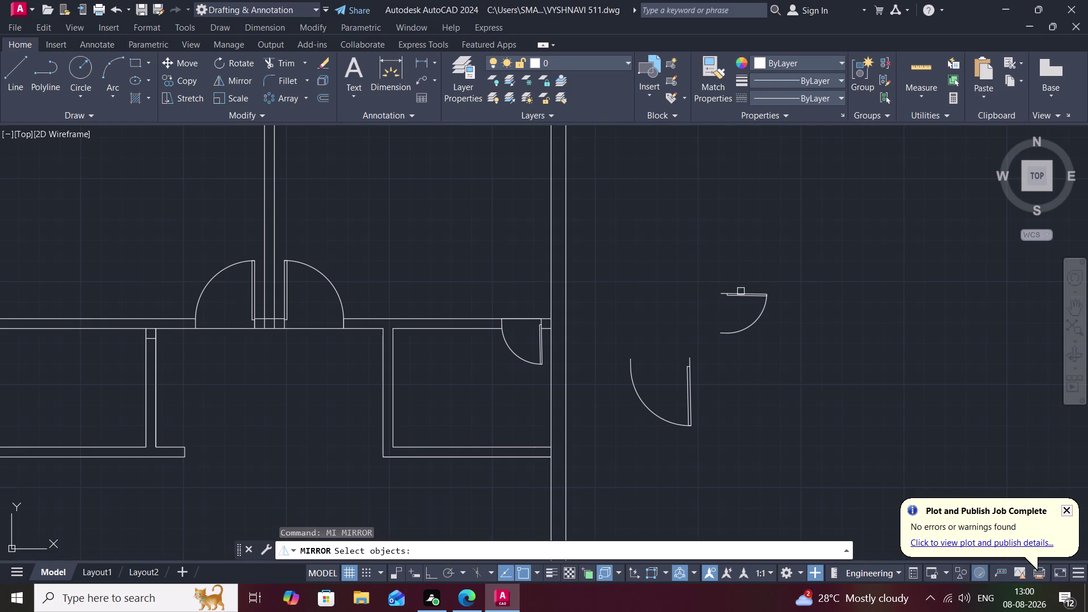
click(743, 292)
right_click(723, 295)
click(724, 295)
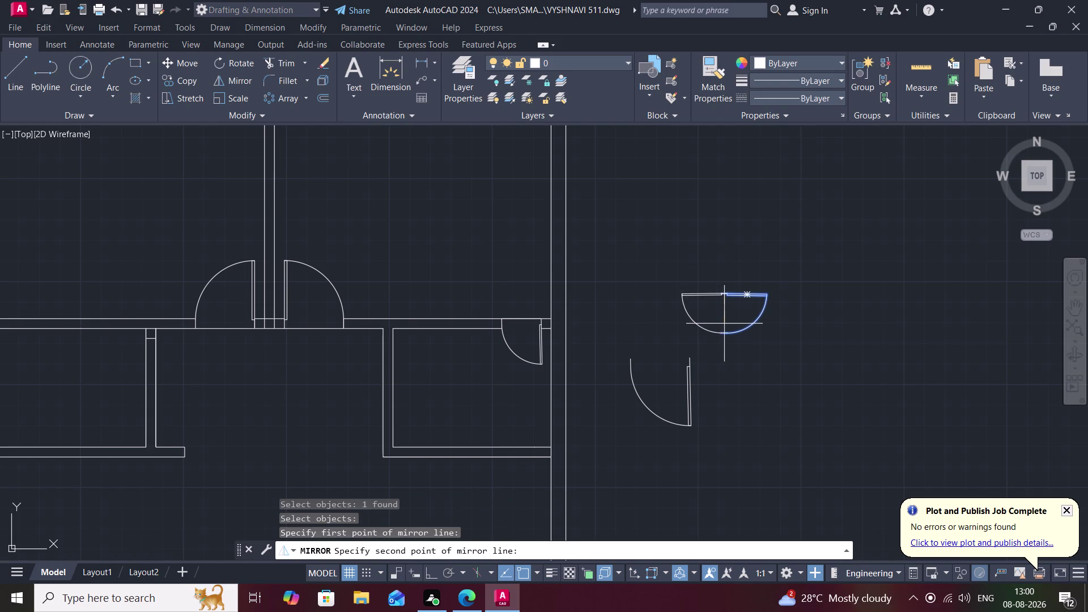
scroll(up, 3)
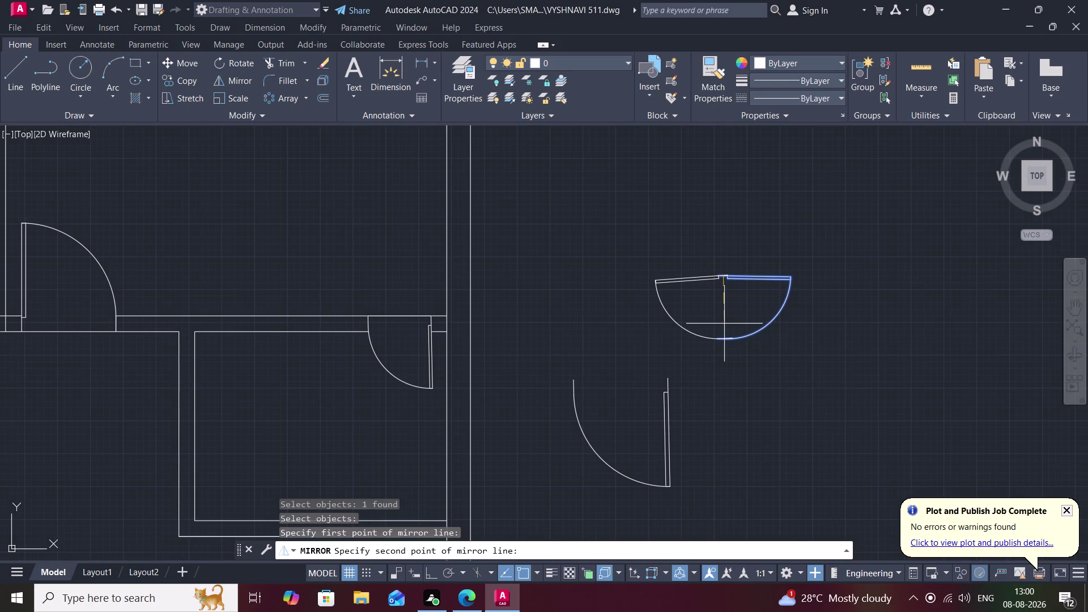
scroll(up, 3)
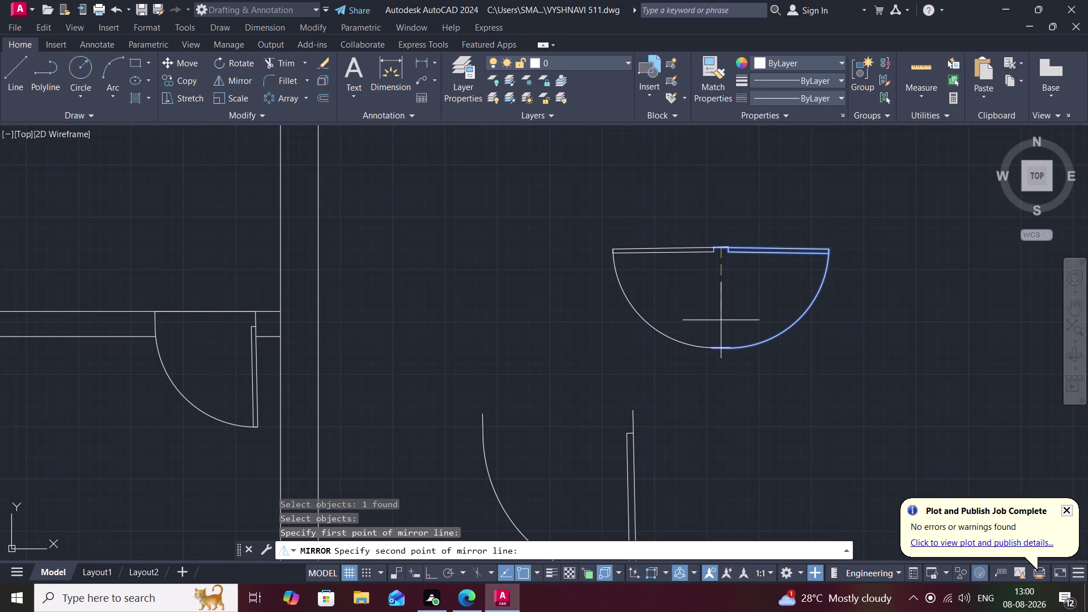
click(721, 320)
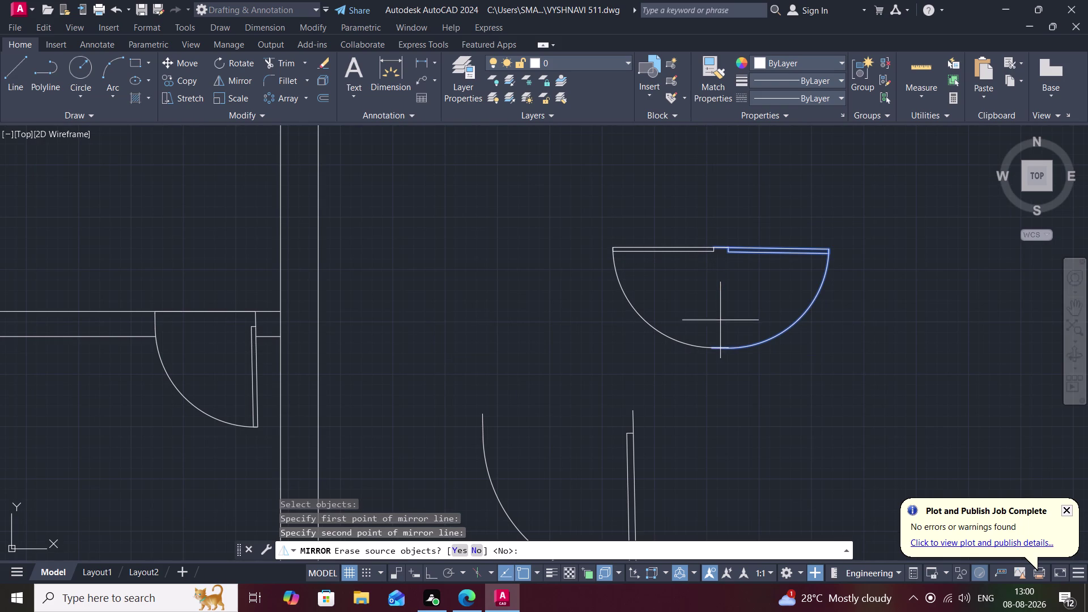
click(476, 549)
key(Escape)
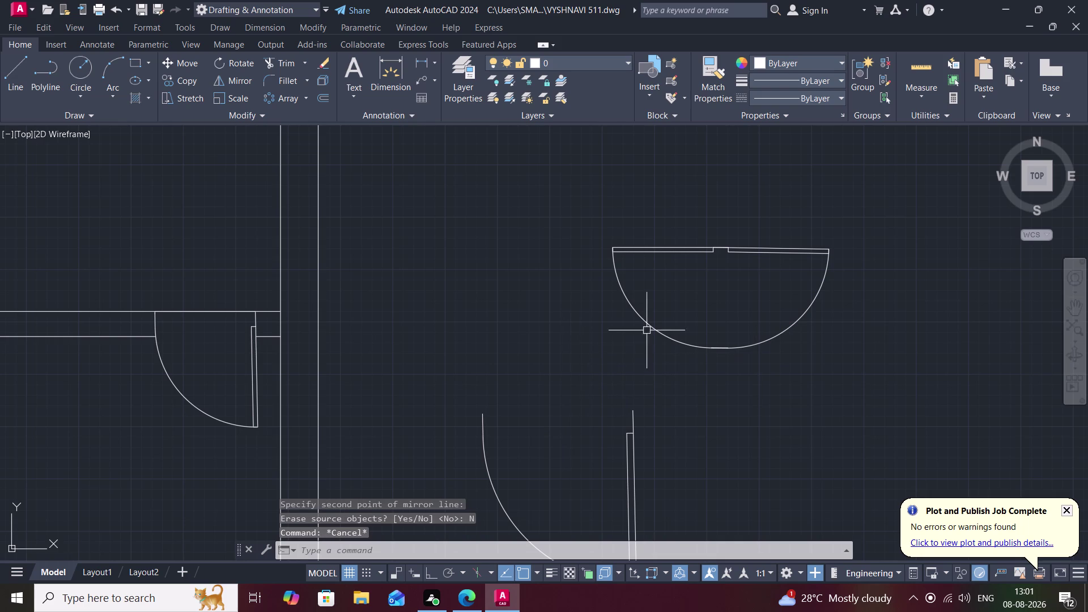
Clear a stray command and start the COPY command with CO.
key(m)
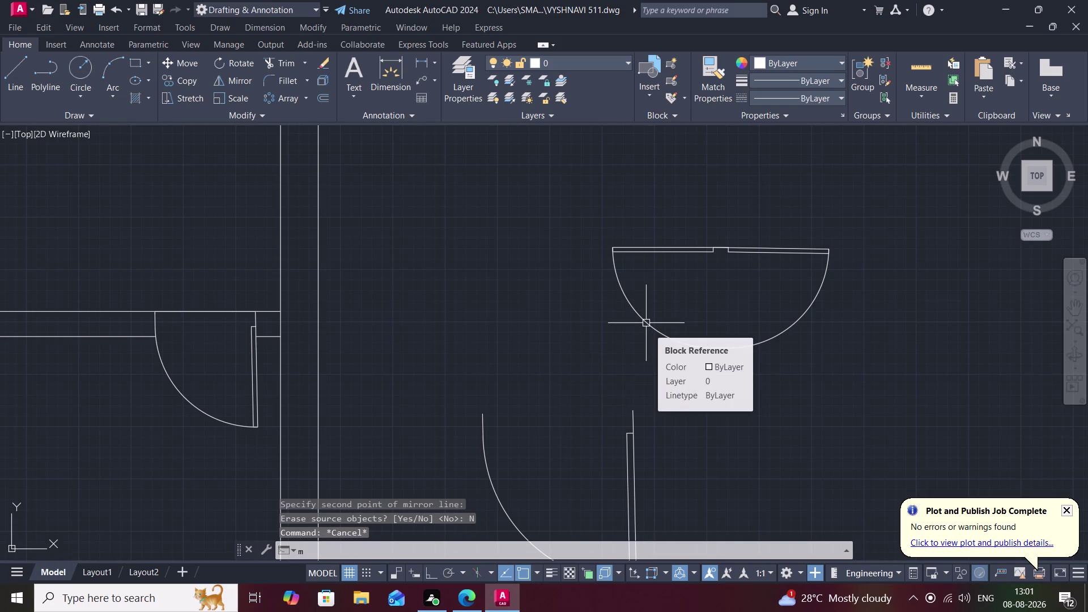
key(Escape)
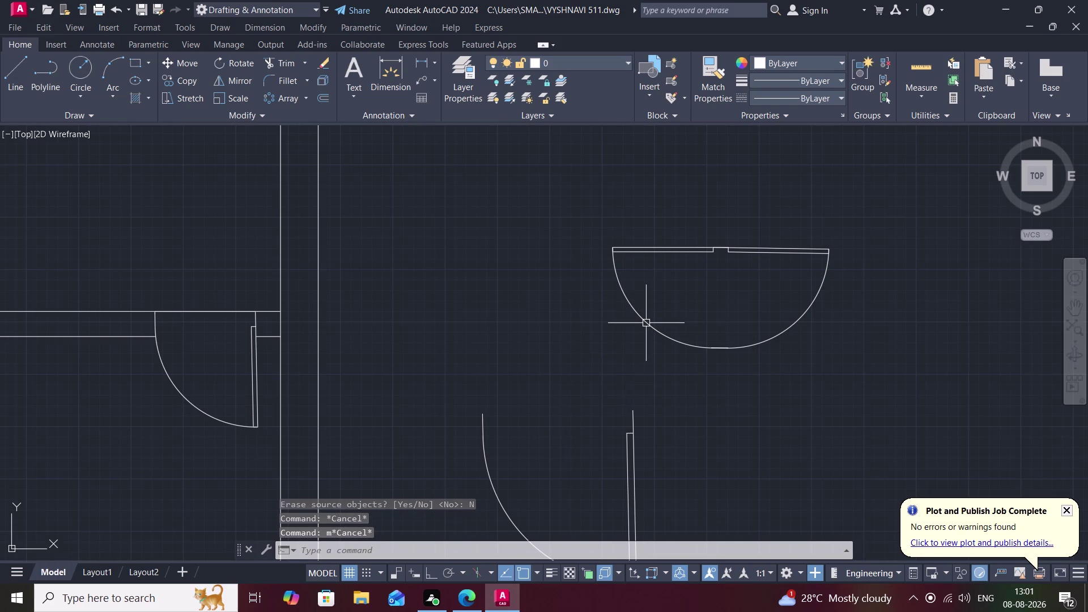
text(co)
key(space)
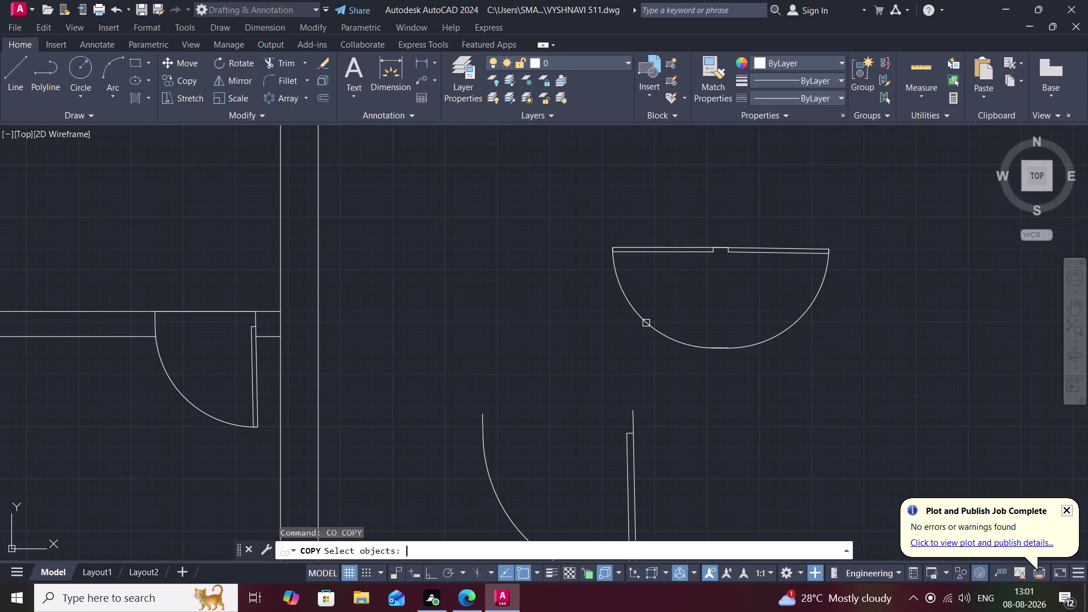
Copy the mirrored door swing from its corner to a first-floor room's wall corner.
click(646, 323)
click(635, 309)
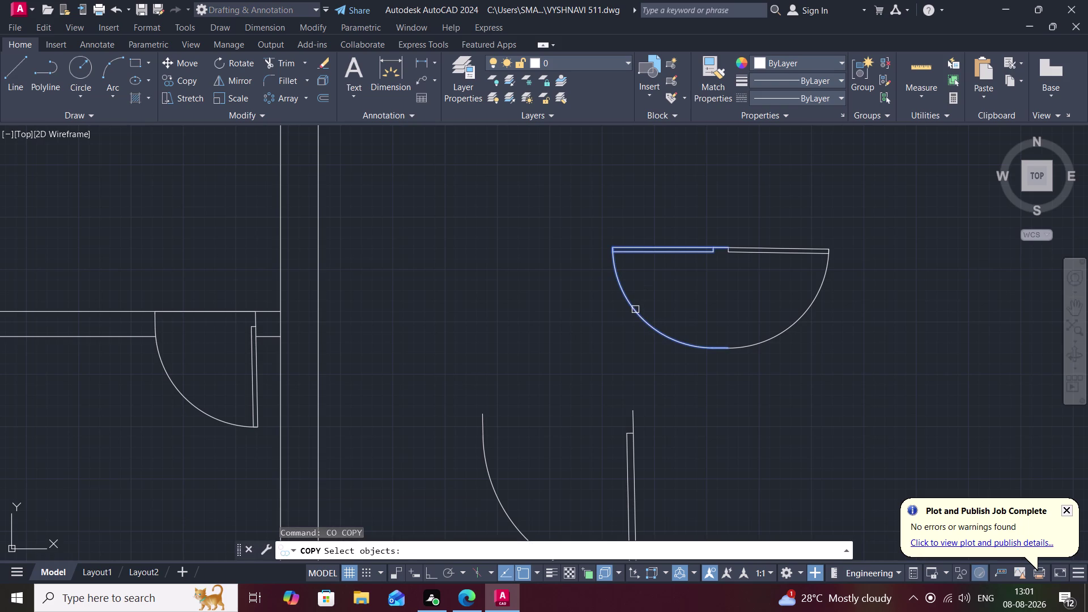
key(space)
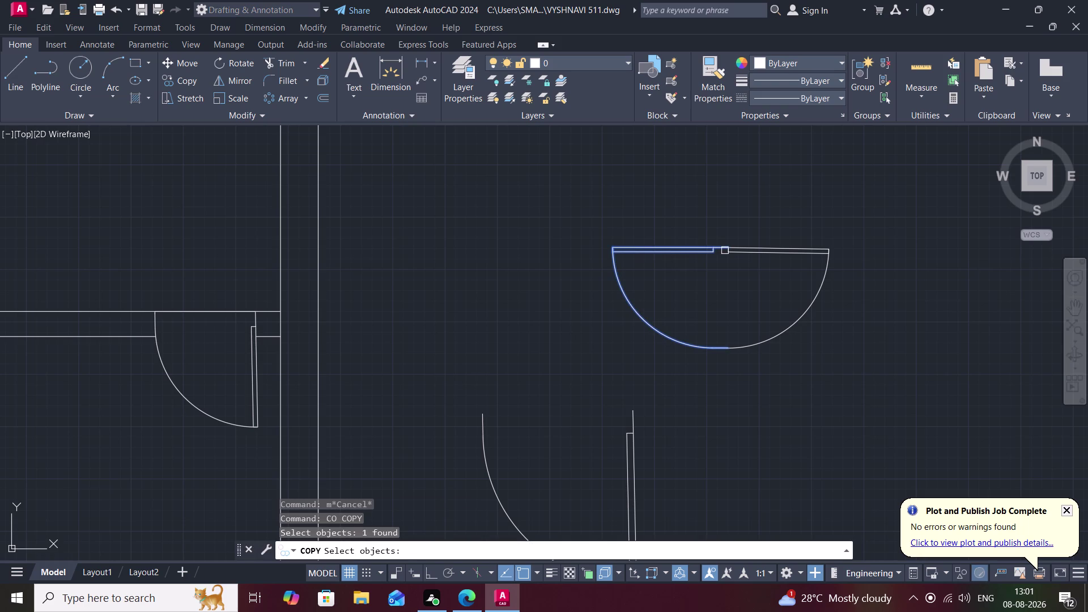
click(723, 246)
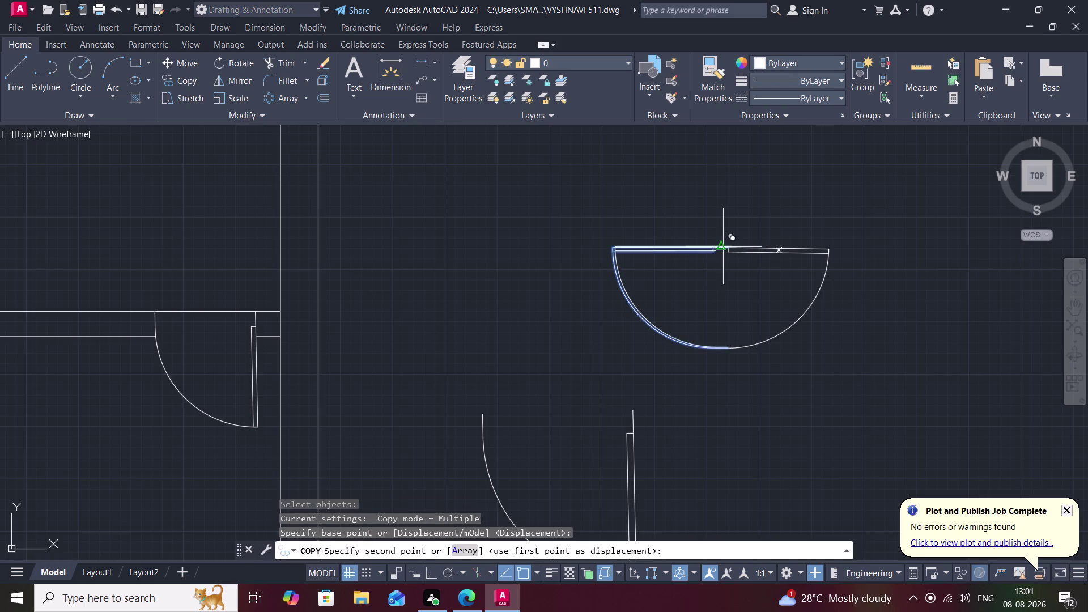
scroll(down, 3)
scroll(down, 3)
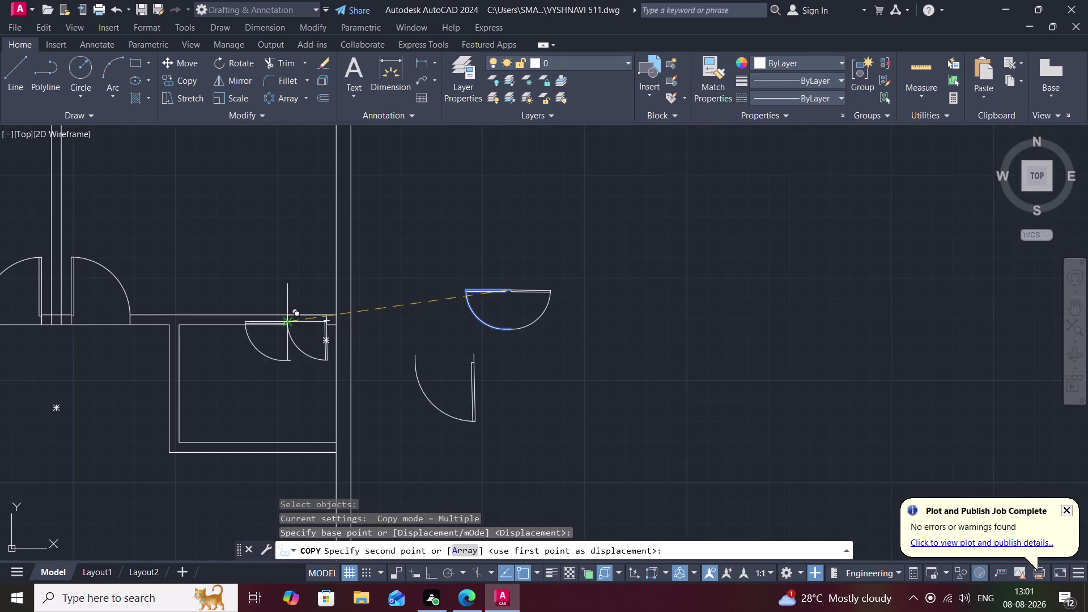
middle_drag(139, 334, 649, 326)
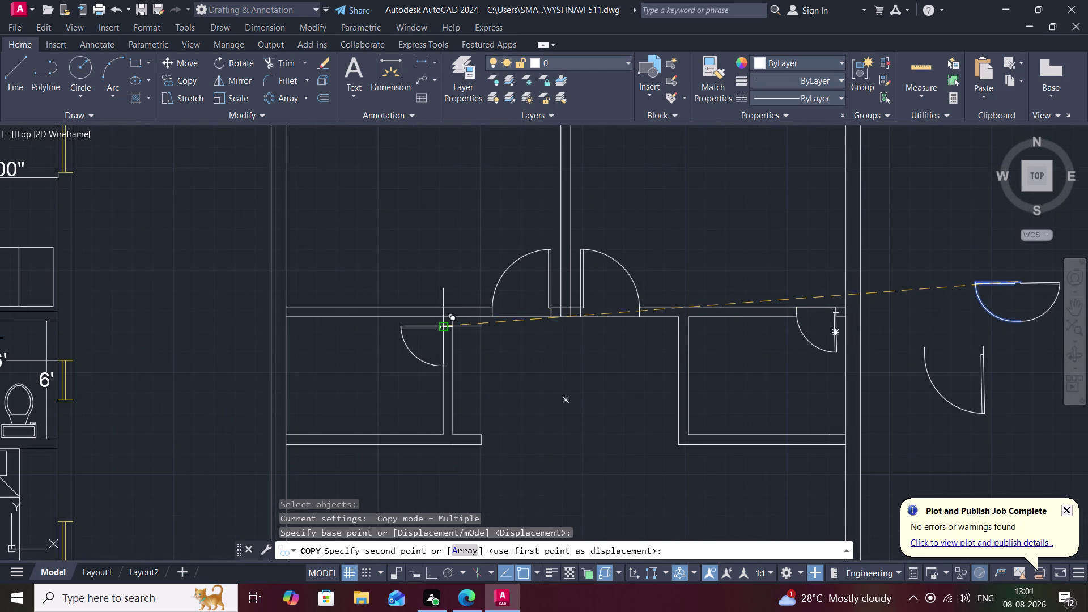
scroll(up, 3)
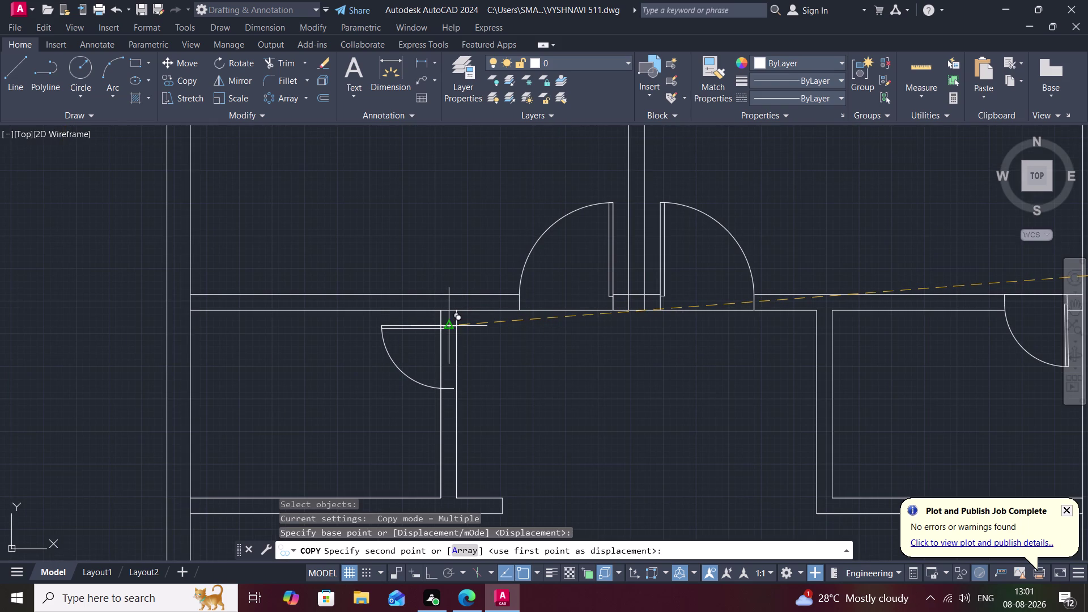
scroll(up, 3)
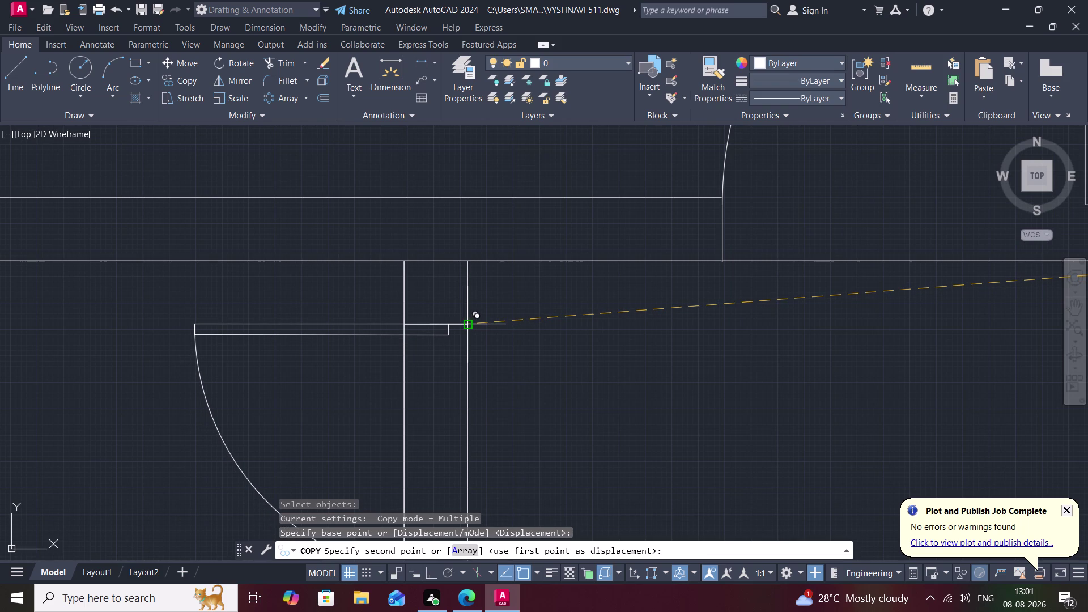
click(466, 325)
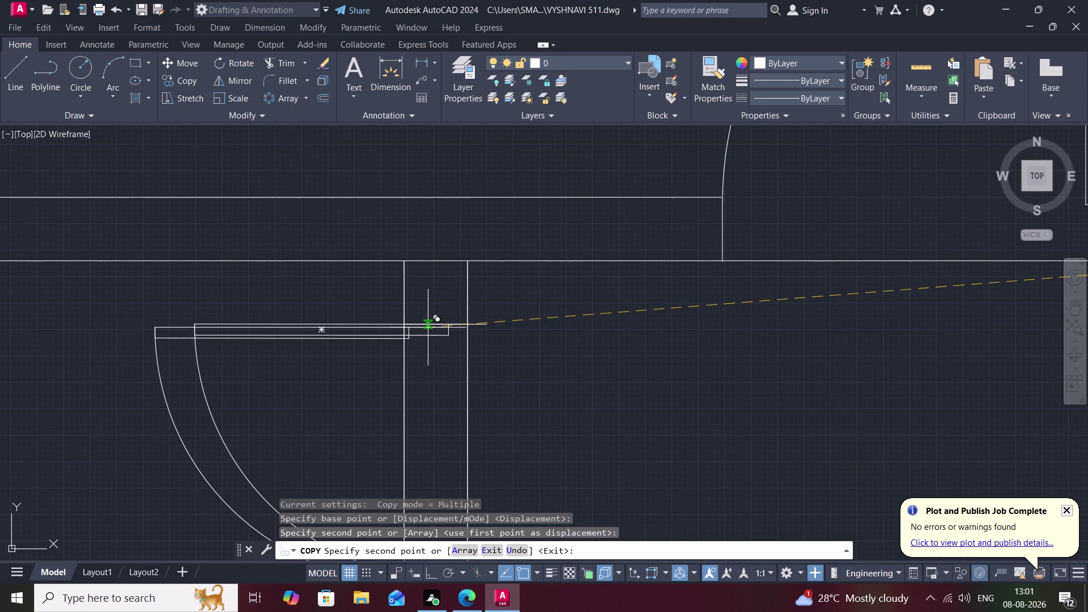
key(Escape)
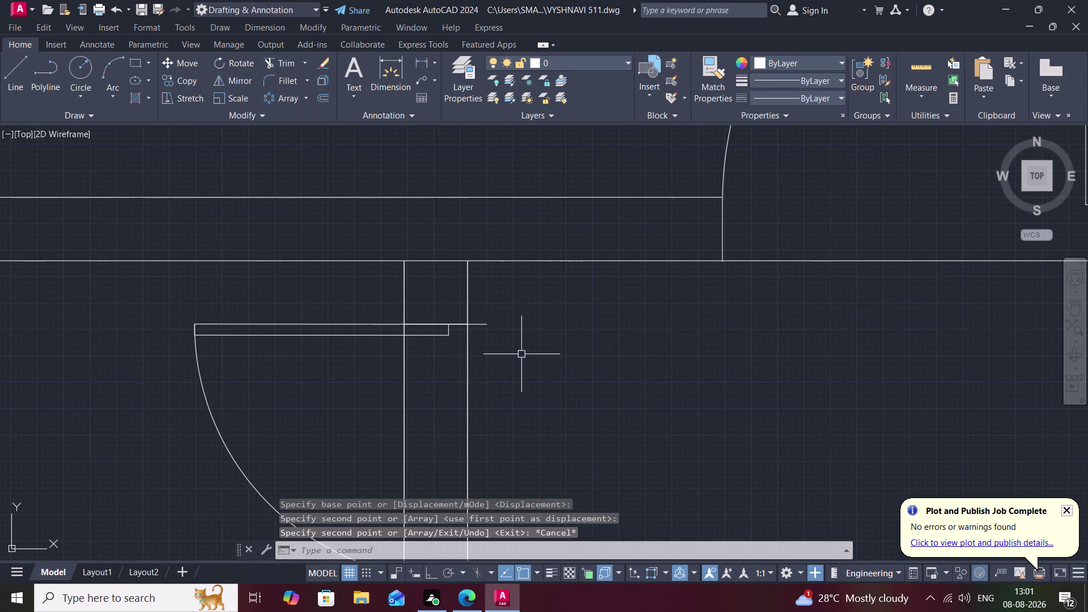
text(m)
key(space)
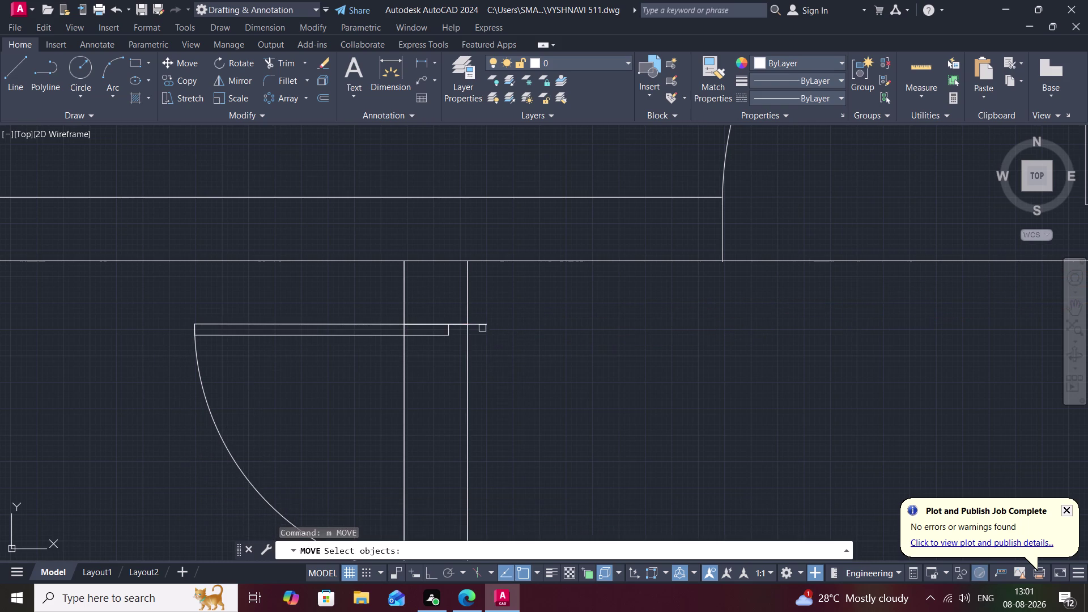
Move the copied door left so its leaf sits flush against the room wall.
click(482, 324)
right_click(486, 329)
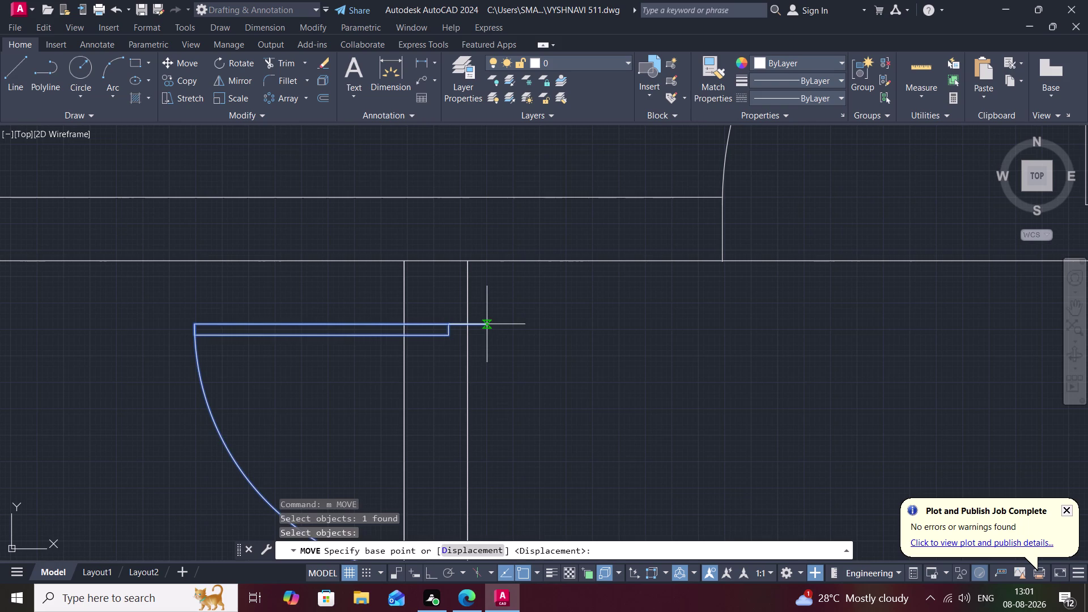
click(487, 327)
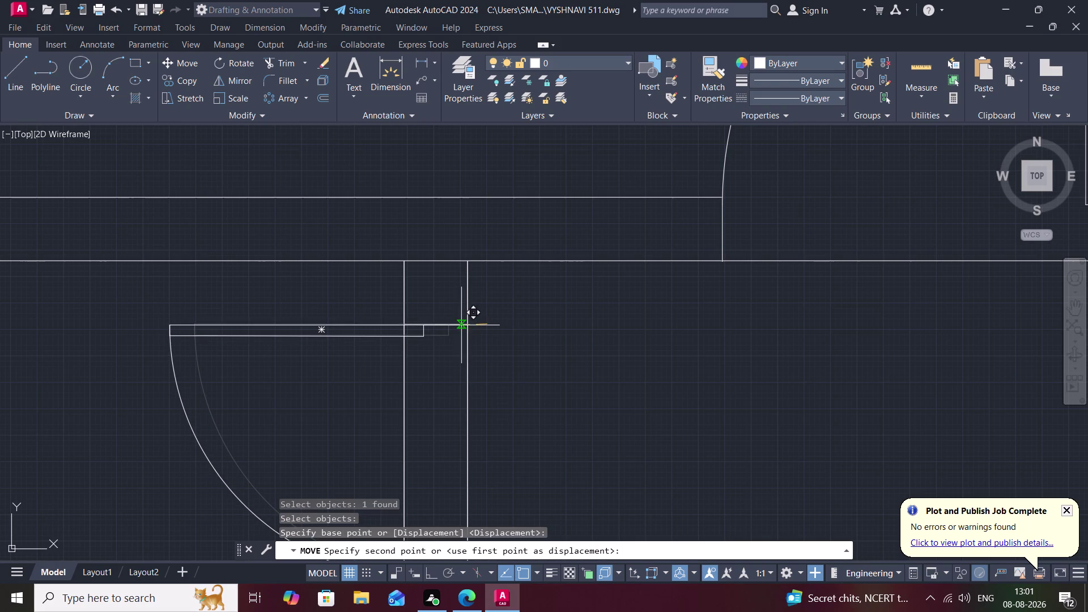
click(465, 325)
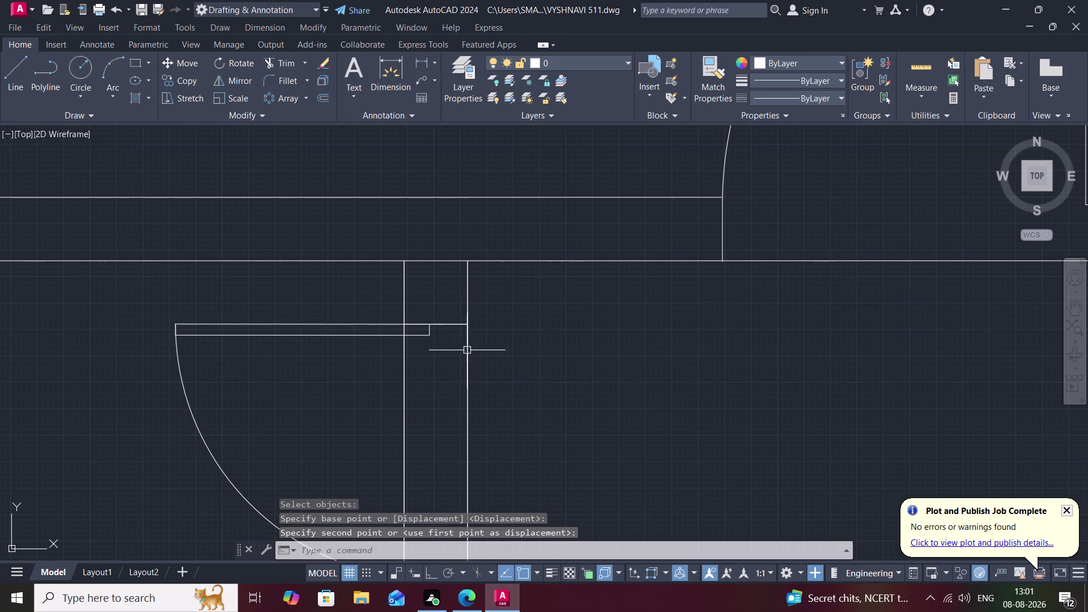
scroll(down, 3)
middle_drag(450, 373, 457, 348)
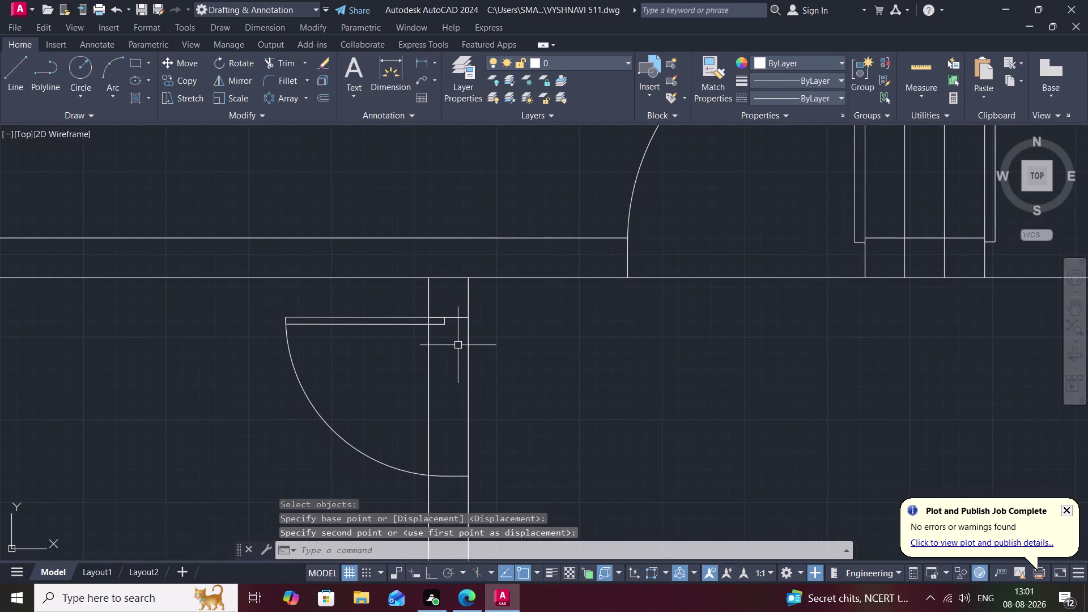
key(Escape)
scroll(down, 3)
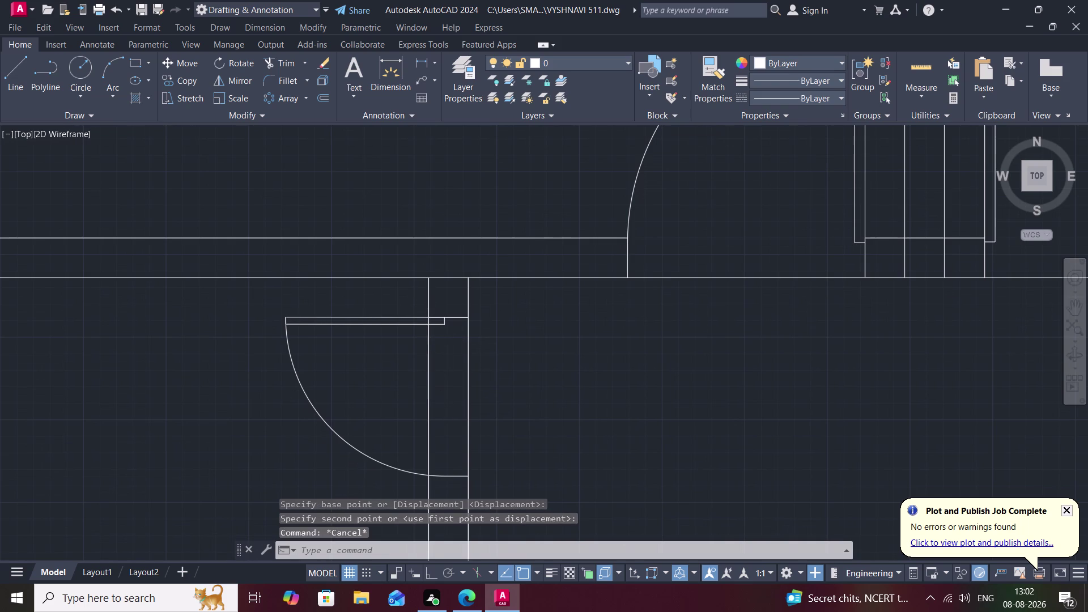
Trim the wall line segments crossing the new door opening.
text(tr)
key(space)
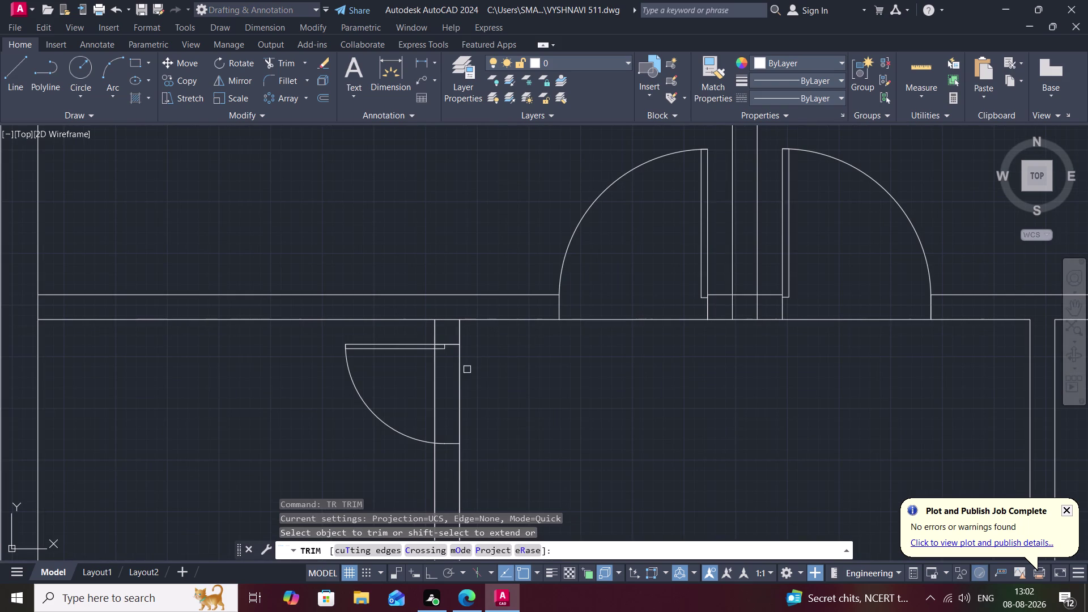
click(435, 385)
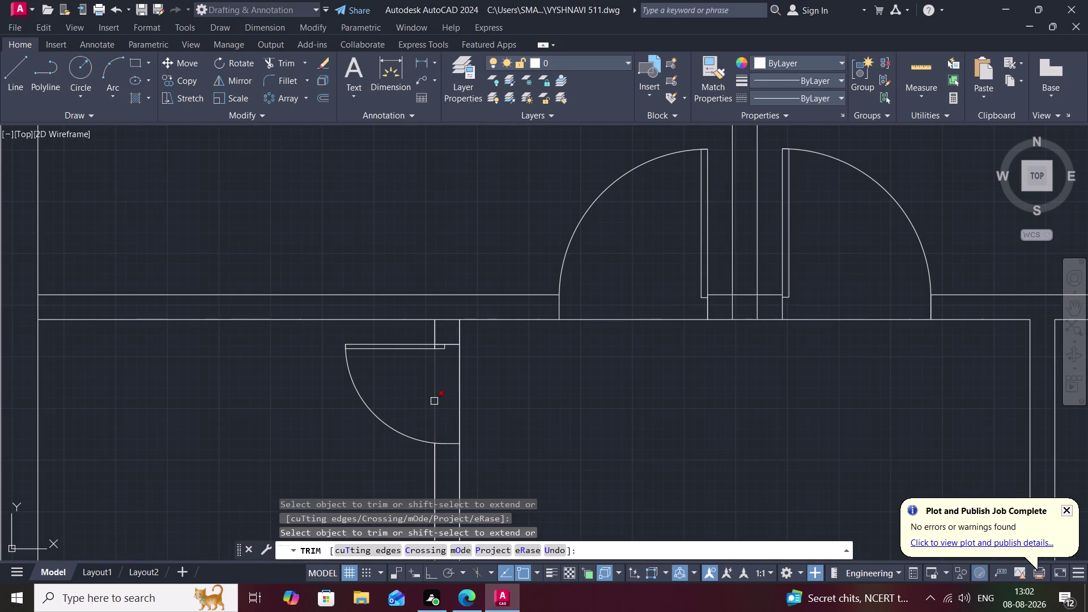
click(436, 398)
scroll(up, 3)
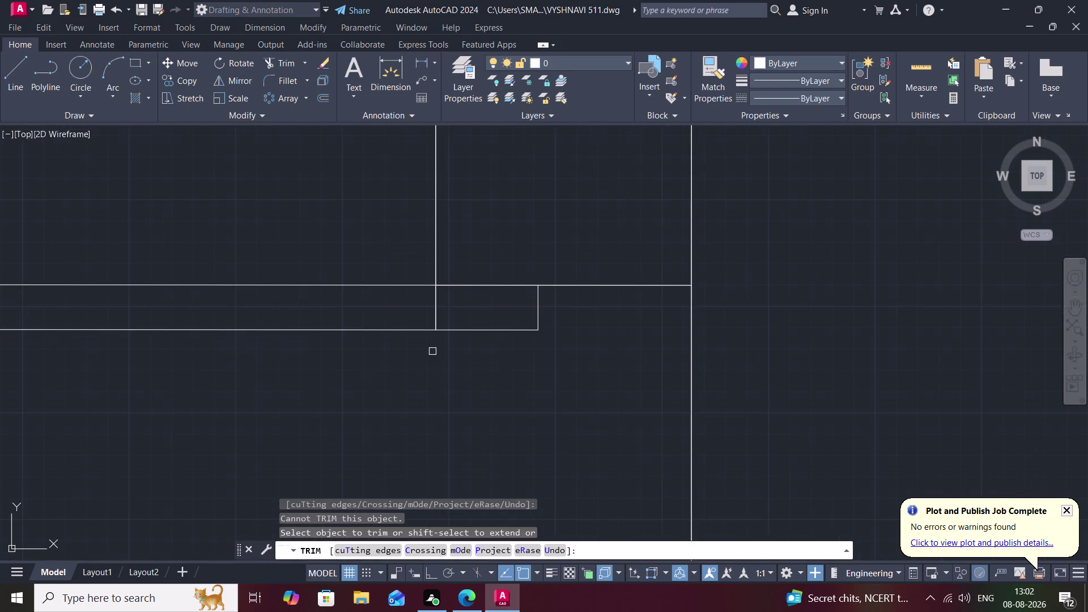
click(438, 307)
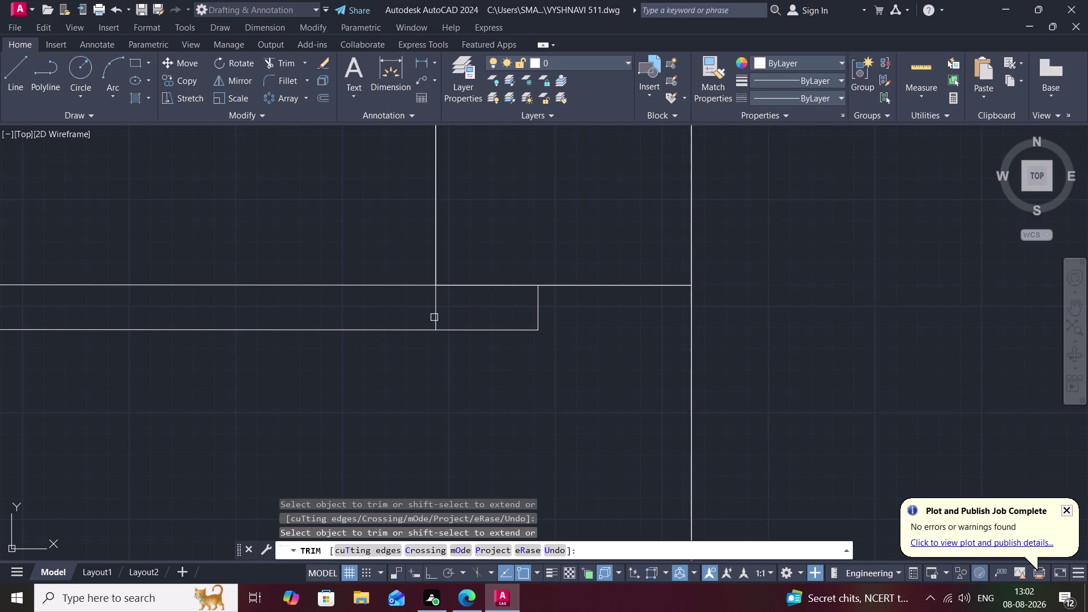
click(434, 310)
Check the opening across the first-floor rooms, end trimming and zoom out.
scroll(down, 3)
scroll(down, 3)
middle_drag(469, 397, 494, 307)
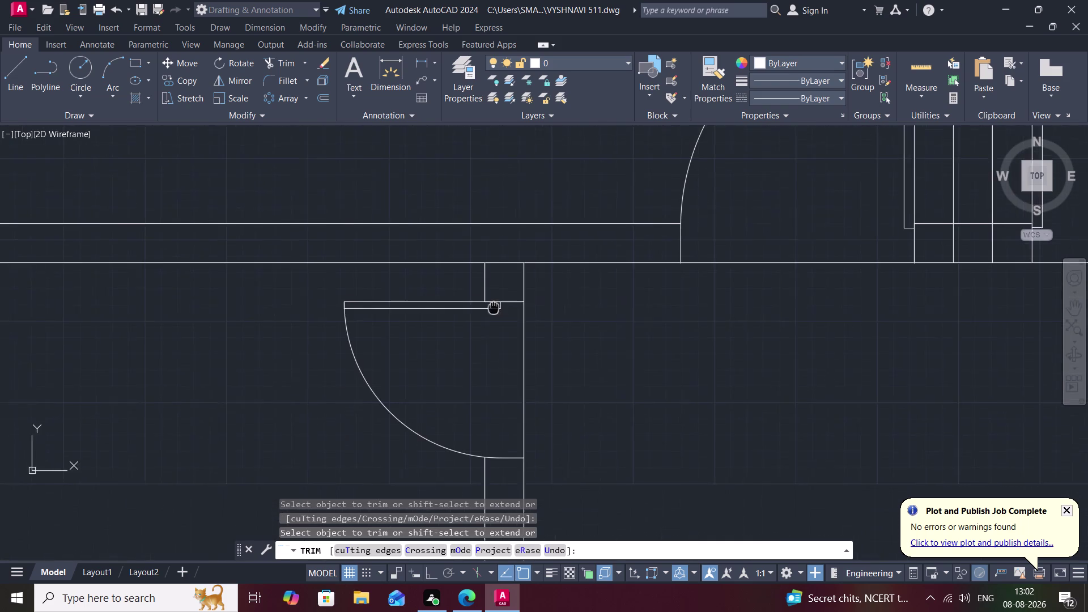
scroll(down, 3)
middle_click(490, 315)
scroll(down, 3)
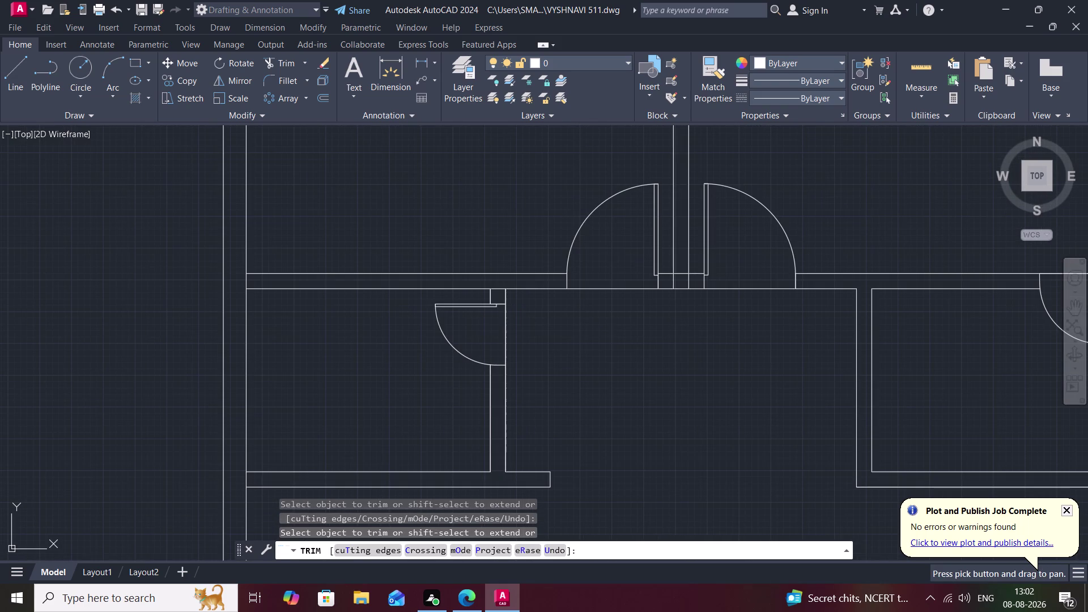
key(Escape)
scroll(down, 3)
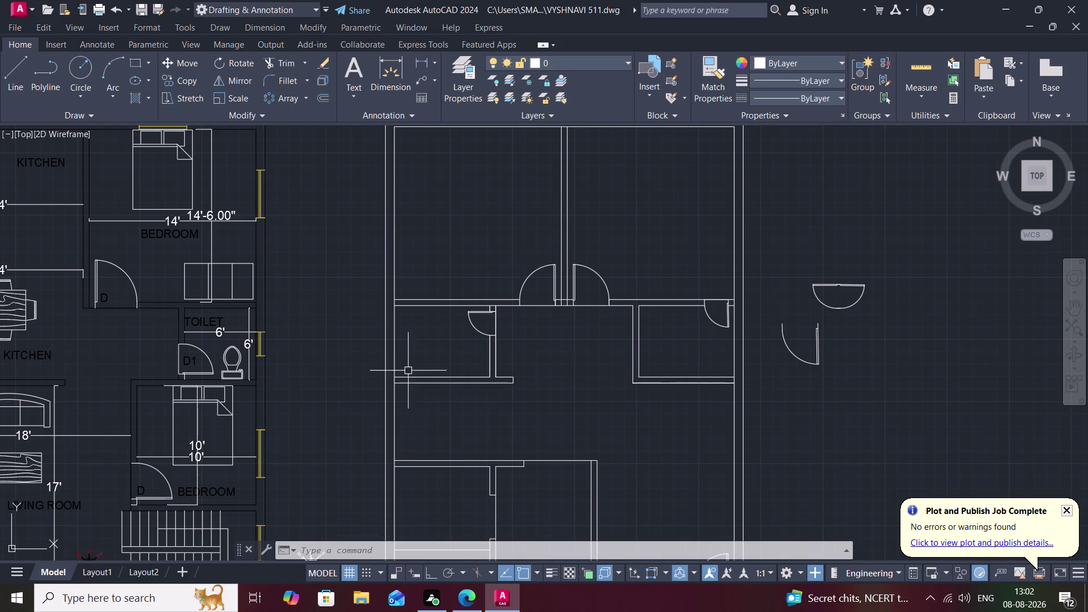
Copy the ground-floor WC fixture to the empty space right of the first-floor plan.
text(co)
key(space)
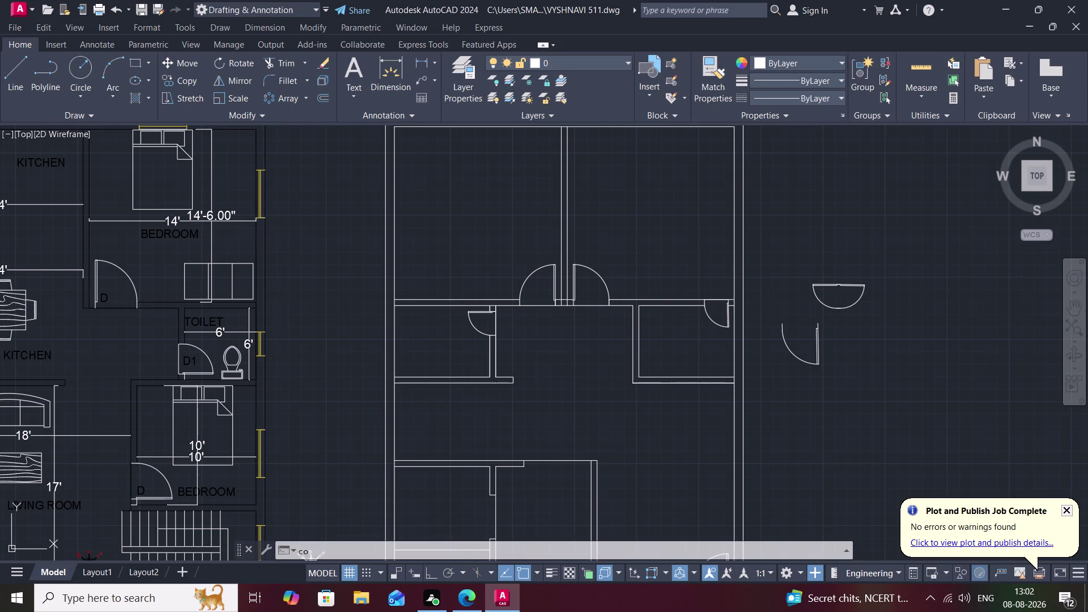
click(239, 363)
right_click(240, 363)
click(240, 363)
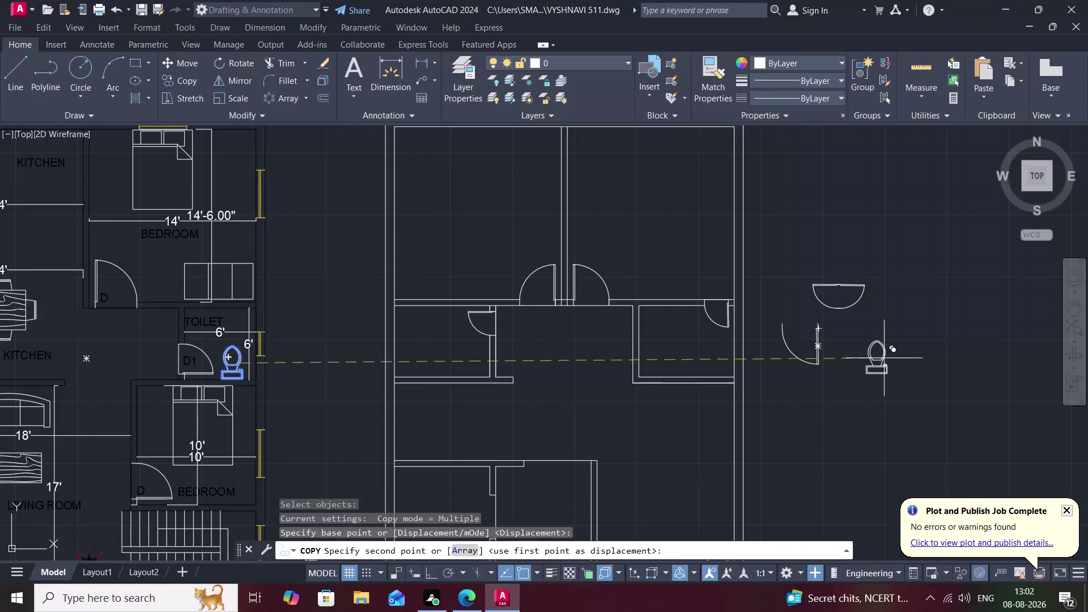
click(924, 360)
key(Escape)
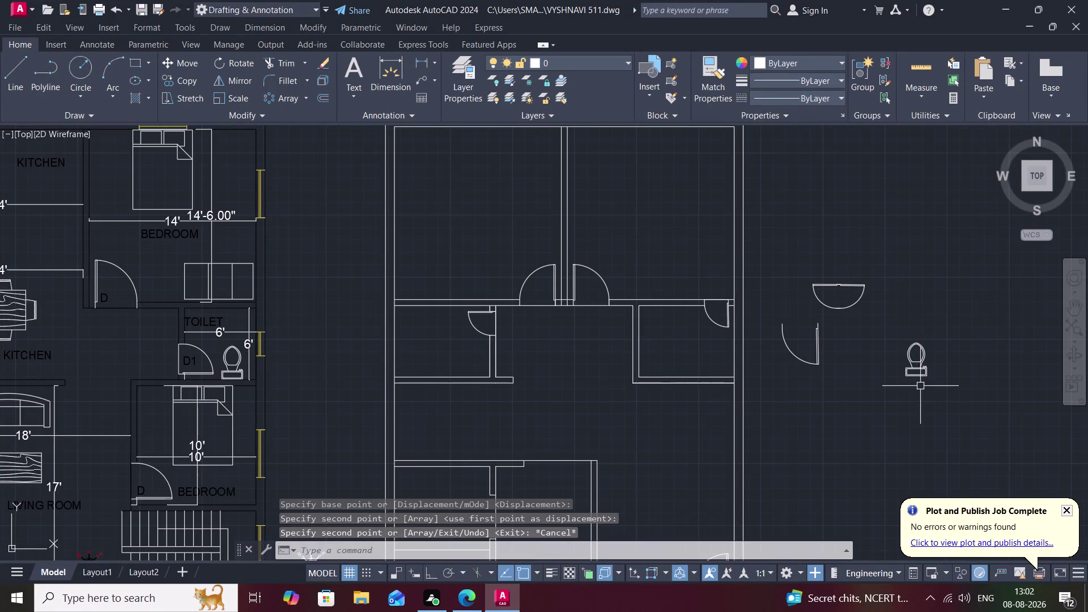
Rotate the copied toilet a quarter turn about its corner so the bowl faces left.
text(ro)
key(space)
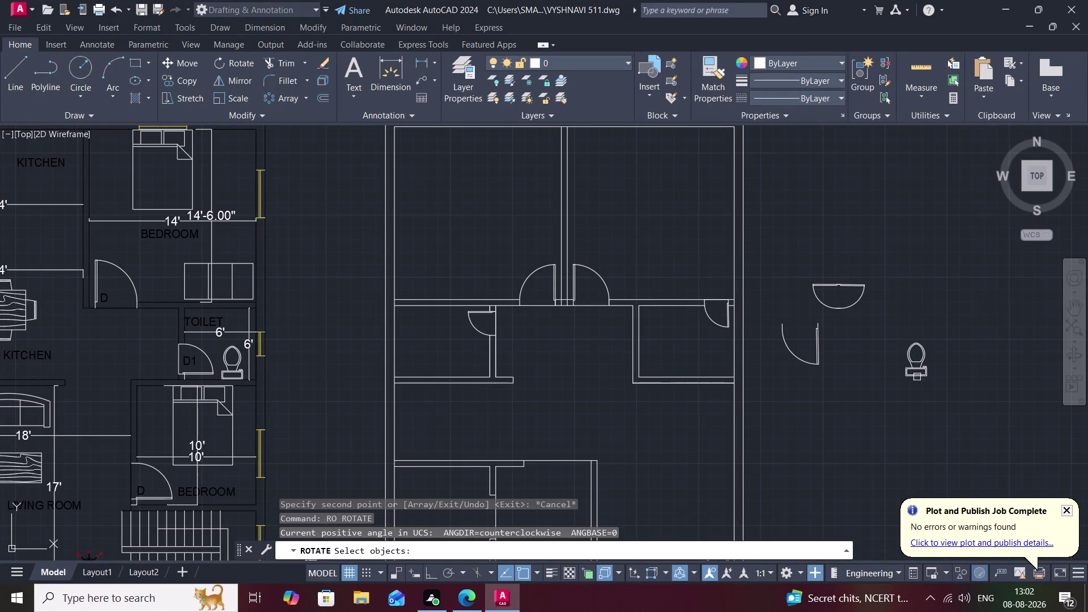
click(918, 371)
right_click(918, 371)
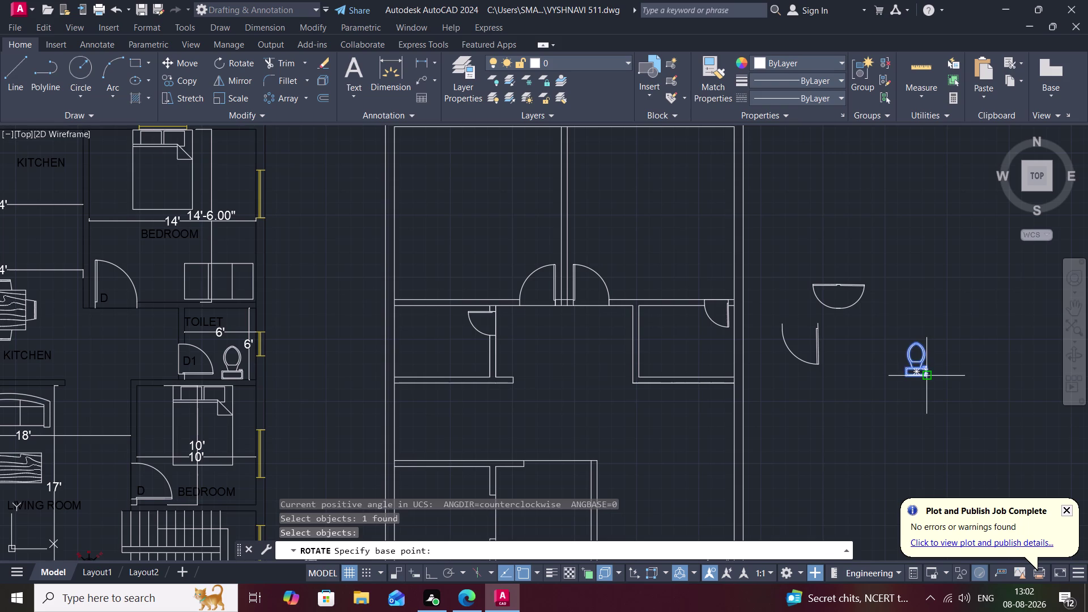
click(931, 378)
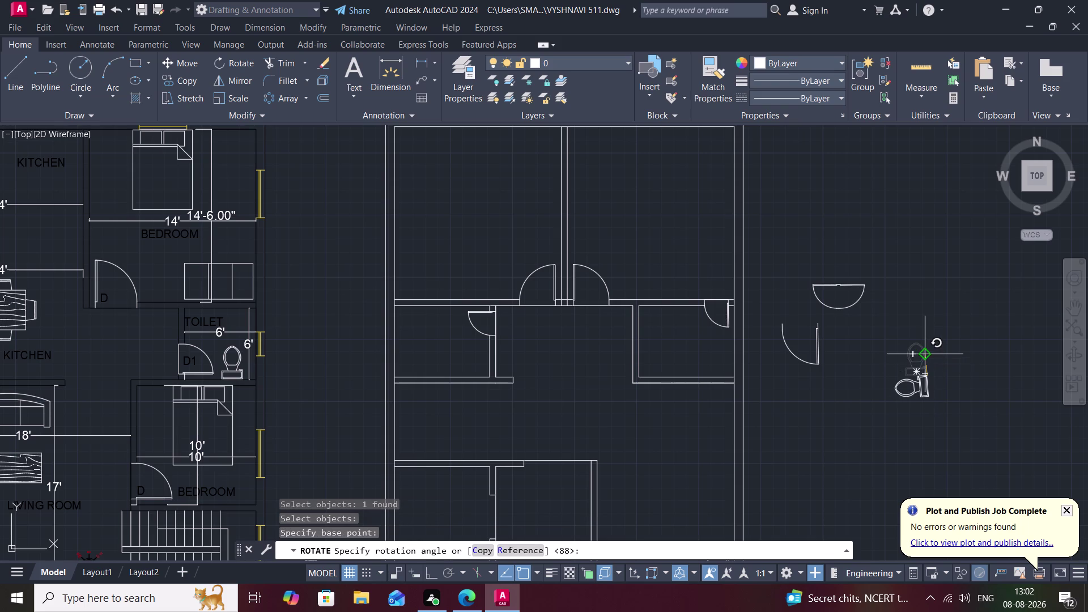
scroll(up, 3)
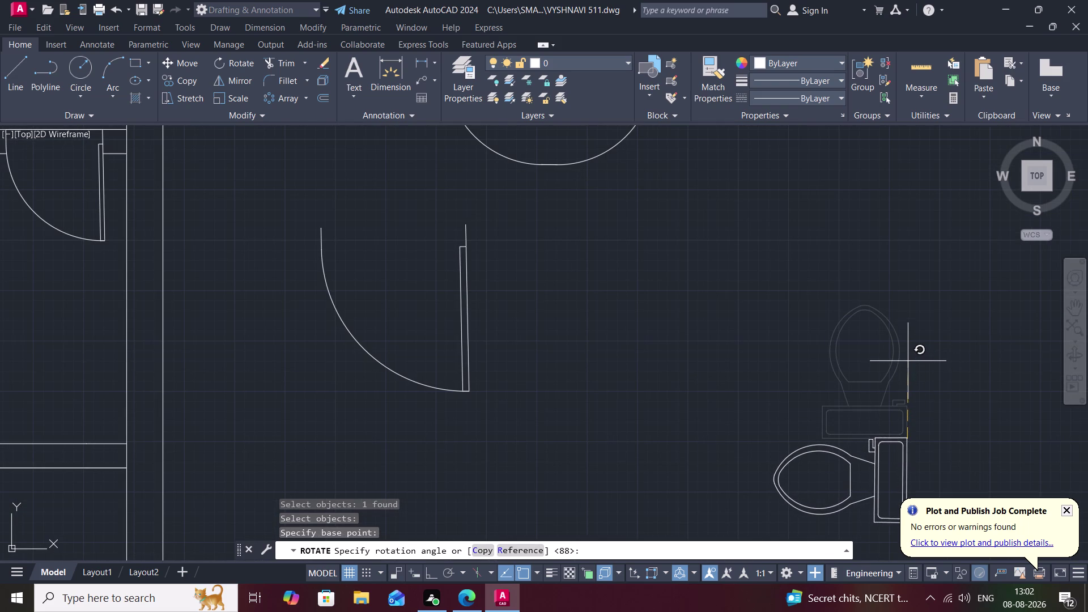
middle_drag(906, 359, 901, 303)
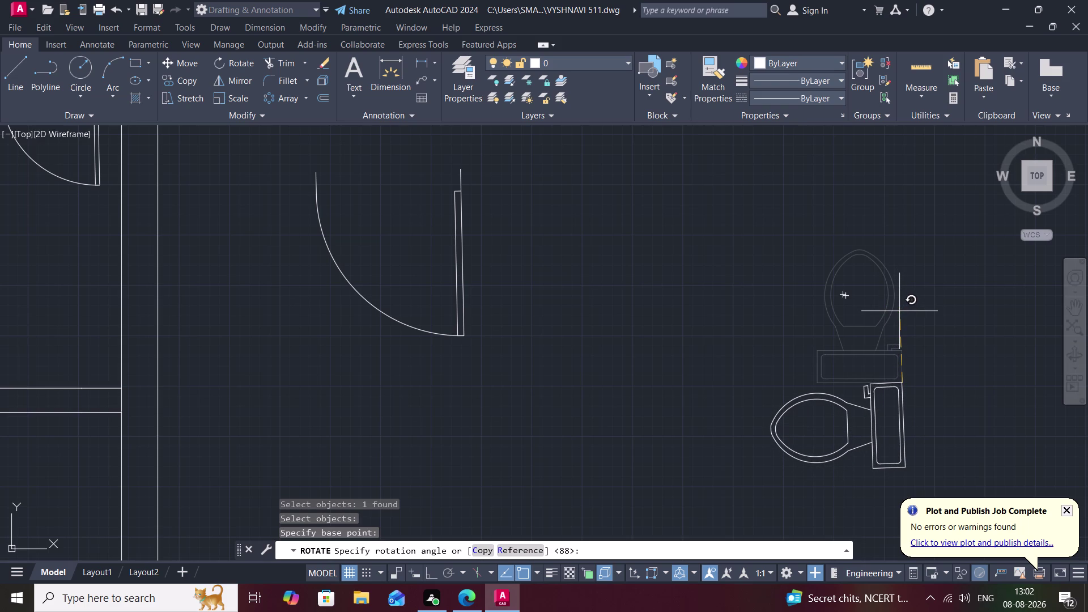
click(900, 311)
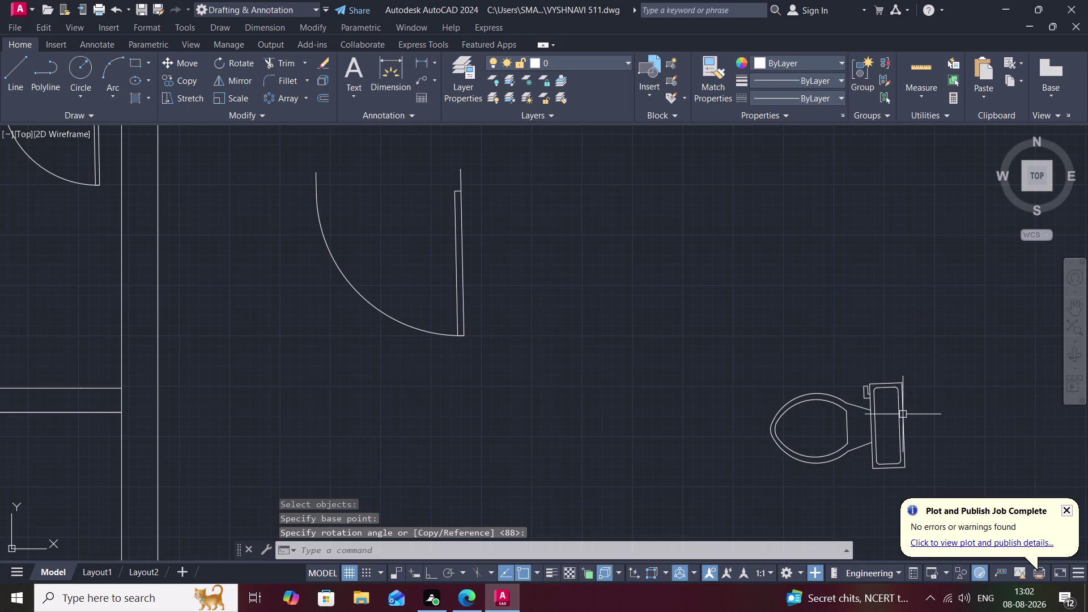
scroll(down, 3)
Start copying the sideways toilet, using its tank corner as the base point.
key(c)
text(o)
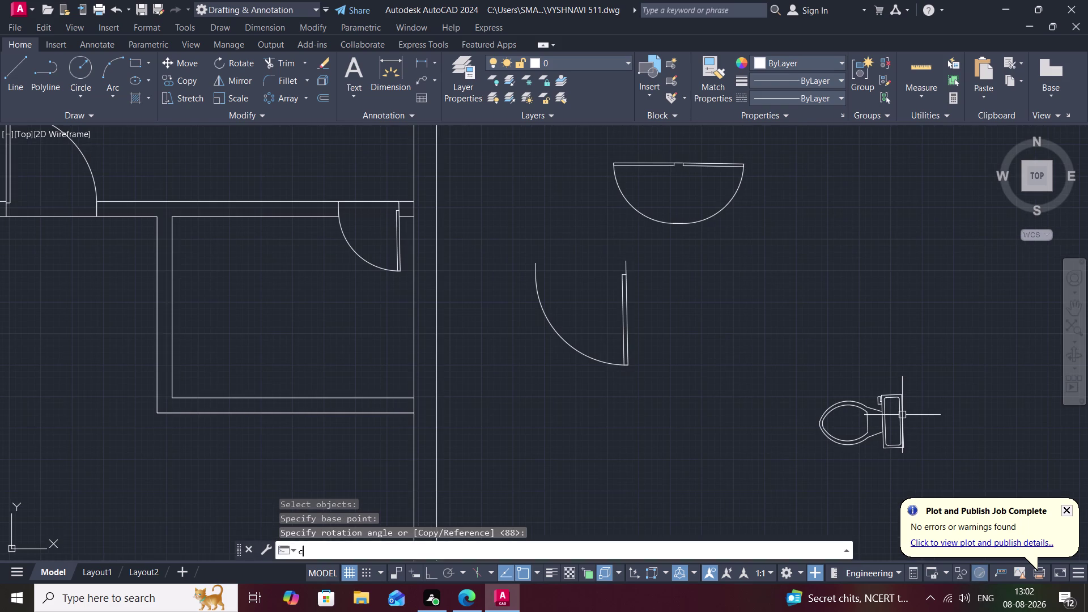
key(space)
click(902, 415)
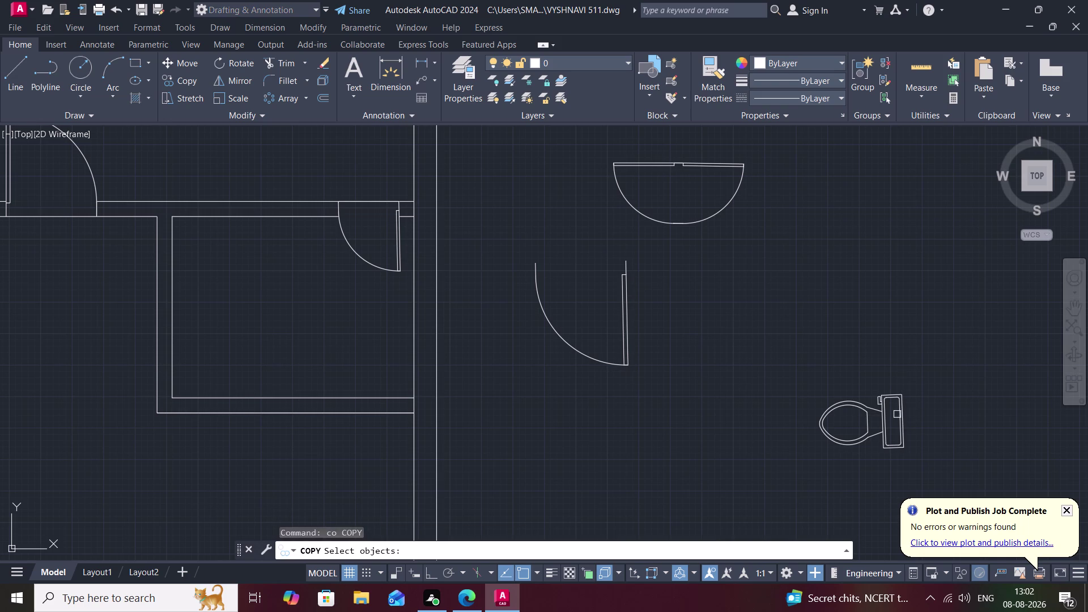
click(901, 412)
right_click(902, 412)
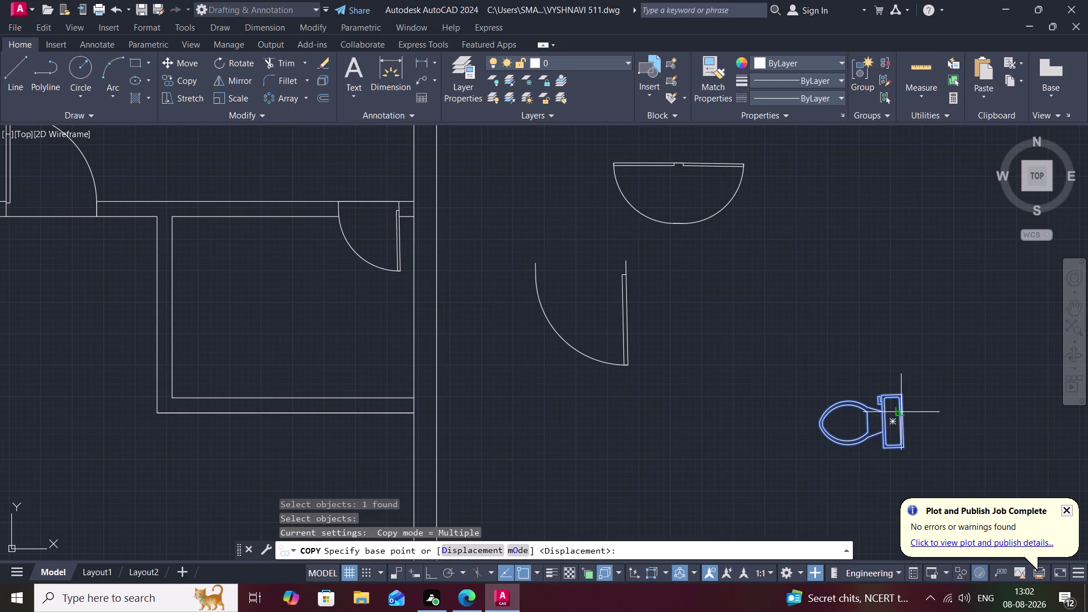
click(904, 394)
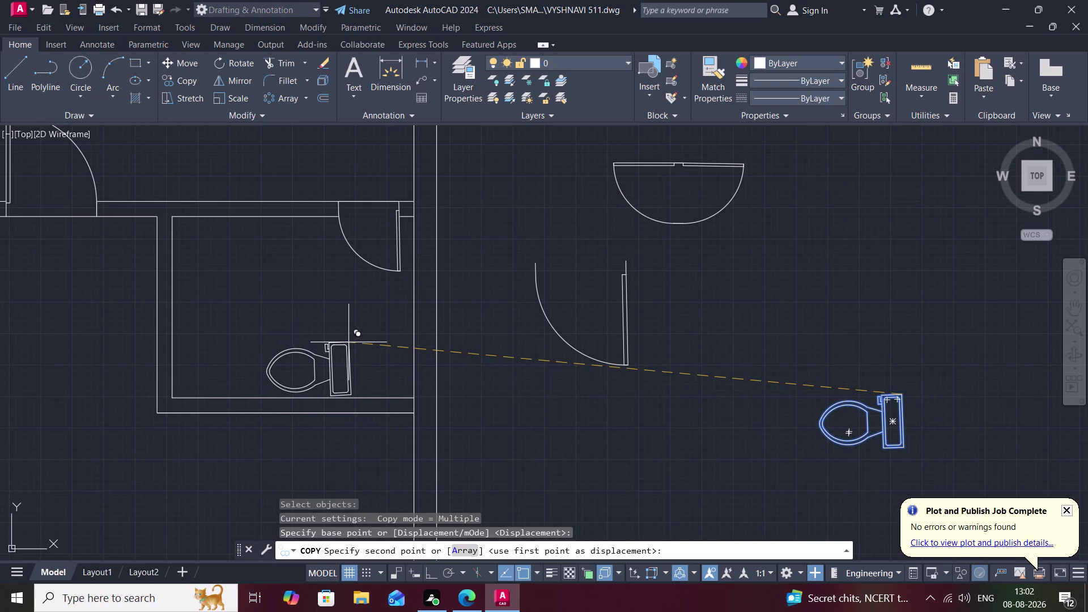
Place the toilet copy against the wall of a first-floor room.
middle_drag(355, 343, 391, 341)
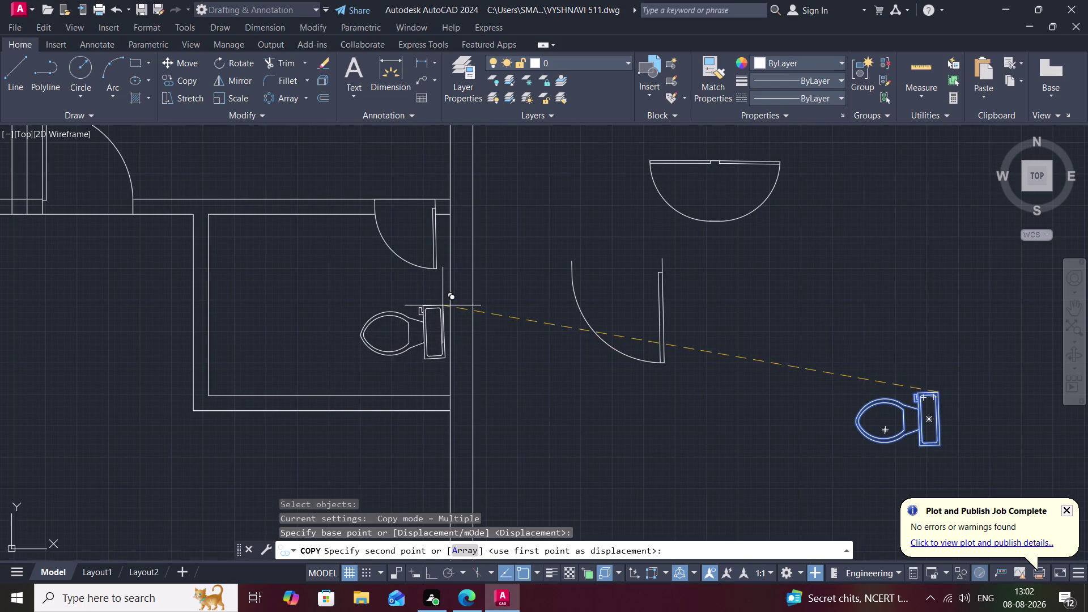
scroll(up, 3)
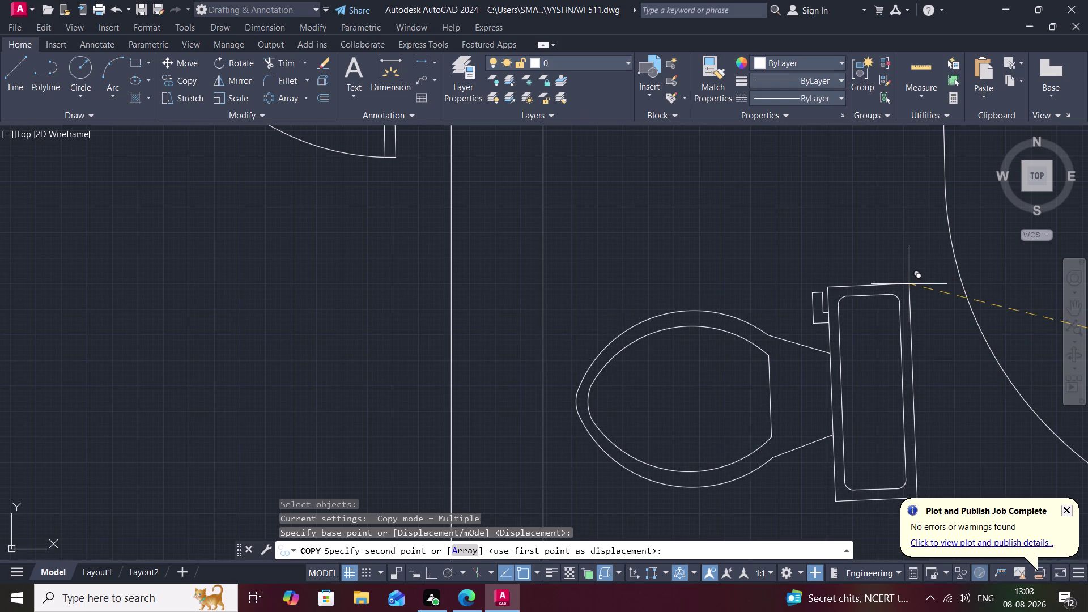
click(909, 284)
scroll(down, 3)
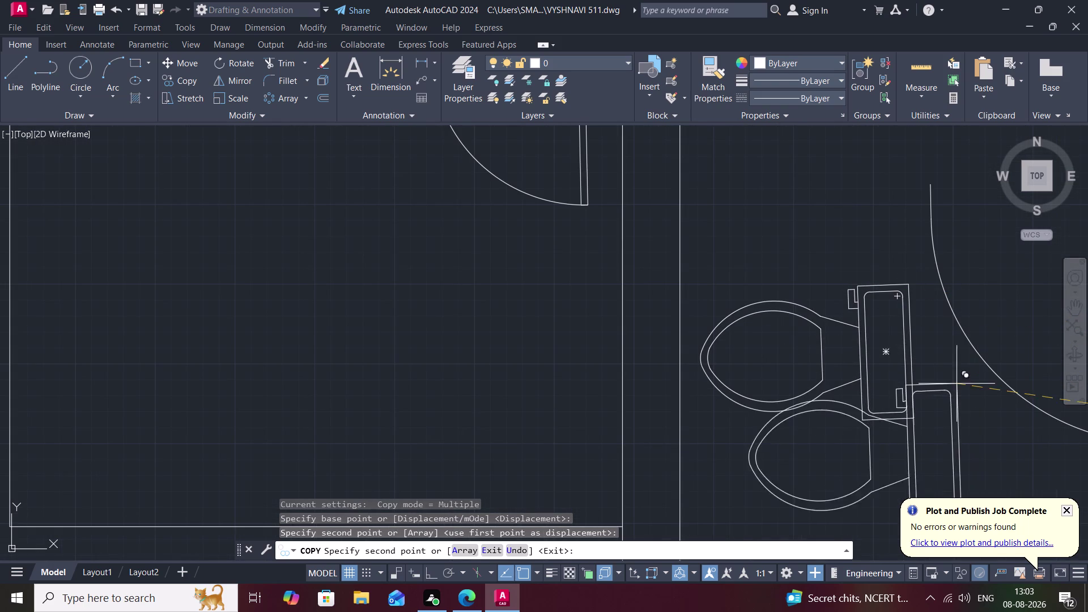
key(Escape)
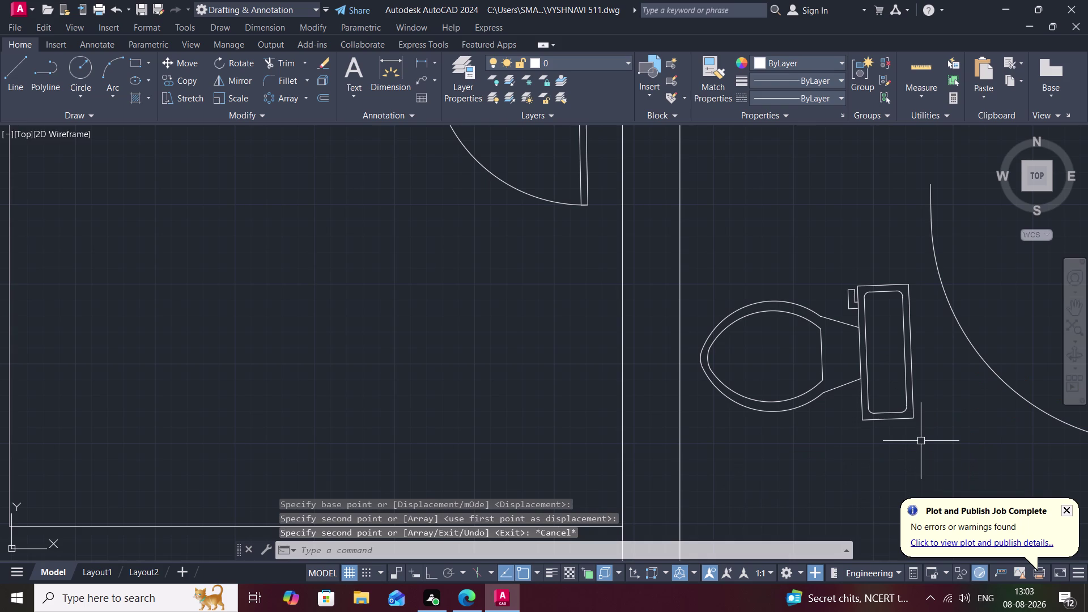
text(ro)
key(space)
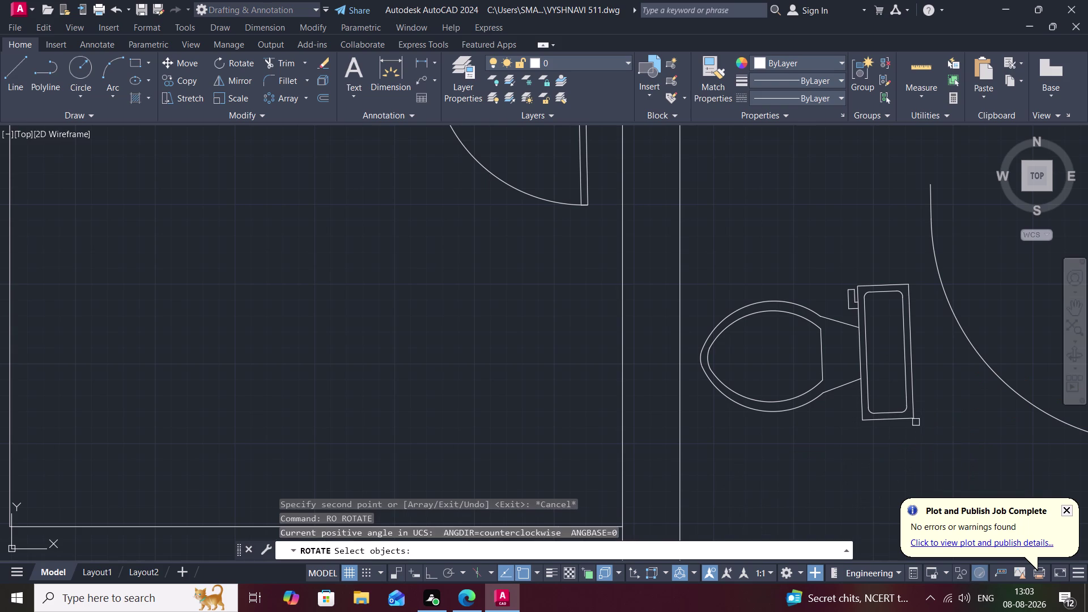
click(914, 419)
right_click(914, 419)
click(914, 420)
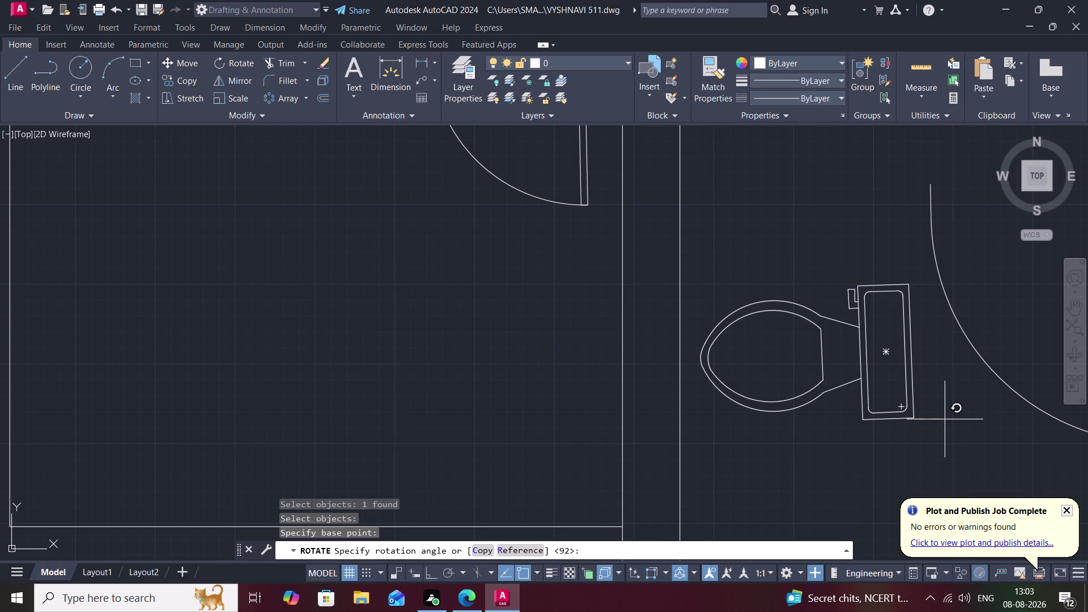
click(945, 419)
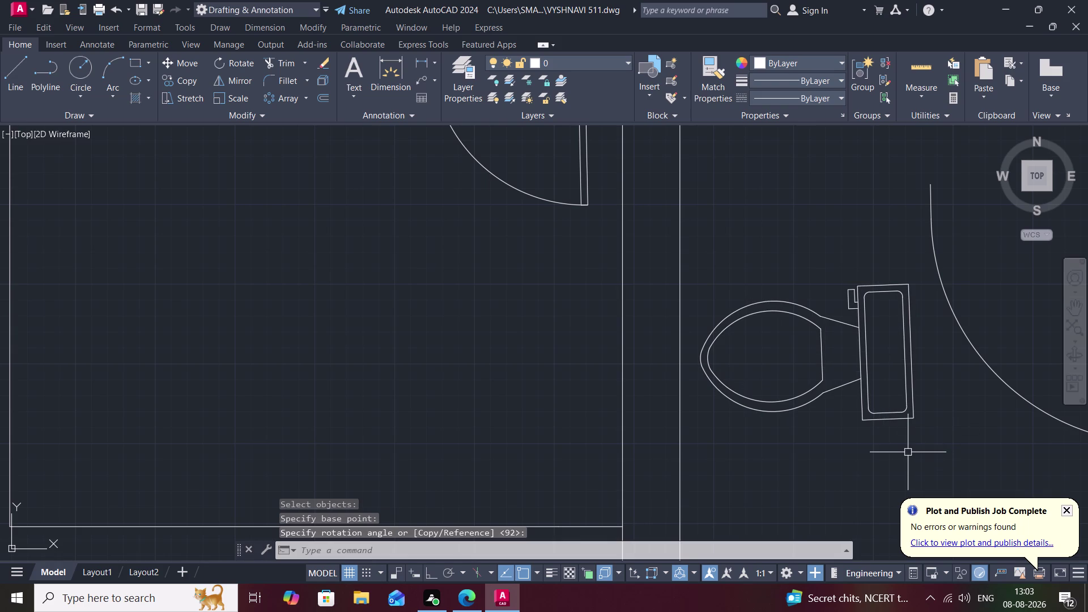
key(c)
text(o)
key(space)
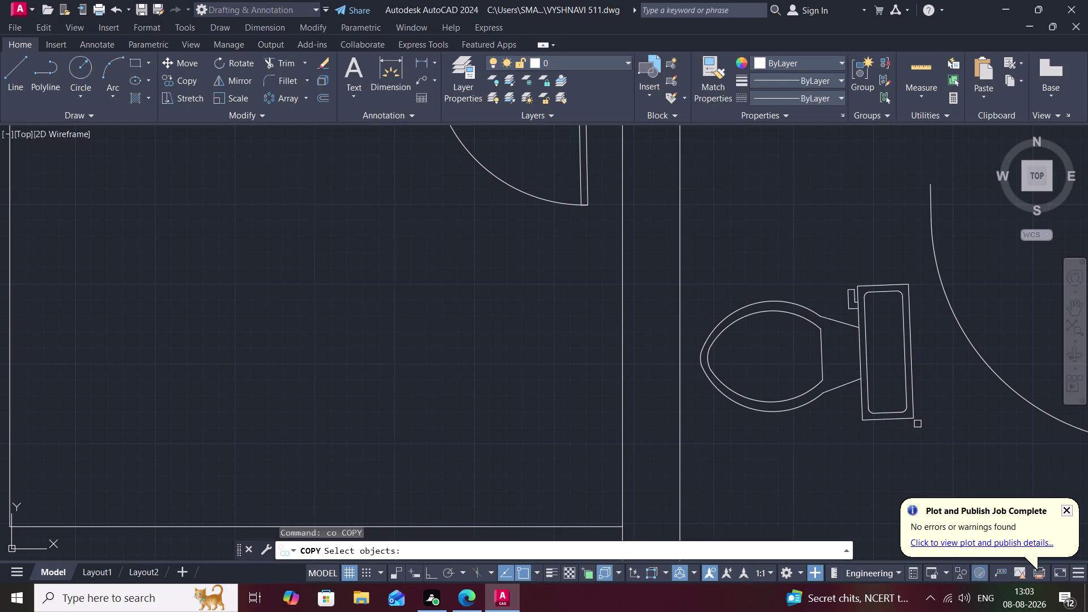
click(912, 412)
right_click(912, 413)
click(912, 412)
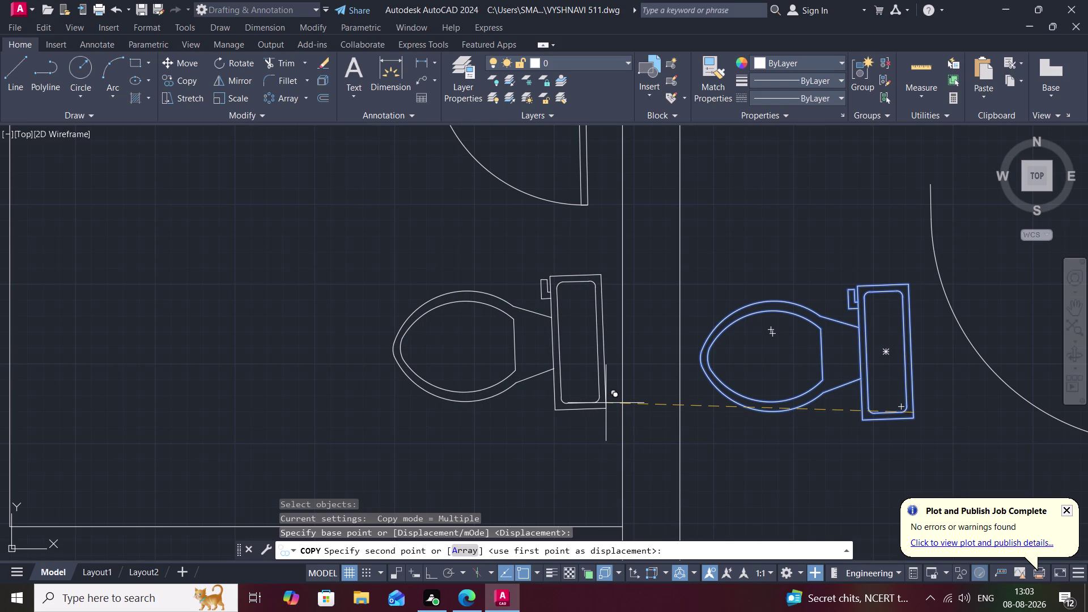
key(Escape)
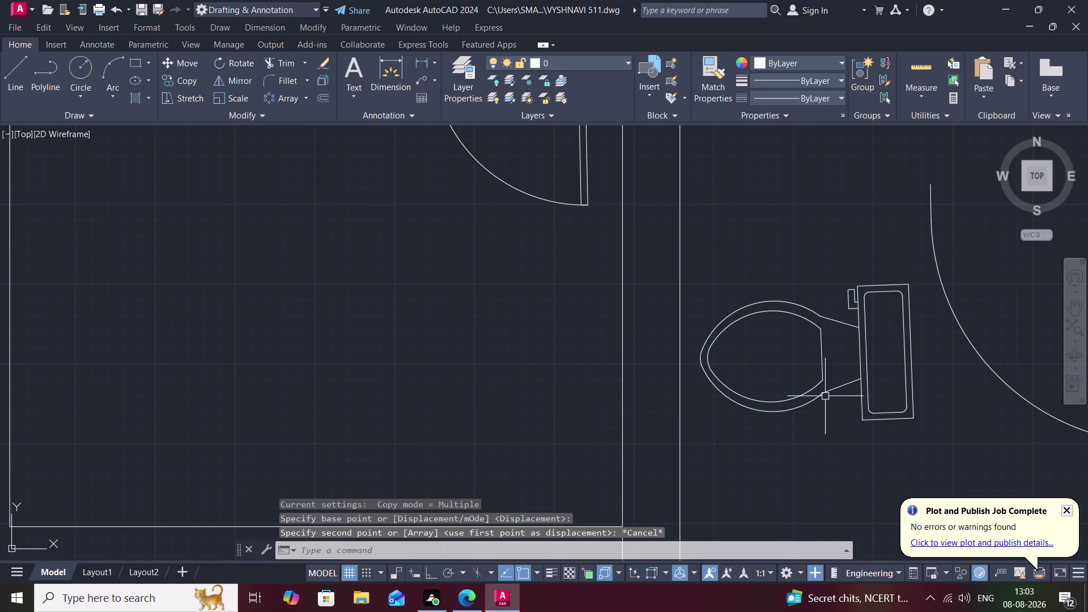
click(909, 415)
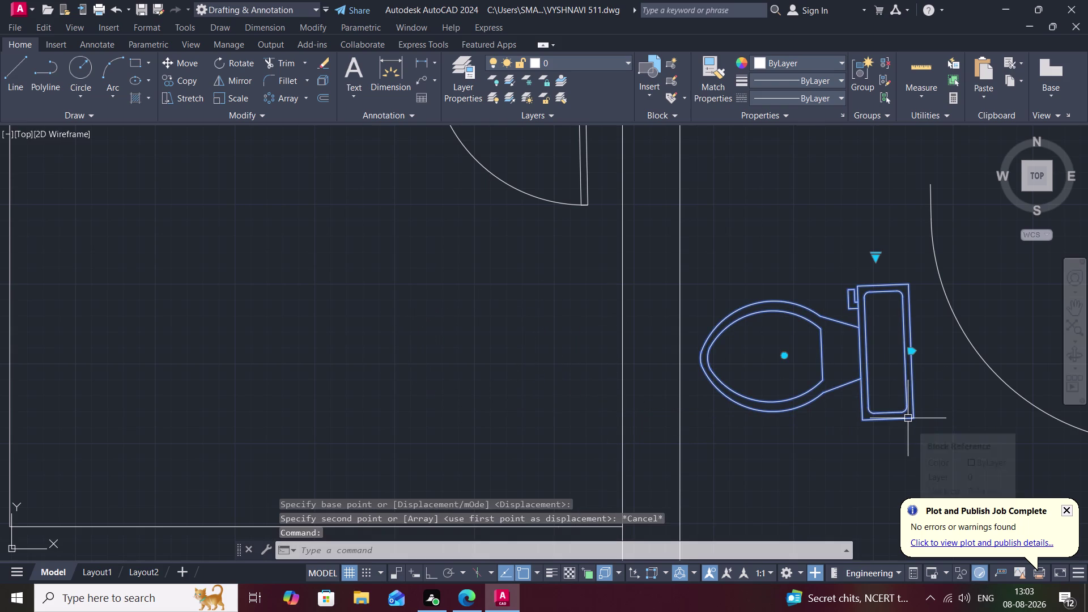
Erase both drawn toilet fixtures.
key(Delete)
scroll(down, 3)
scroll(down, 3)
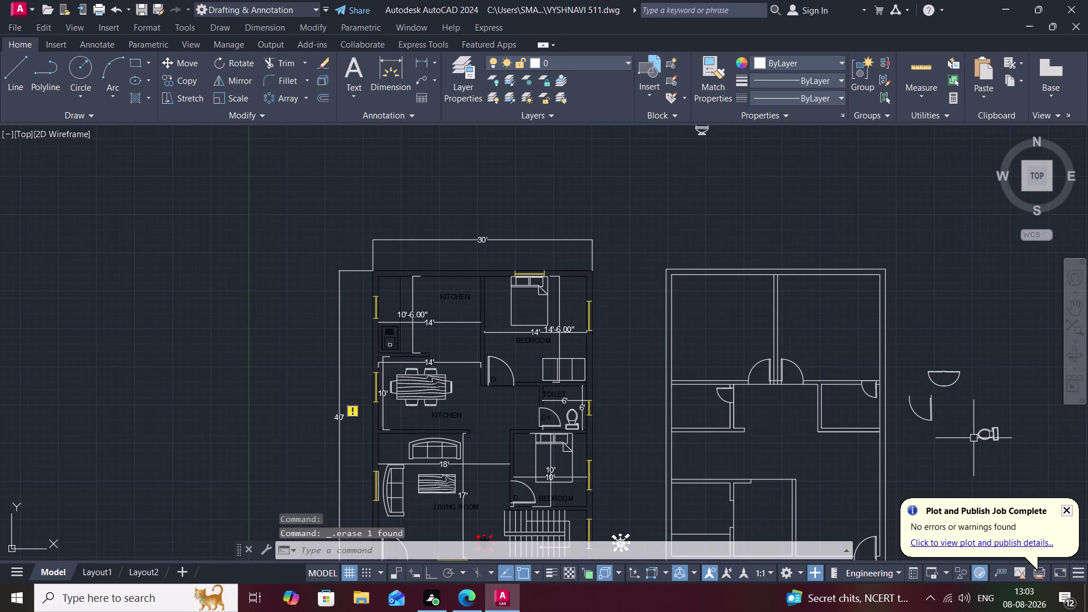
scroll(up, 3)
middle_drag(979, 436, 925, 420)
click(931, 419)
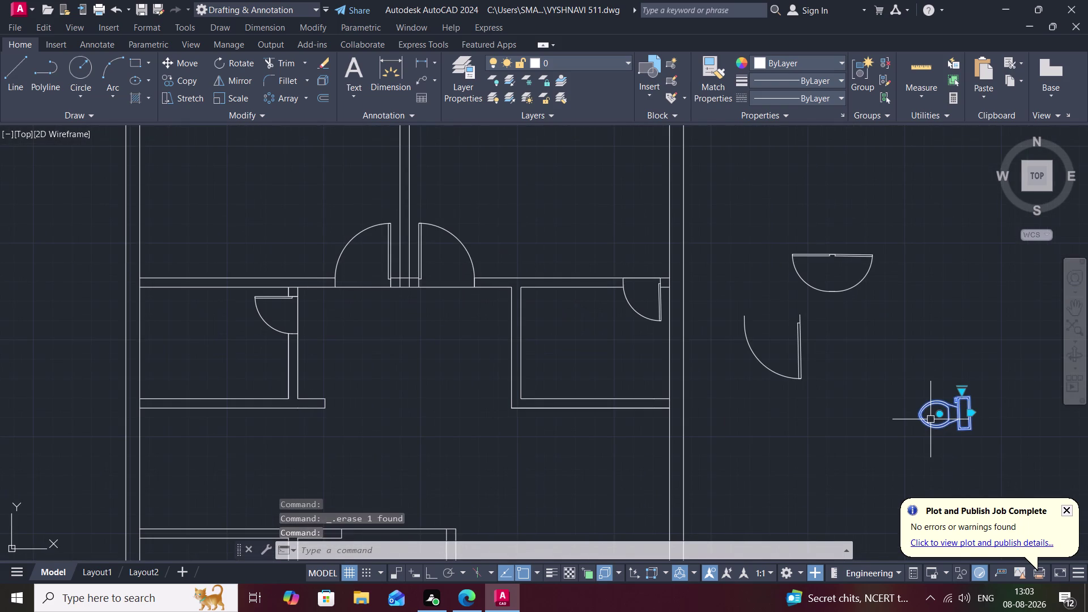
key(Delete)
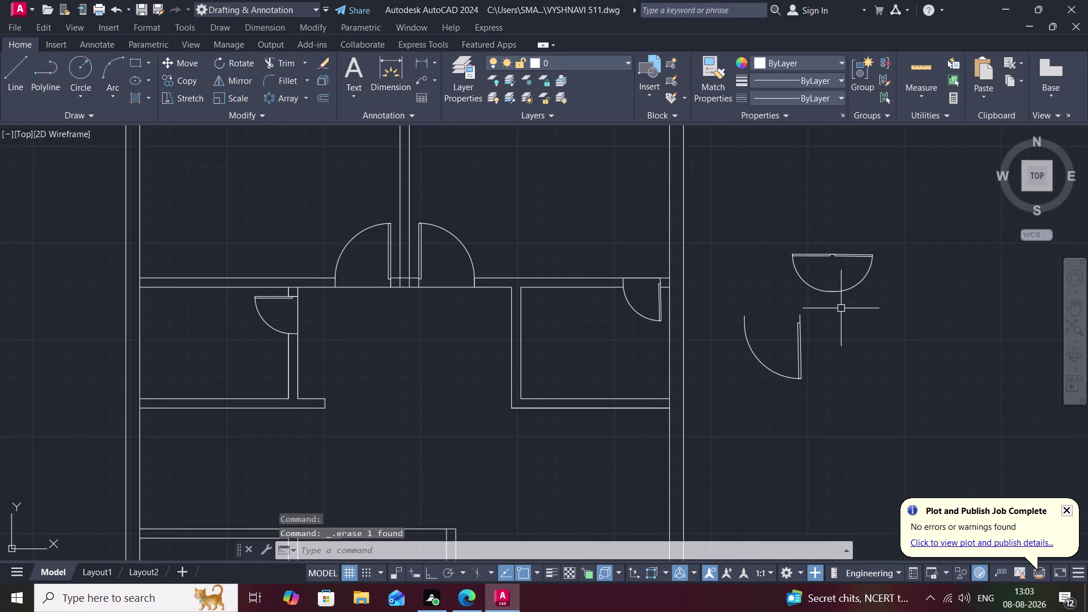
Insert the Toilet - Imperial block beside the basin and set it to plan view.
key(ctrl+3)
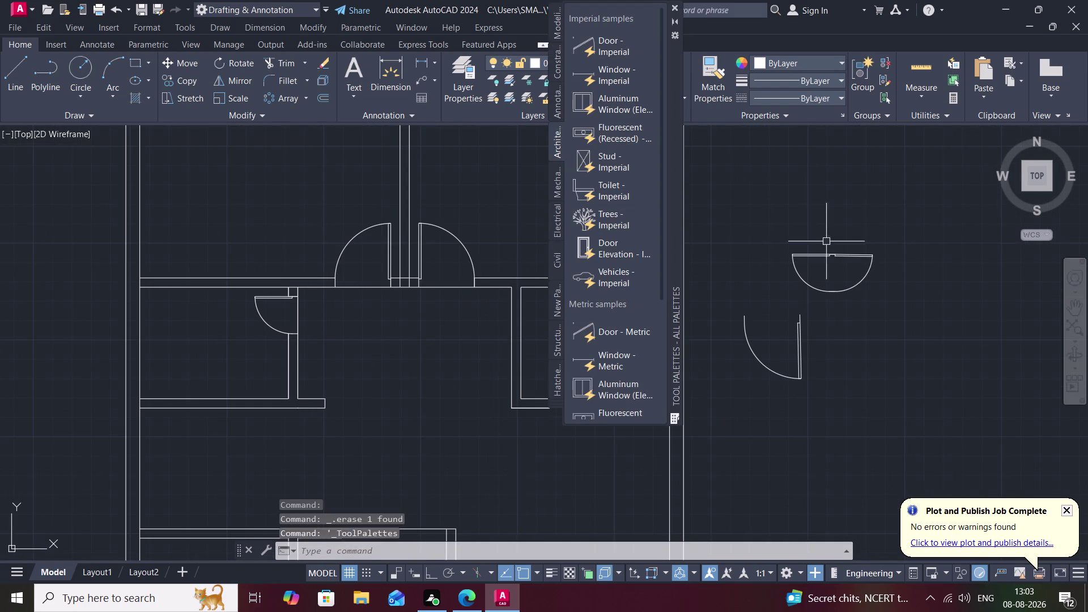
click(604, 187)
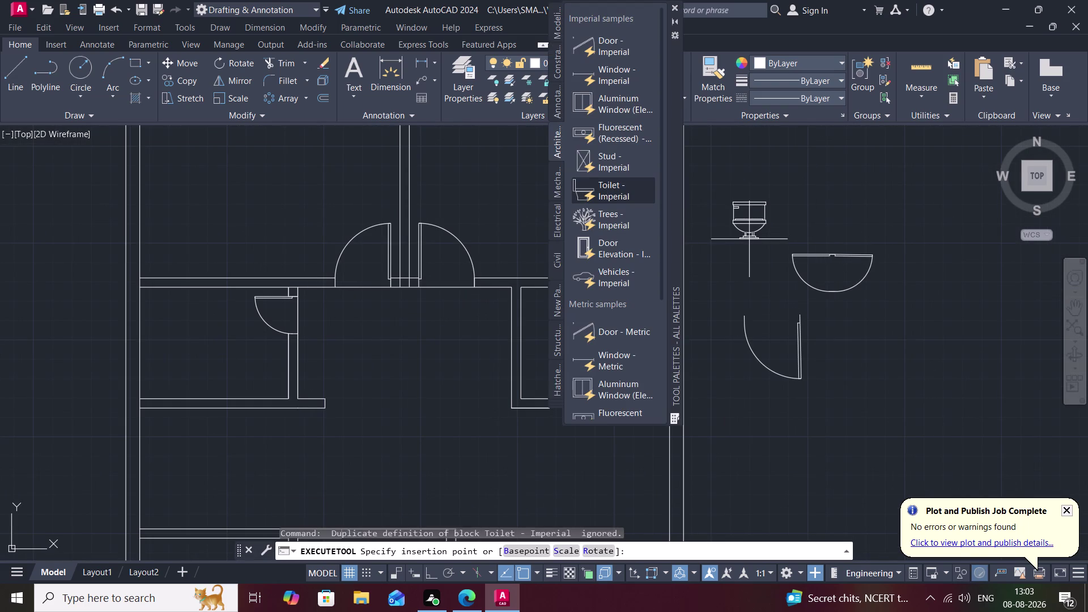
click(750, 239)
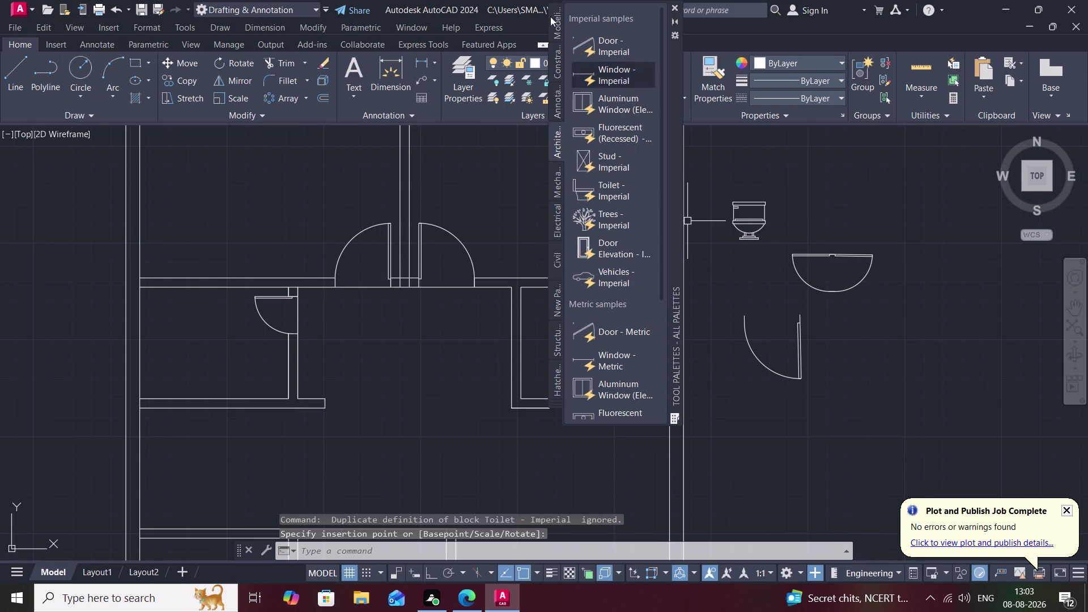
click(676, 3)
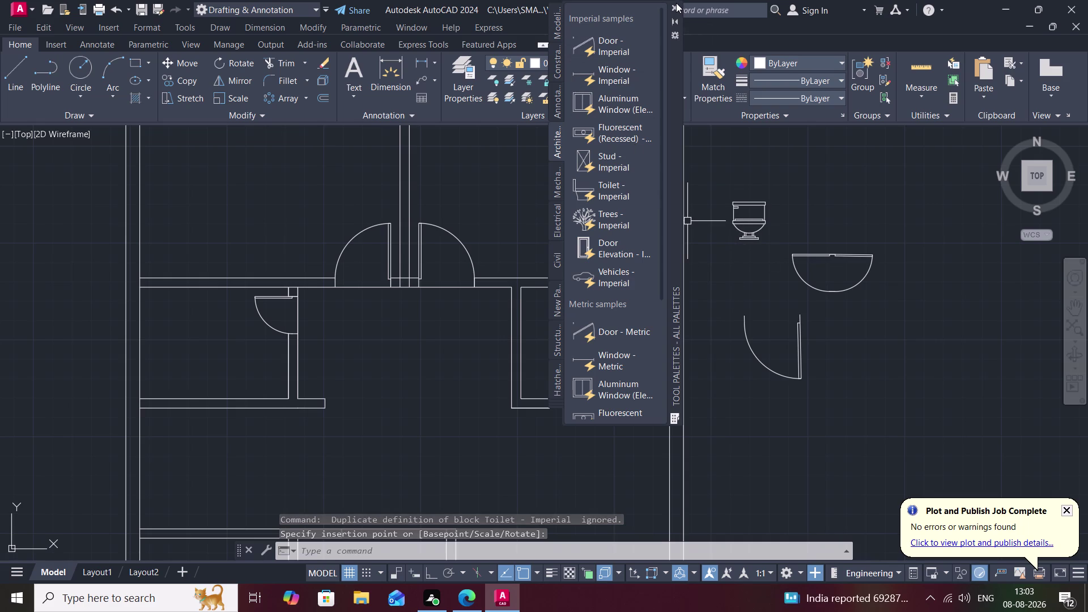
click(753, 218)
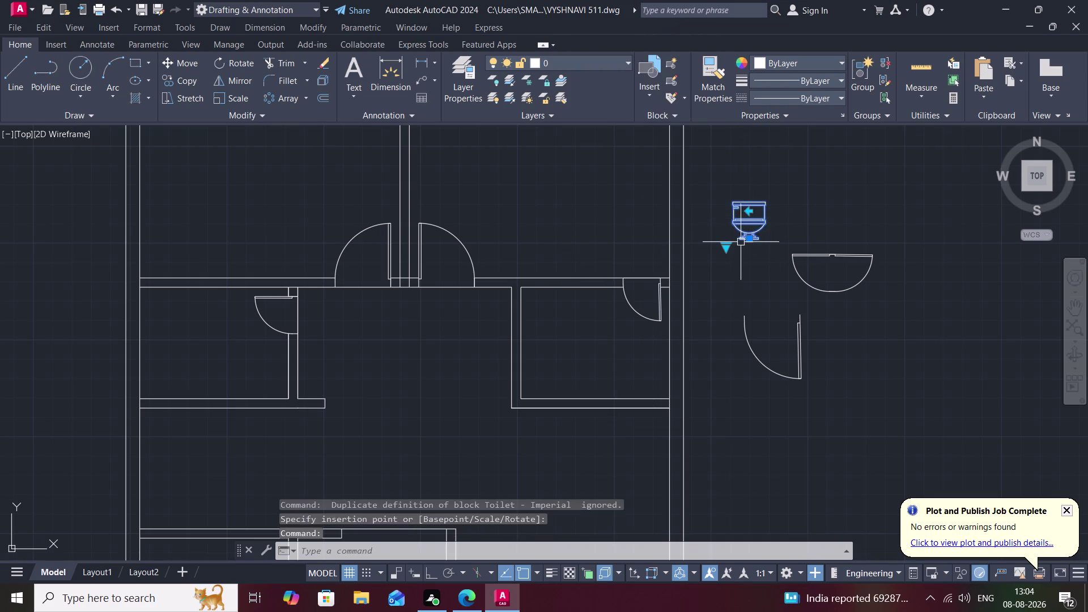
click(729, 249)
click(733, 272)
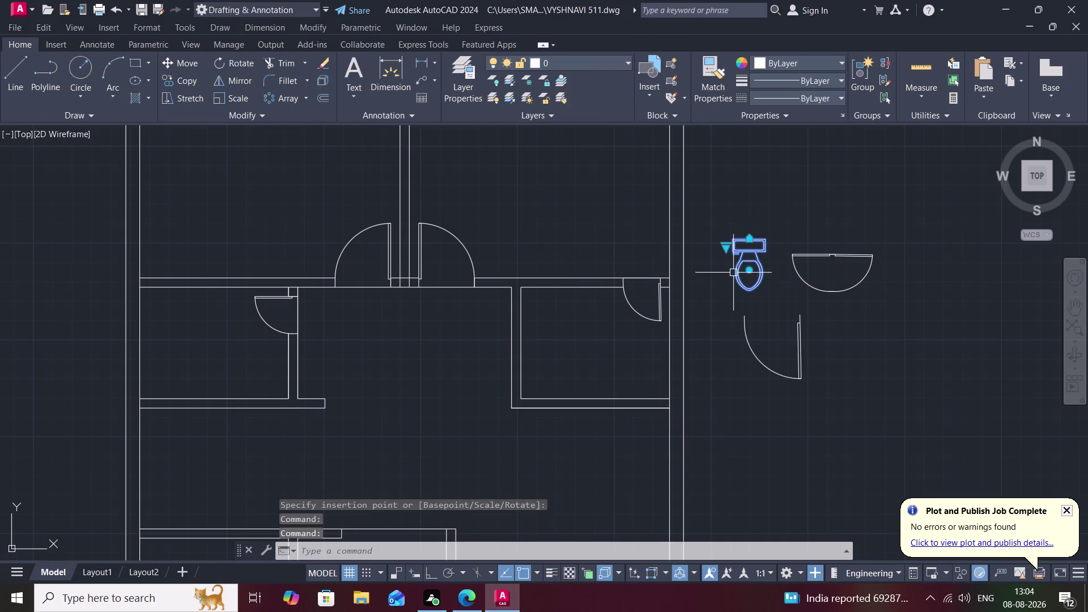
key(Escape)
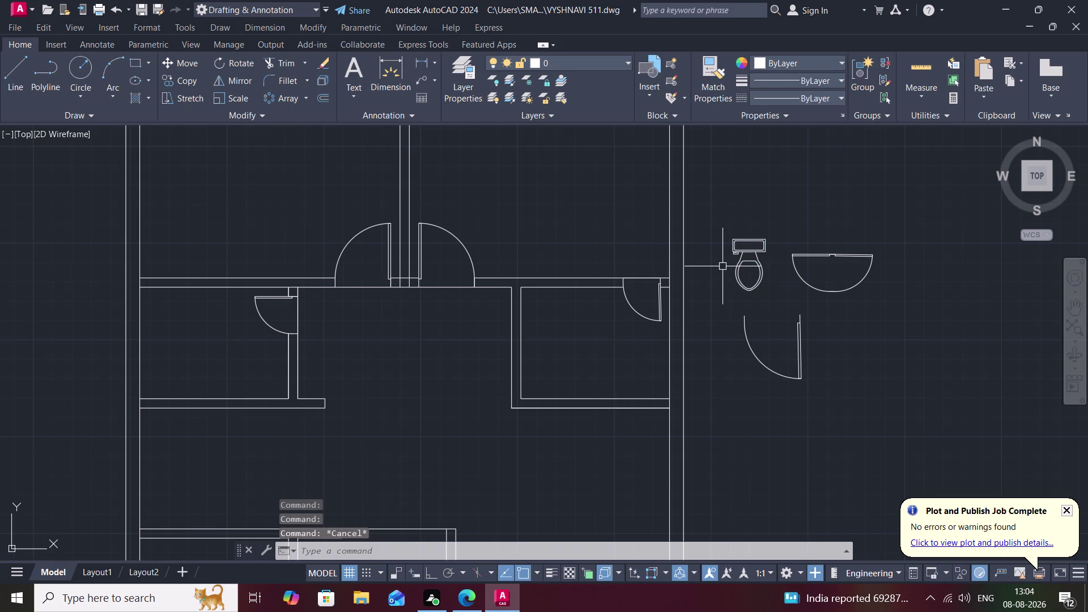
Rotate the imperial toilet block a quarter turn about its tank corner, bowl facing left.
key(r)
text(o)
key(space)
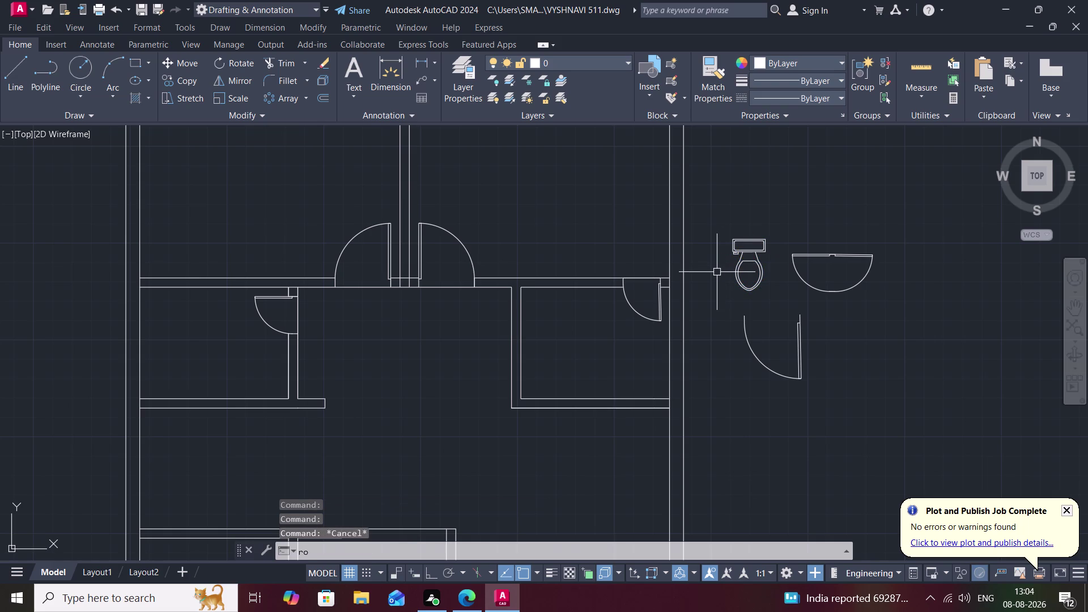
scroll(up, 3)
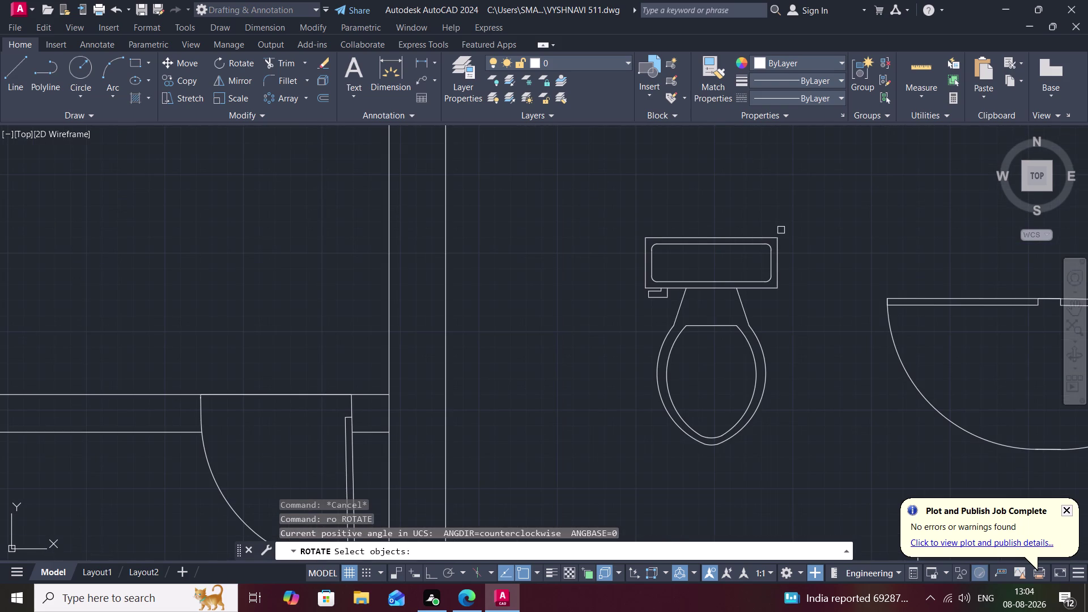
click(760, 235)
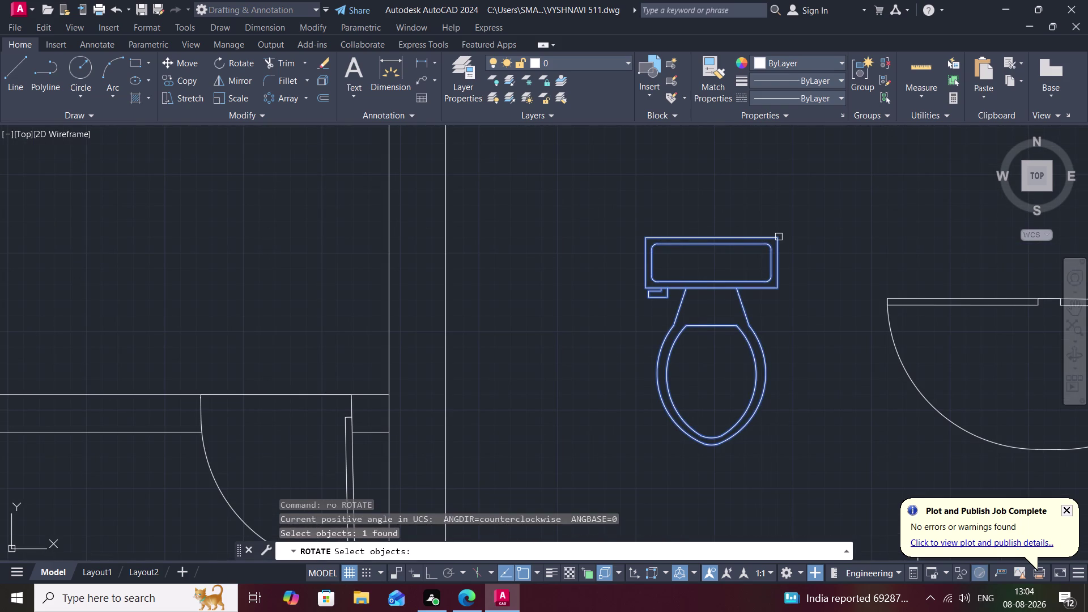
right_click(779, 237)
click(779, 238)
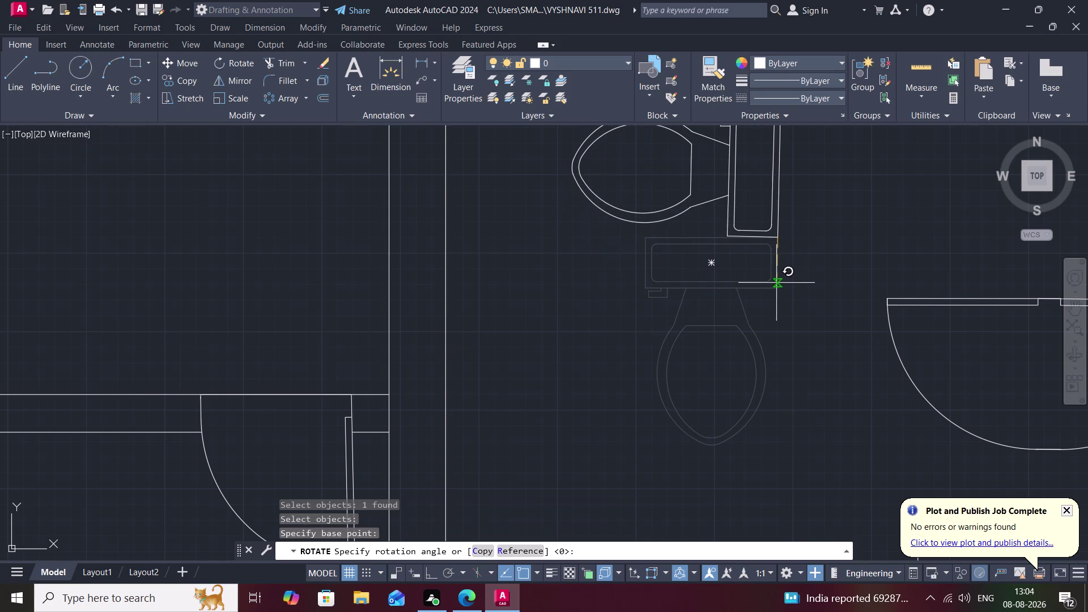
middle_click(774, 288)
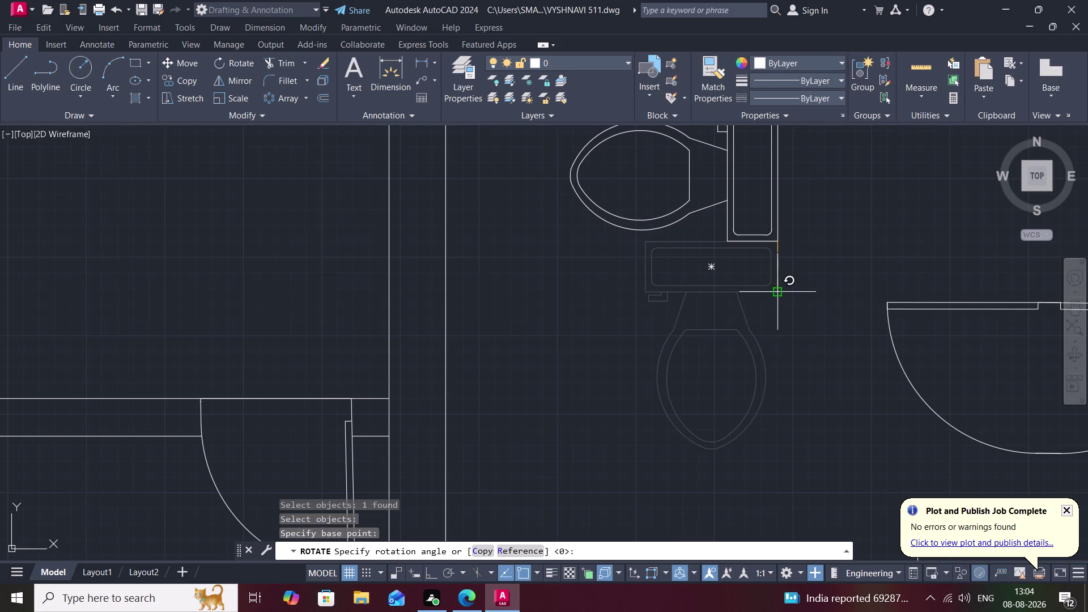
click(777, 295)
middle_drag(774, 309, 774, 350)
scroll(down, 3)
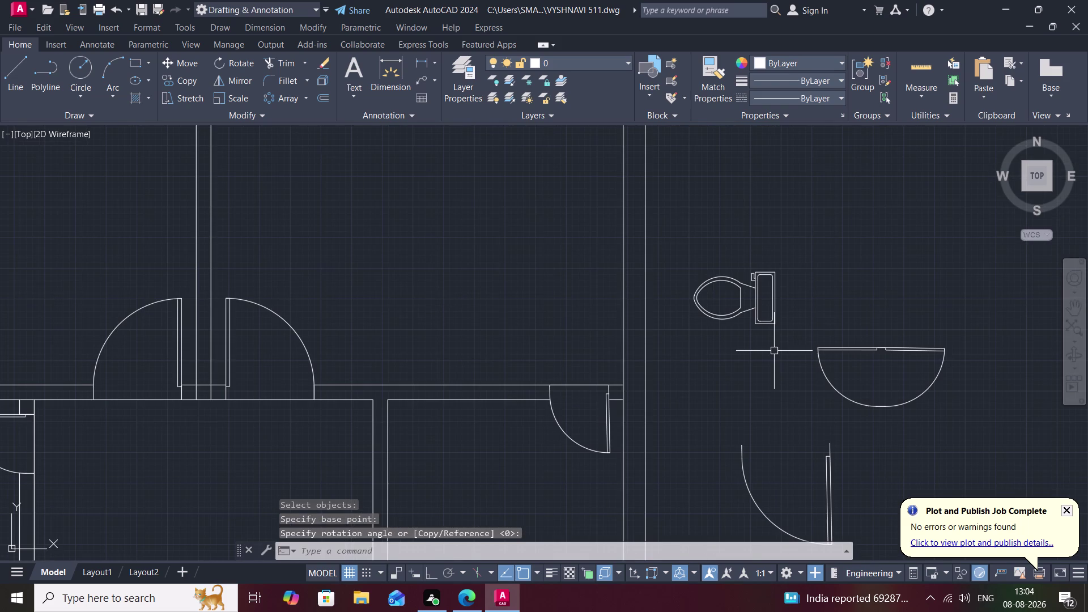
text(co)
key(space)
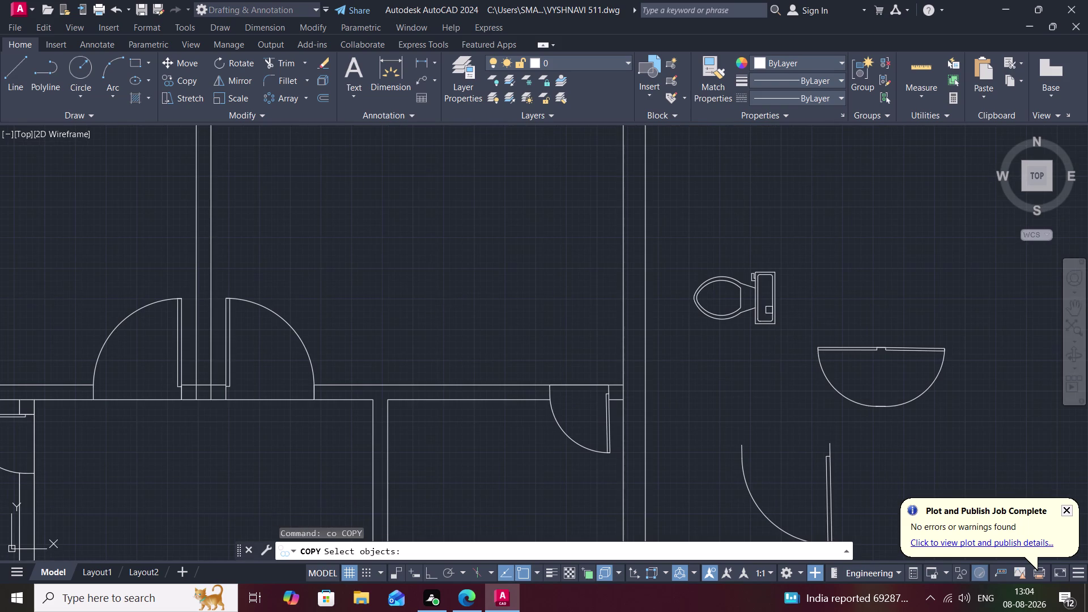
Copy the toilet block against the wall of the right first-floor toilet room.
click(776, 312)
right_click(772, 329)
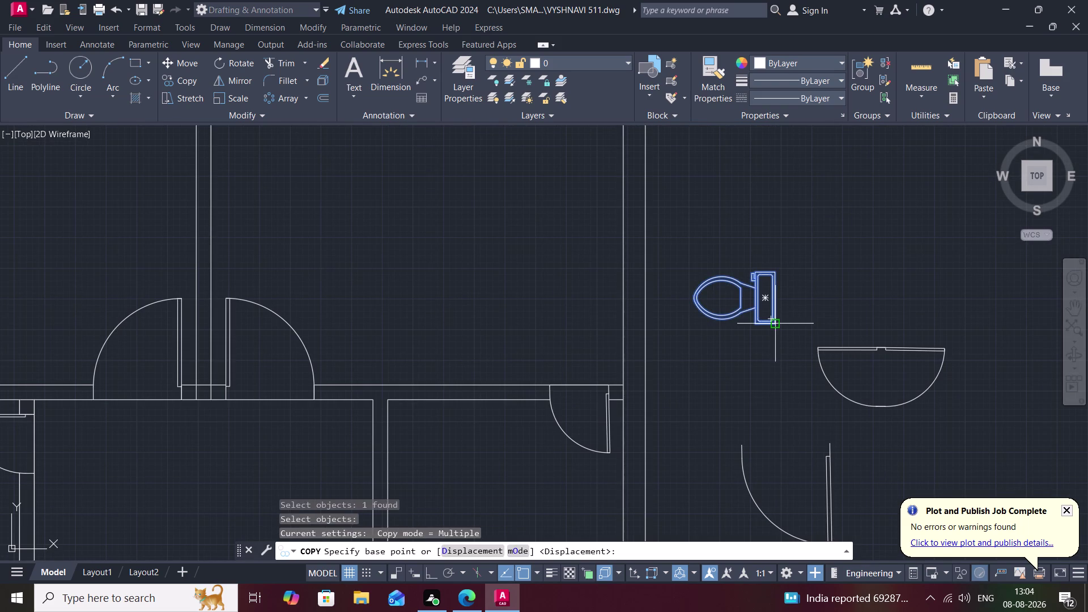
click(776, 324)
middle_drag(594, 503, 640, 325)
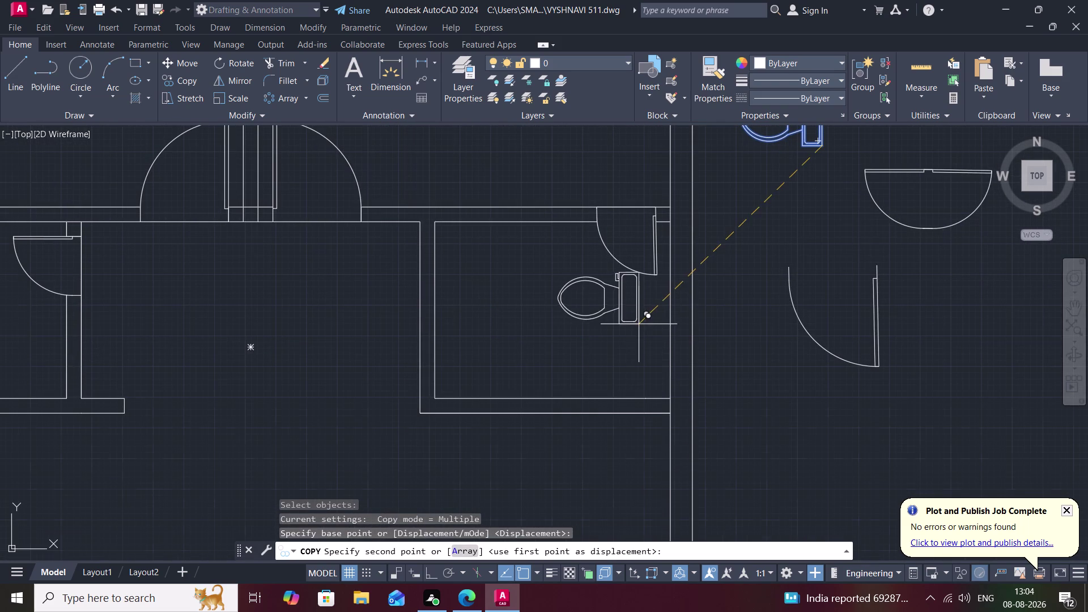
scroll(up, 3)
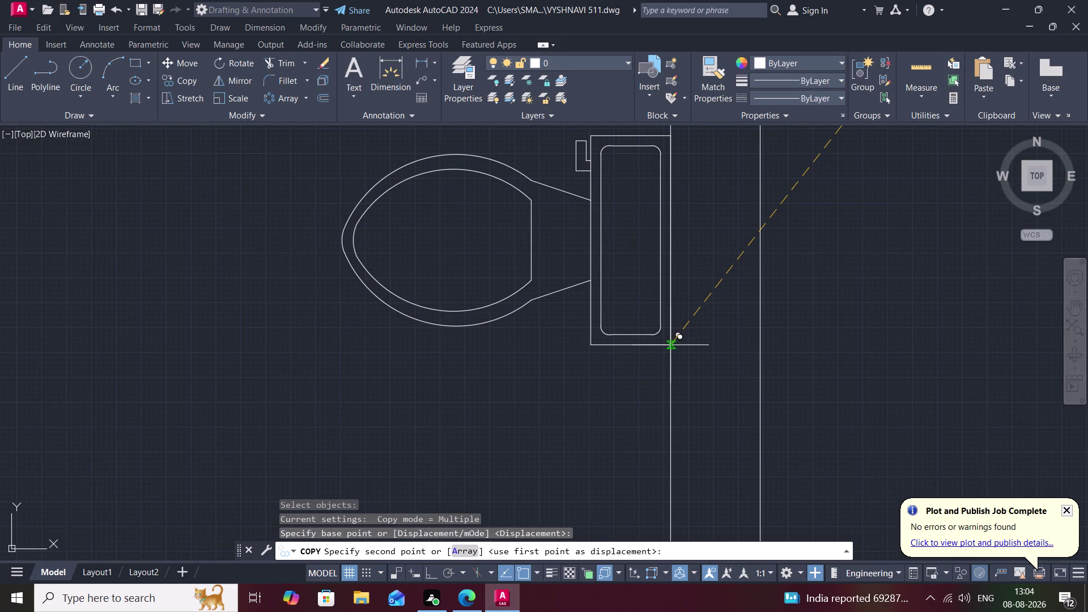
click(671, 345)
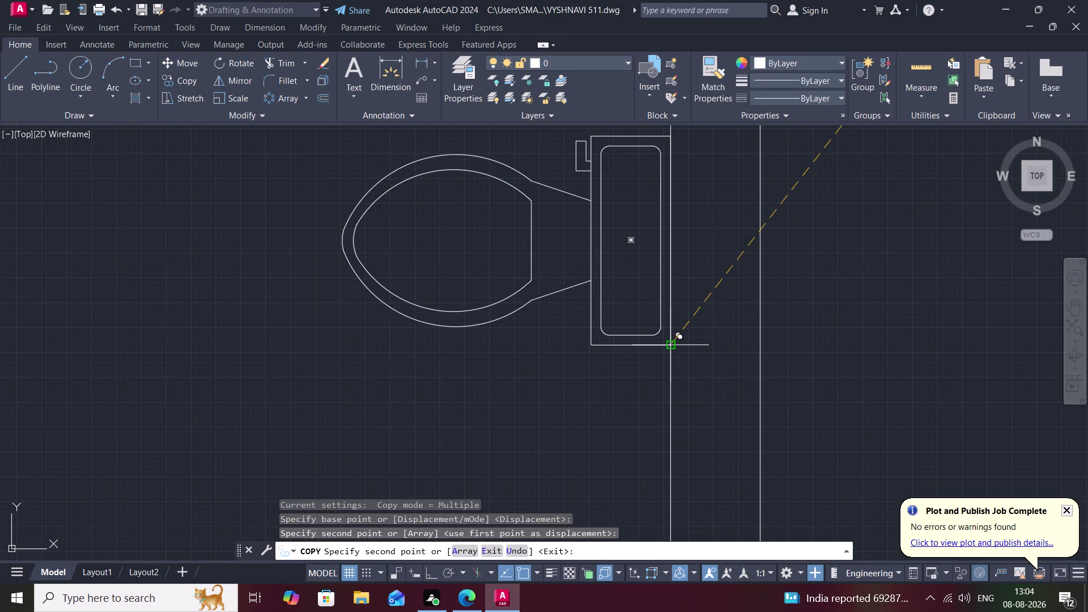
key(Escape)
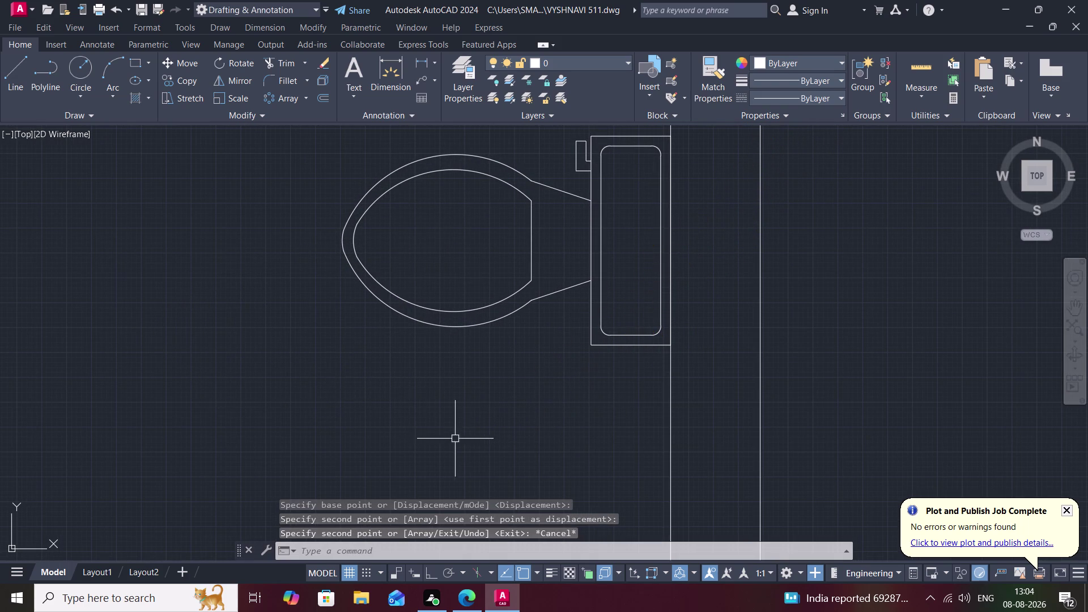
Copy that placed toilet into the left first-floor toilet room.
text(c)
text(o)
key(space)
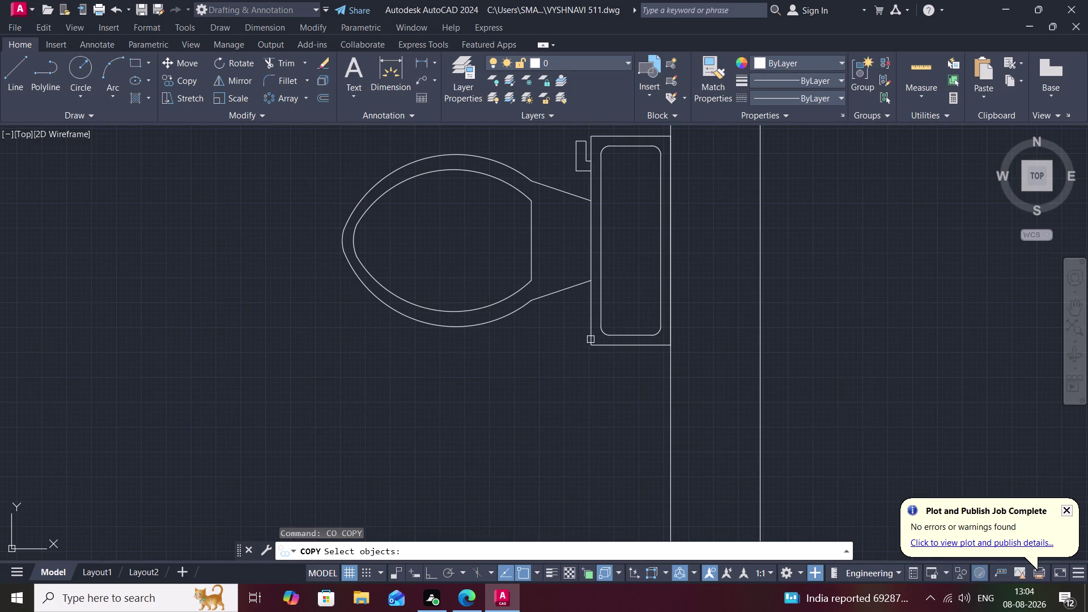
click(590, 340)
right_click(591, 340)
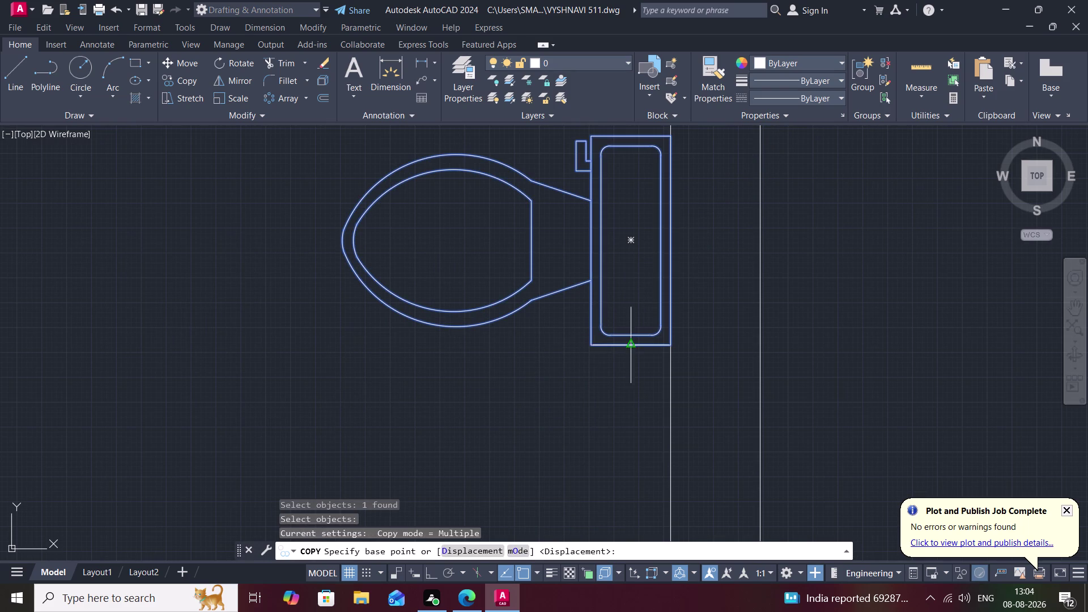
click(668, 344)
scroll(down, 3)
middle_drag(255, 342, 285, 345)
scroll(down, 3)
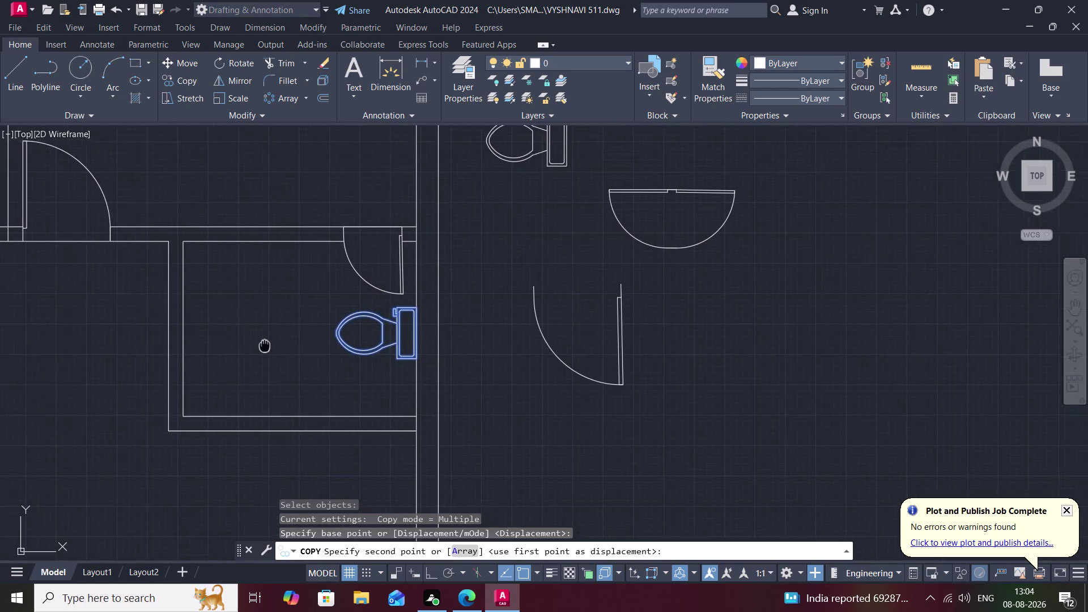
middle_drag(286, 345, 1027, 387)
scroll(down, 3)
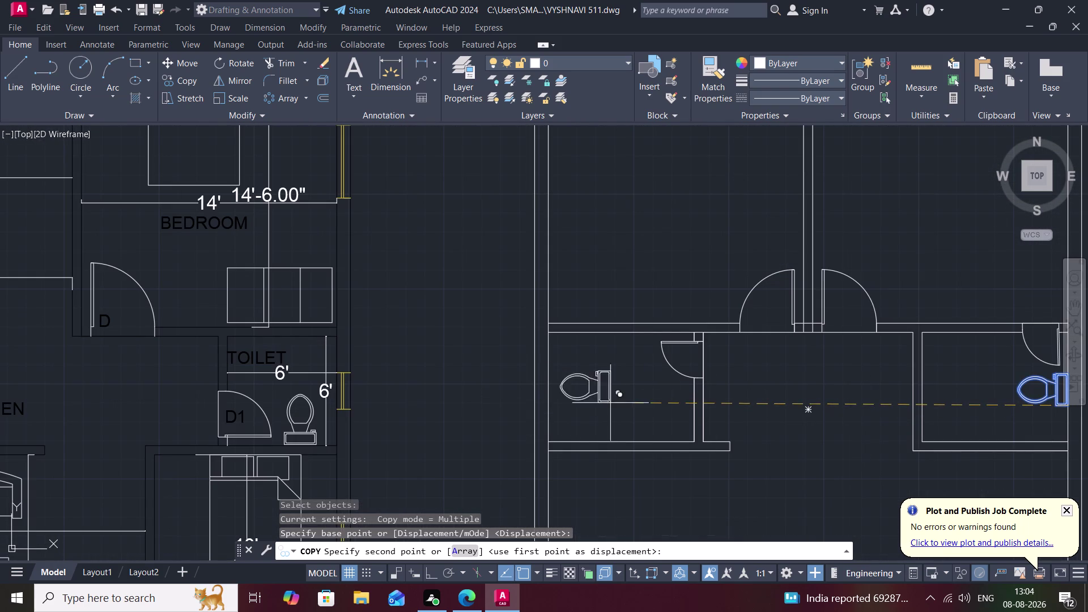
scroll(up, 3)
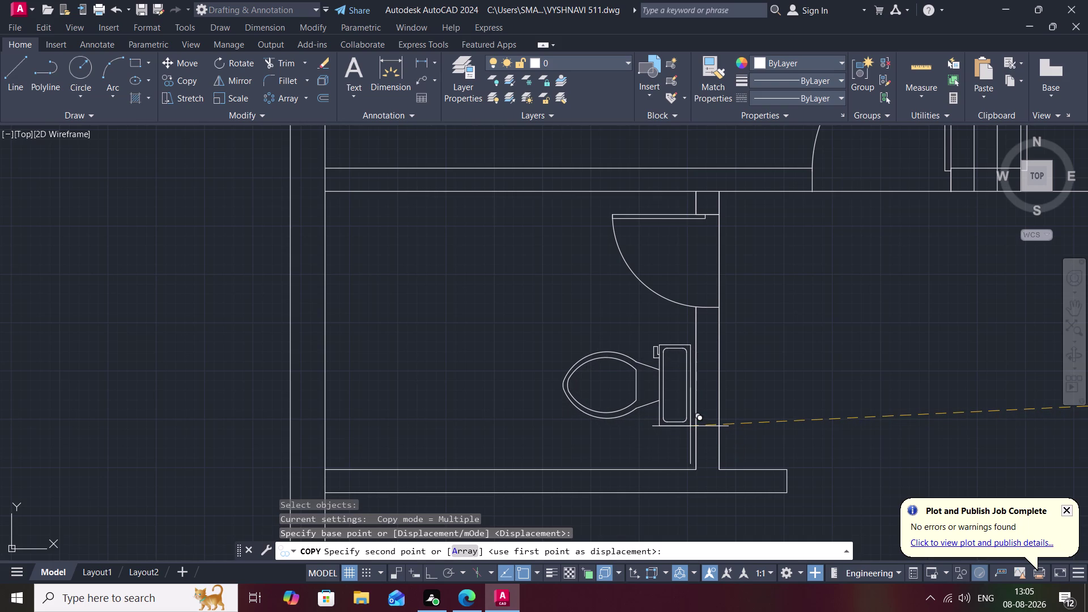
click(690, 426)
Drop an extra toilet copy beside the loose fixtures and end copying.
scroll(down, 3)
middle_drag(911, 400, 409, 306)
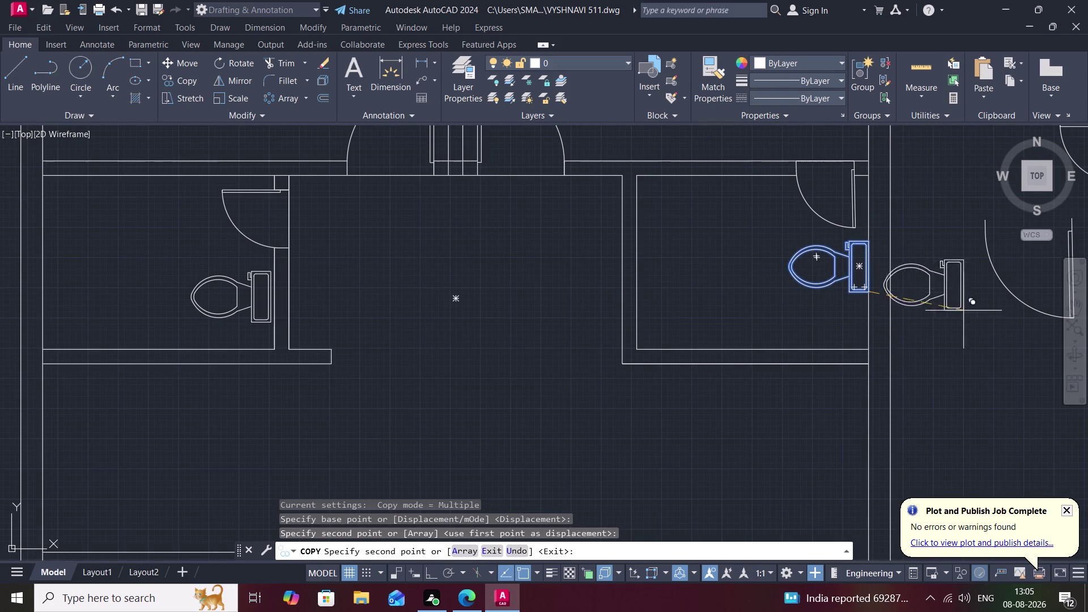
click(1014, 343)
key(Escape)
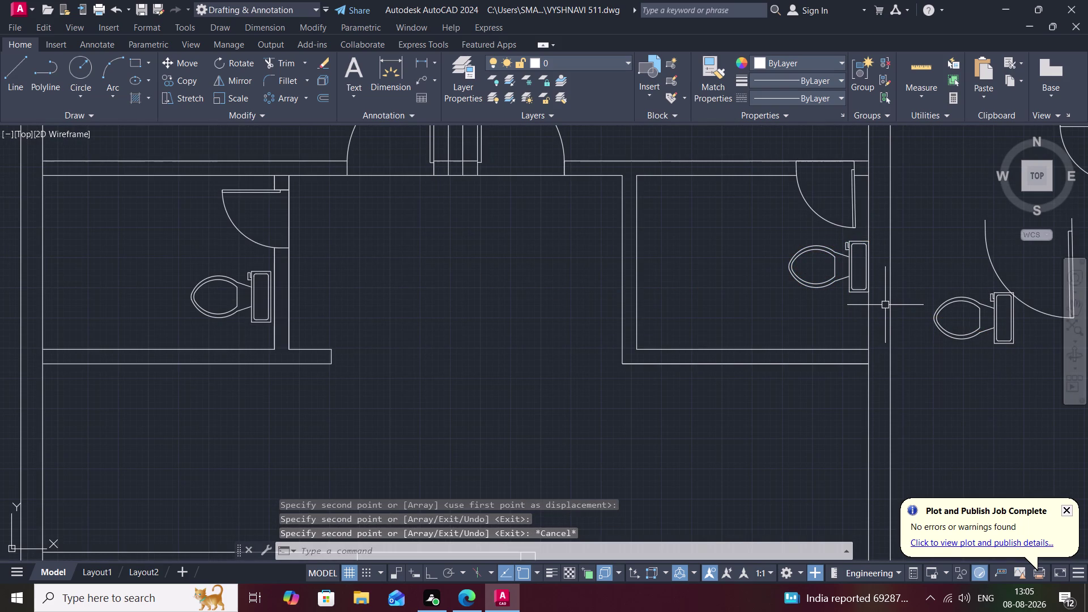
text(m)
key(space)
Shift the right-room toilet slightly left to sit flush, then view both plans.
click(859, 289)
right_click(859, 289)
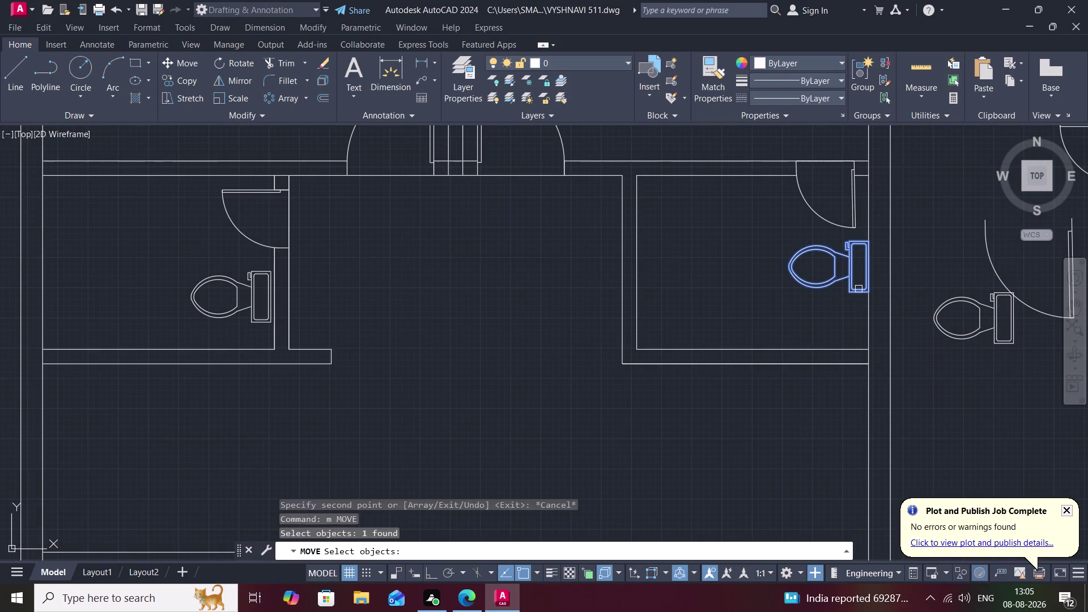
click(858, 289)
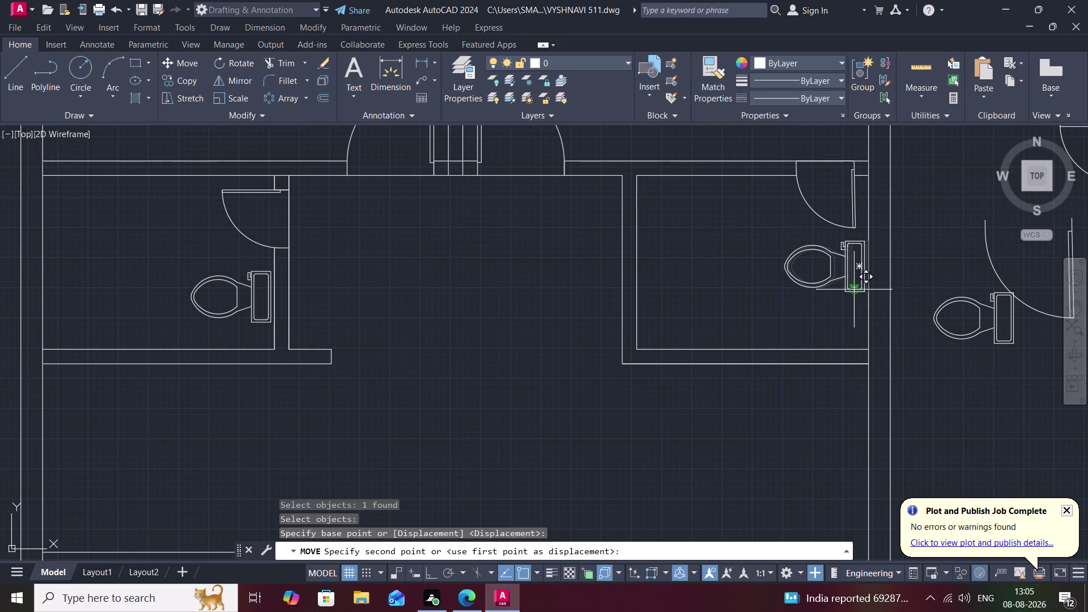
click(849, 289)
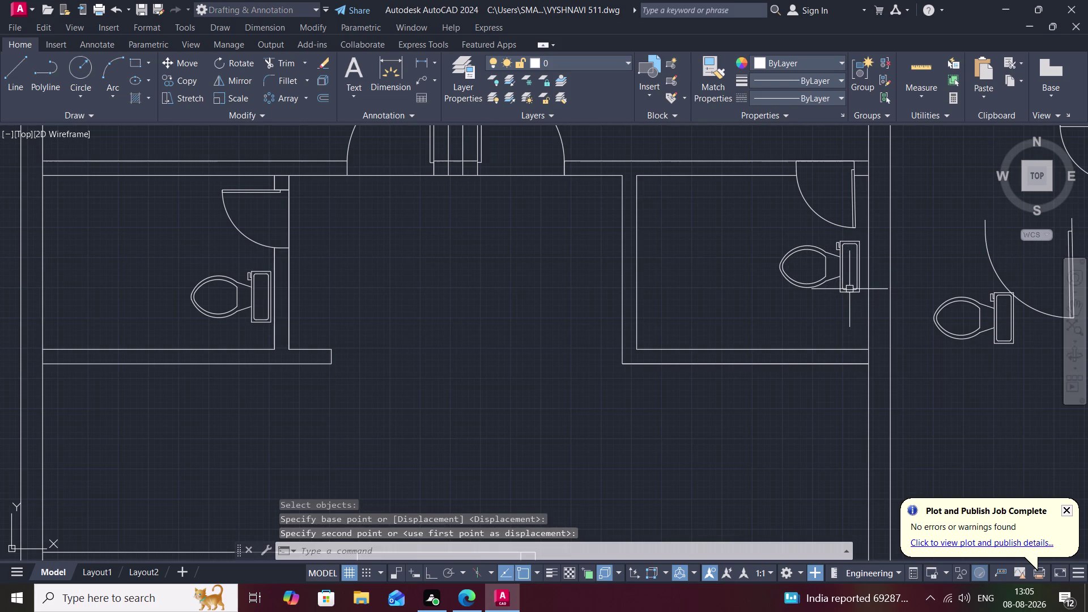
scroll(down, 3)
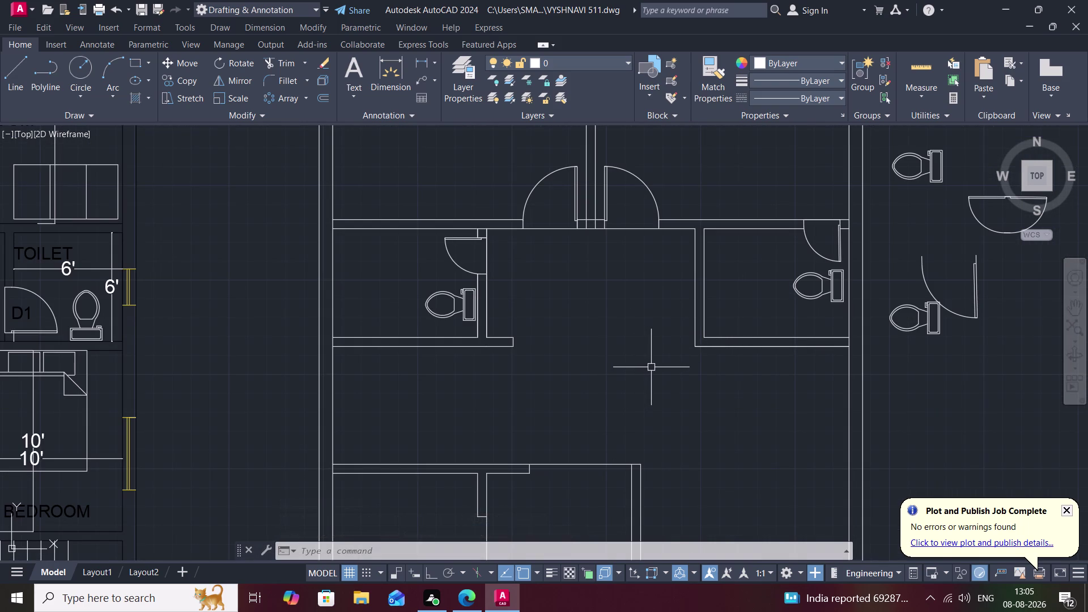
scroll(down, 3)
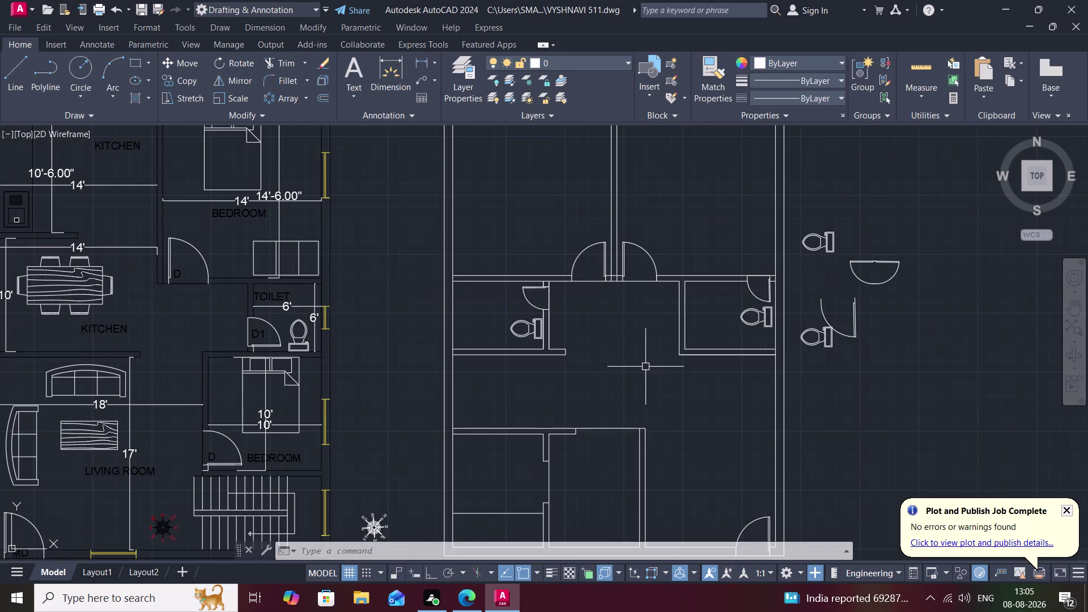
scroll(down, 3)
middle_drag(646, 365, 652, 325)
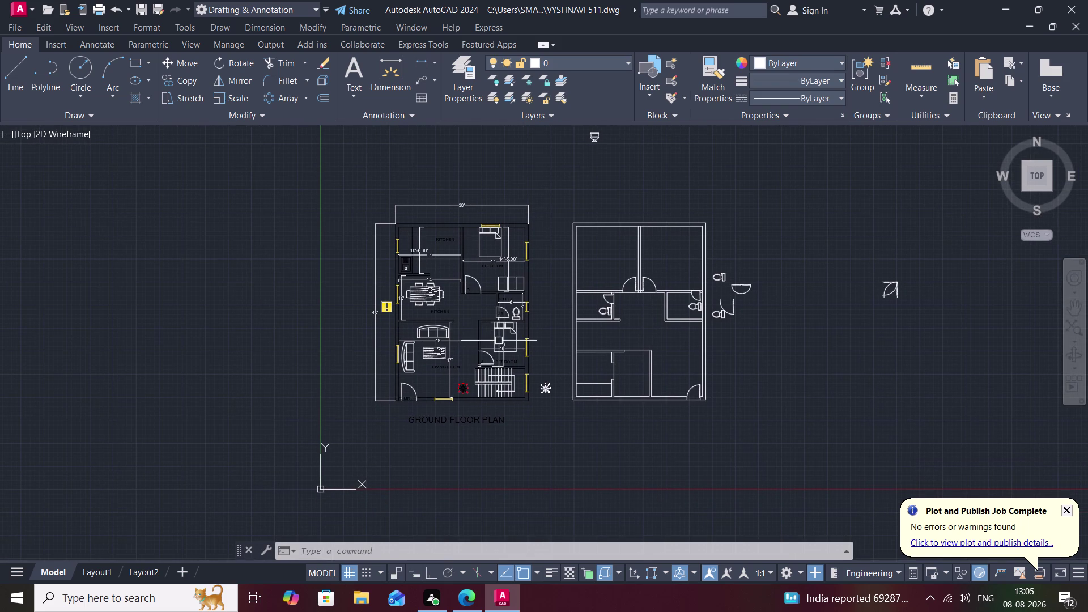
Copy the ground-floor bedroom's bed into open space right of the first-floor plan.
text(co)
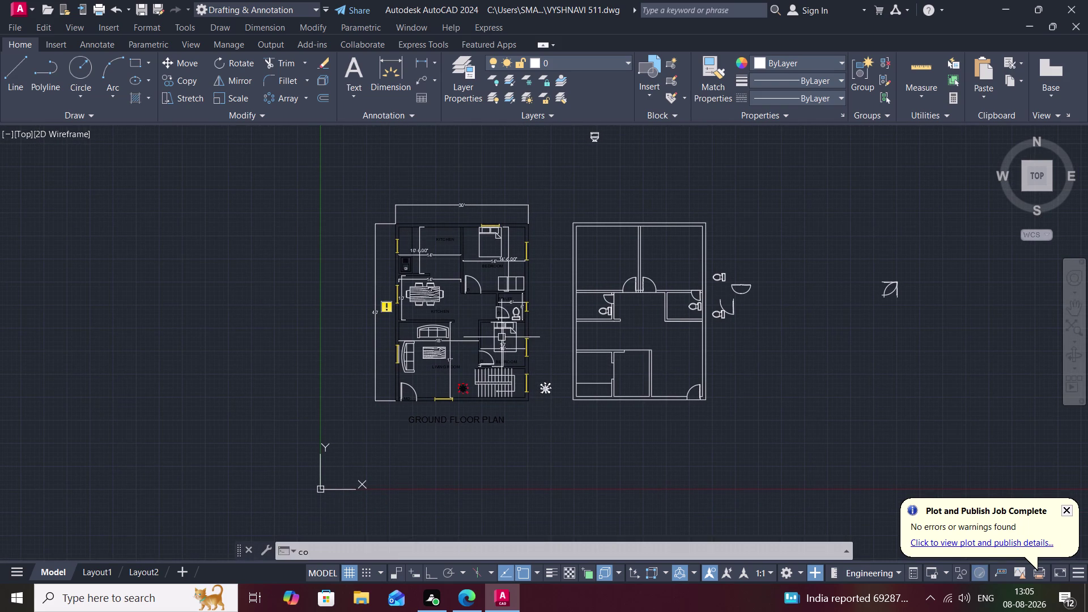
key(space)
click(513, 329)
right_click(514, 329)
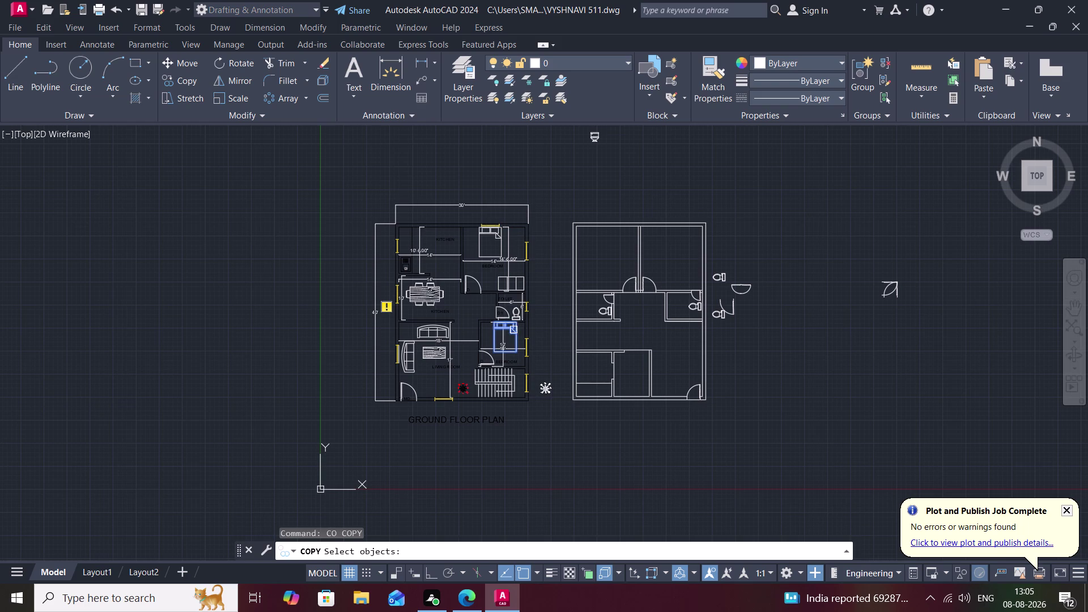
click(513, 330)
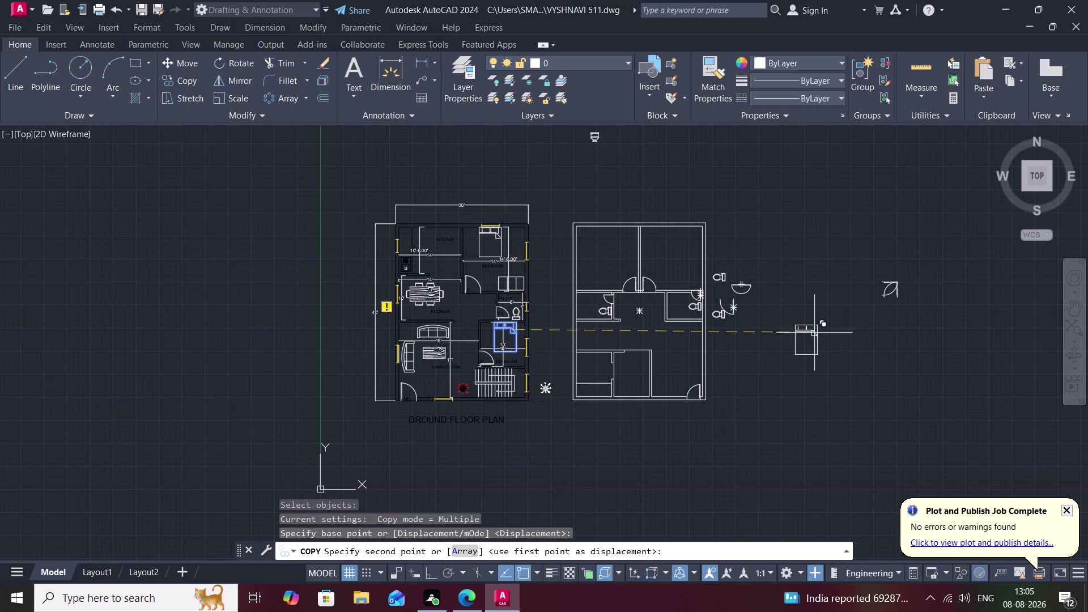
click(816, 333)
key(Escape)
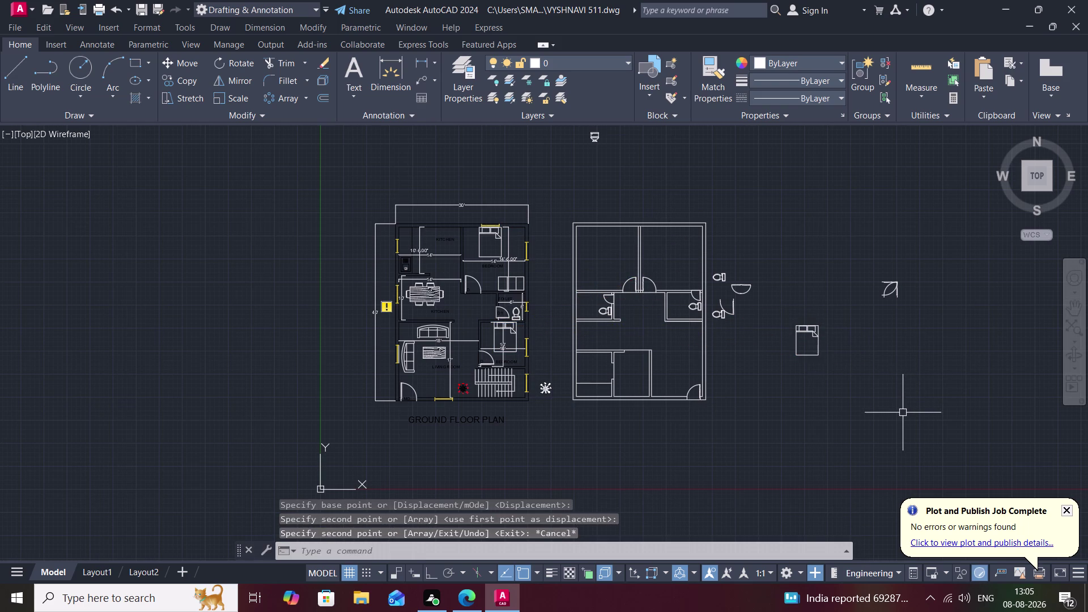
key(r)
key(o)
key(space)
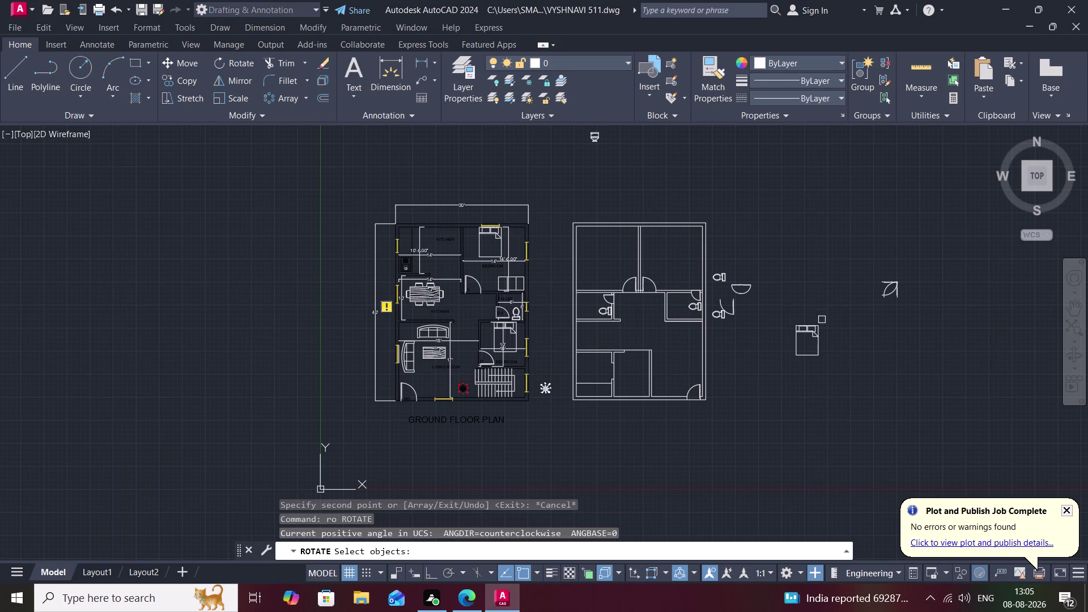
scroll(up, 3)
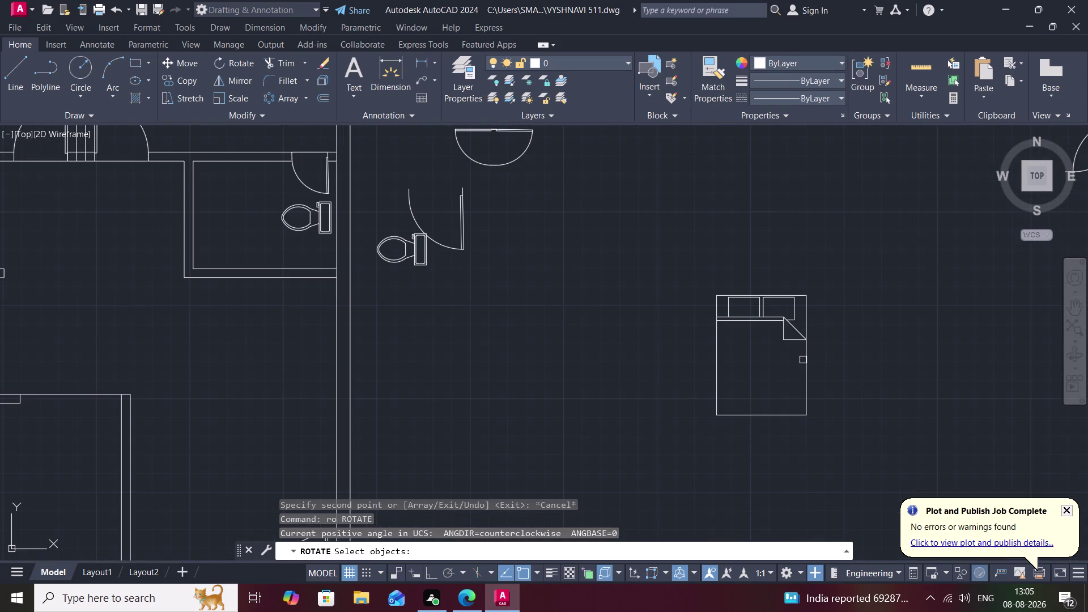
Rotate the copied bed 180° about its top corner so the pillows face down.
click(803, 360)
right_click(803, 361)
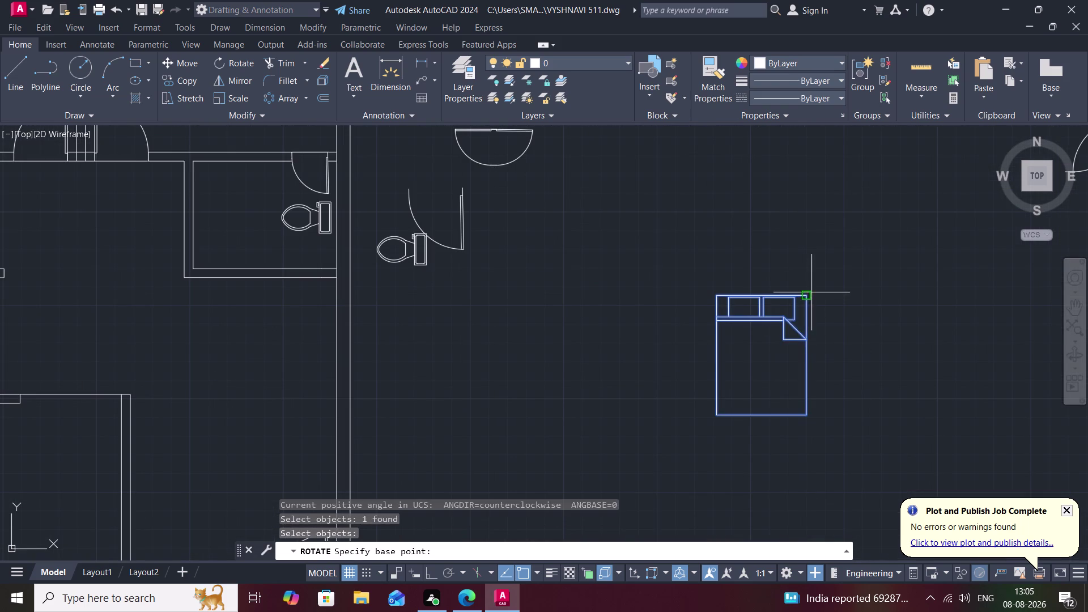
click(805, 296)
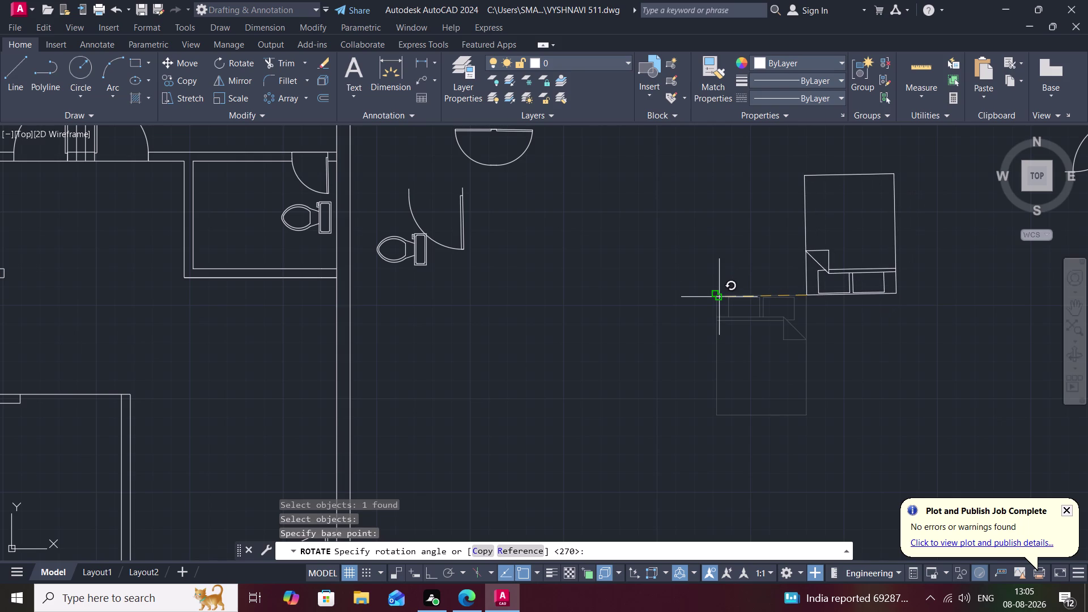
click(793, 294)
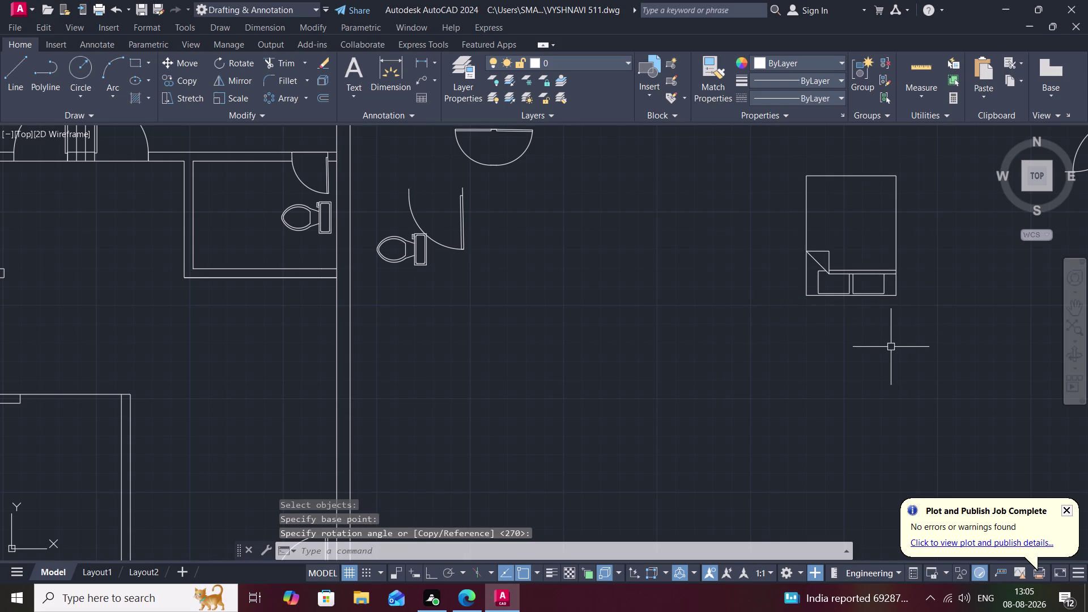
Copy the rotated bed from its corner into the upper-left first-floor bedroom.
text(co)
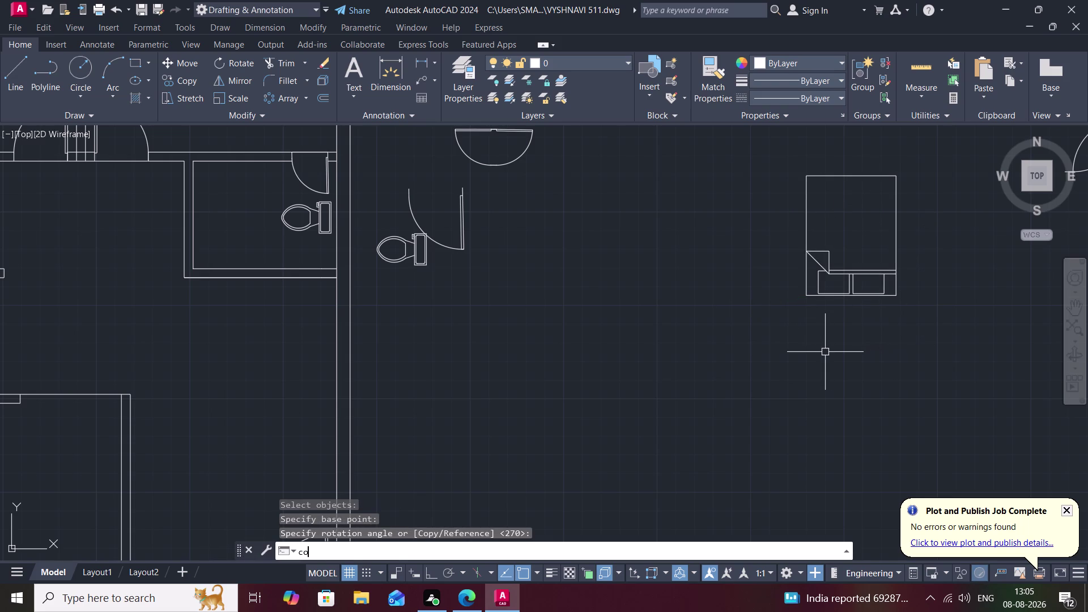
key(space)
click(806, 289)
right_click(807, 288)
click(806, 289)
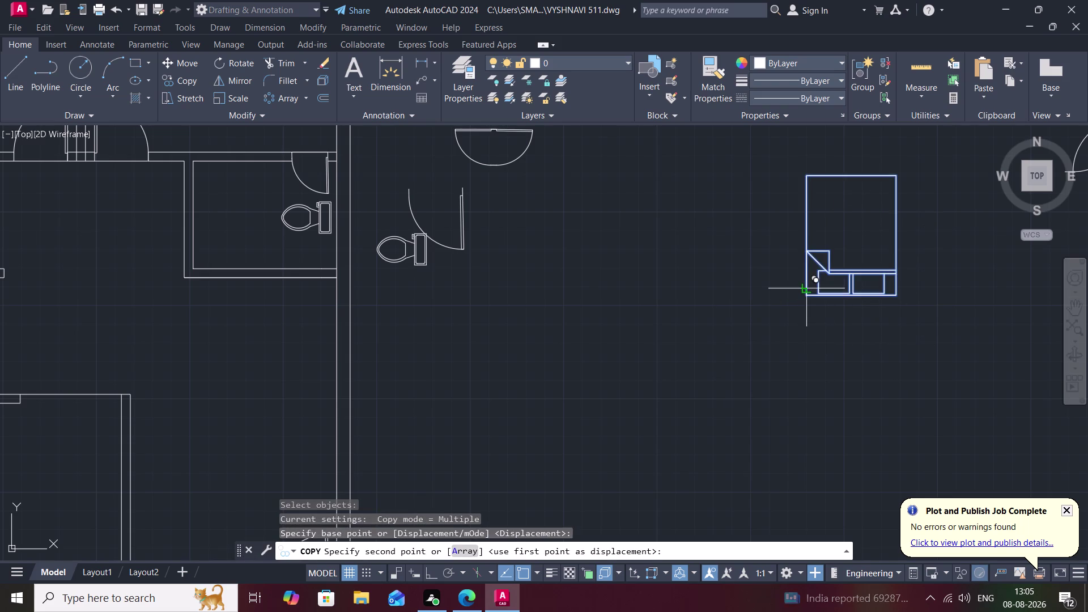
scroll(down, 3)
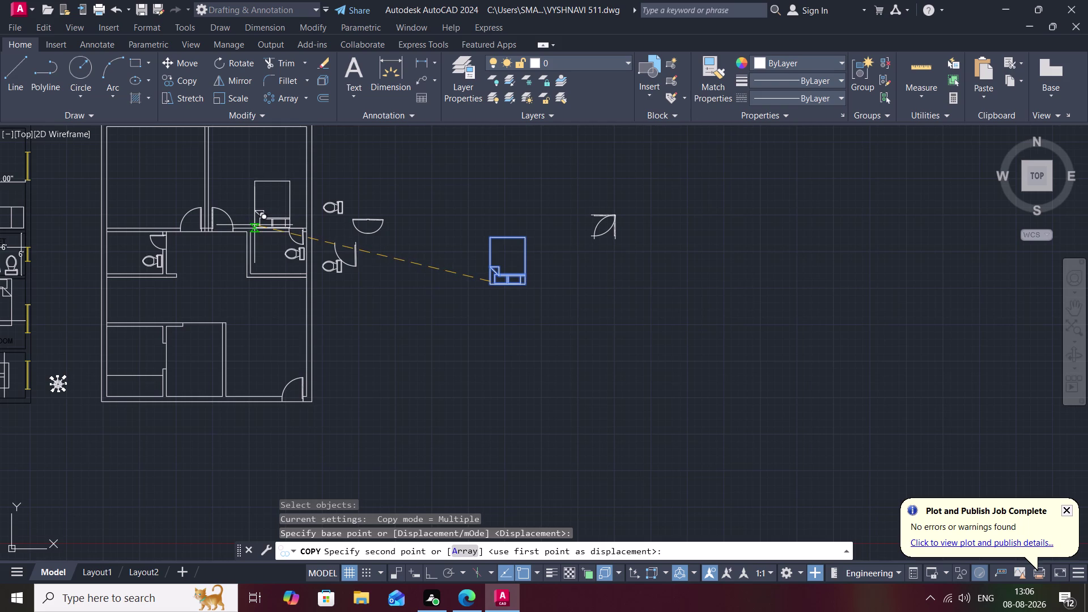
scroll(up, 3)
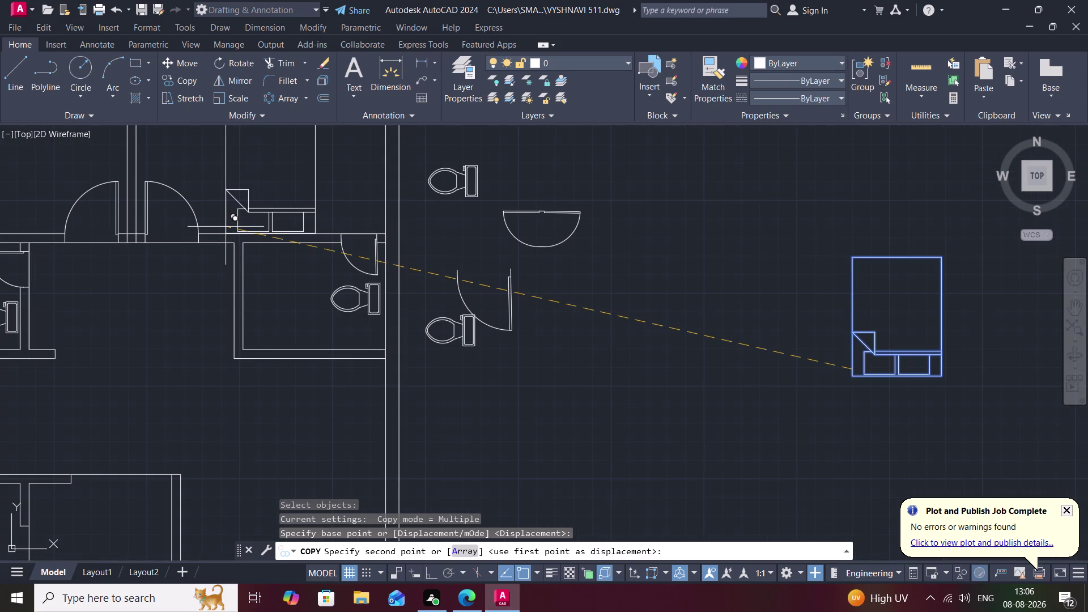
middle_drag(225, 226, 342, 244)
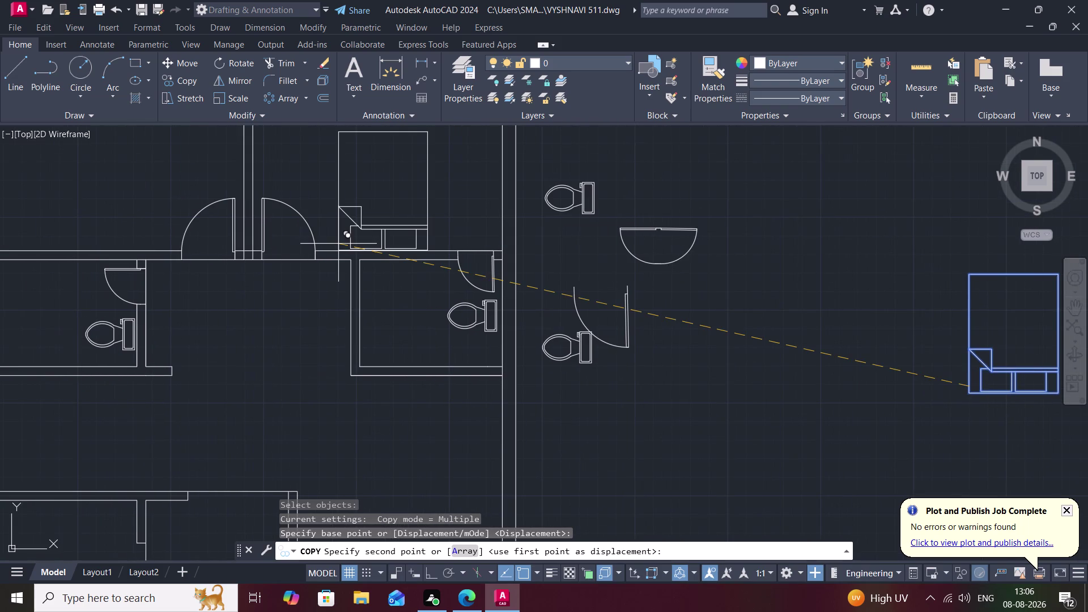
click(338, 244)
Place a second bed copy in the upper-right bedroom, end copying, and select the upper-left bed.
middle_drag(116, 250, 452, 257)
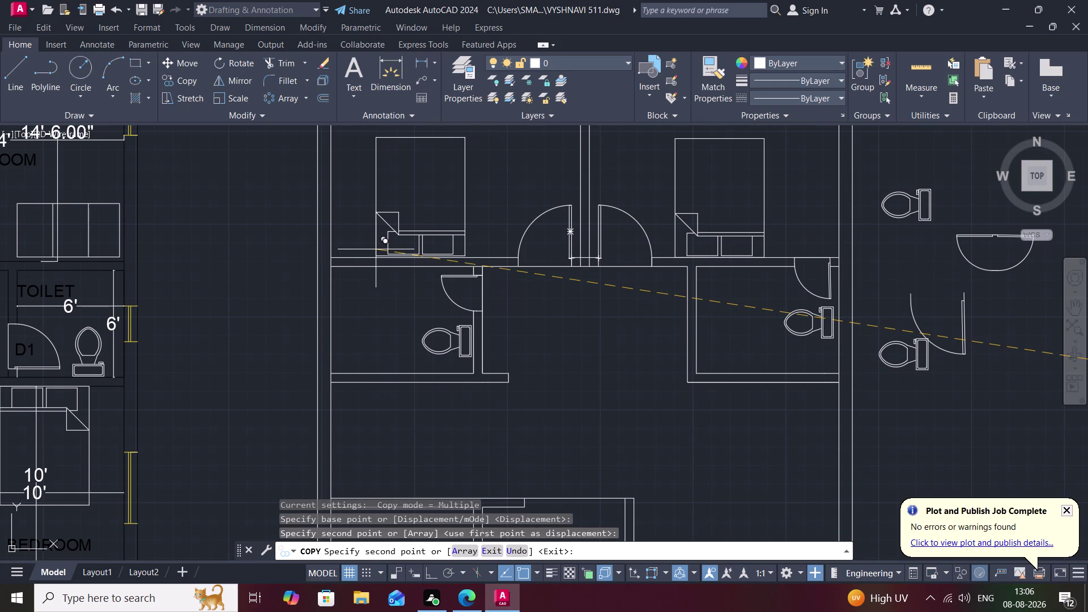
click(375, 251)
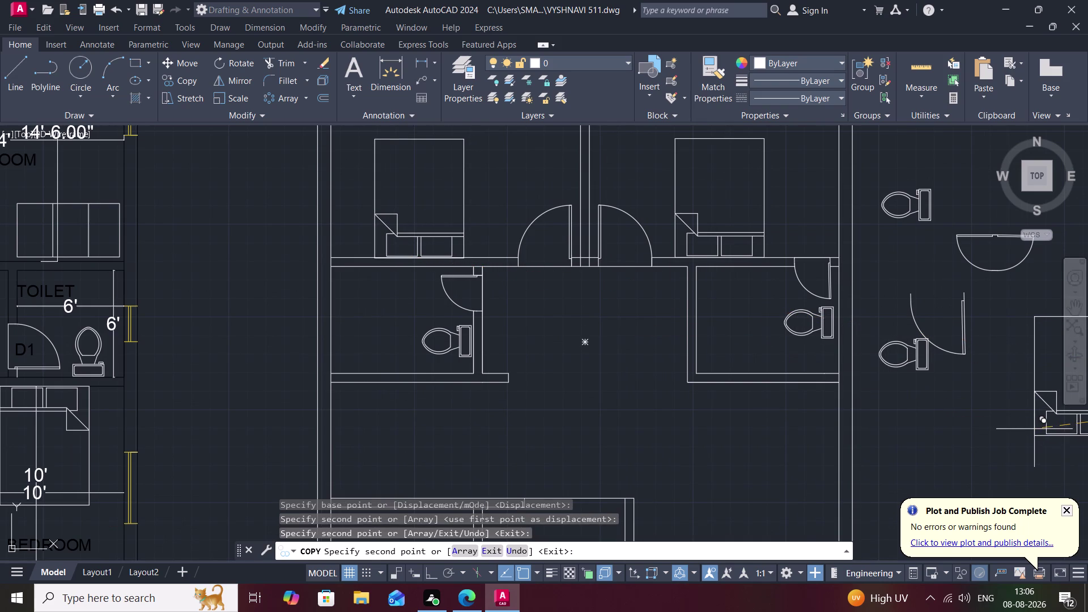
click(981, 476)
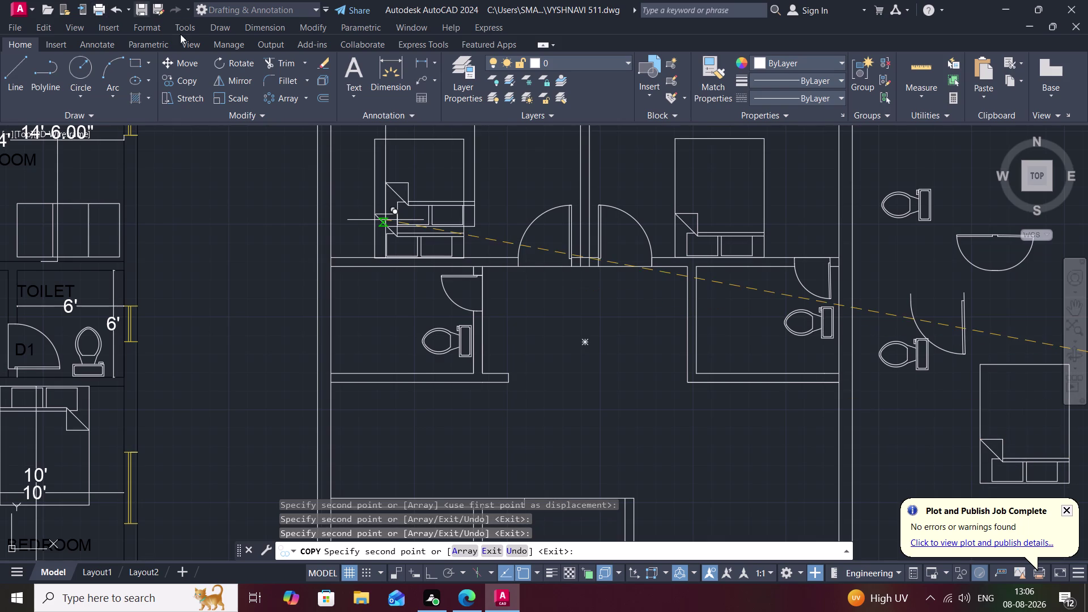
key(Escape)
click(375, 170)
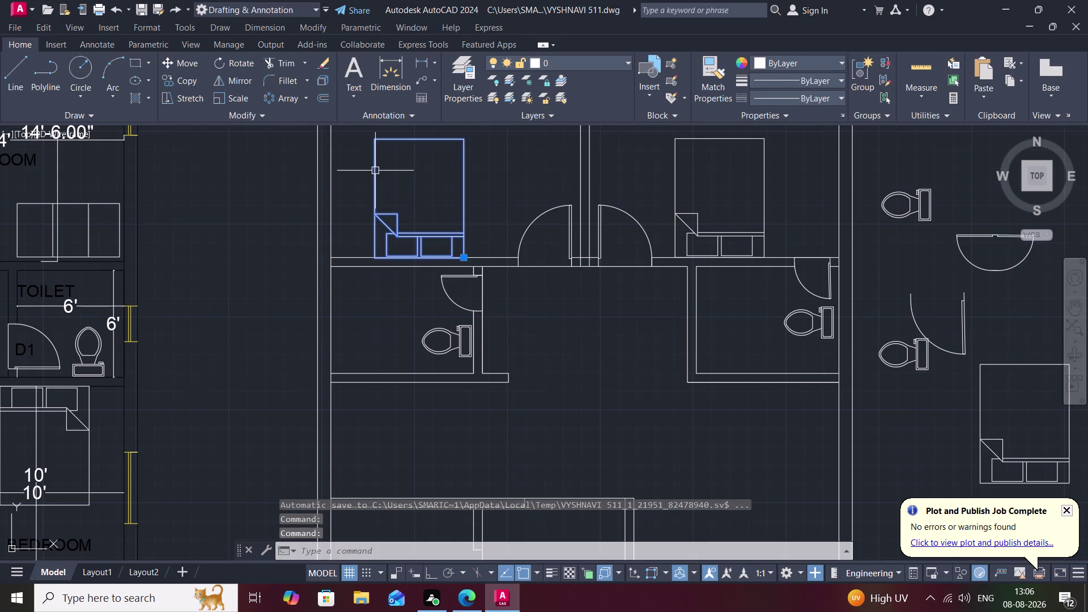
Delete the upper-left bed and copy the upper-right bed into the upper-left room.
key(Delete)
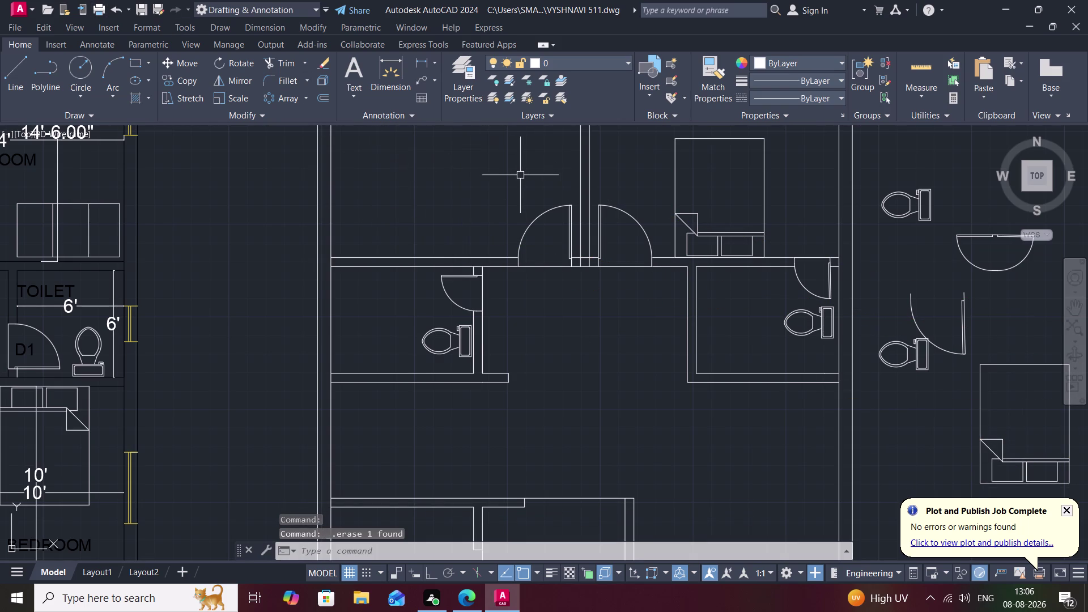
key(c)
key(o)
key(space)
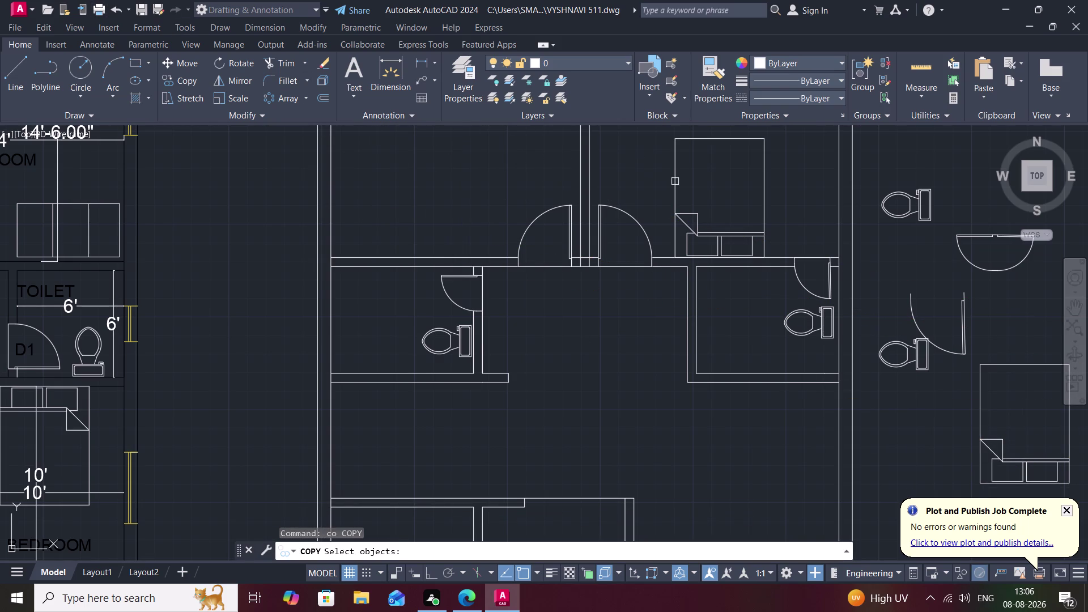
click(675, 181)
right_click(675, 178)
click(675, 178)
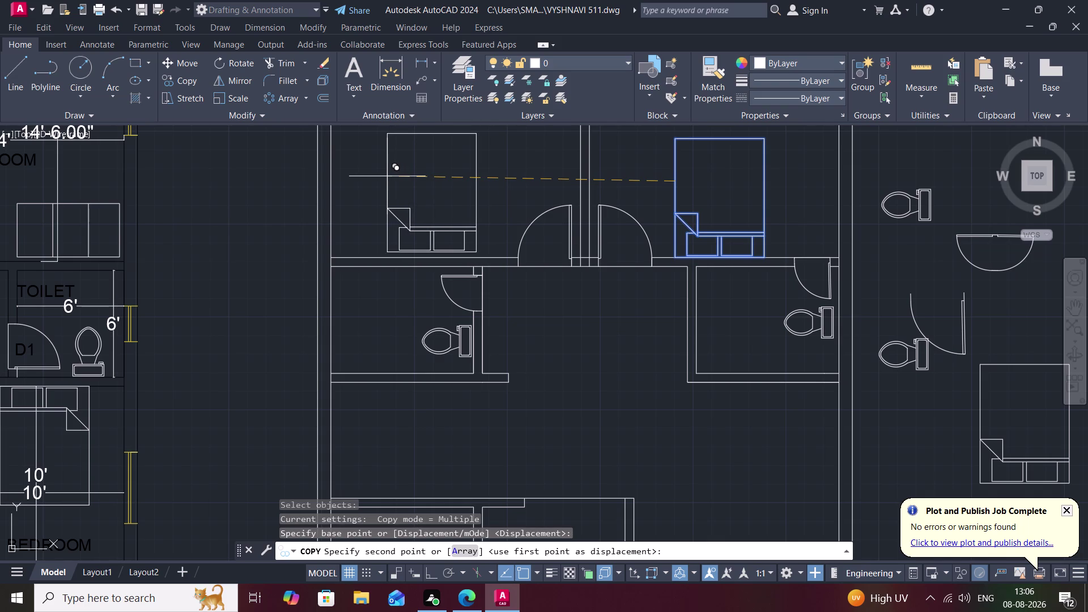
click(387, 176)
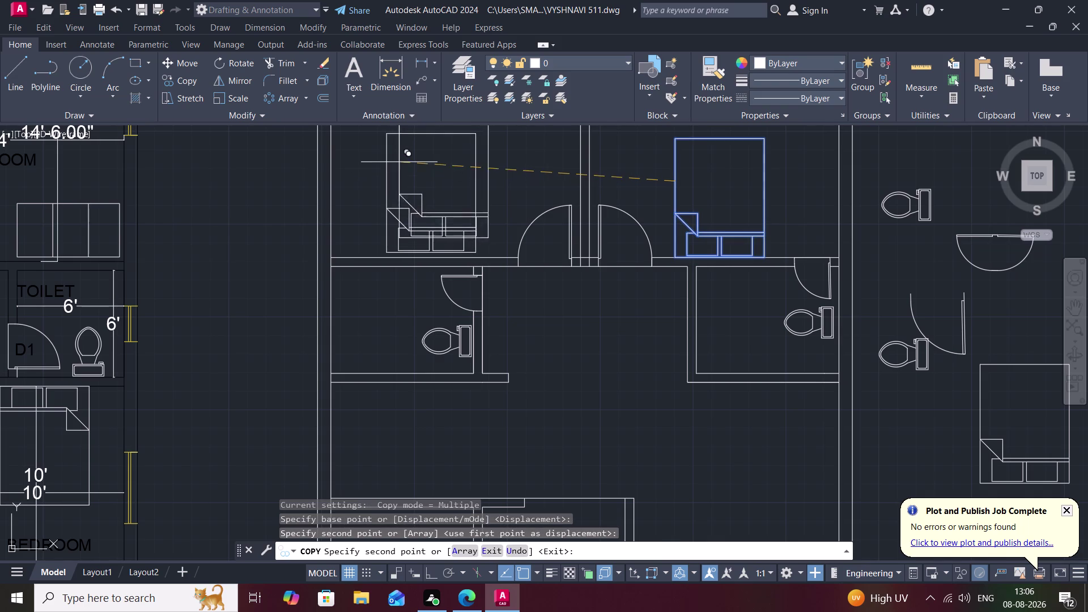
key(space)
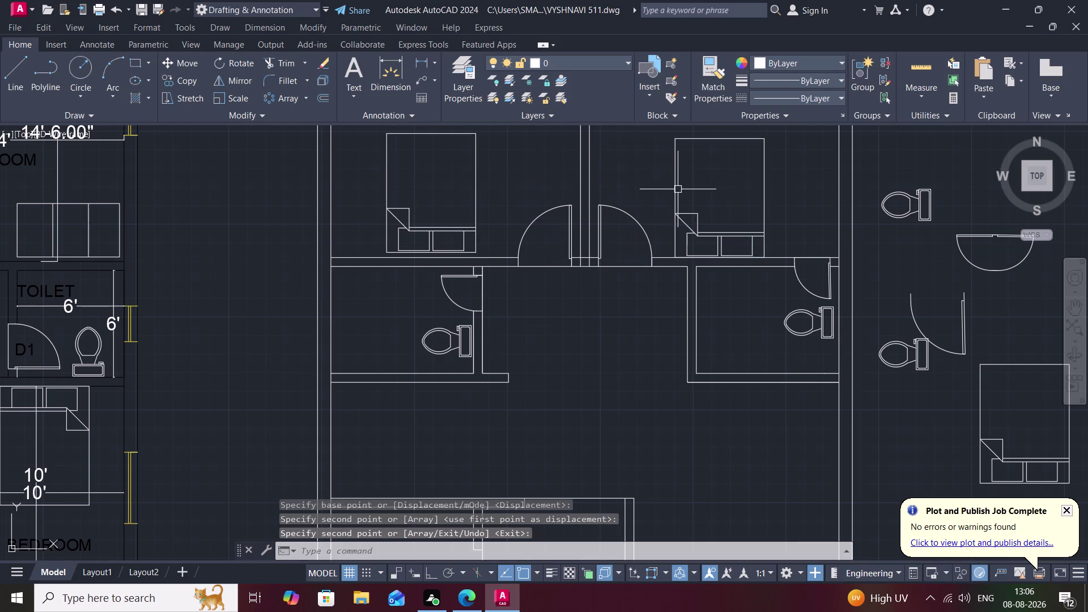
Delete the upper-right bed, cancelling the accidental erase of the upper-left bed.
click(674, 191)
key(Delete)
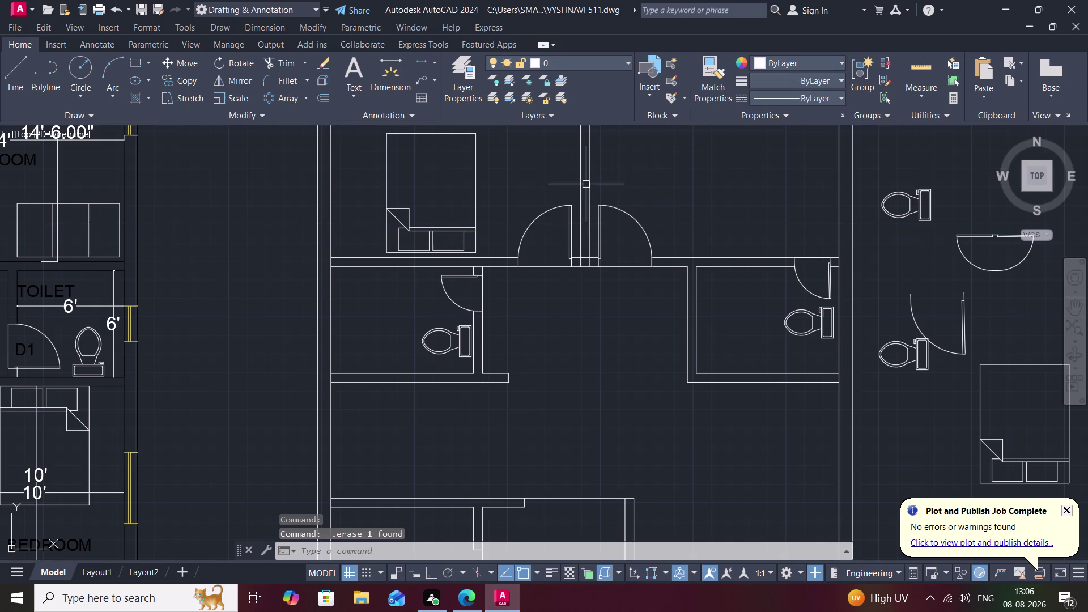
key(space)
click(476, 179)
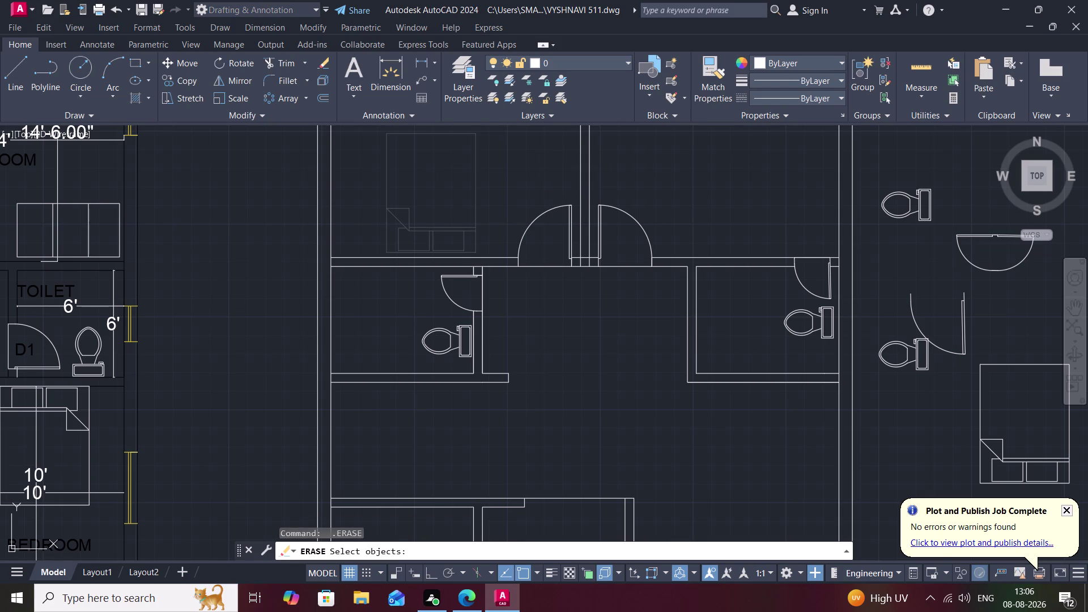
key(Escape)
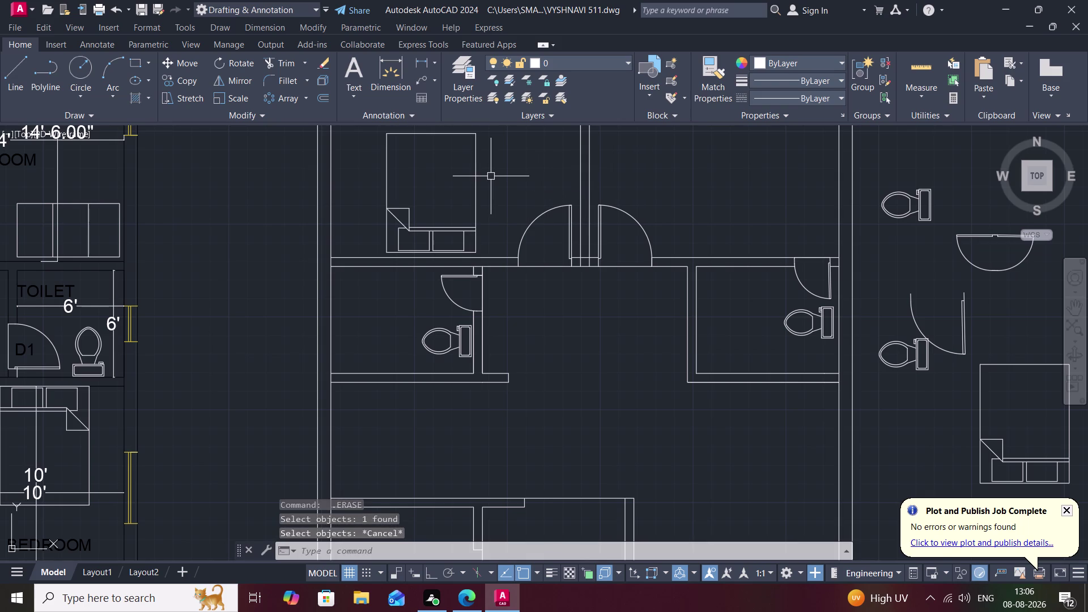
Copy the upper-left bed into the upper-right first-floor bedroom.
text(co)
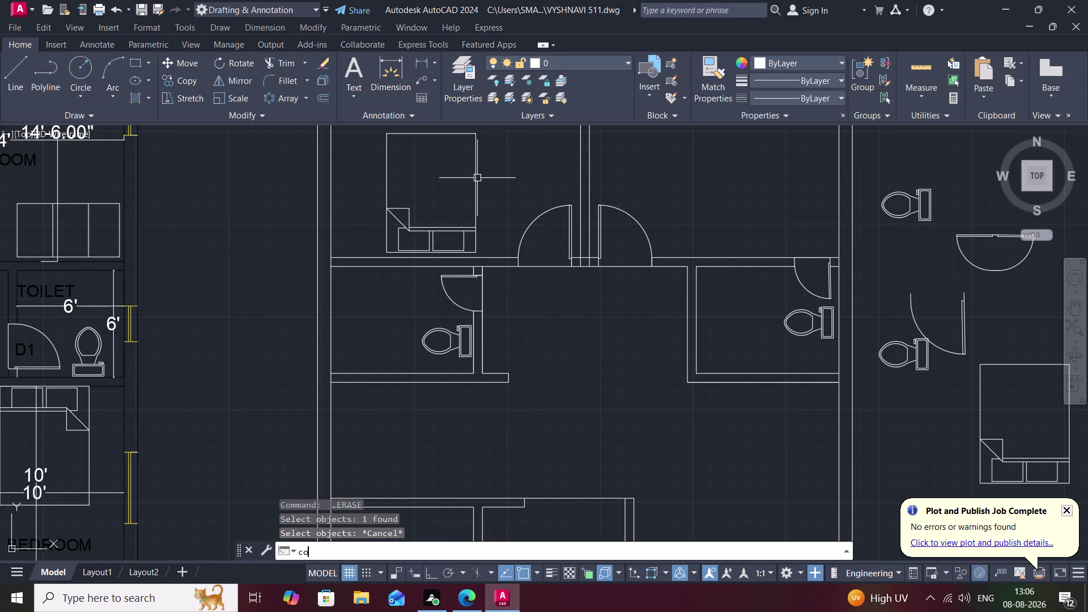
key(space)
click(475, 180)
right_click(476, 181)
click(475, 180)
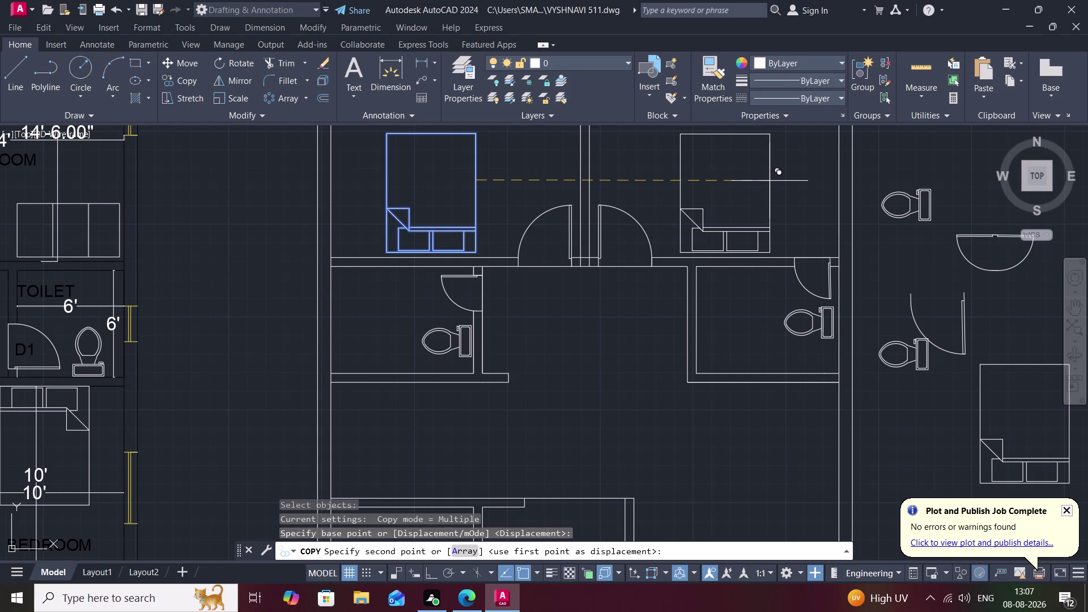
click(769, 181)
key(Escape)
Zoom the view out and in, then start the LINE command.
scroll(down, 3)
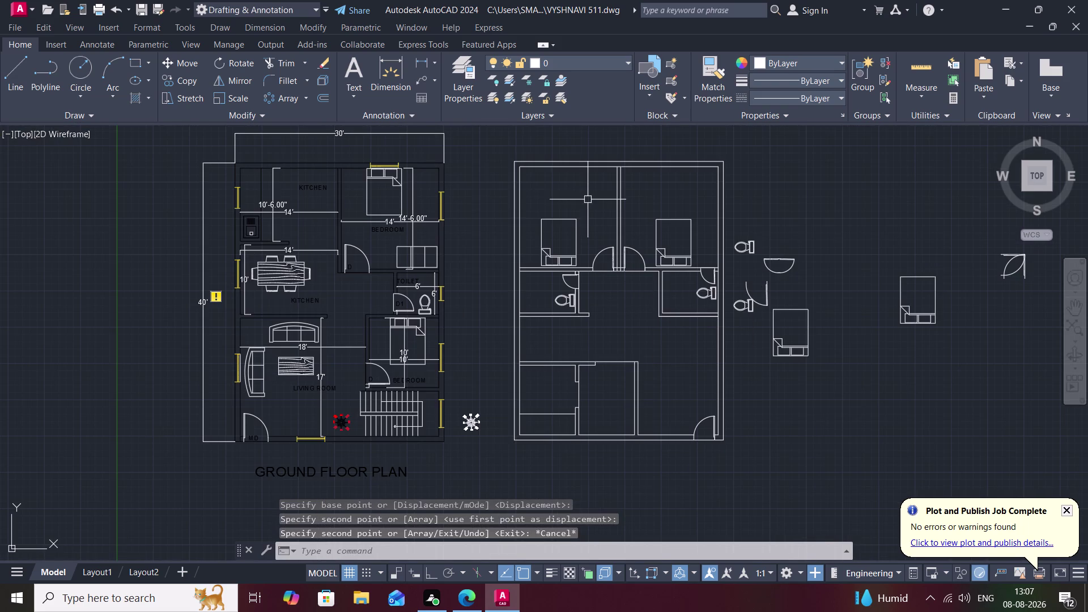
scroll(up, 3)
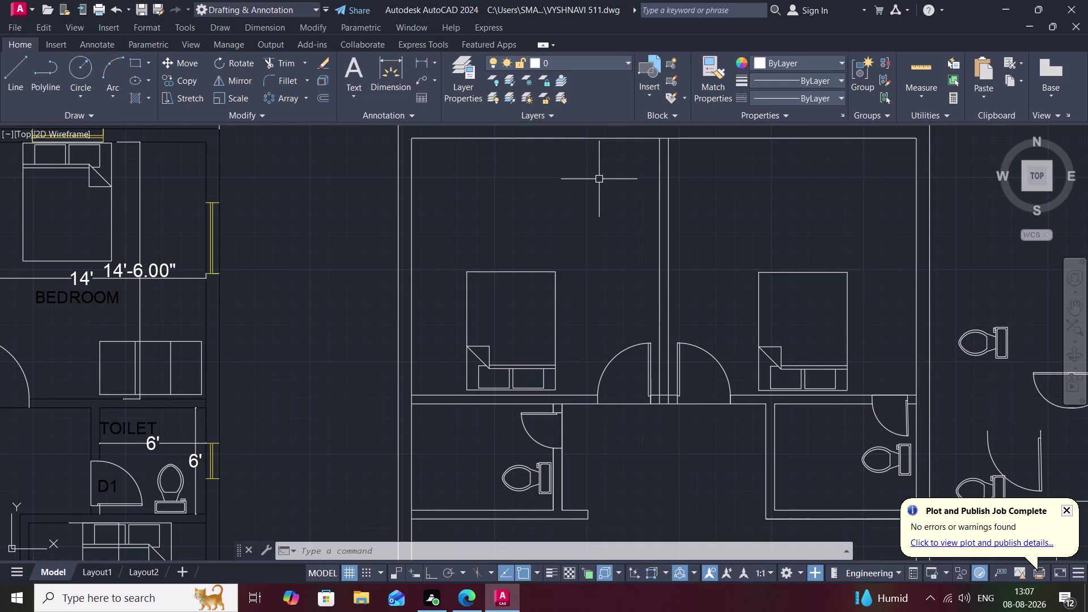
key(l)
key(space)
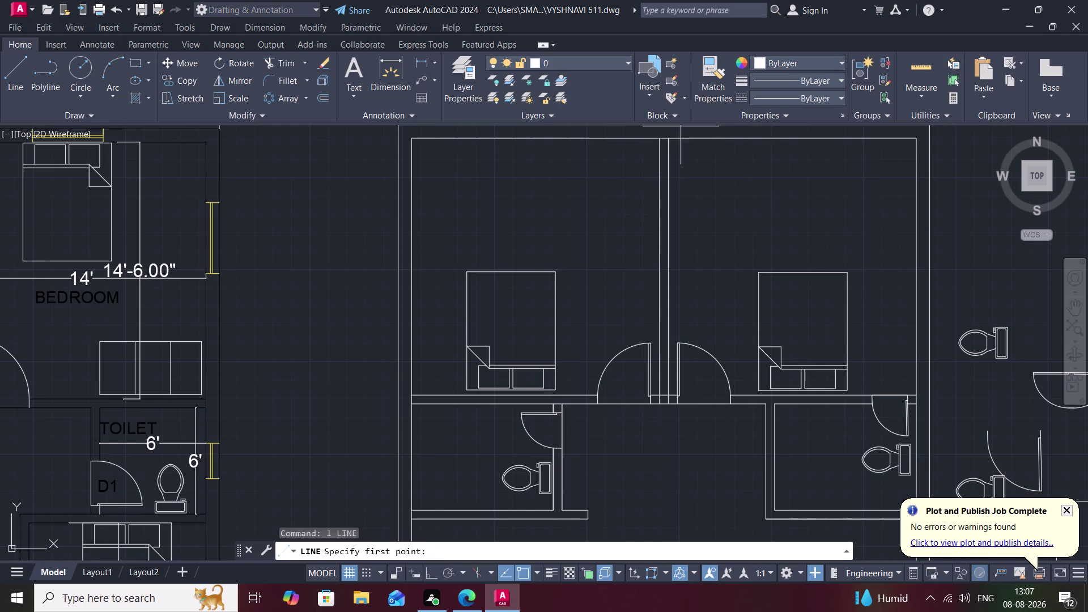